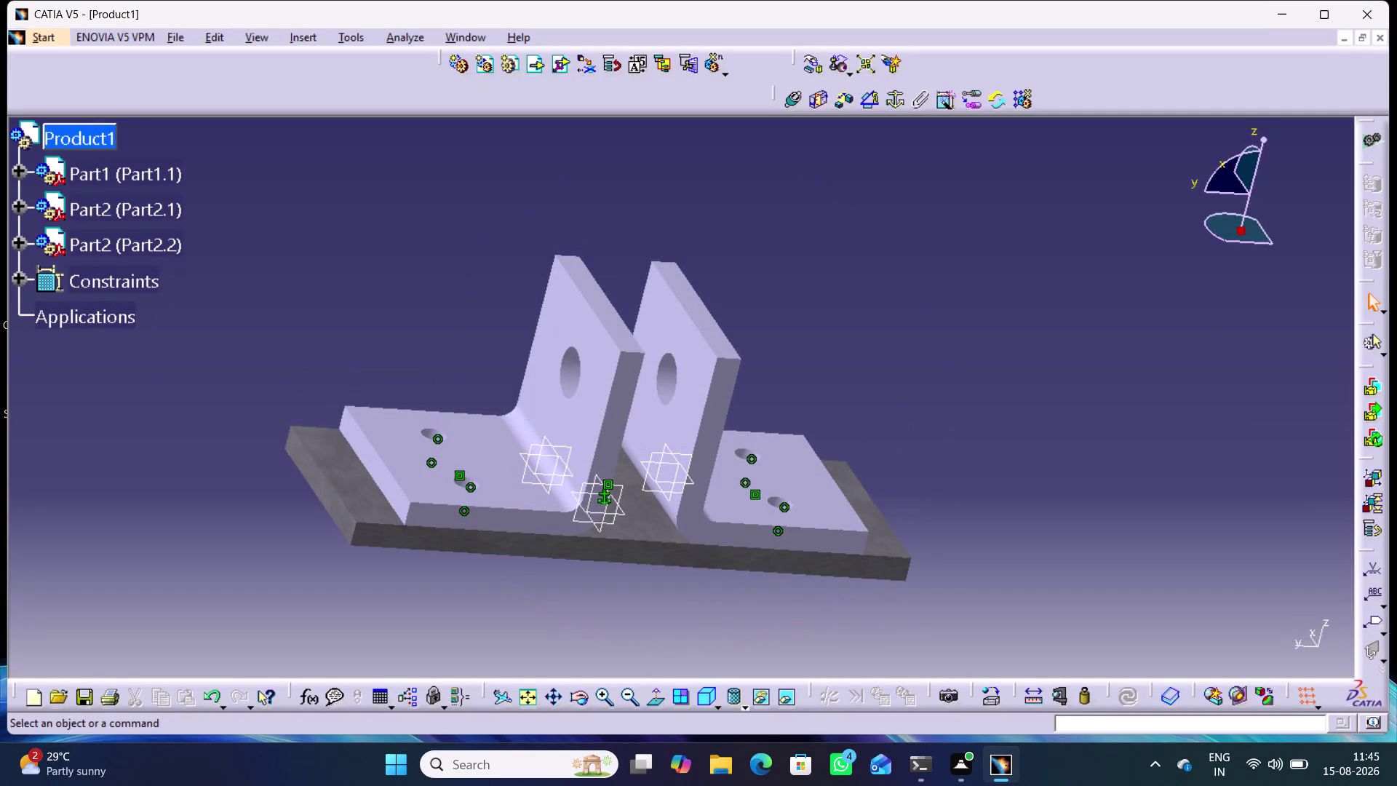
Insert the Wheel part file into Product1 as a new component, Part3.
click(102, 138)
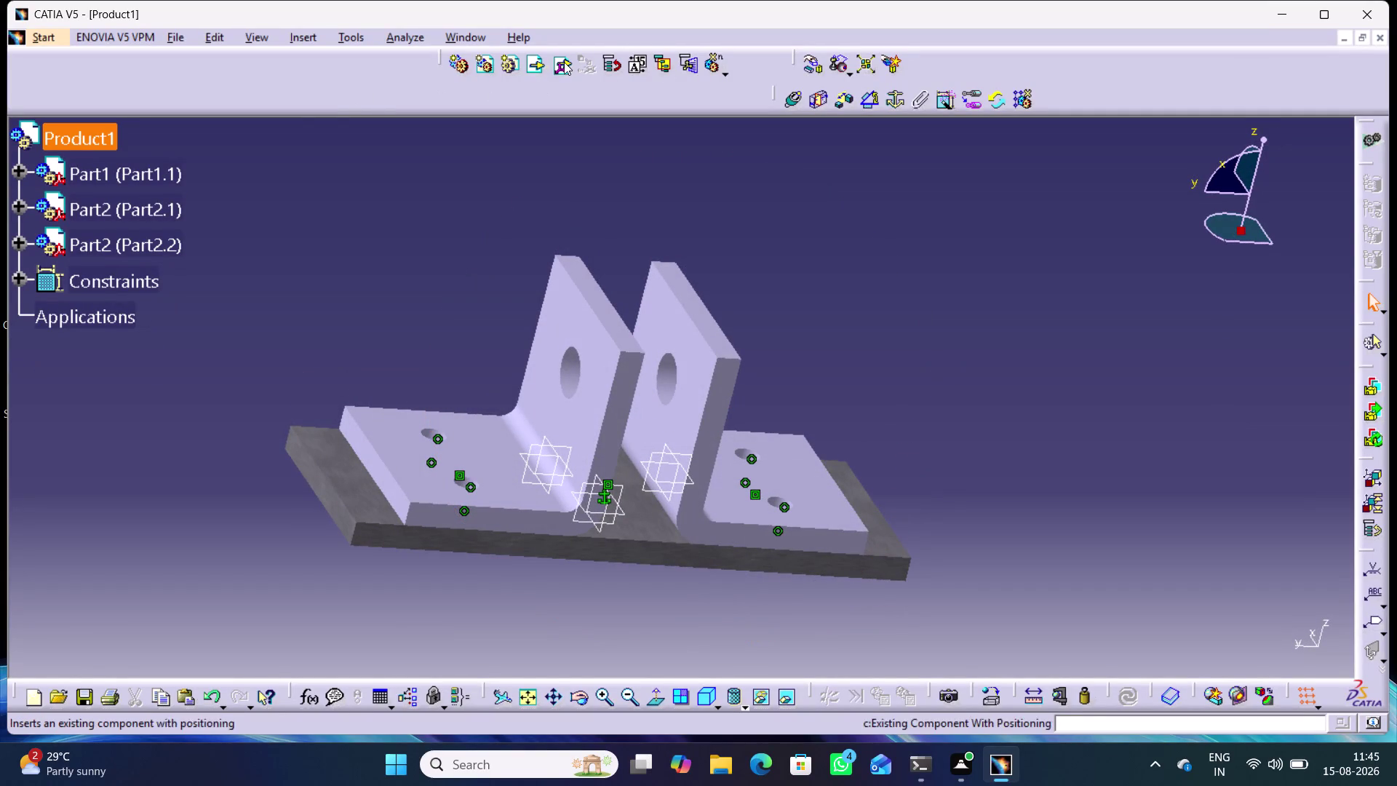
click(539, 65)
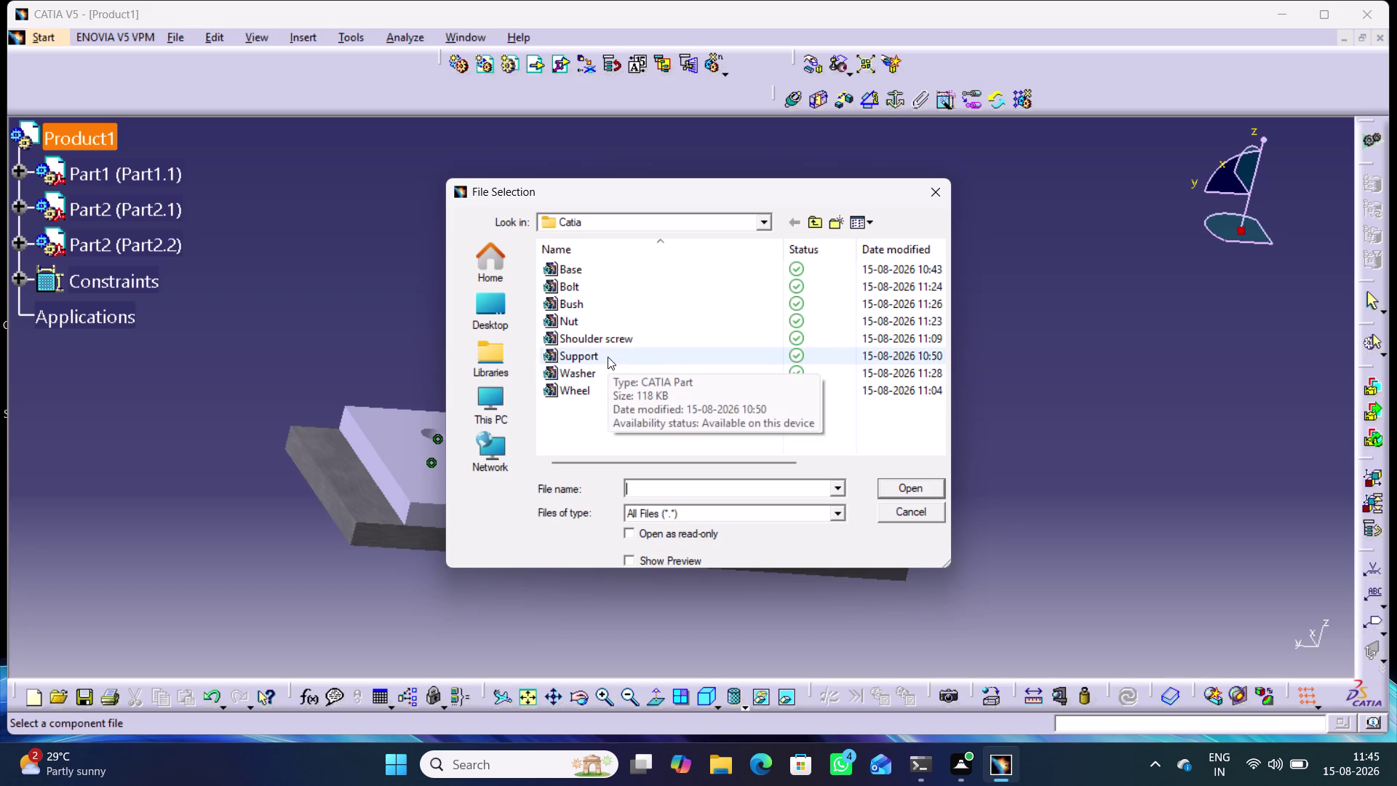
click(586, 394)
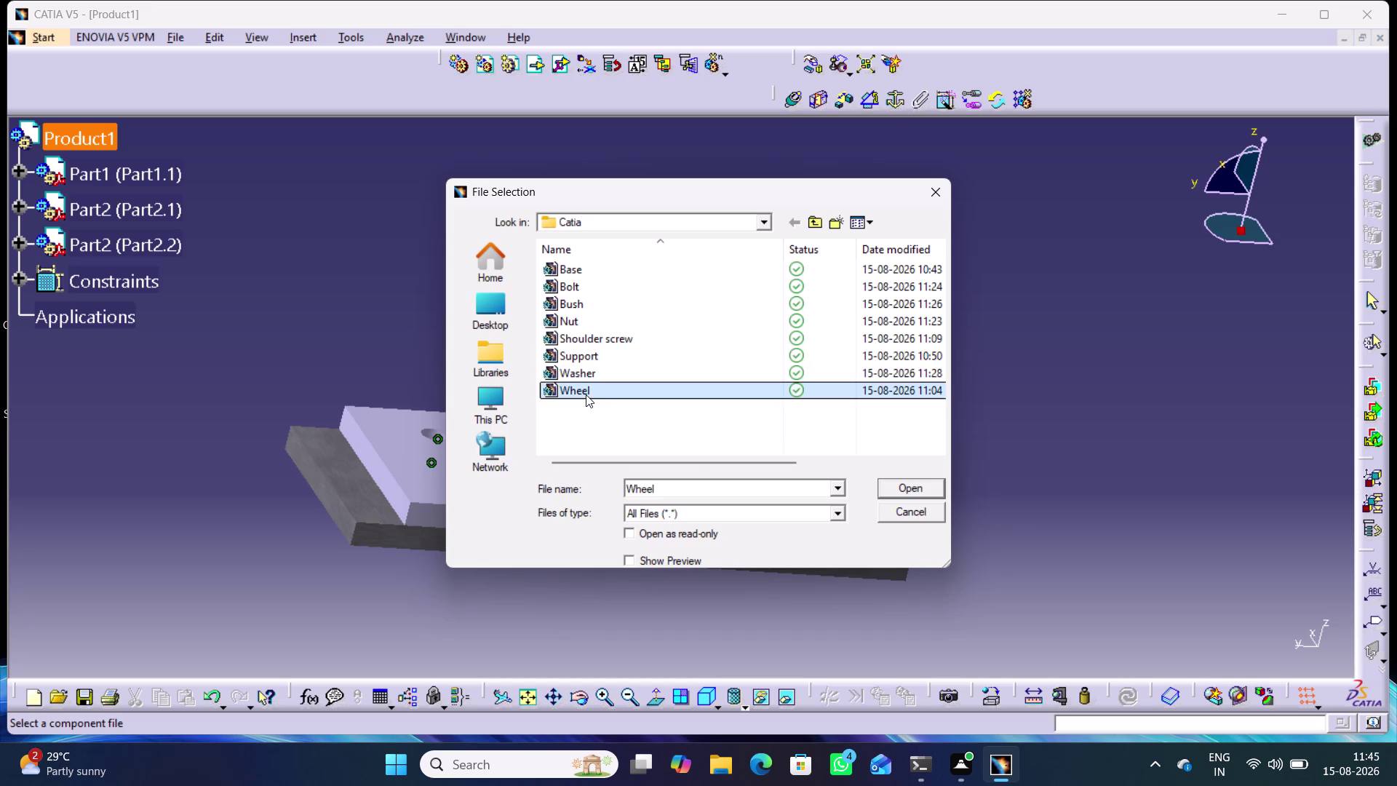
click(911, 484)
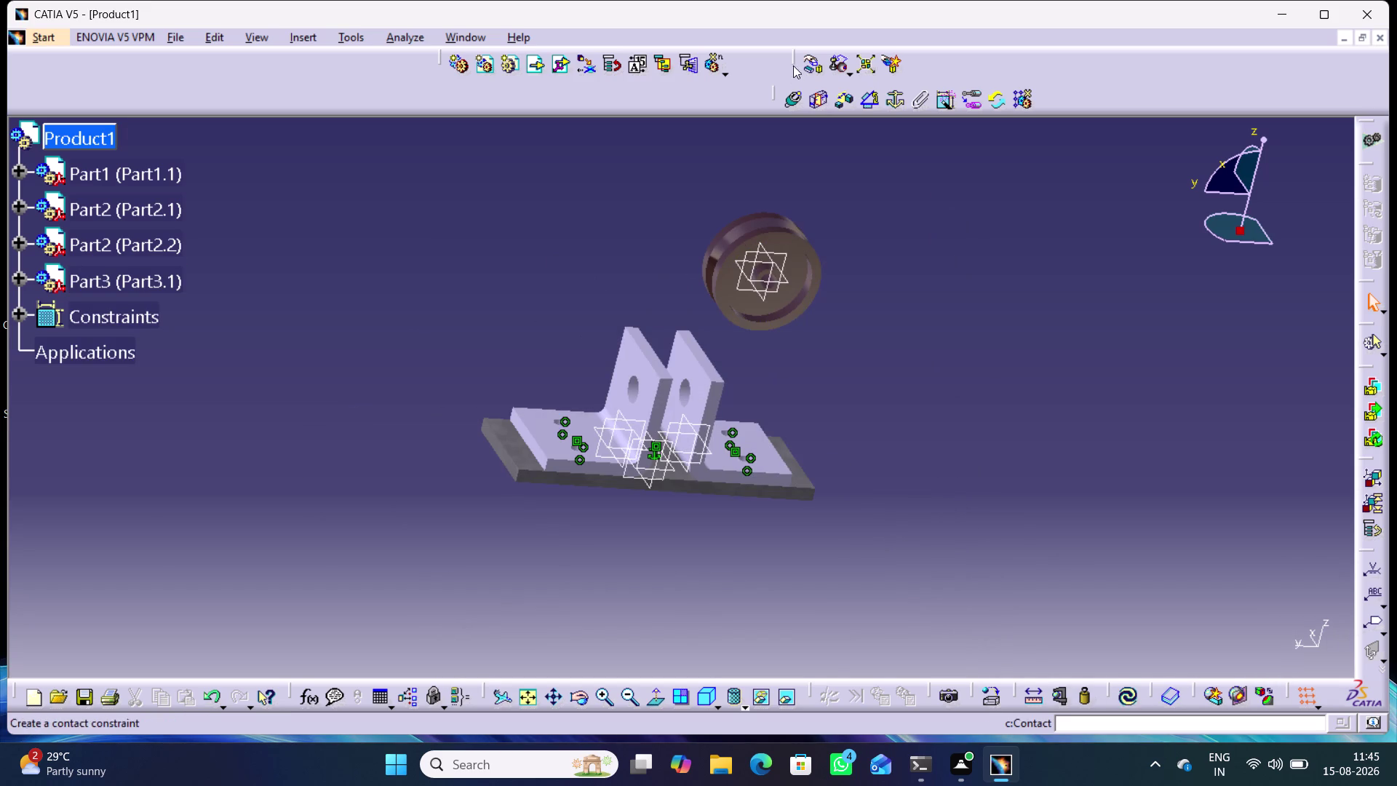
Rotate the wheel about the vertical Z axis to face the support.
click(812, 60)
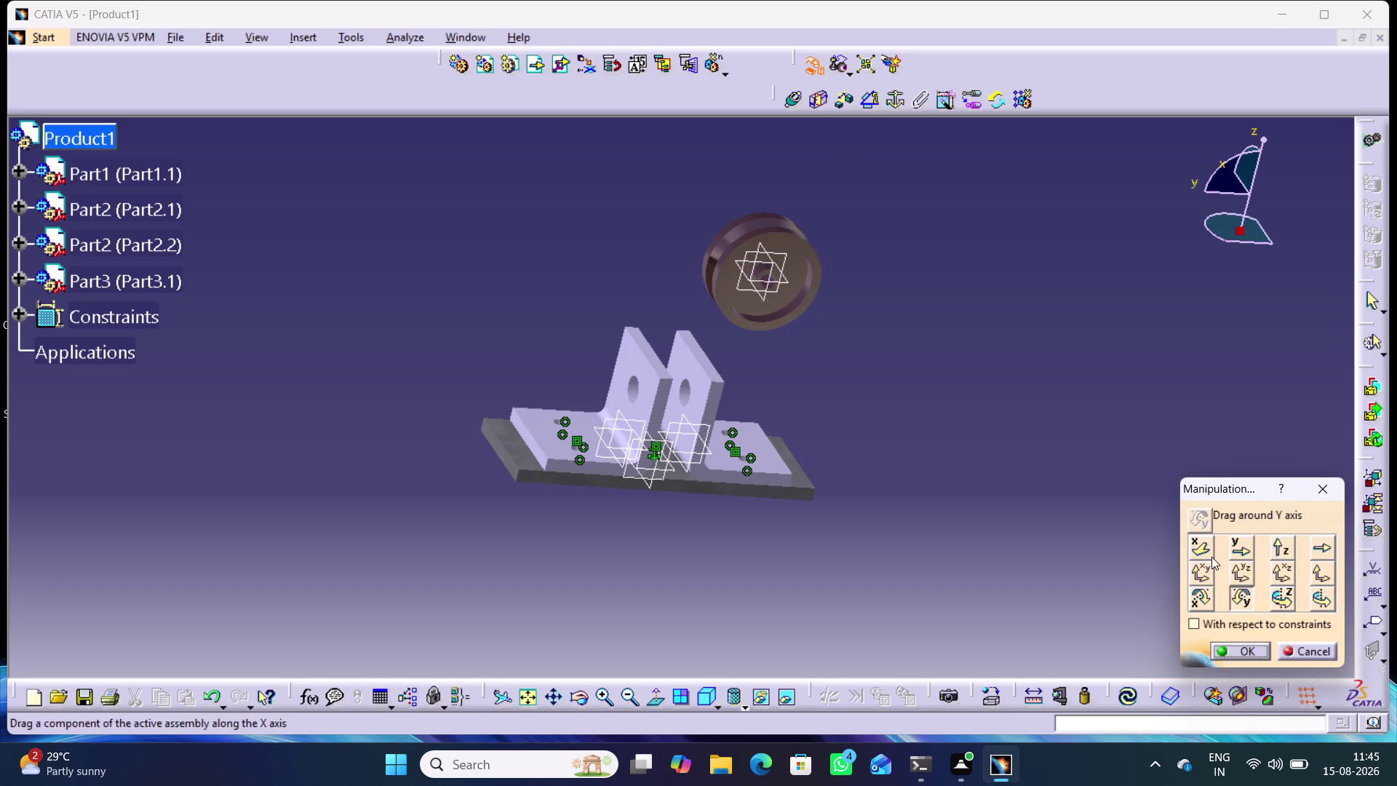
click(1280, 600)
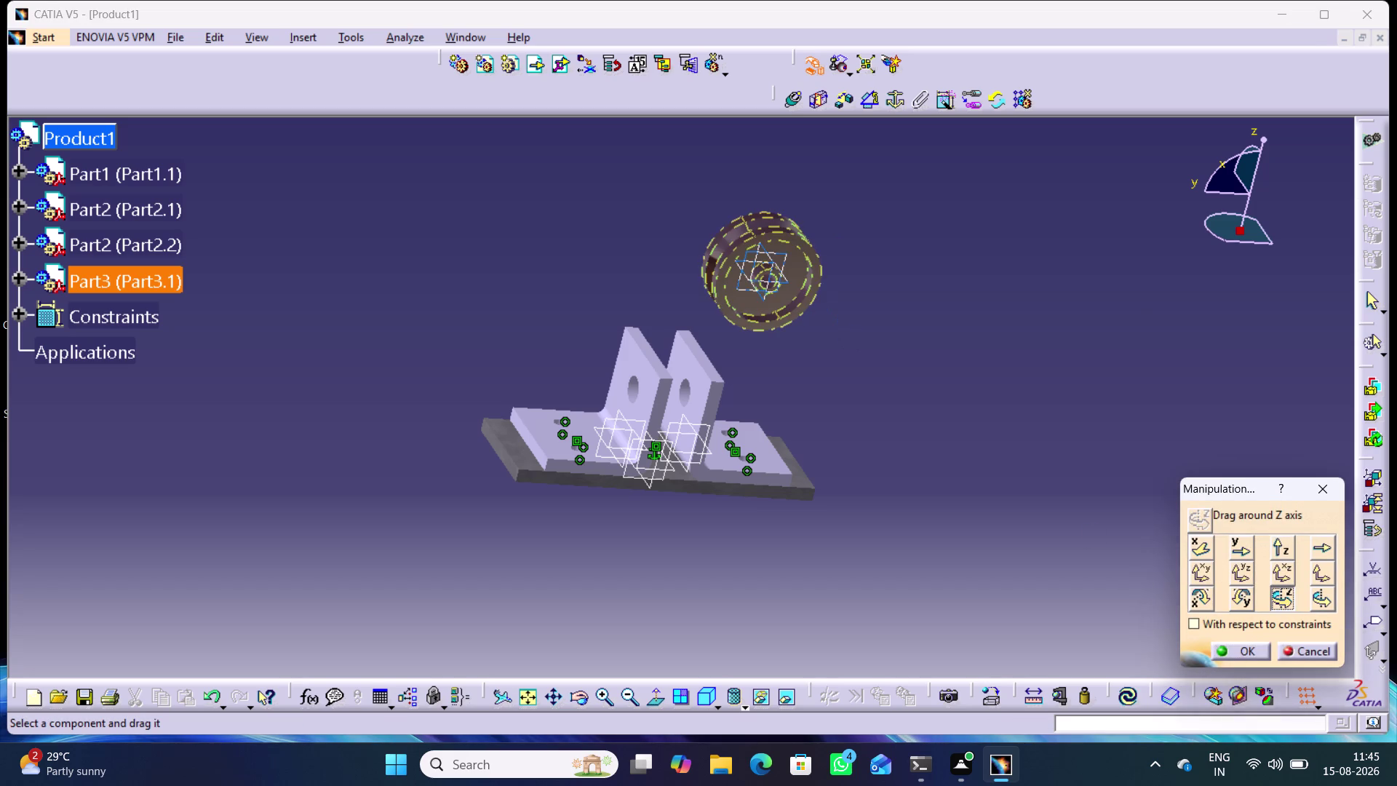
drag(822, 278, 748, 318)
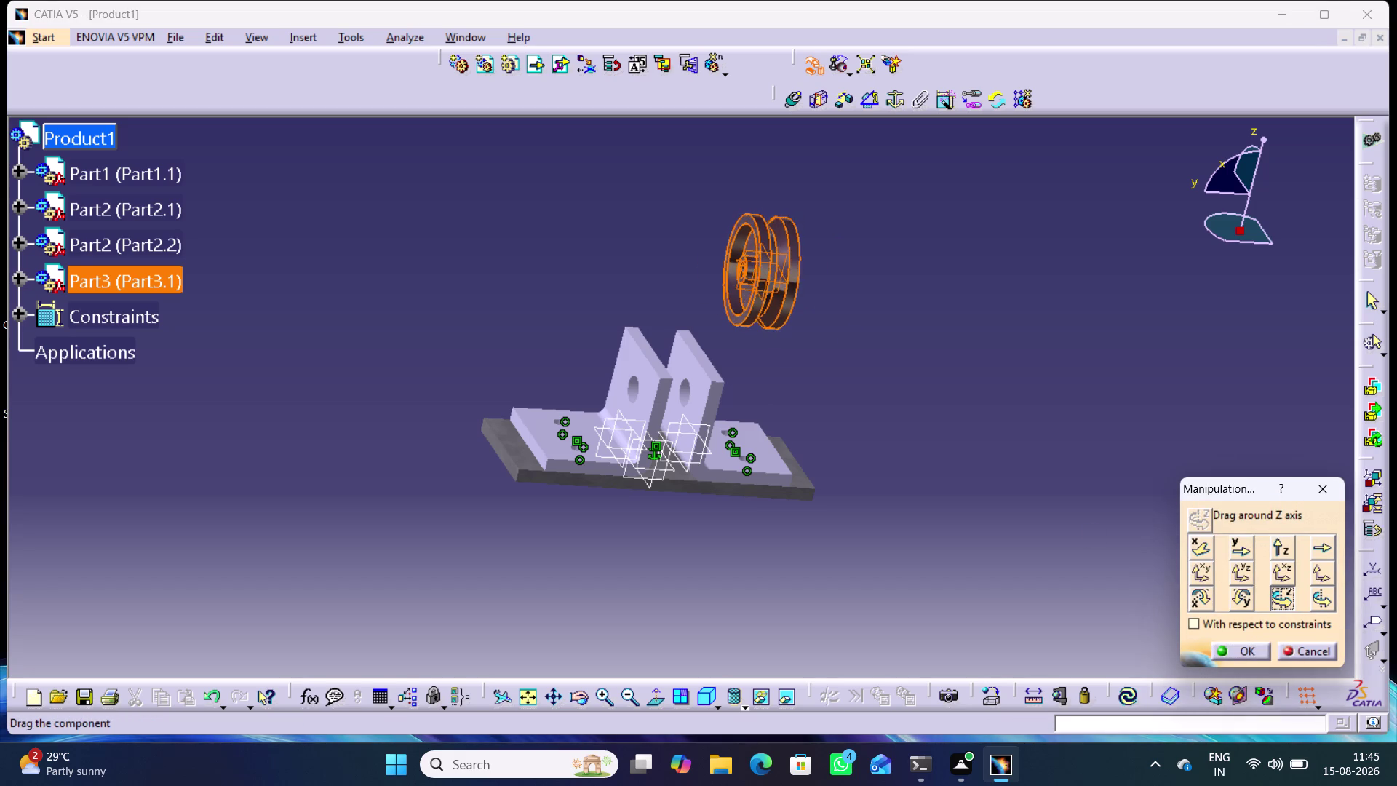
drag(749, 318, 752, 319)
click(987, 401)
middle_drag(975, 555, 899, 475)
right_drag(975, 554, 900, 476)
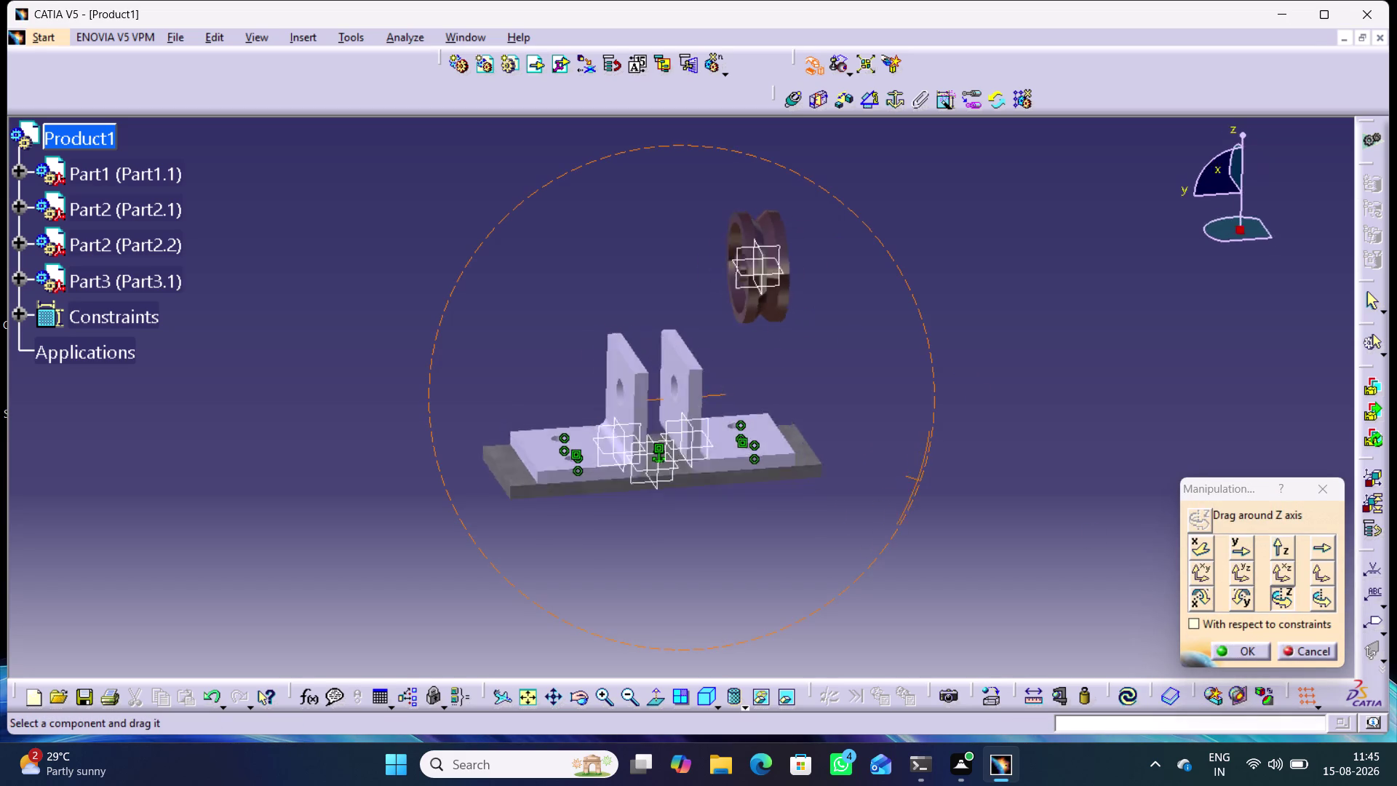
middle_drag(899, 475, 883, 488)
right_drag(899, 475, 887, 489)
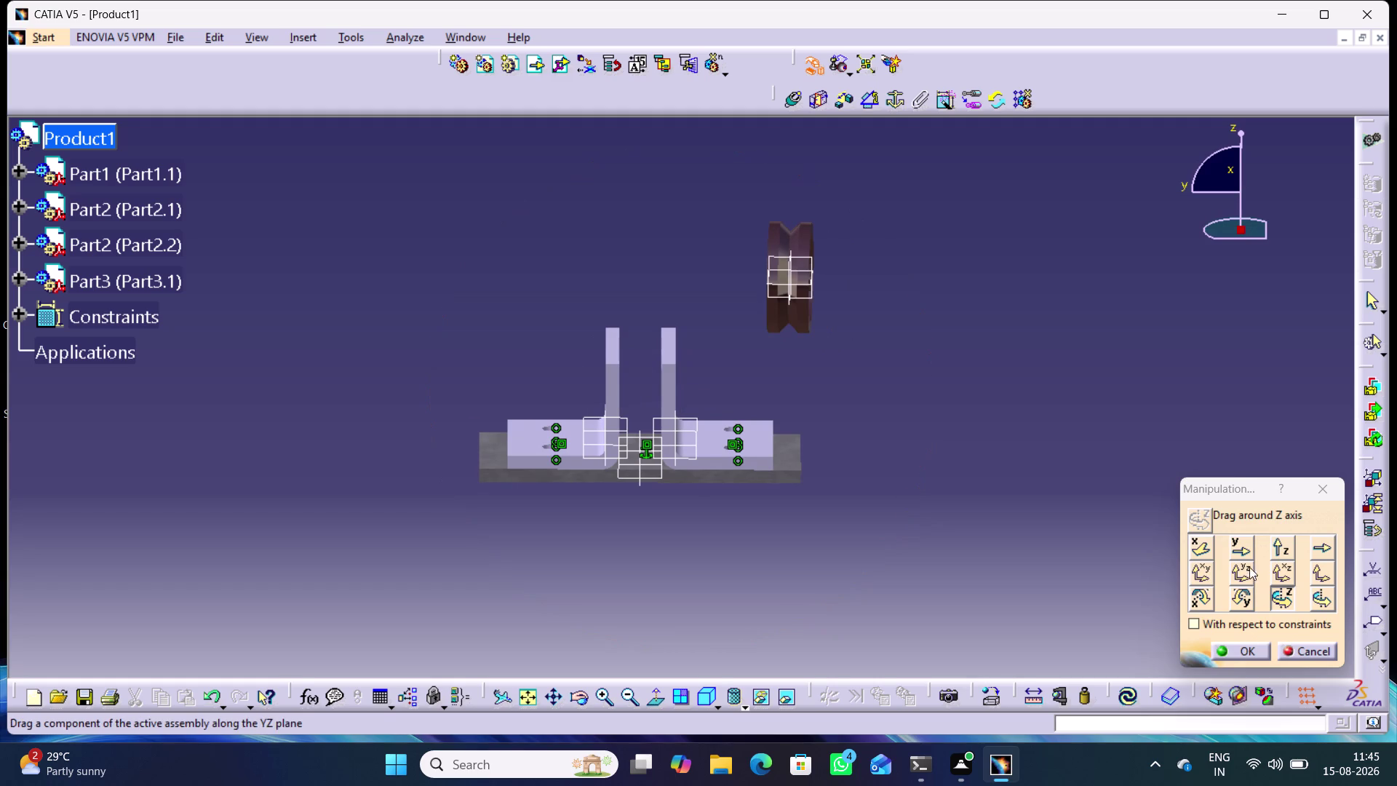
Slide the wheel along X and Z down beside the support, then confirm.
click(1197, 548)
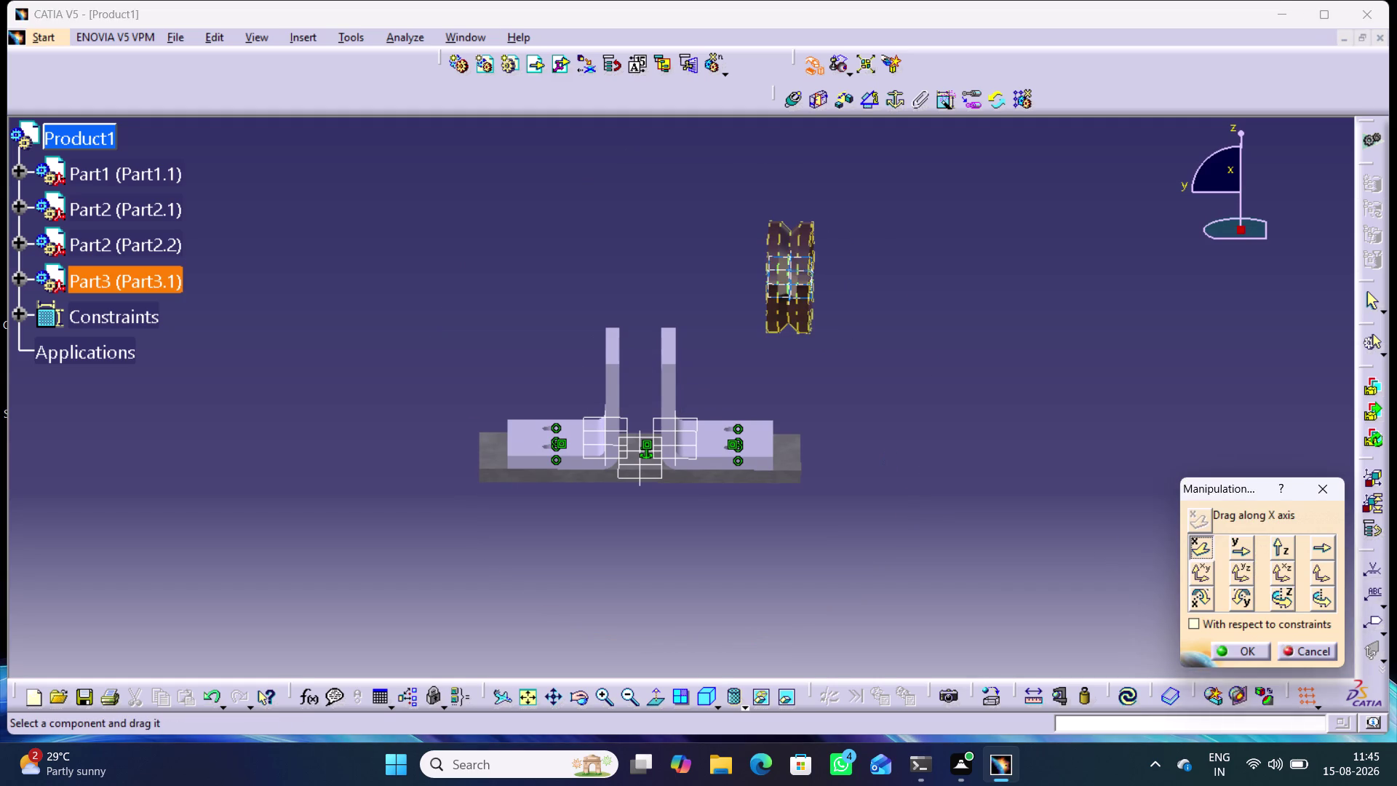
drag(803, 305, 800, 491)
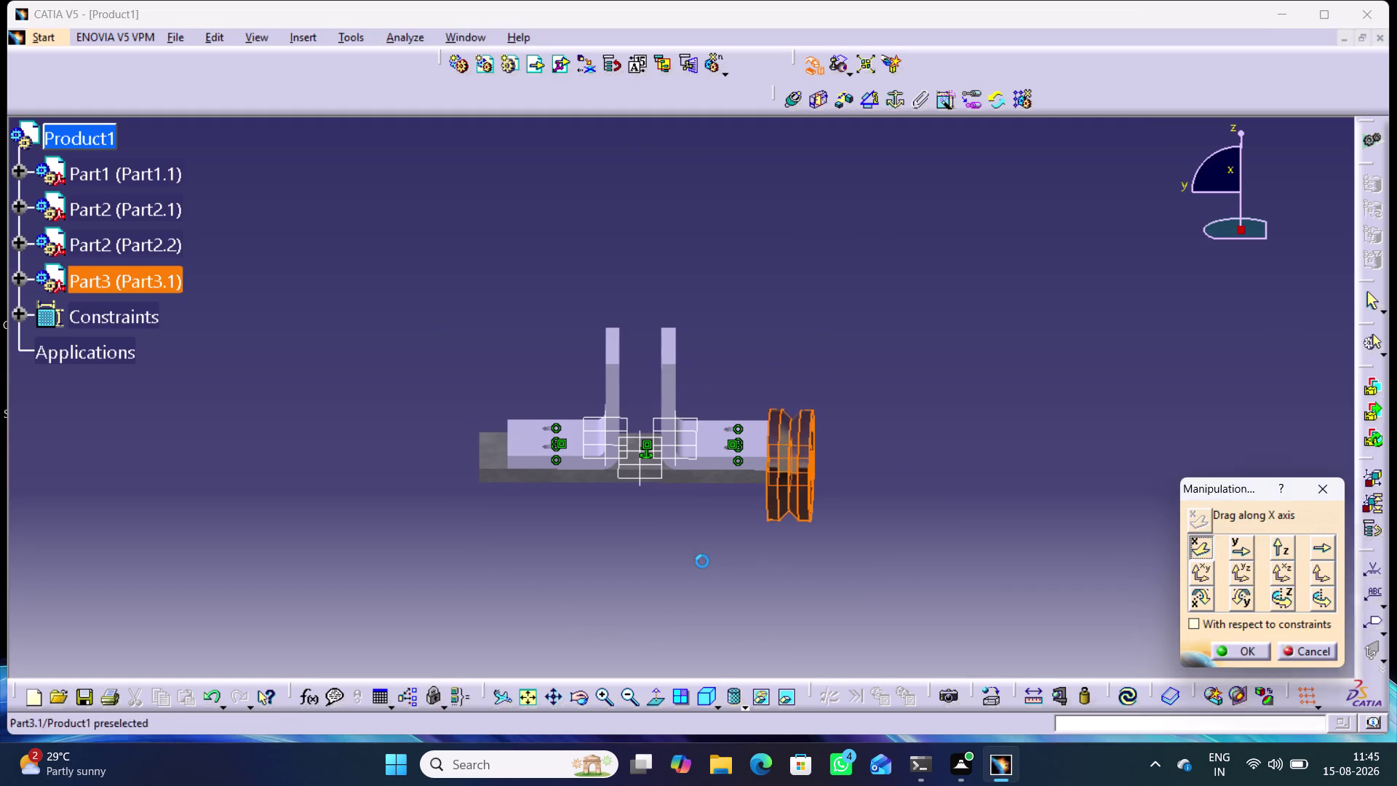
middle_drag(699, 559, 949, 500)
right_drag(700, 559, 950, 500)
drag(1139, 380, 761, 323)
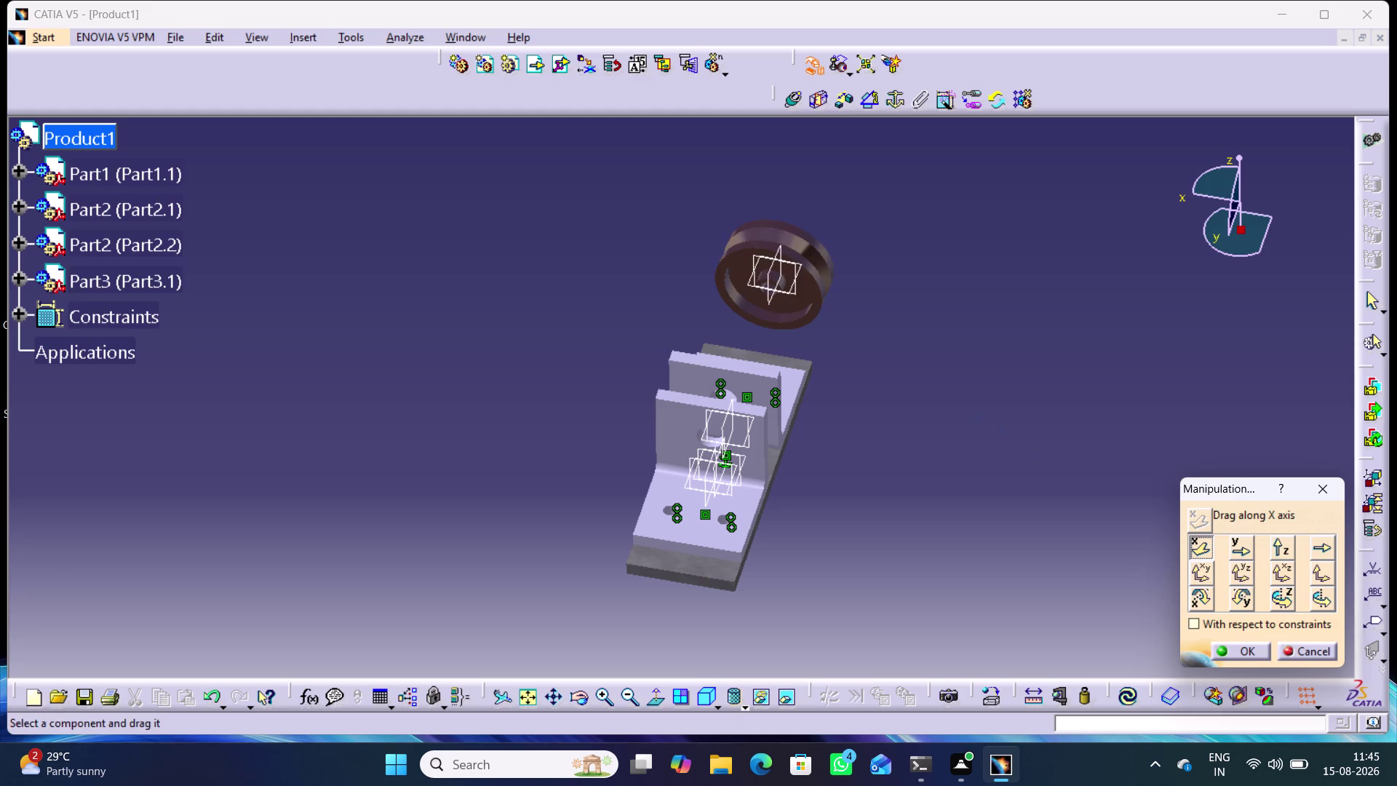
click(1278, 548)
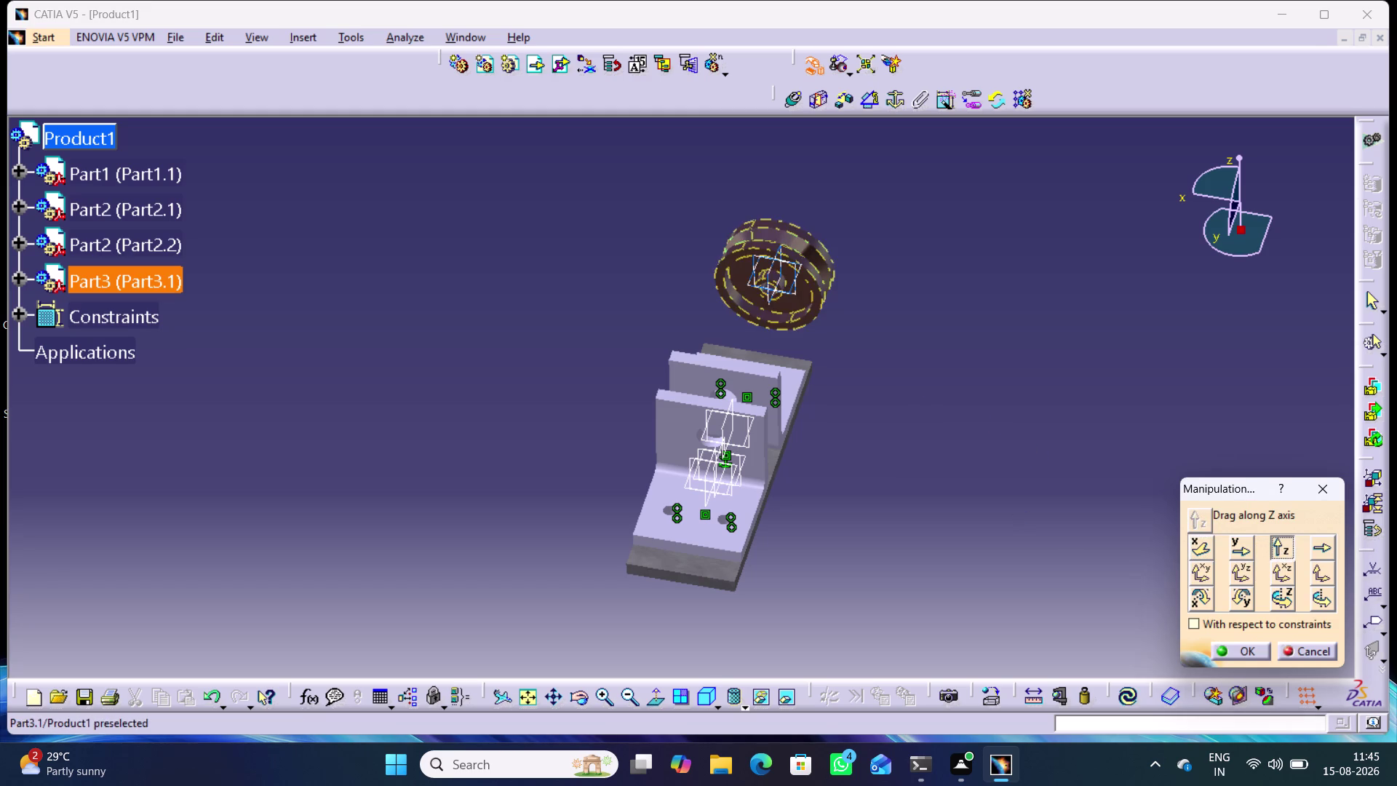
drag(813, 292, 834, 321)
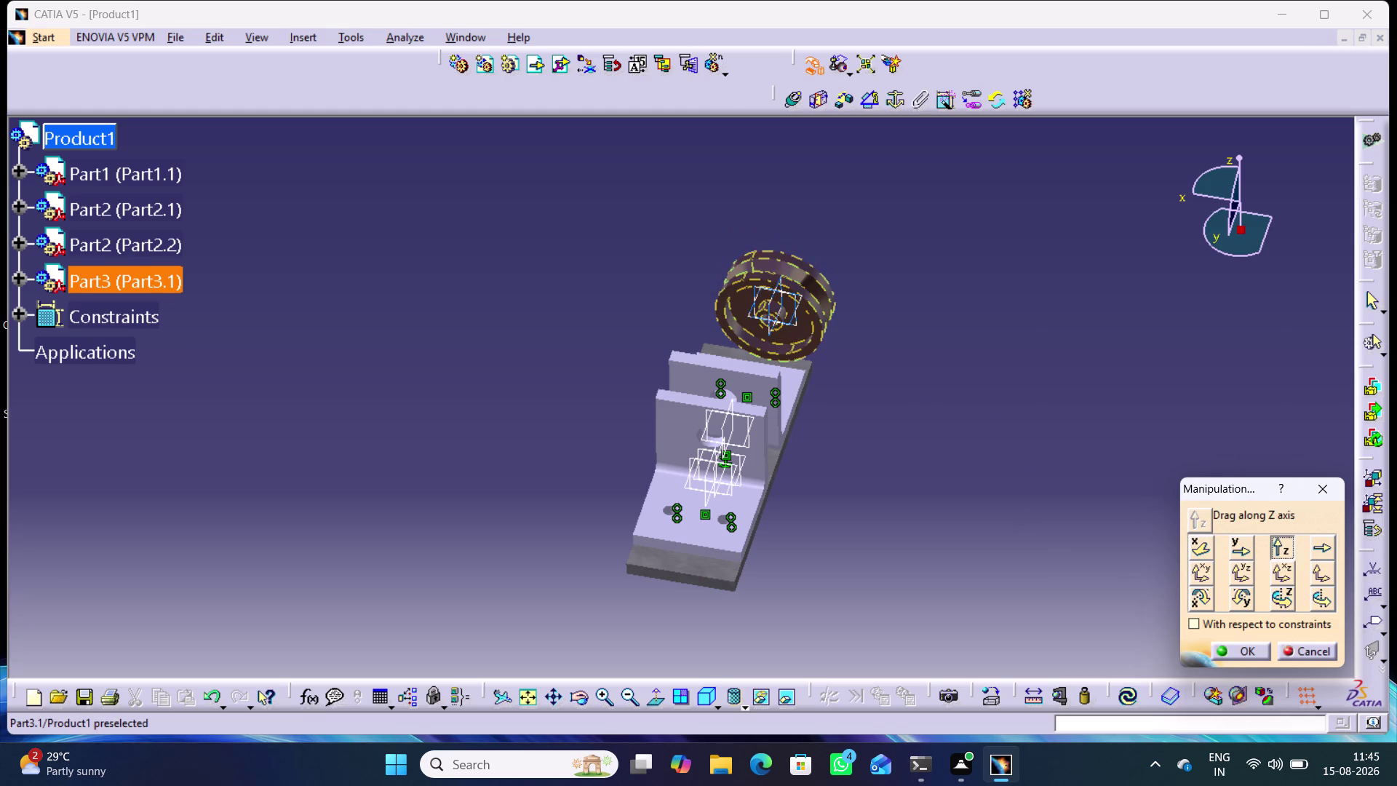
click(1237, 649)
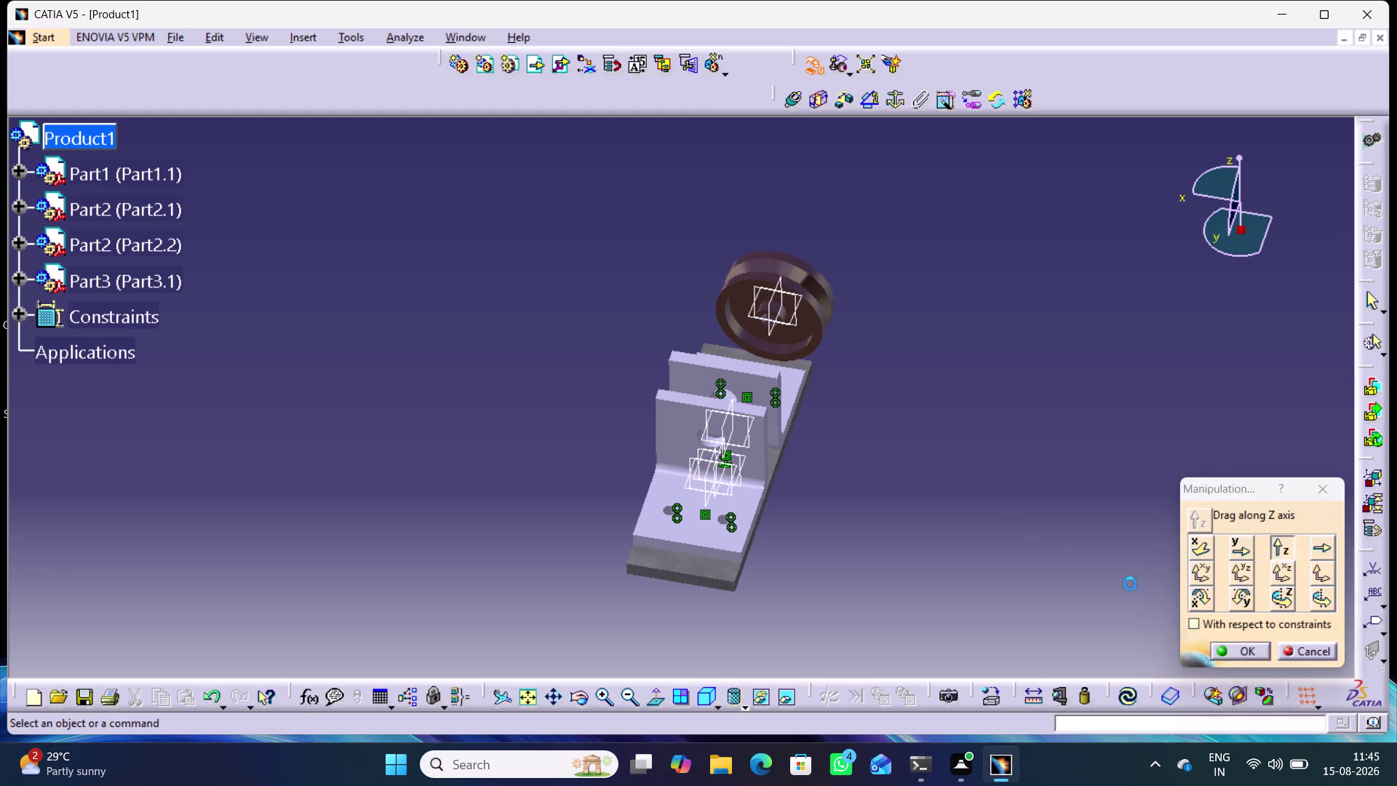
Orbit and zoom the view to look along the holes beside the wheel.
middle_drag(858, 600, 695, 485)
right_drag(857, 600, 696, 485)
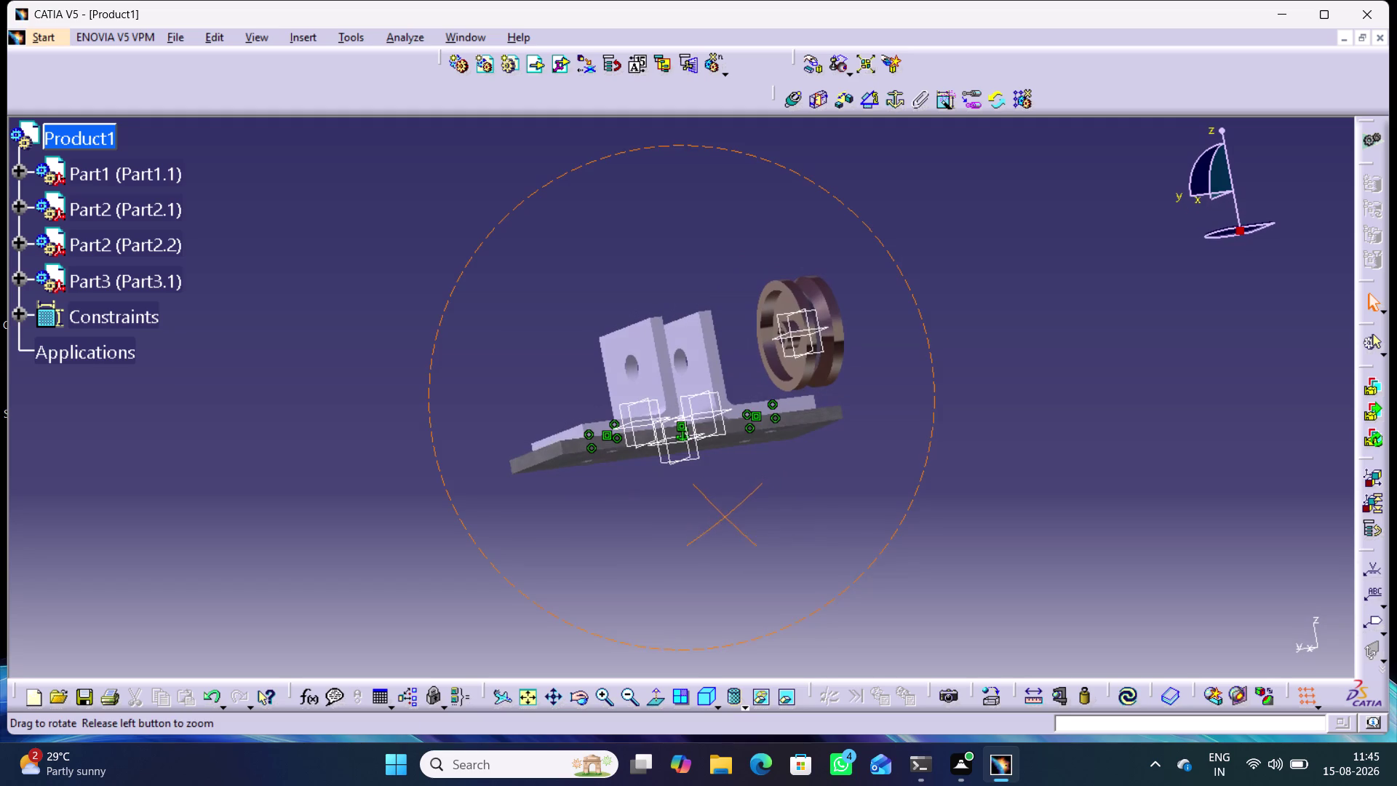
middle_drag(695, 485, 696, 488)
right_drag(695, 485, 696, 488)
middle_drag(875, 465, 756, 572)
right_drag(874, 465, 756, 571)
scroll(down, 3)
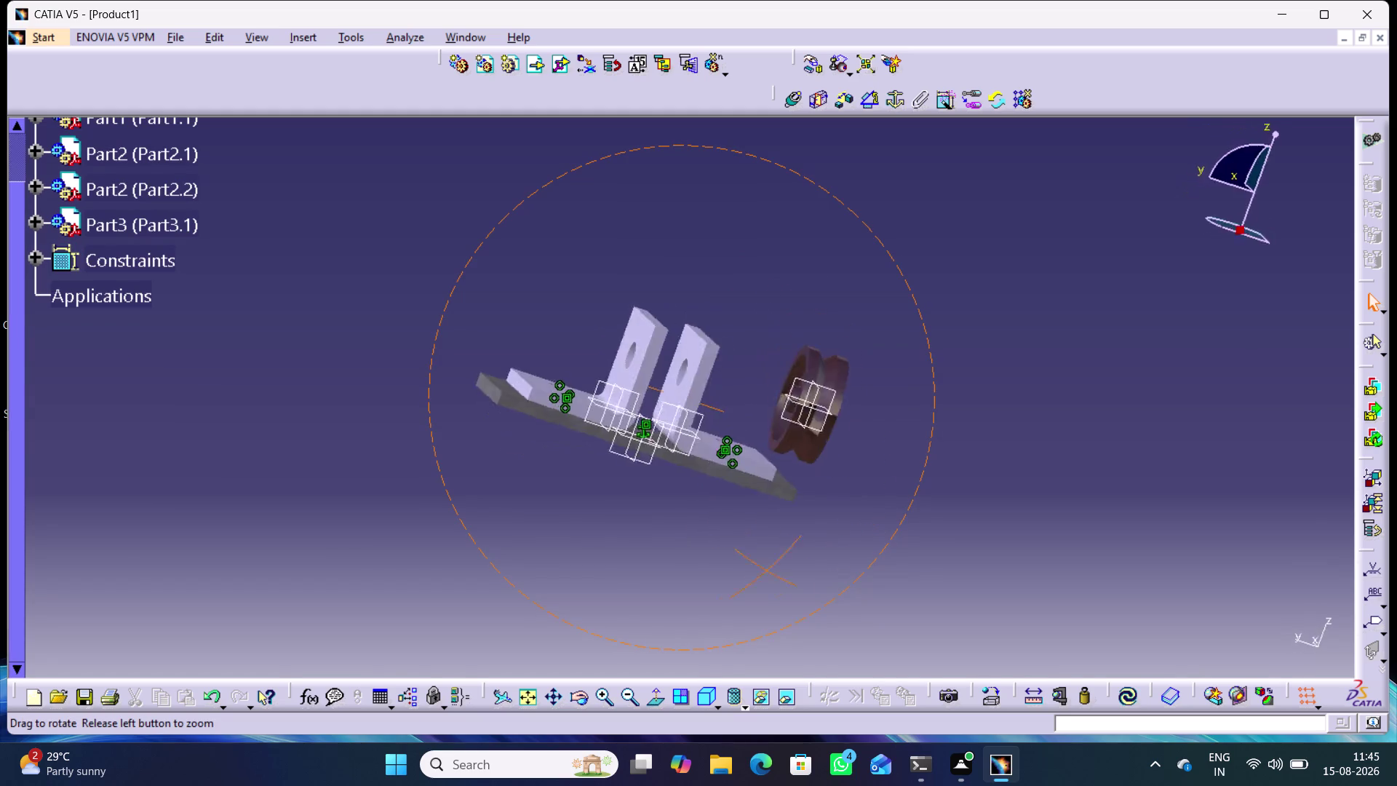
middle_drag(756, 571, 861, 563)
right_drag(756, 571, 858, 561)
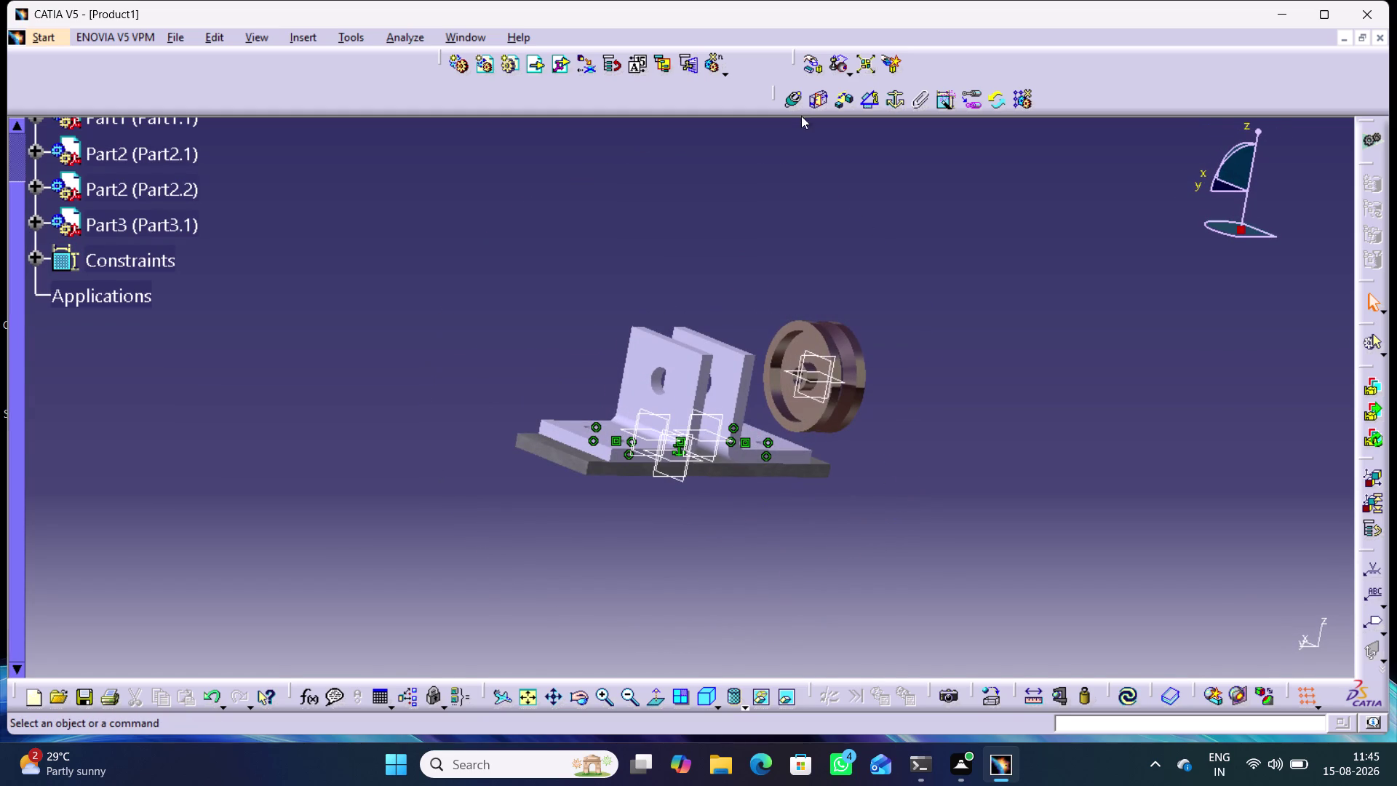
Start a coincidence constraint and pick the axis of the wheel's bore.
click(796, 98)
middle_drag(981, 489, 910, 376)
right_drag(981, 489, 866, 467)
right_drag(868, 467, 874, 460)
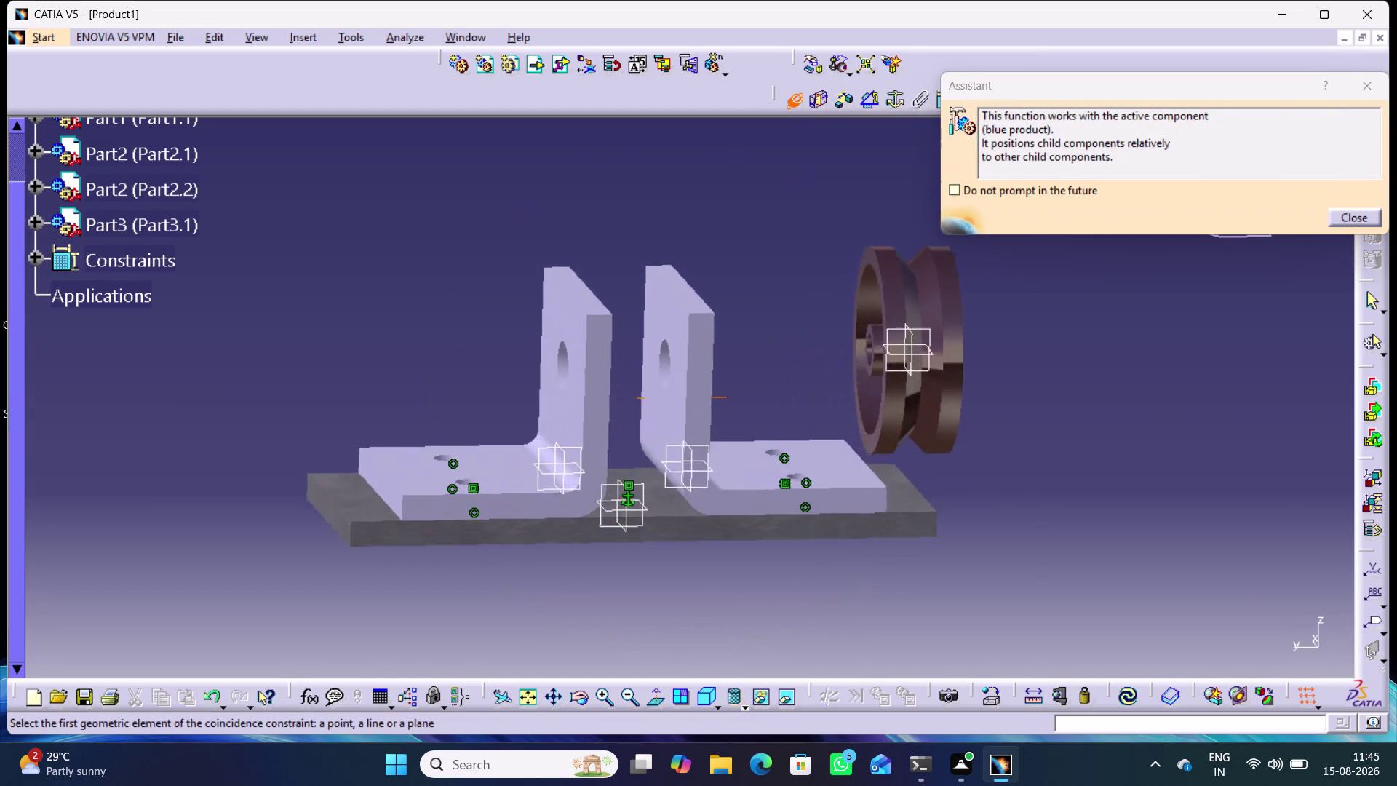
middle_drag(911, 376, 975, 335)
middle_drag(838, 345, 911, 348)
right_drag(839, 345, 912, 348)
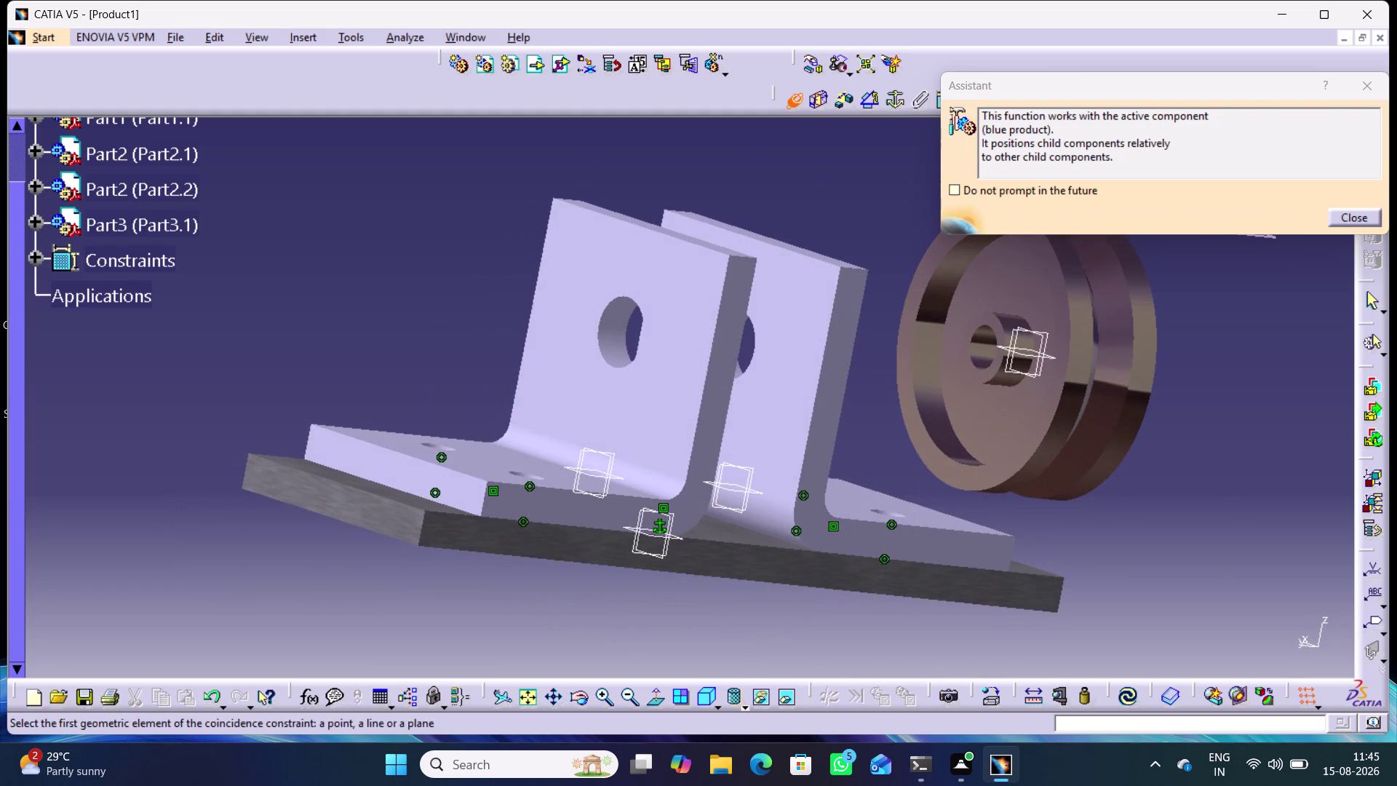
click(977, 350)
Pick the Part2.2 support's hole axis as the second element and dismiss the help message.
middle_drag(882, 403, 791, 395)
right_drag(883, 403, 791, 395)
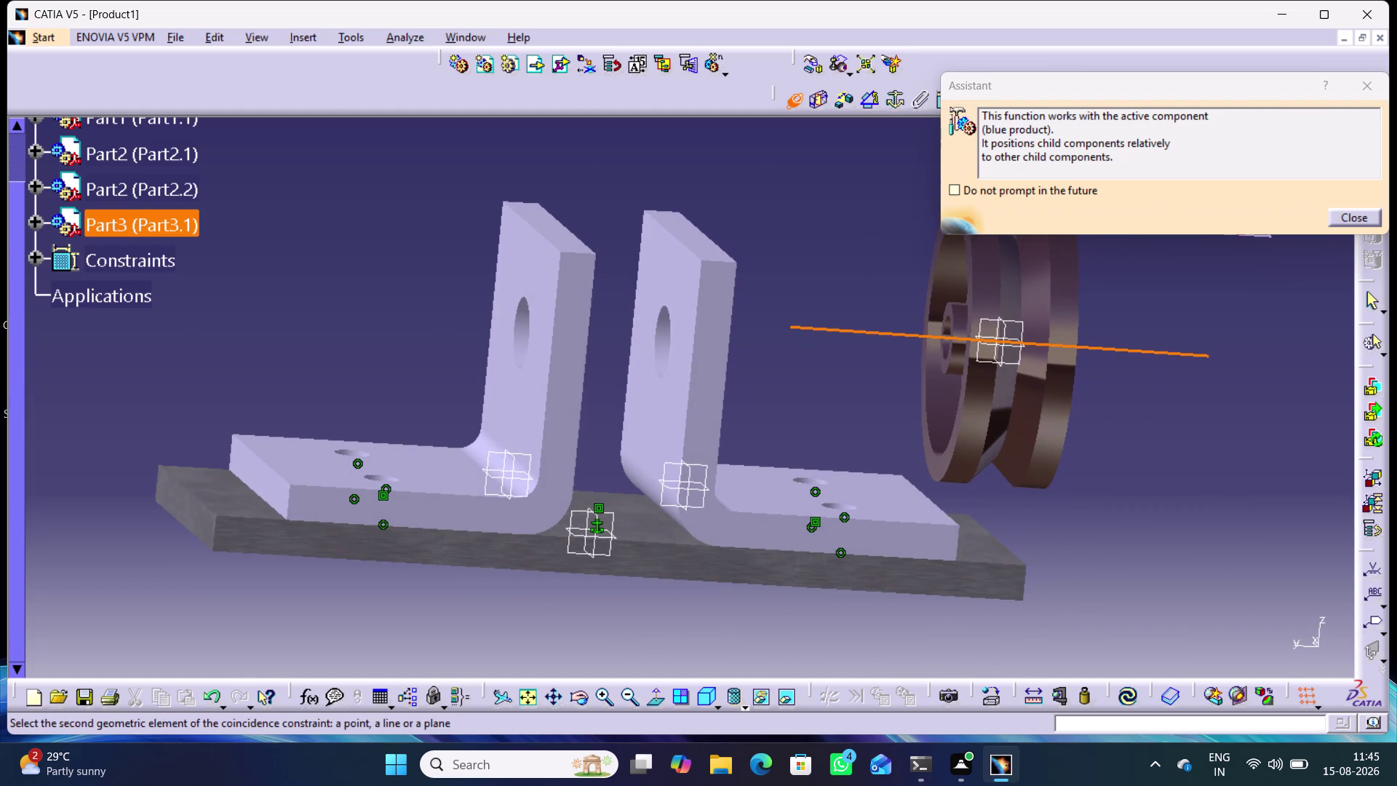
click(666, 337)
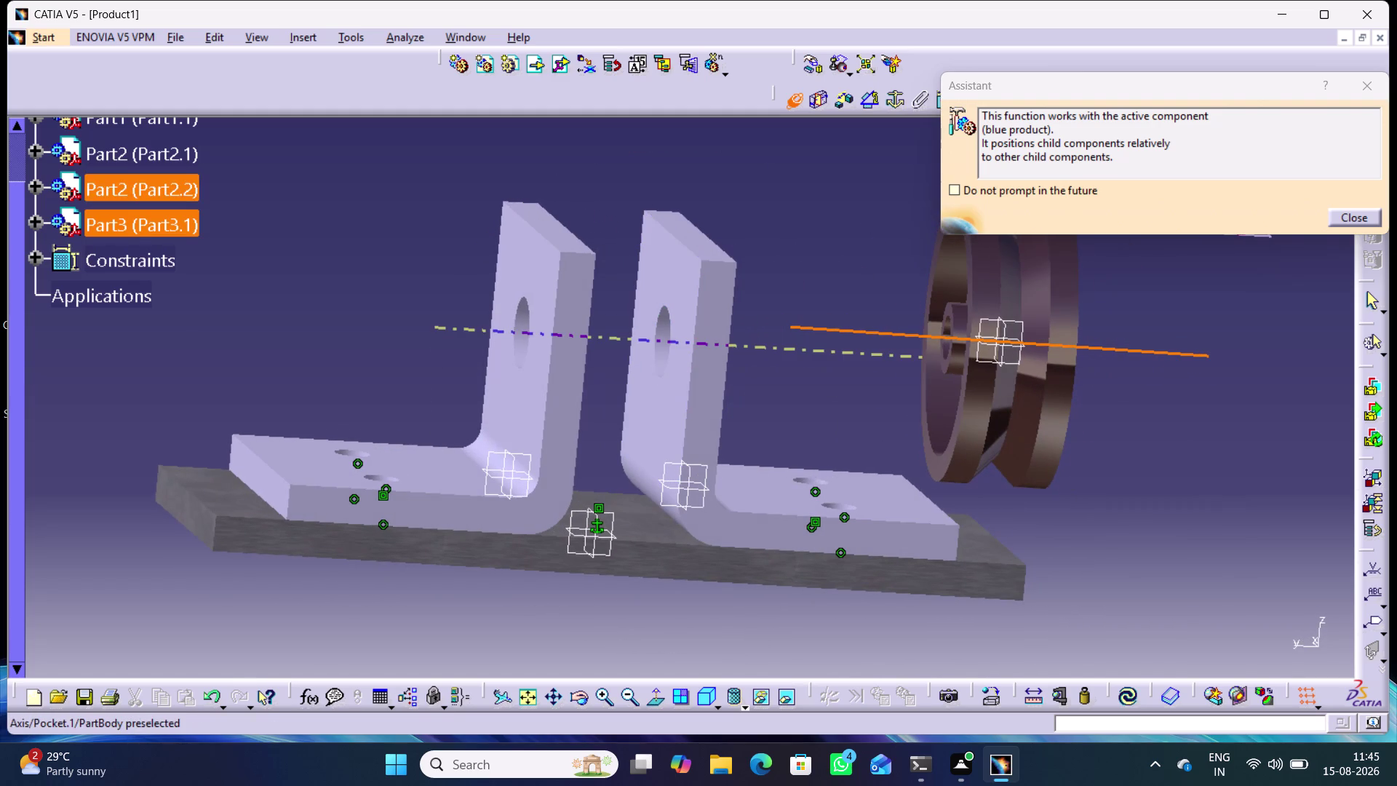
click(1128, 694)
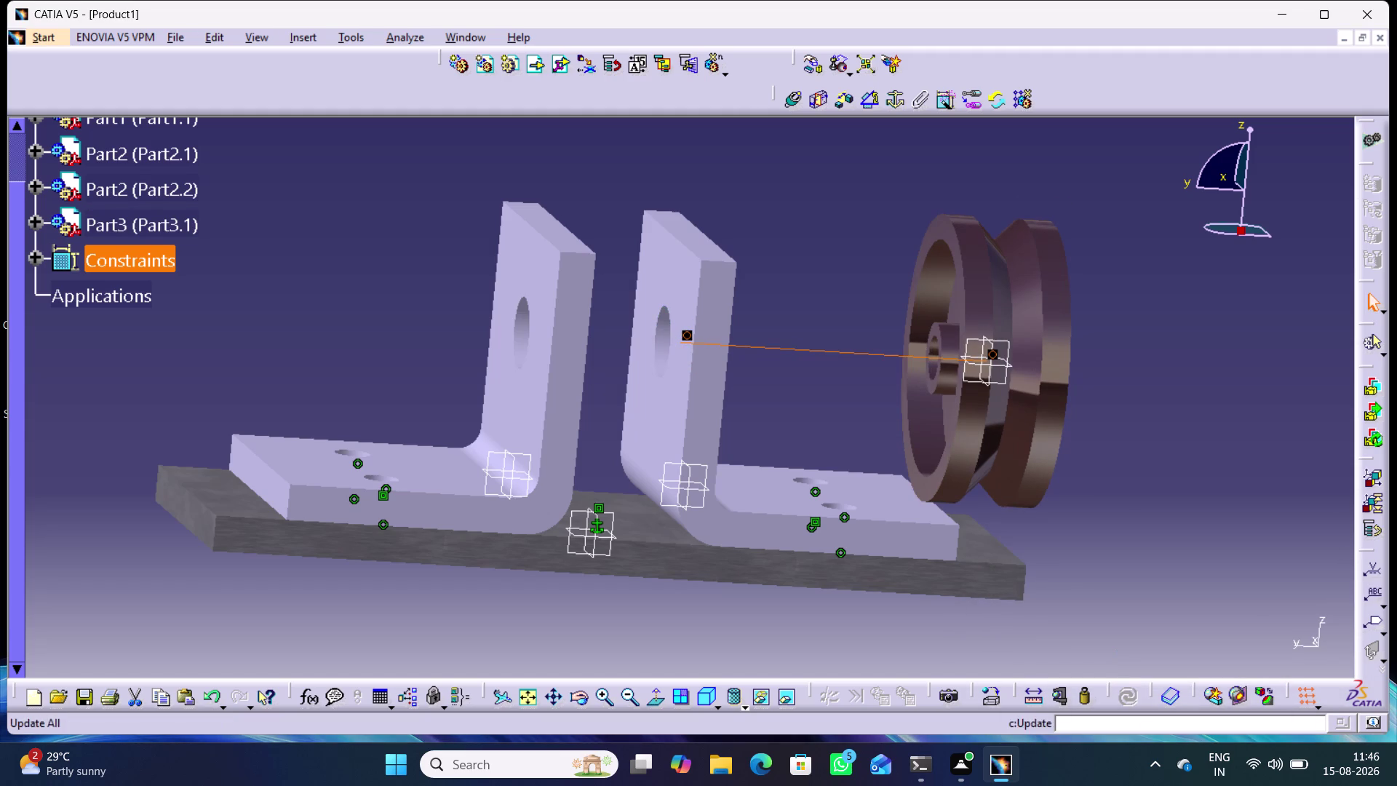
click(1145, 528)
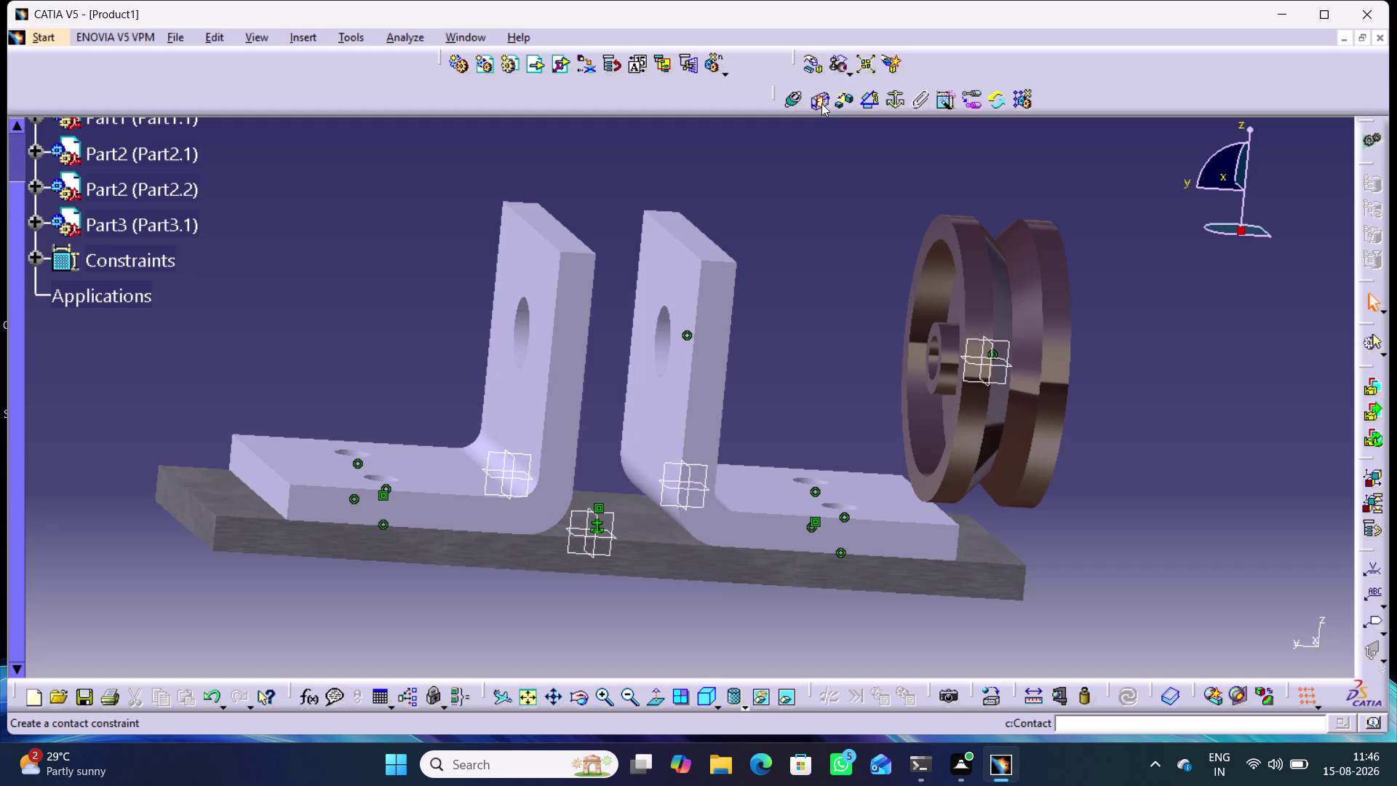
Start a contact constraint and pick a face on the wheel's side.
click(935, 331)
middle_drag(633, 241, 632, 242)
right_drag(633, 242, 467, 312)
middle_drag(632, 242, 468, 312)
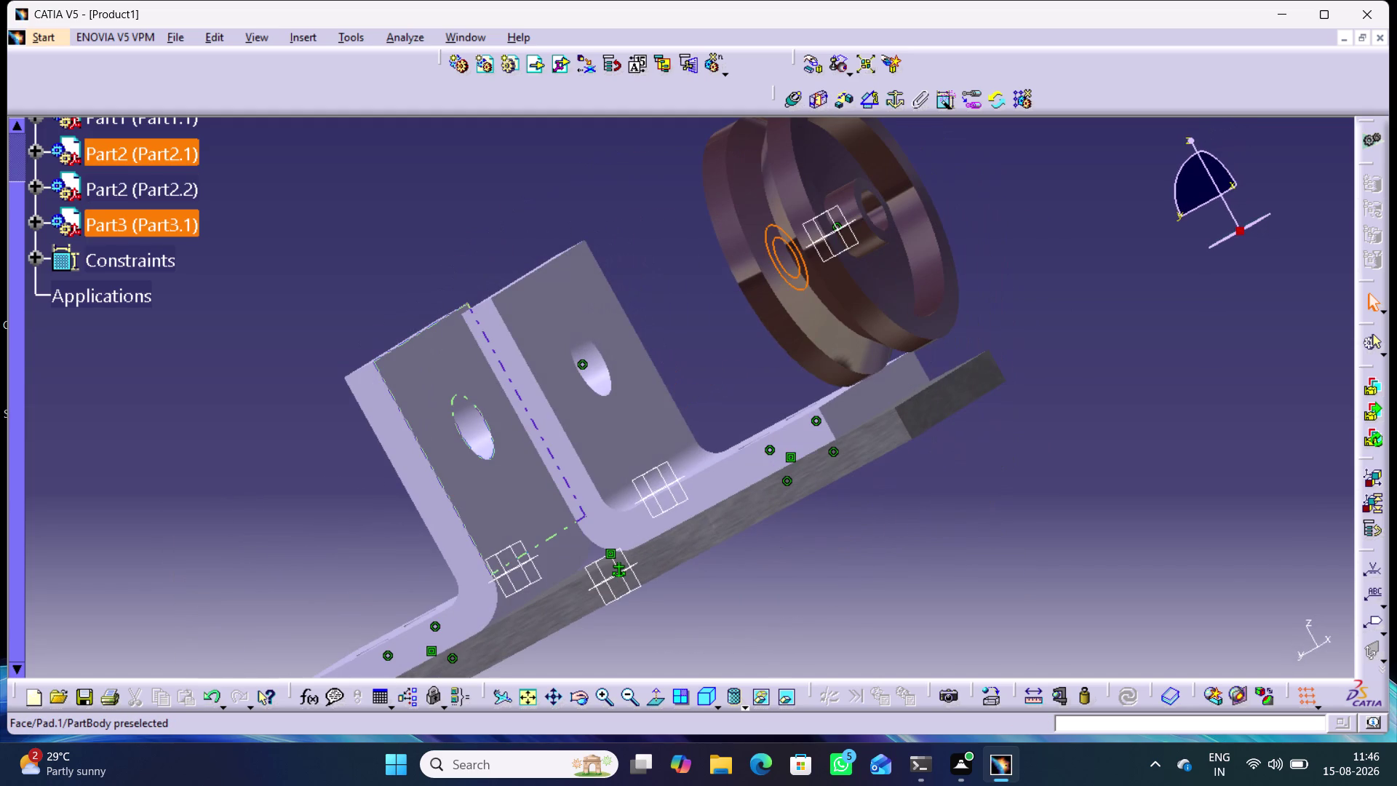
click(820, 100)
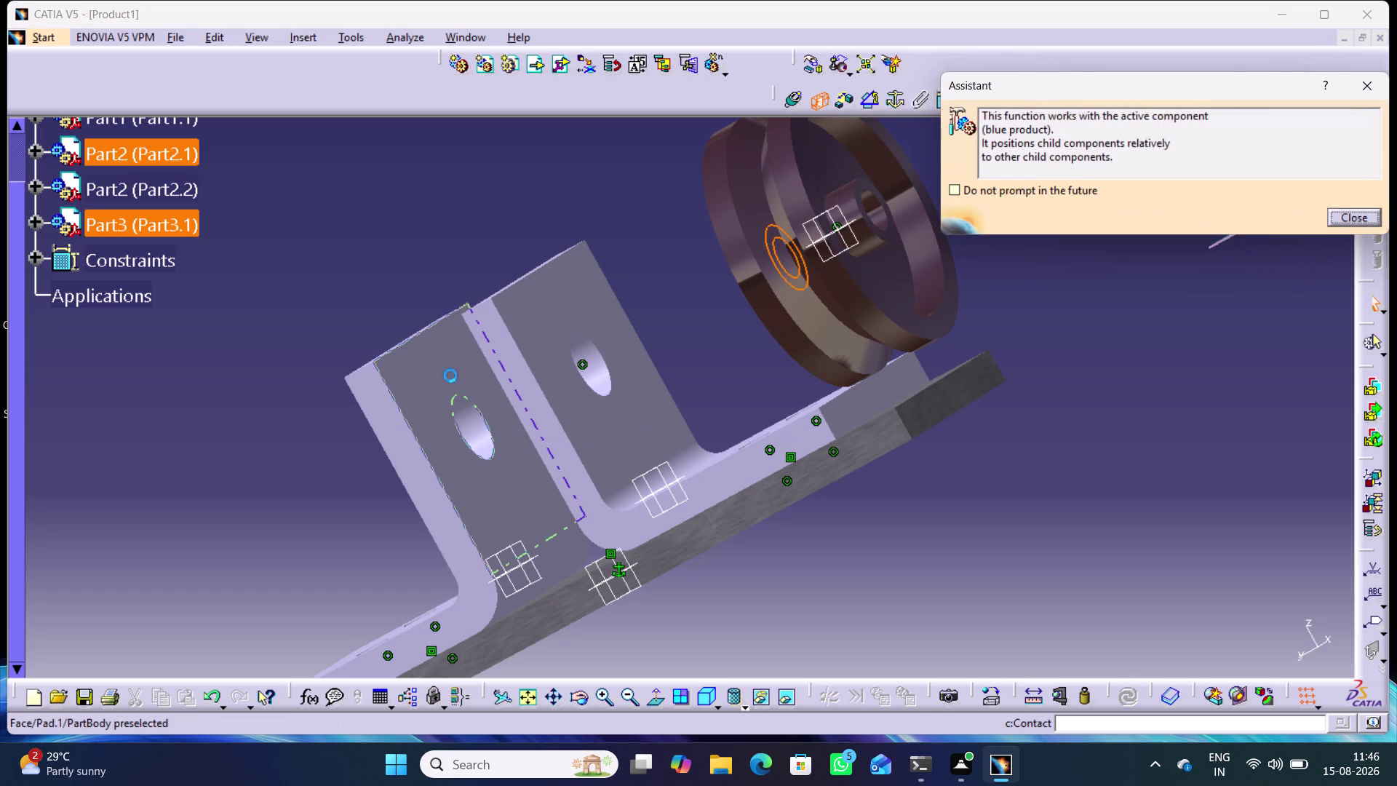
click(441, 369)
Update the assembly so the wheel moves onto the shared hole axis.
middle_drag(507, 239, 558, 247)
right_drag(523, 246, 558, 246)
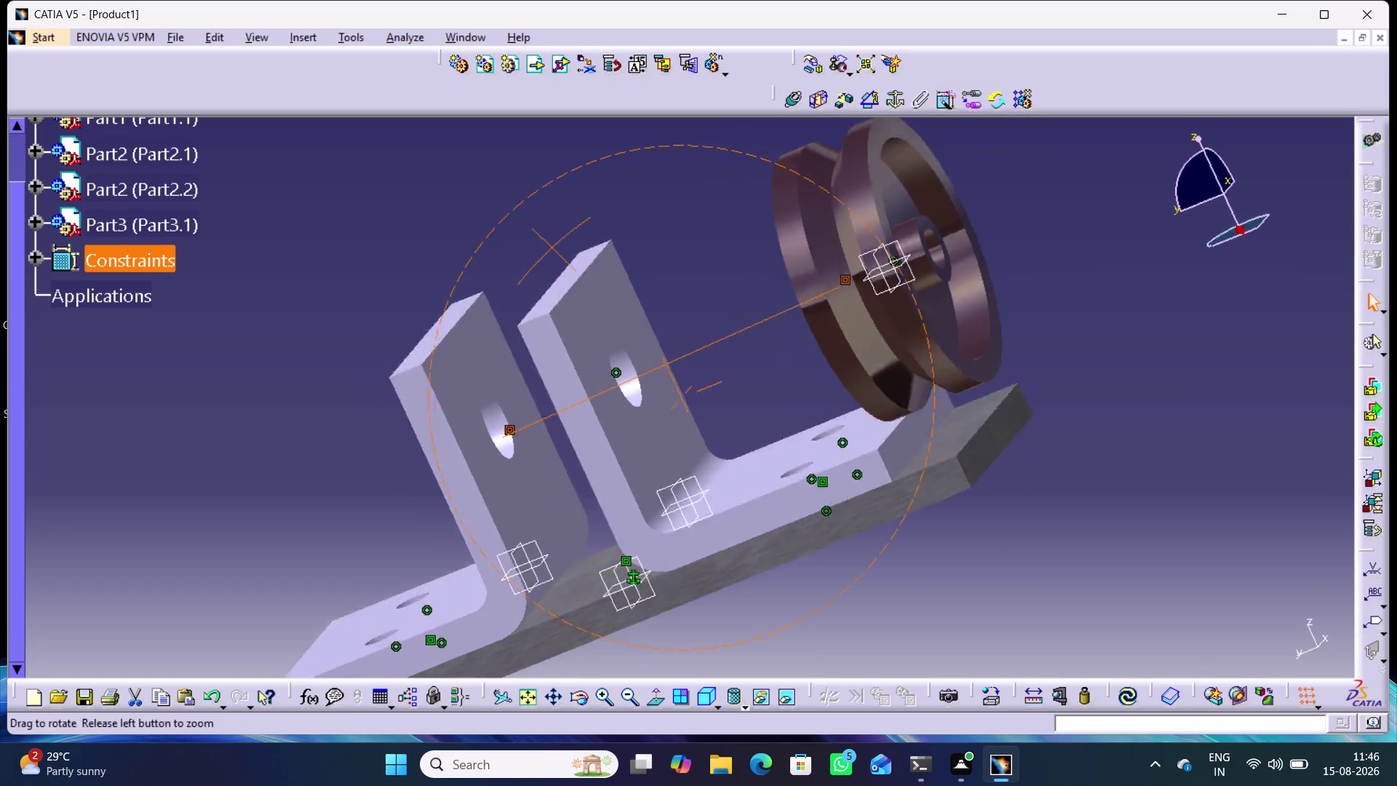
middle_drag(558, 247, 648, 277)
right_drag(558, 246, 649, 282)
click(1128, 697)
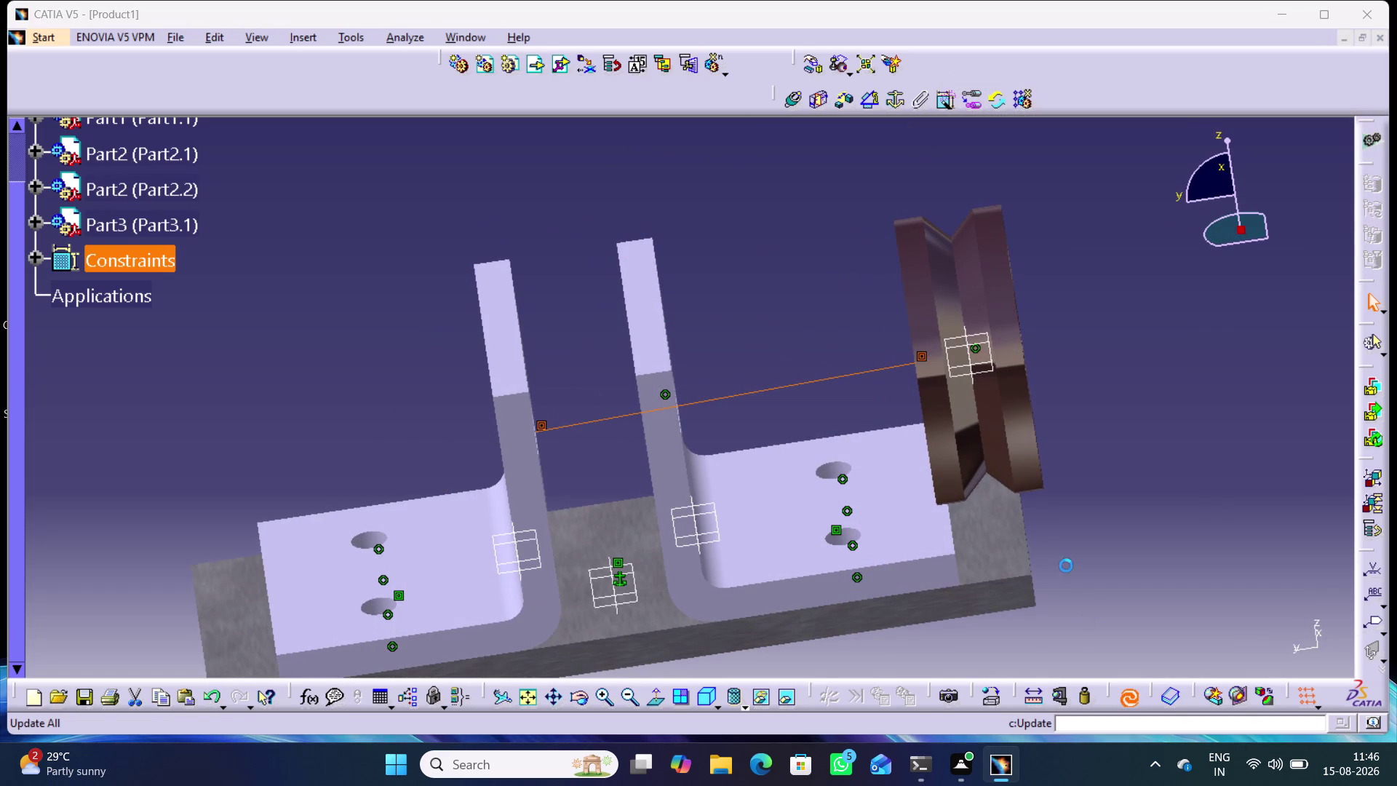
click(814, 343)
Orbit the view to check the wheel sits between the two uprights.
middle_drag(812, 342, 807, 362)
right_drag(812, 341, 807, 361)
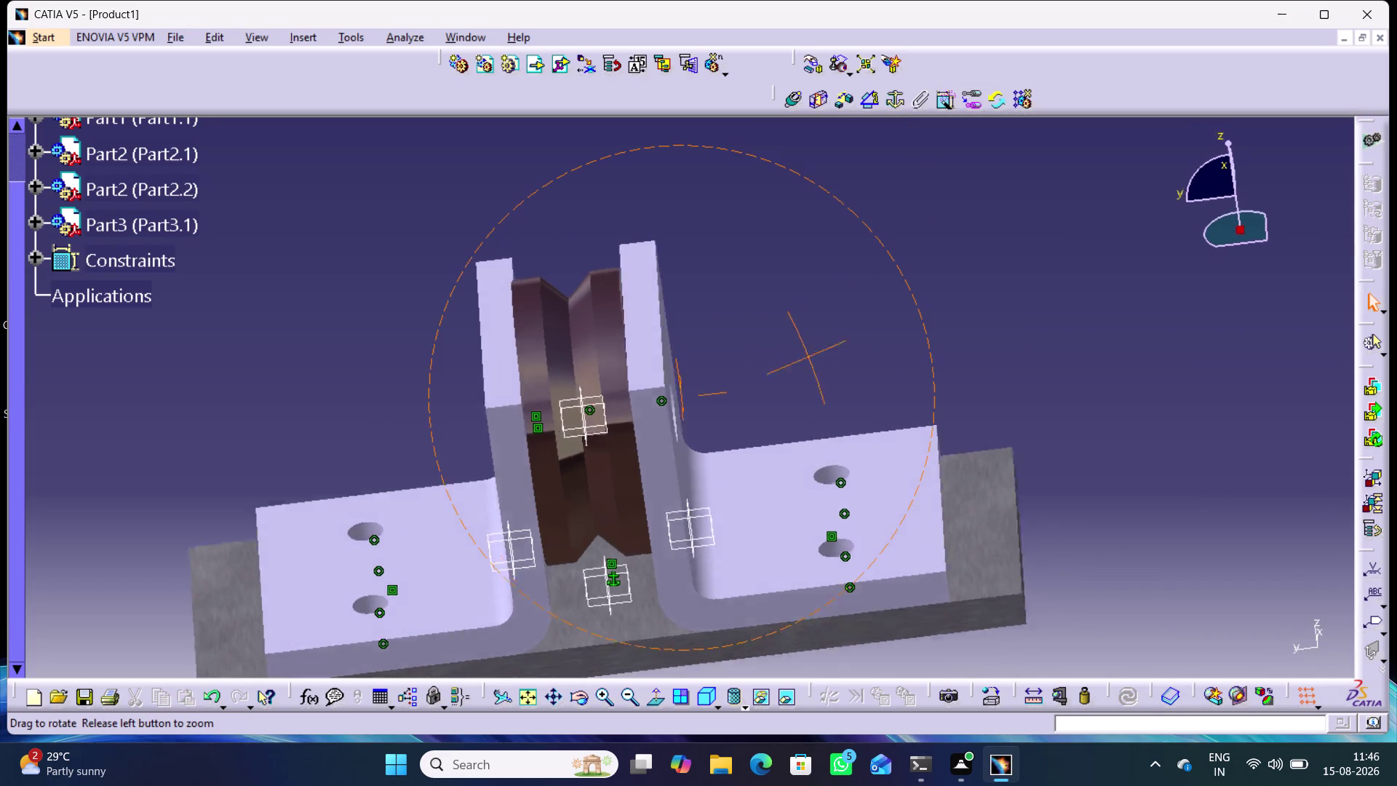
middle_drag(807, 362, 815, 400)
right_drag(807, 362, 837, 337)
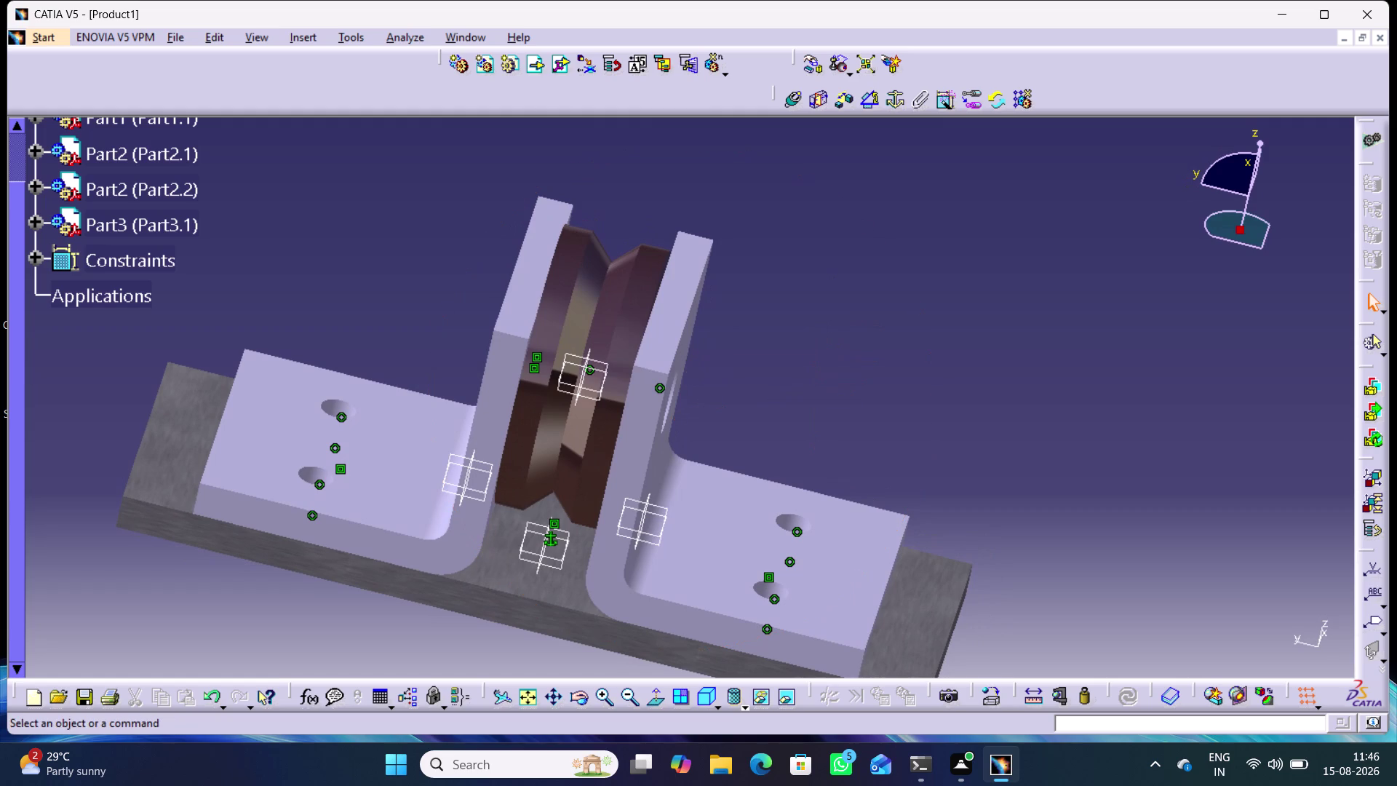
right_drag(837, 337, 841, 328)
middle_drag(804, 406, 821, 313)
right_drag(803, 406, 822, 313)
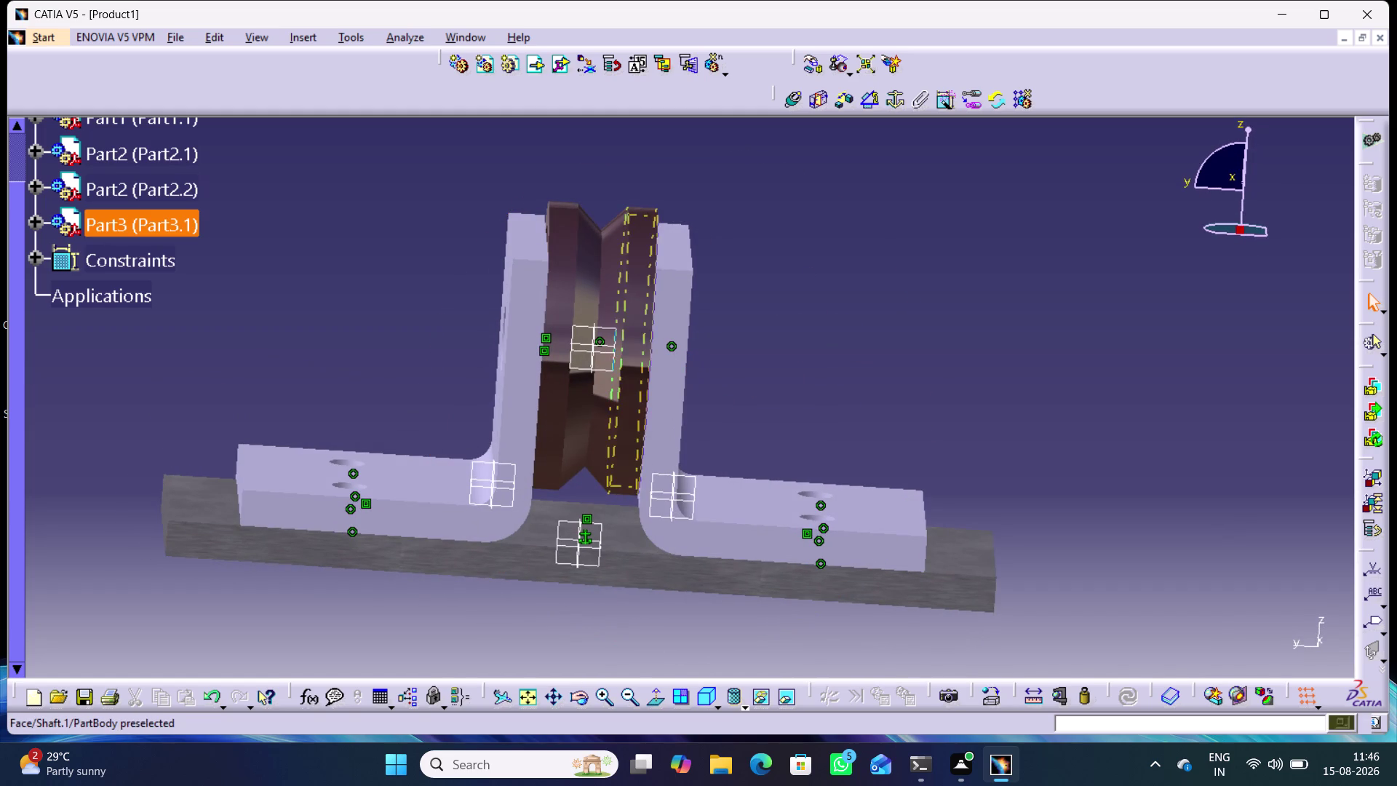
Drag around the wheel, then clear the selection and open the View Mode flyout.
drag(645, 235, 622, 479)
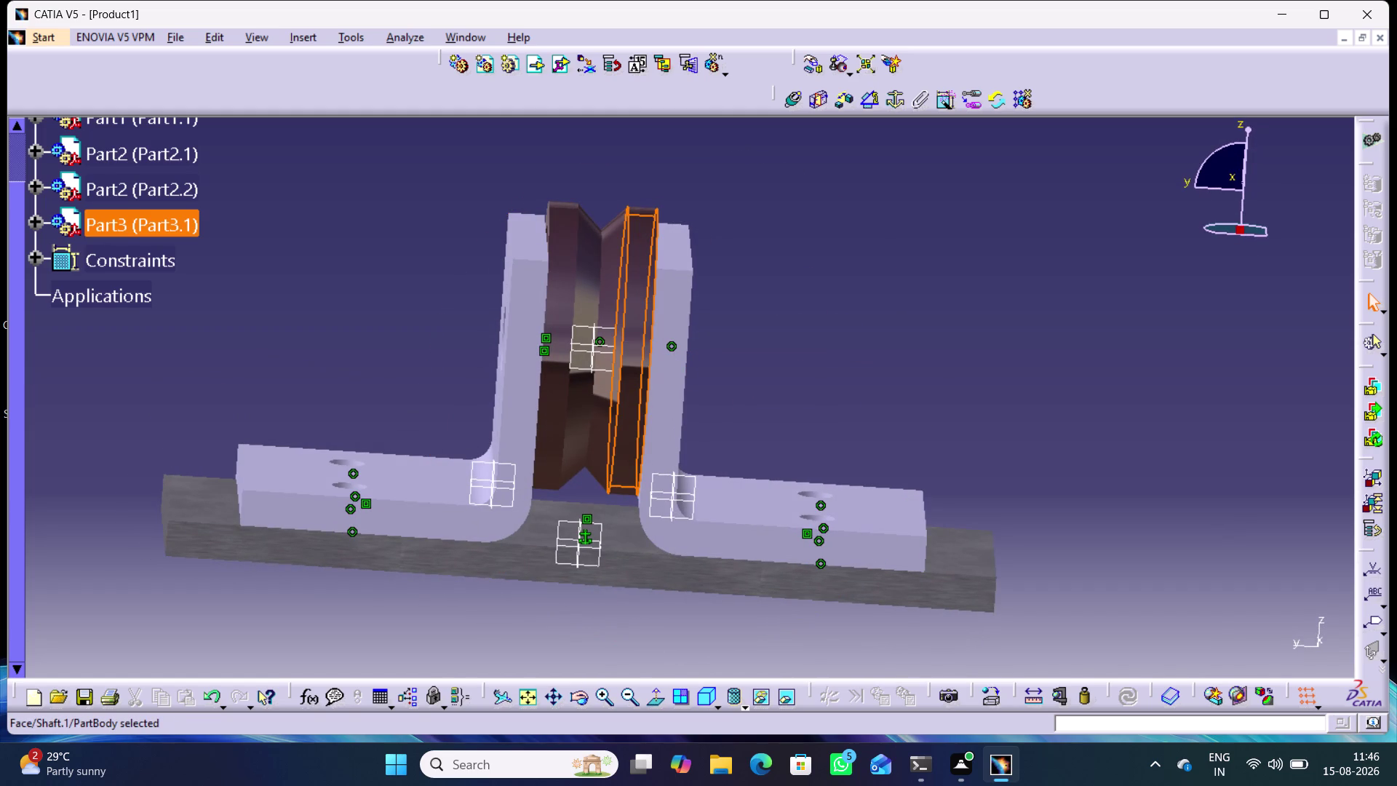
drag(622, 479, 664, 261)
click(795, 350)
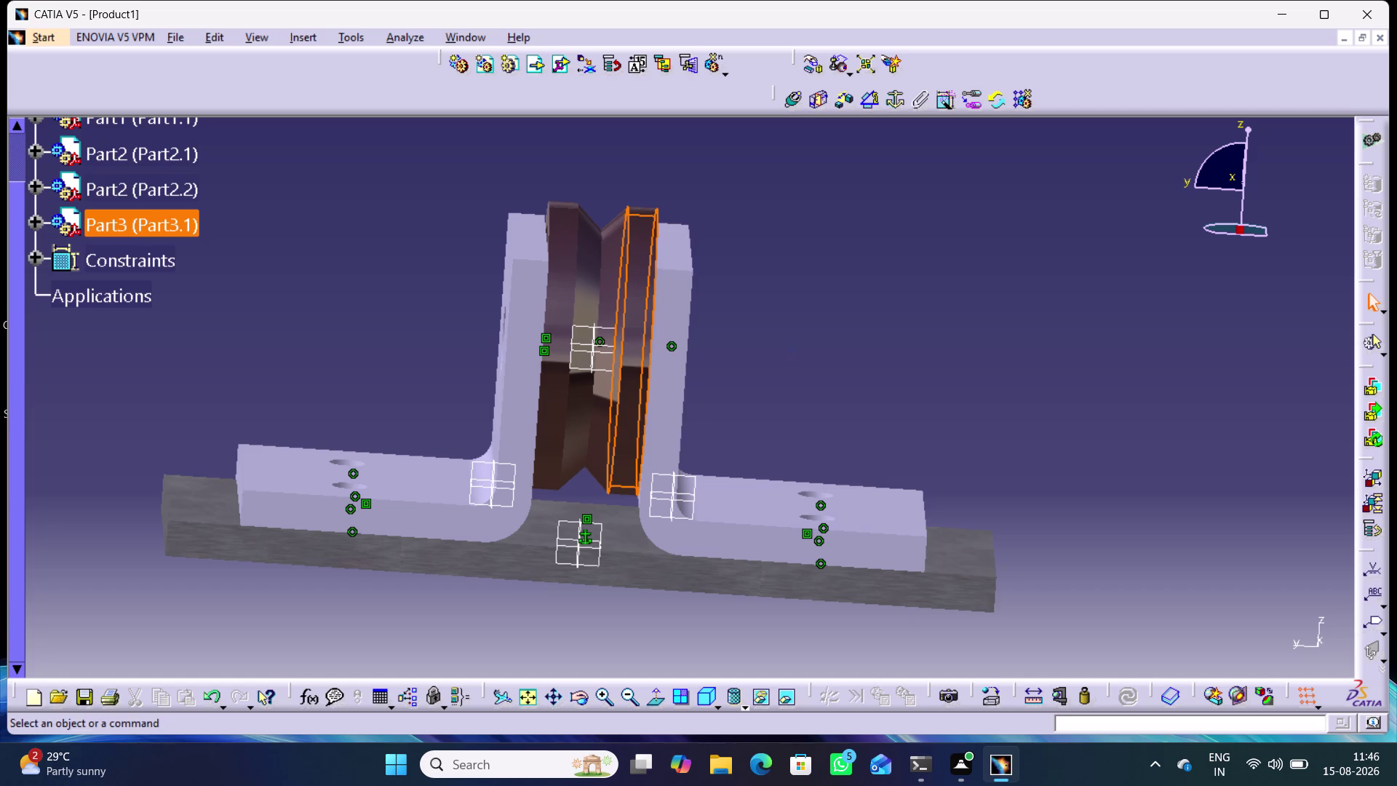
click(741, 701)
click(759, 604)
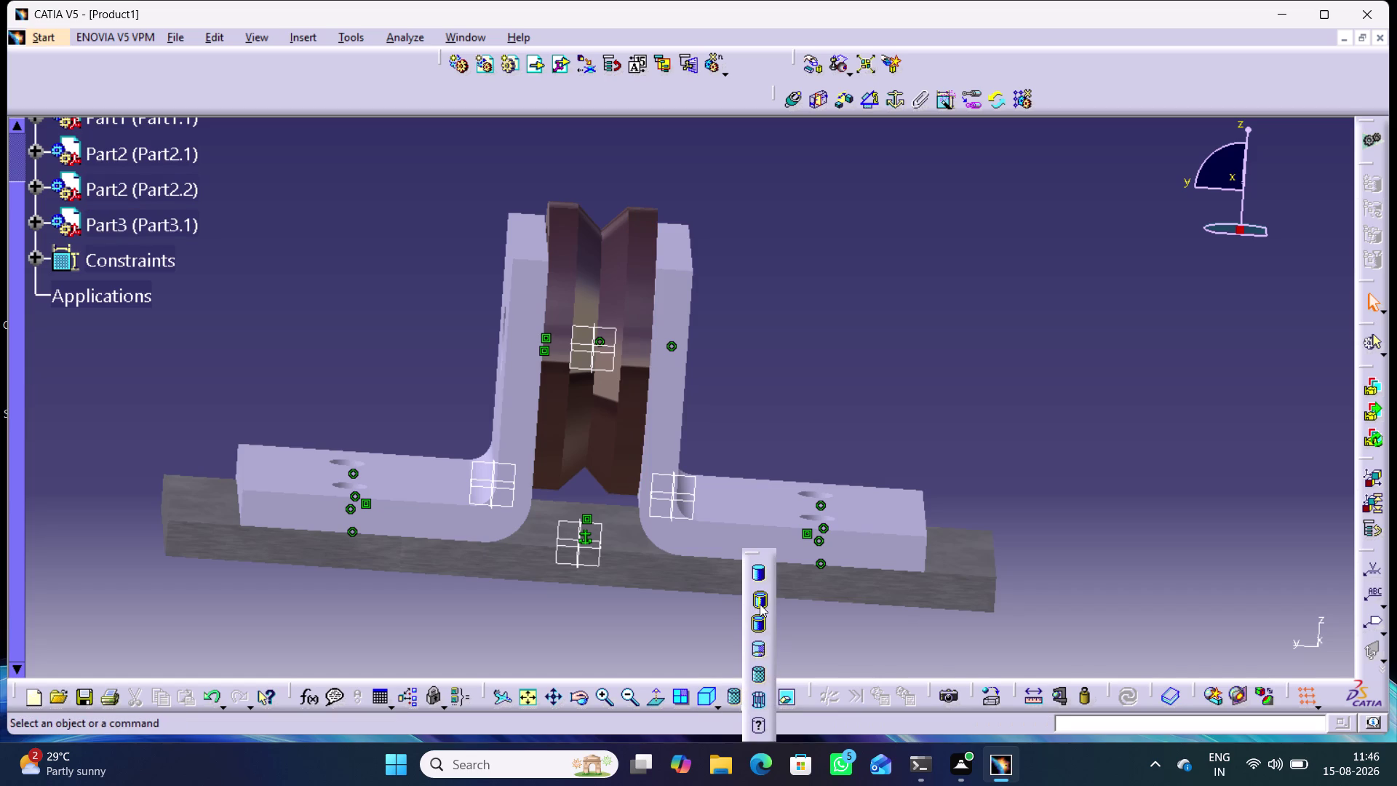
Switch to Shading with Edges and drag the wheel to check it turns.
click(800, 402)
drag(632, 286, 633, 502)
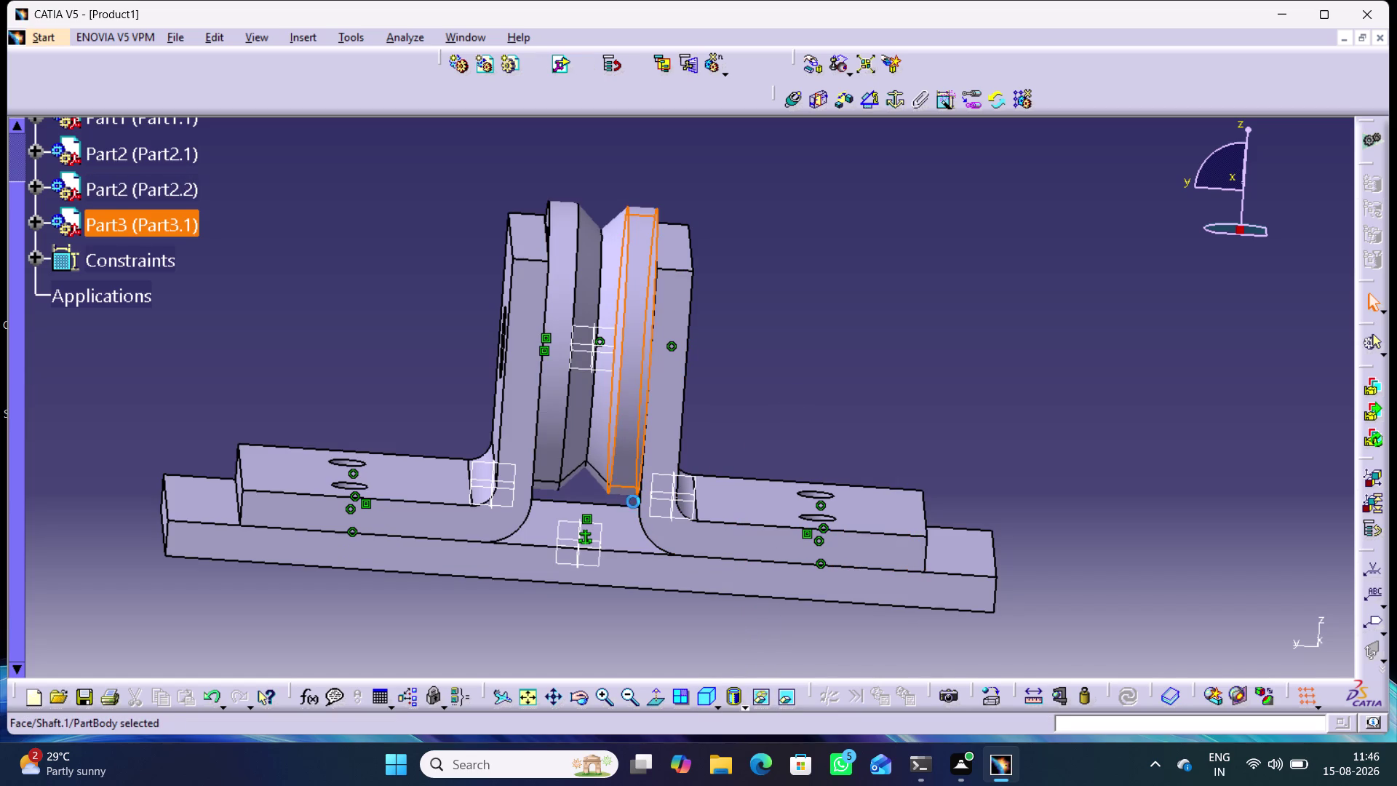
drag(633, 501, 619, 297)
drag(619, 297, 621, 293)
click(769, 326)
drag(570, 260, 570, 456)
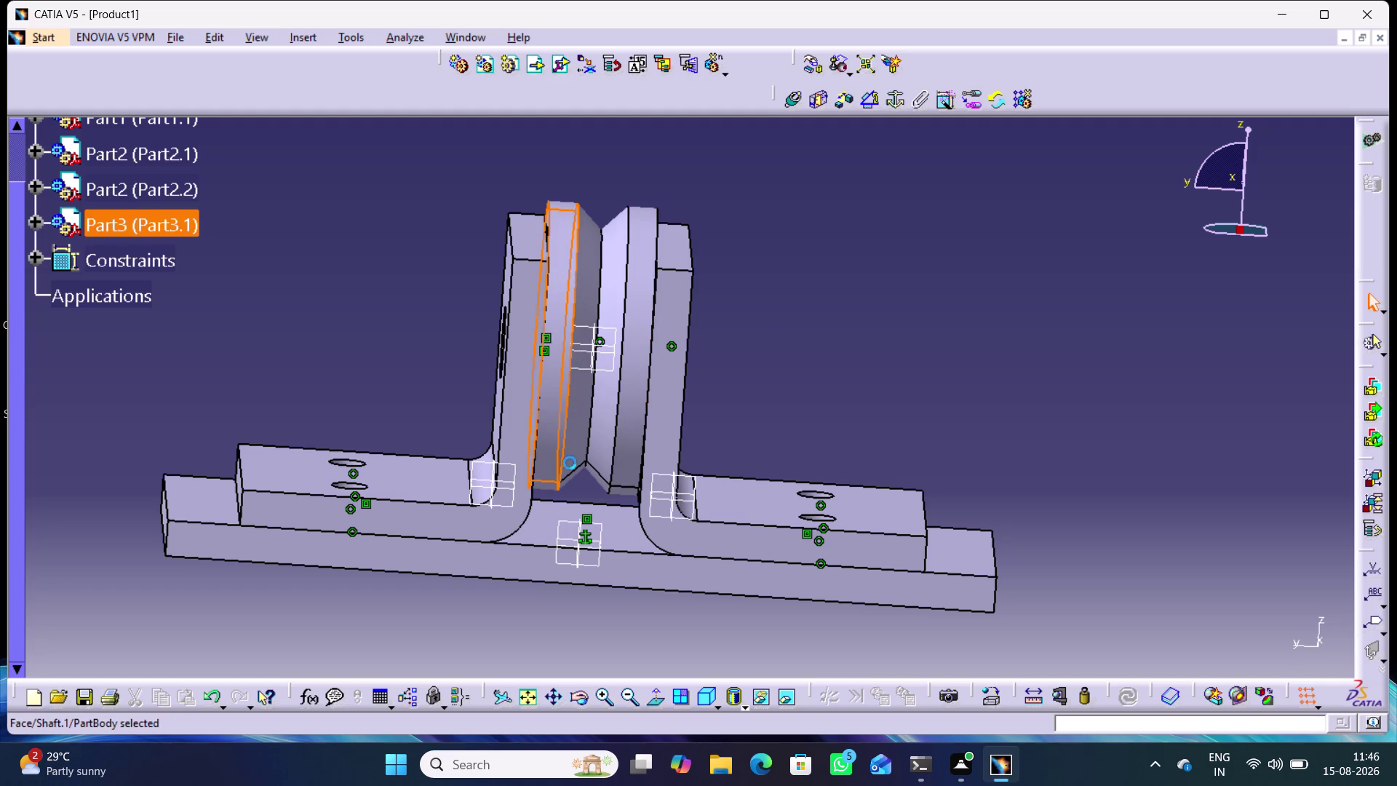
drag(571, 456, 607, 193)
click(809, 330)
Orbit to the support's outer face and other side, return to front, then right-click Part3.
middle_drag(821, 345, 783, 348)
right_drag(821, 345, 783, 348)
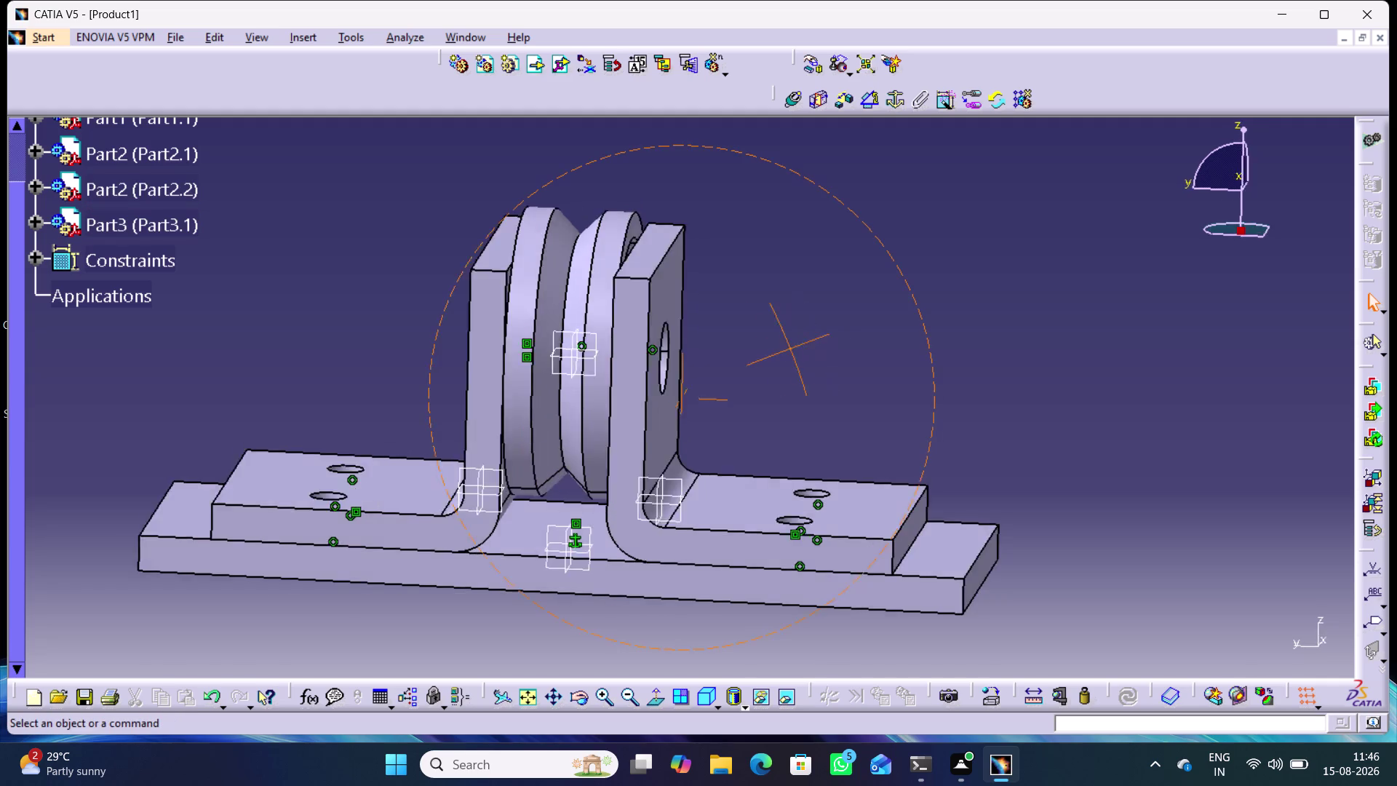
middle_drag(784, 348, 690, 409)
right_drag(783, 348, 690, 410)
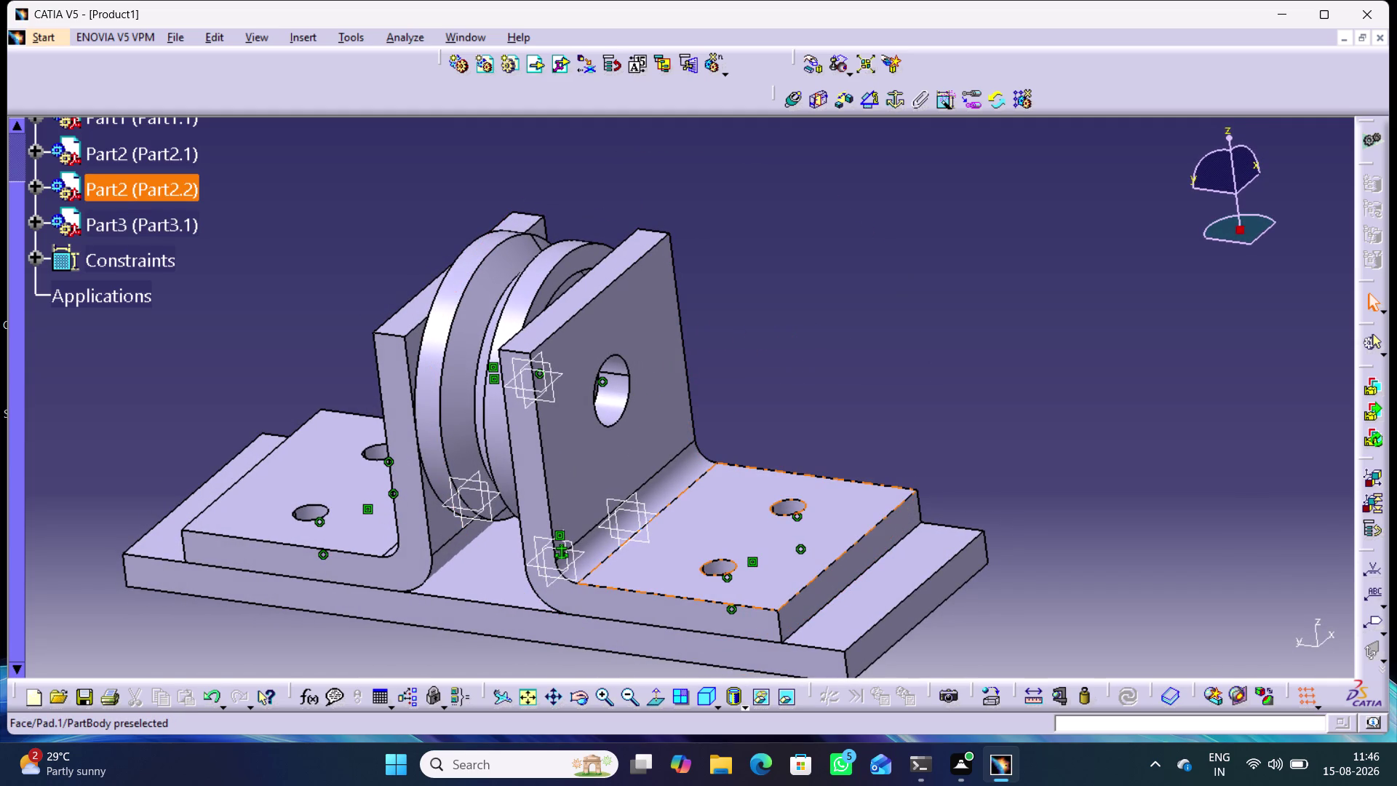
click(899, 361)
middle_drag(814, 378, 927, 360)
right_drag(814, 378, 926, 360)
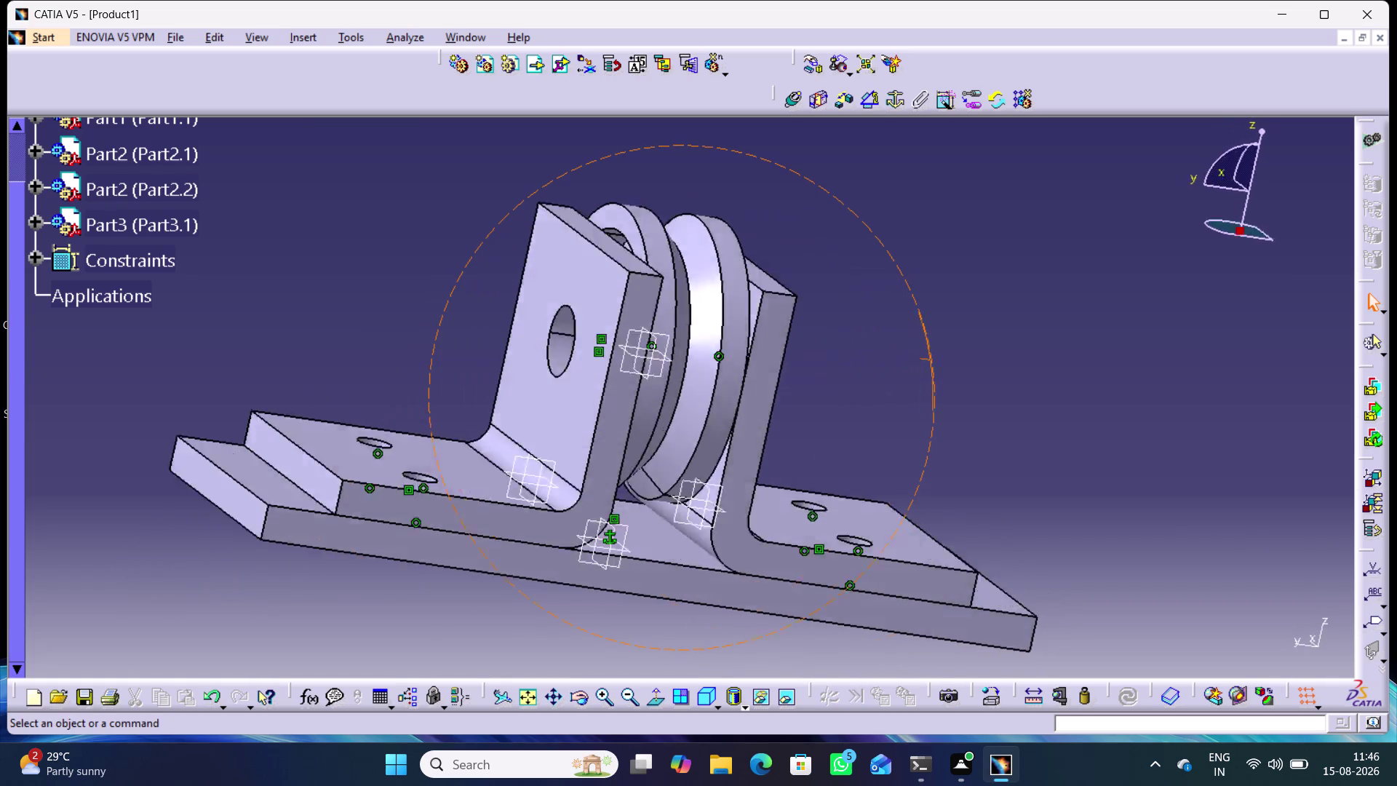
middle_drag(927, 360, 899, 340)
right_drag(926, 361, 899, 340)
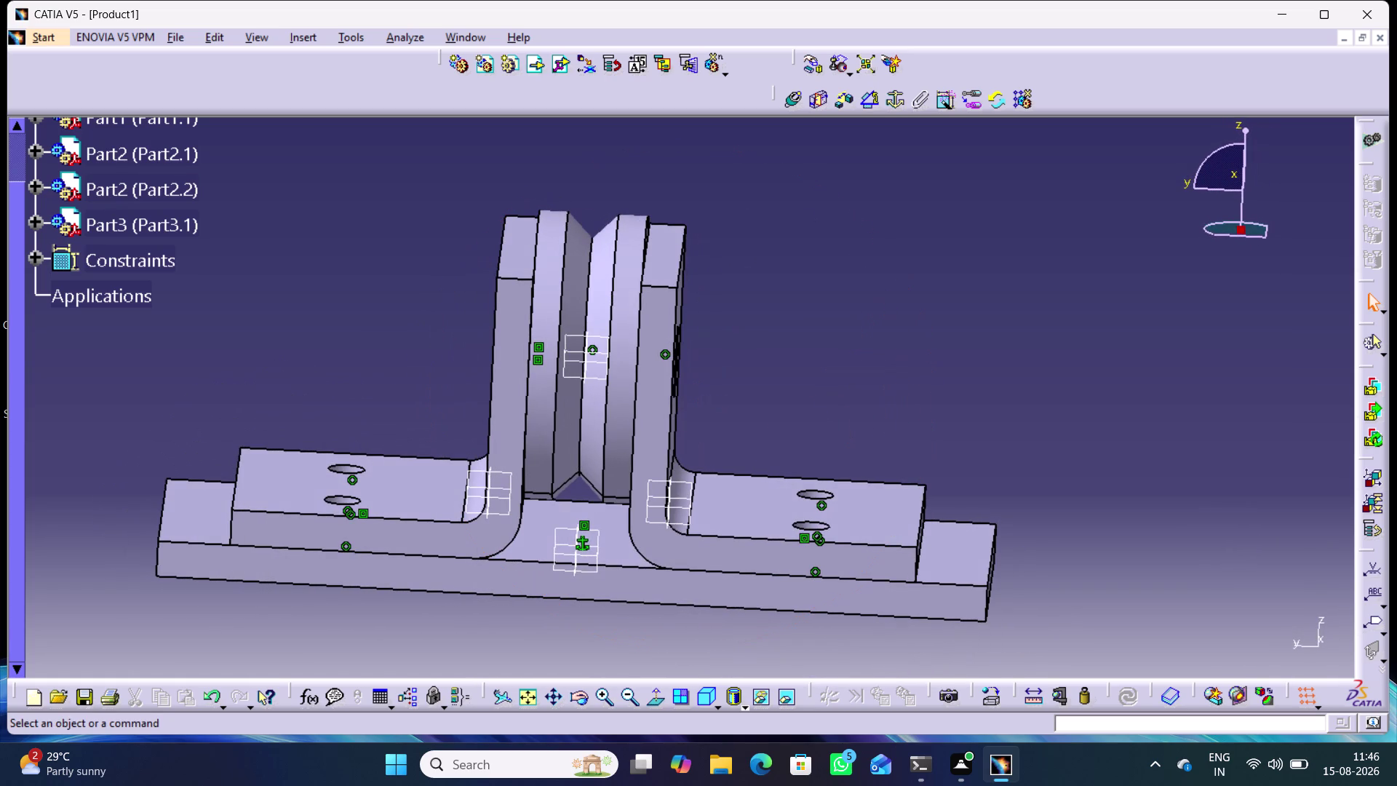
right_click(164, 236)
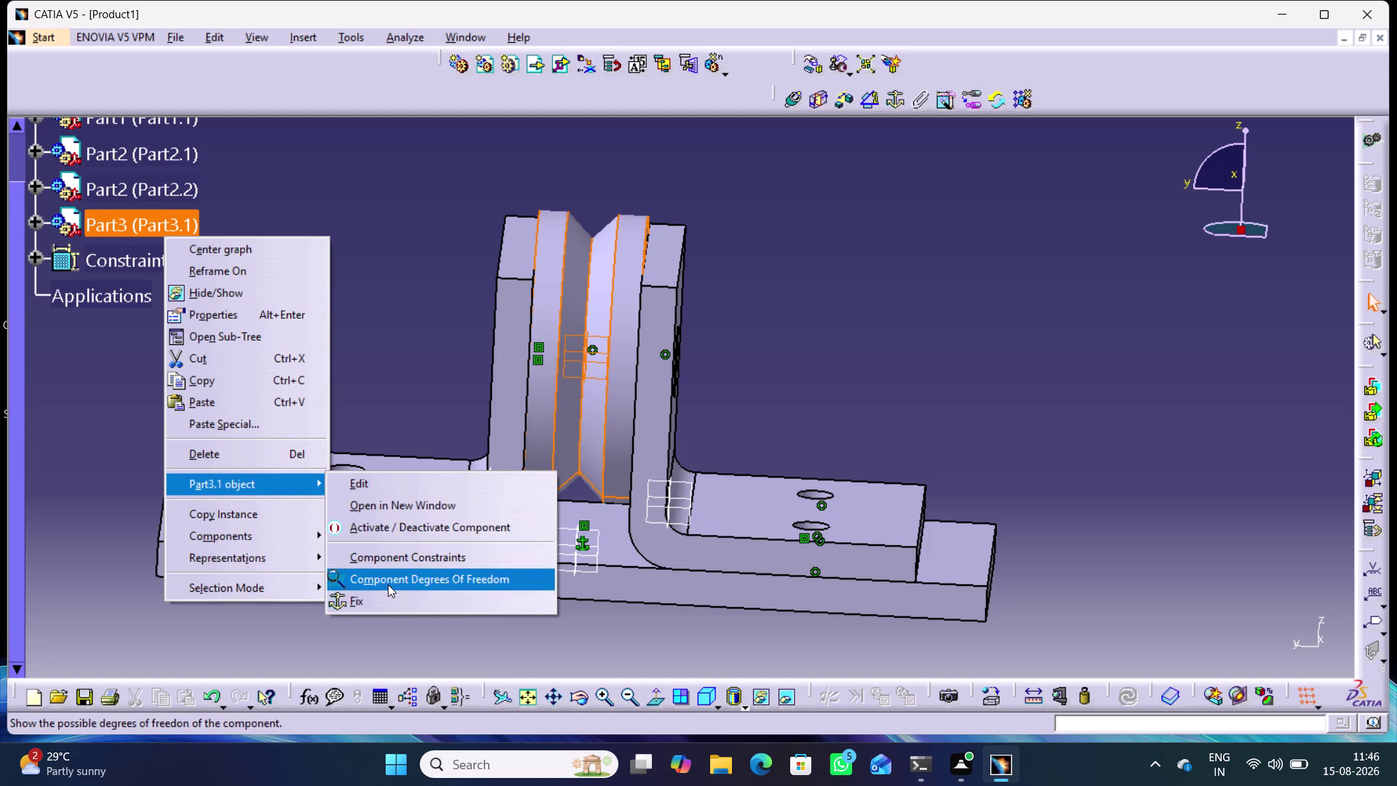
Check Part3's component degrees of freedom, showing one rotation, and close the report.
click(388, 584)
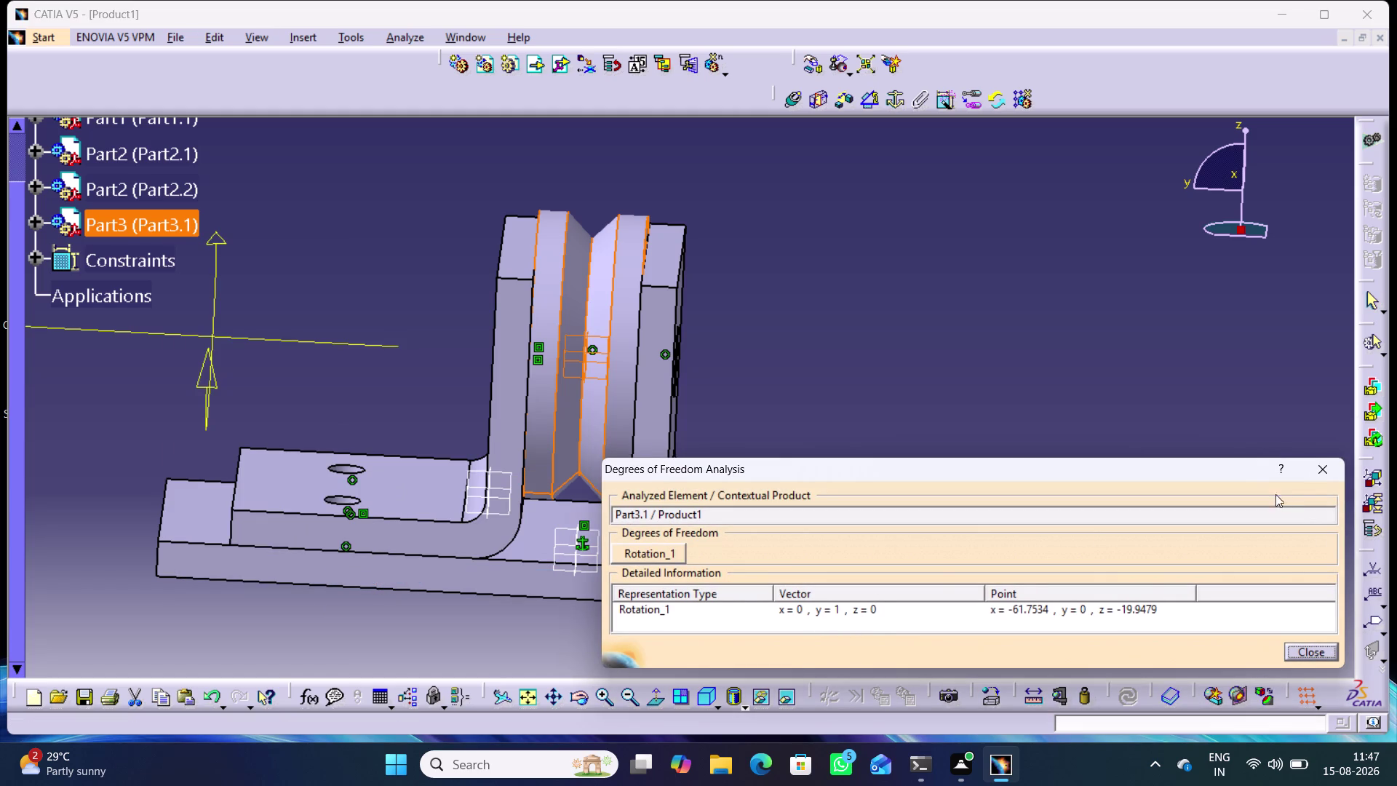
click(1330, 471)
click(983, 357)
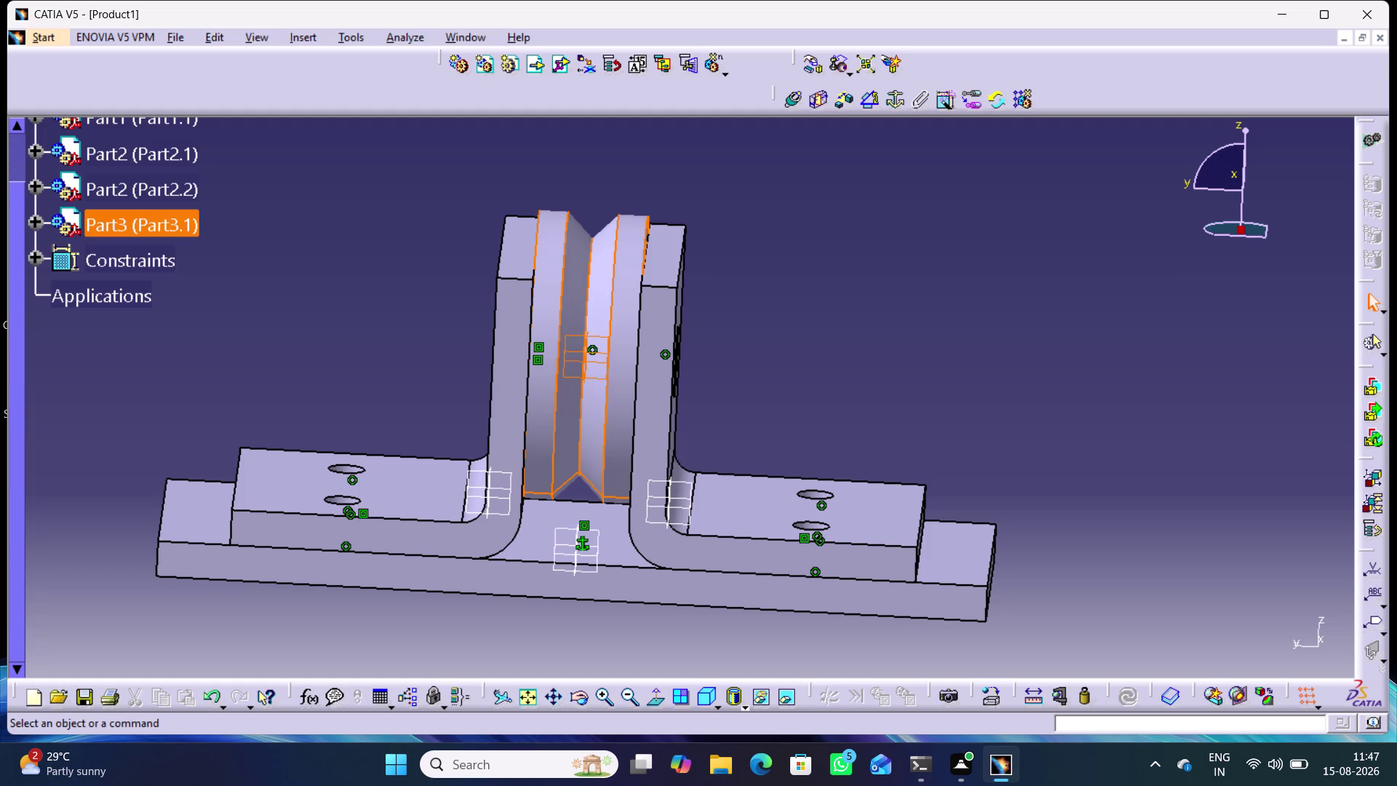
Switch to Shading with Material and orbit and zoom around the whole assembly.
click(746, 705)
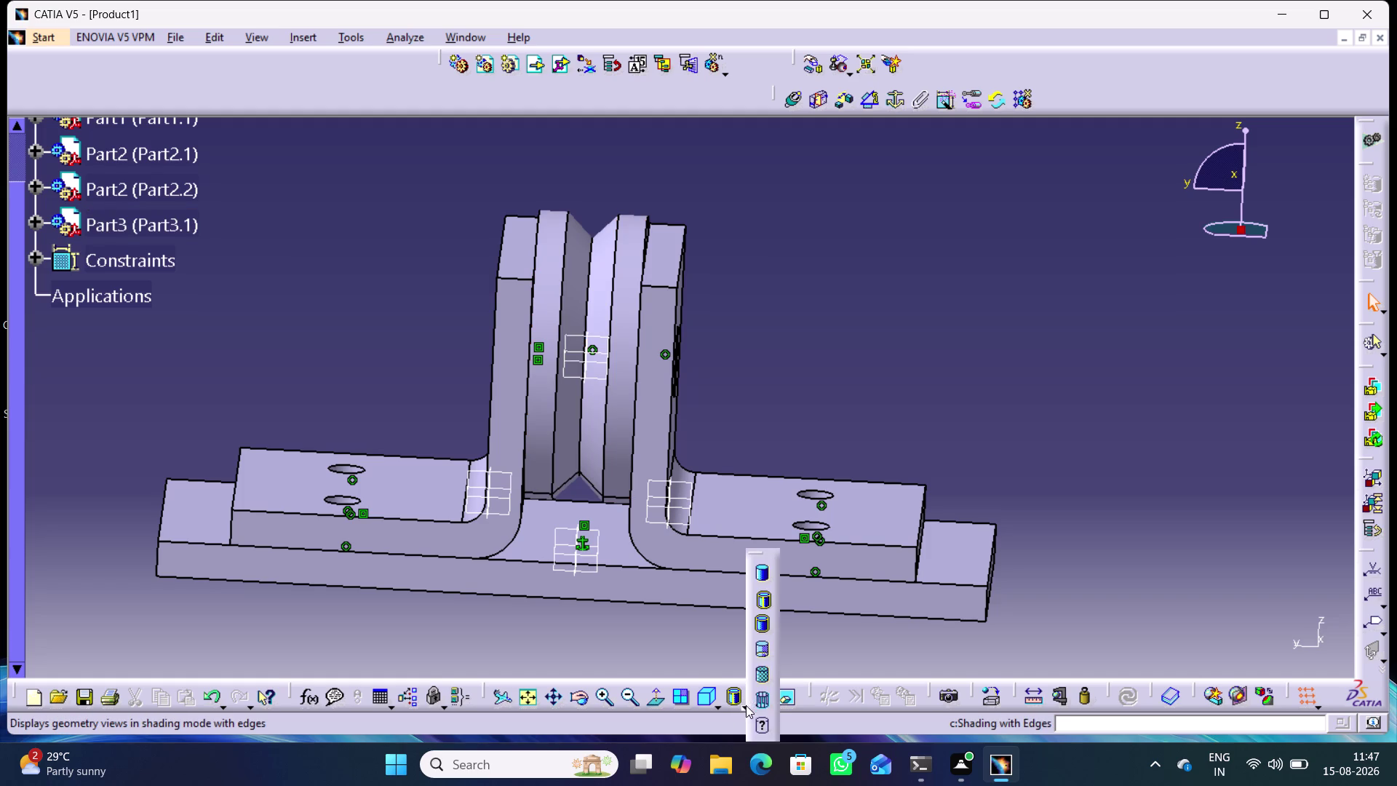
click(765, 670)
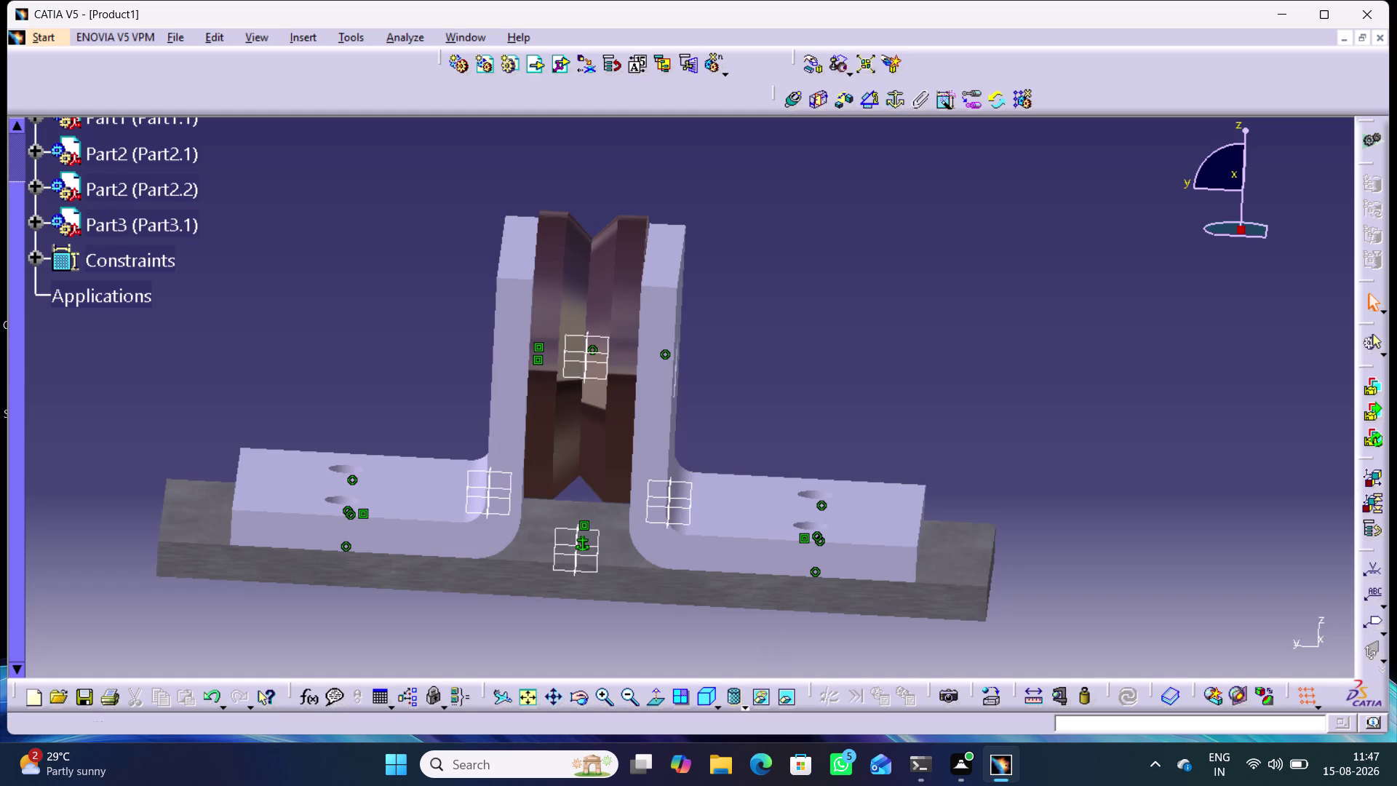
click(909, 401)
middle_drag(889, 361, 798, 435)
right_drag(888, 360, 799, 436)
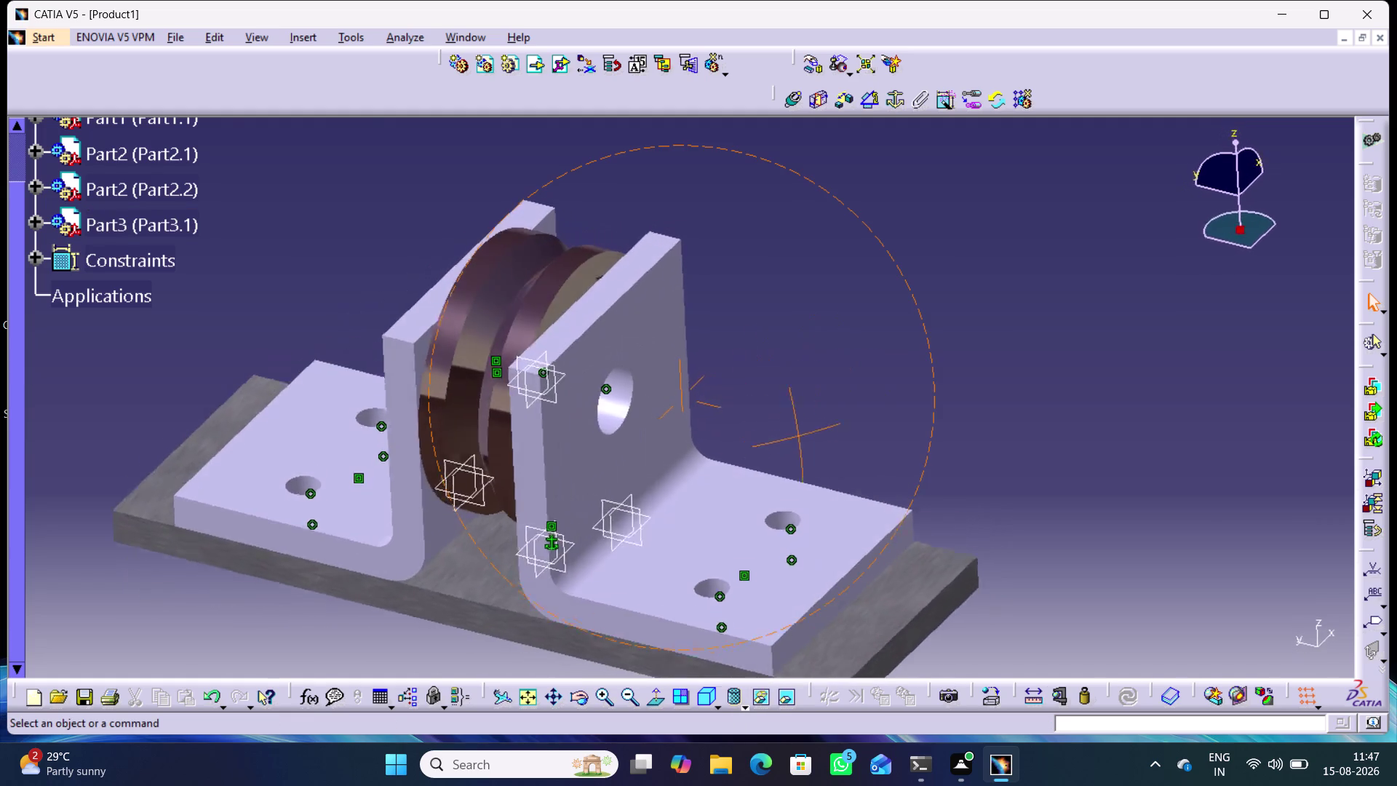
right_drag(798, 436, 804, 438)
middle_drag(798, 436, 841, 521)
middle_drag(588, 563, 580, 546)
right_drag(589, 562, 580, 546)
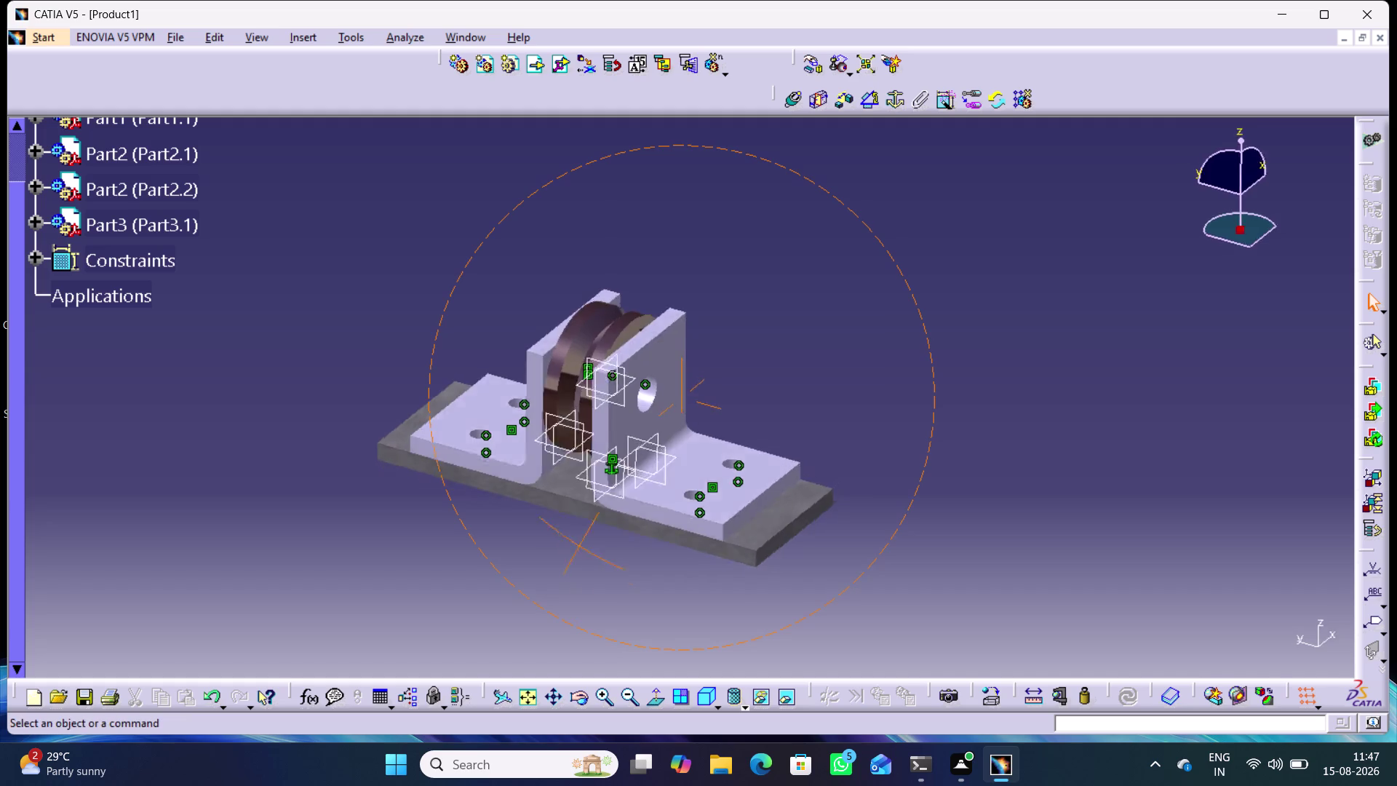
right_drag(580, 545, 598, 483)
middle_drag(580, 546, 596, 408)
middle_drag(766, 382, 822, 420)
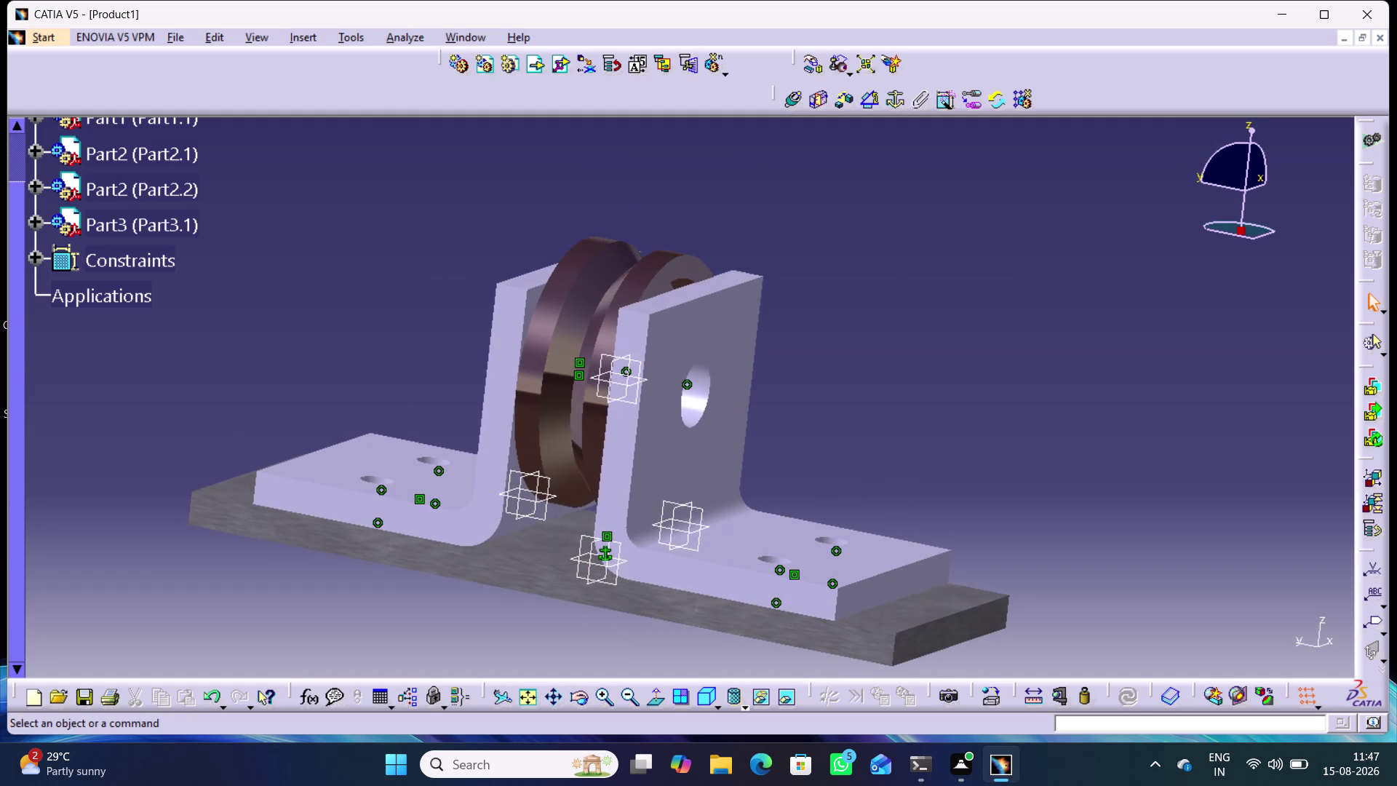
scroll(up, 3)
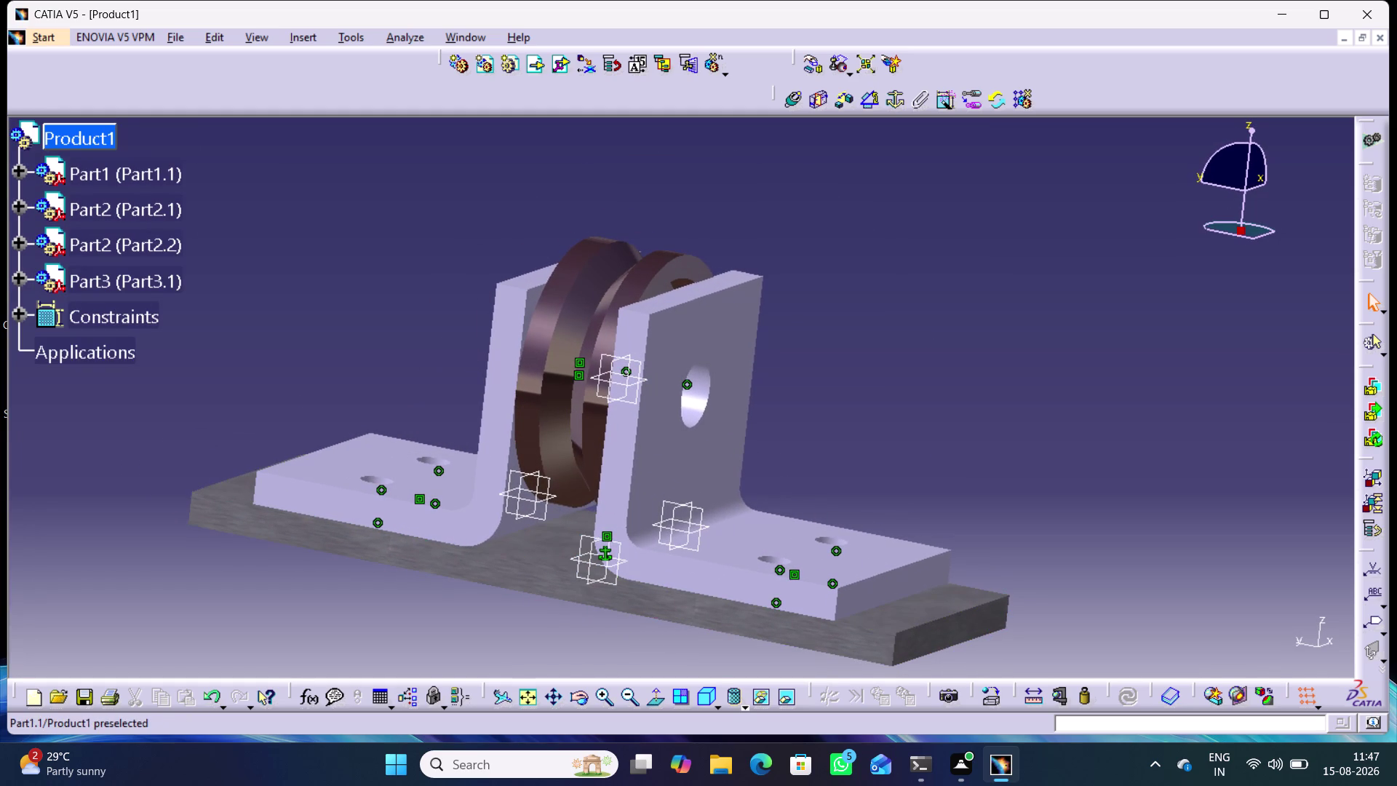
Insert the Bush part file into Product1 as Part7 and start the Manipulation tool.
click(110, 143)
click(541, 67)
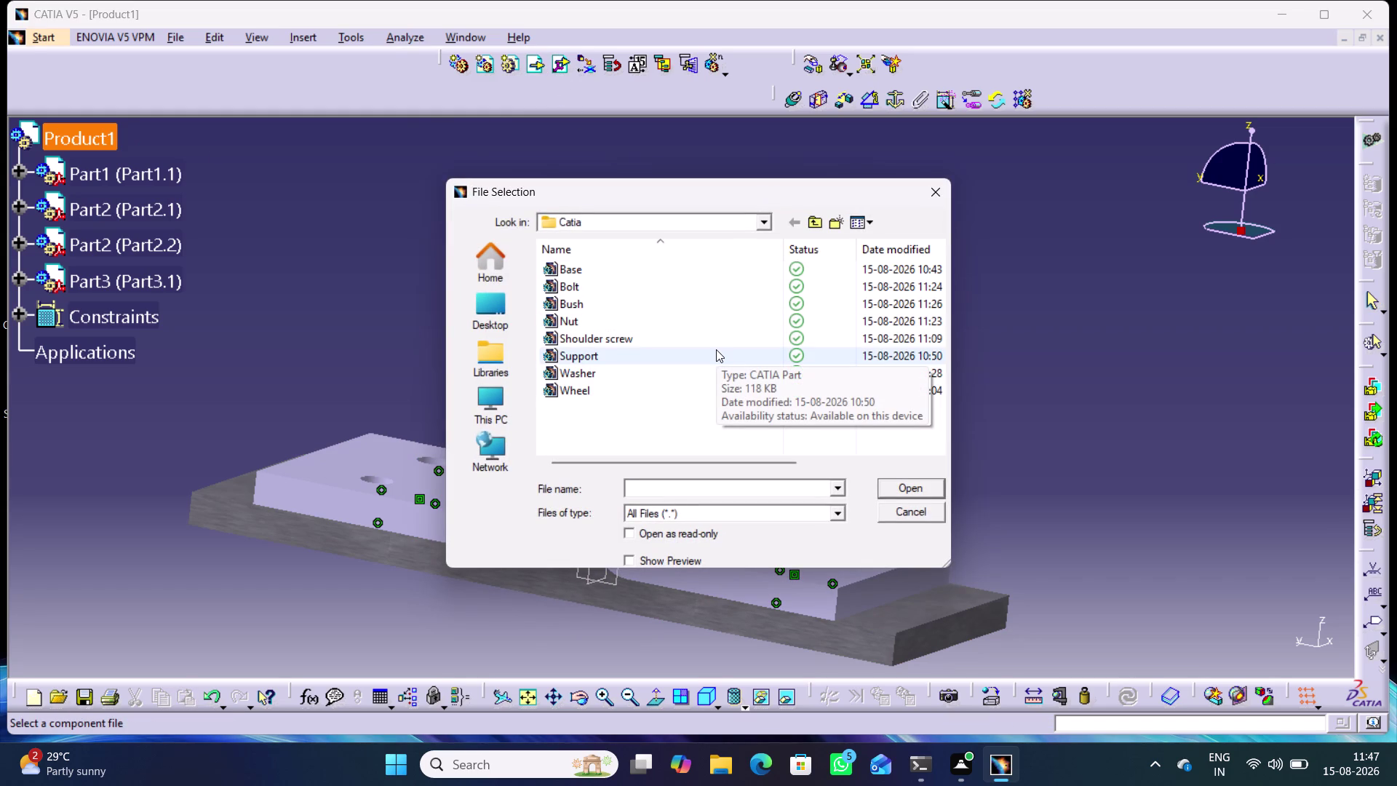
click(600, 302)
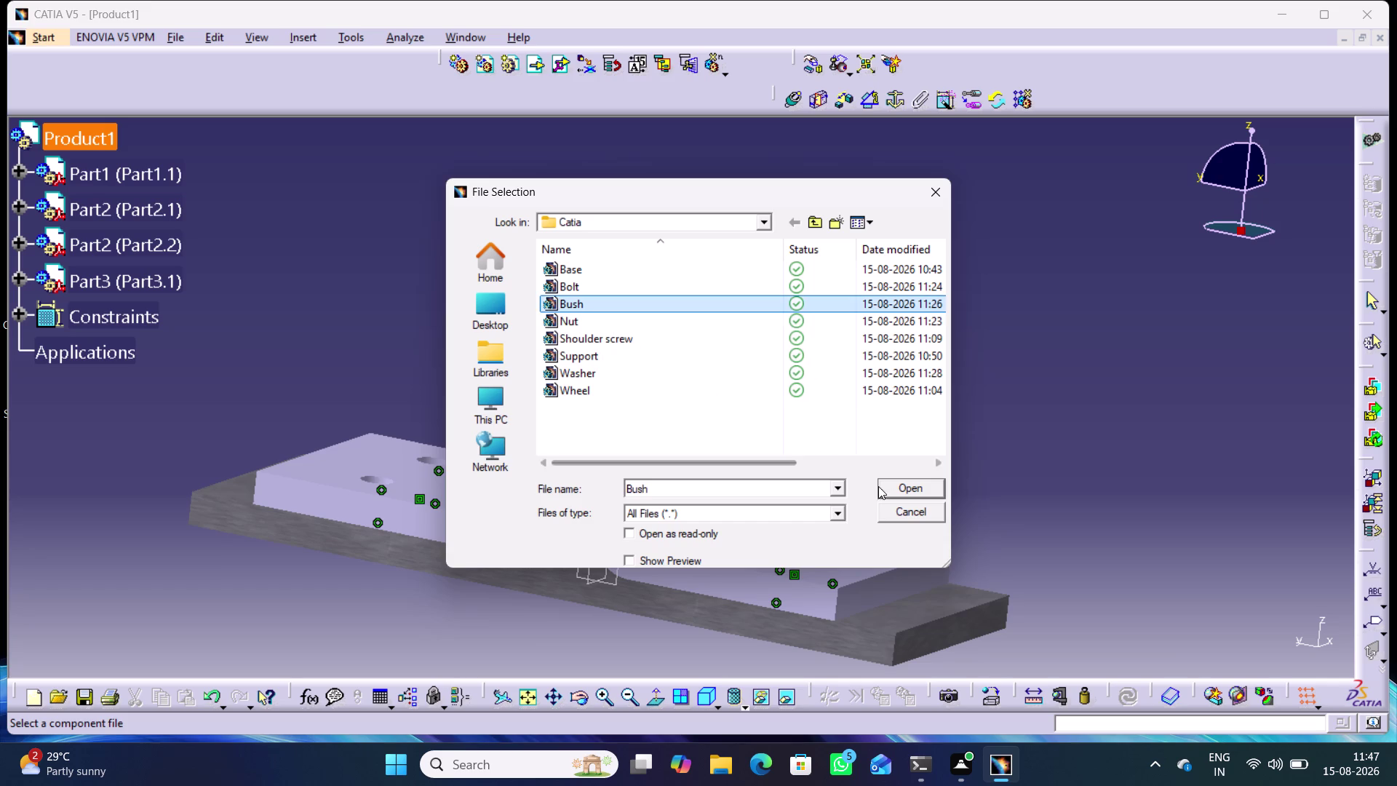
click(904, 489)
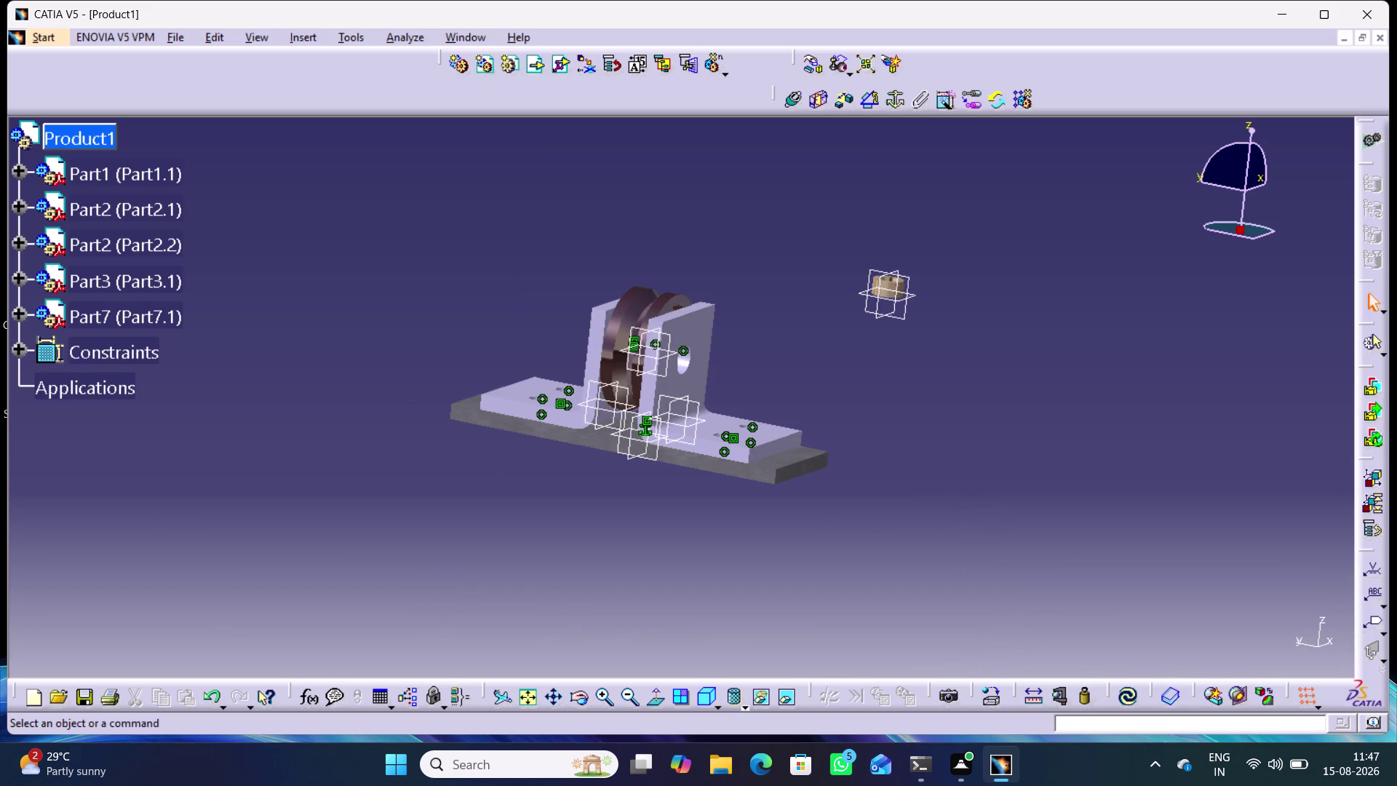
middle_drag(860, 377, 864, 385)
click(808, 70)
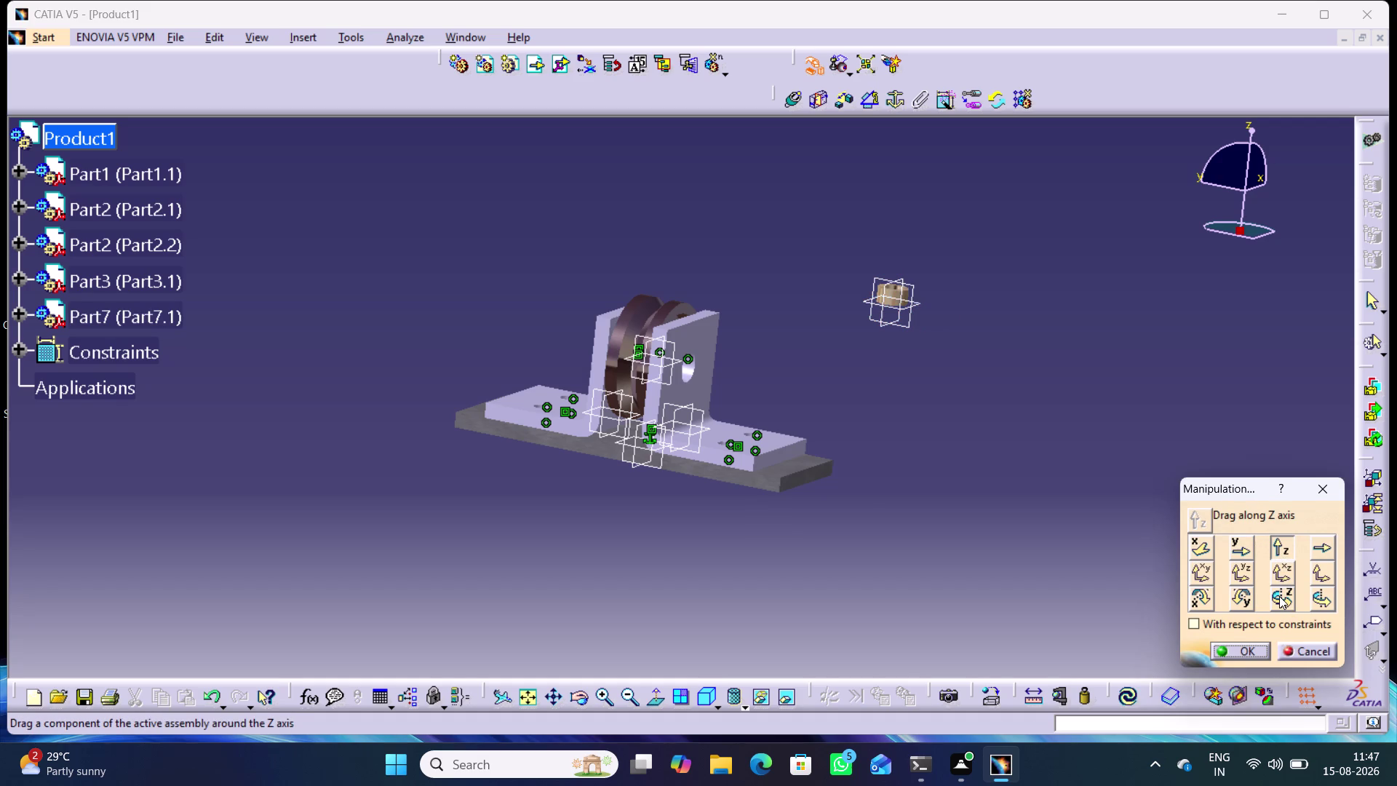
Rotate the bush about its Y axis, then its Z axis, and accept the orientation.
click(1248, 598)
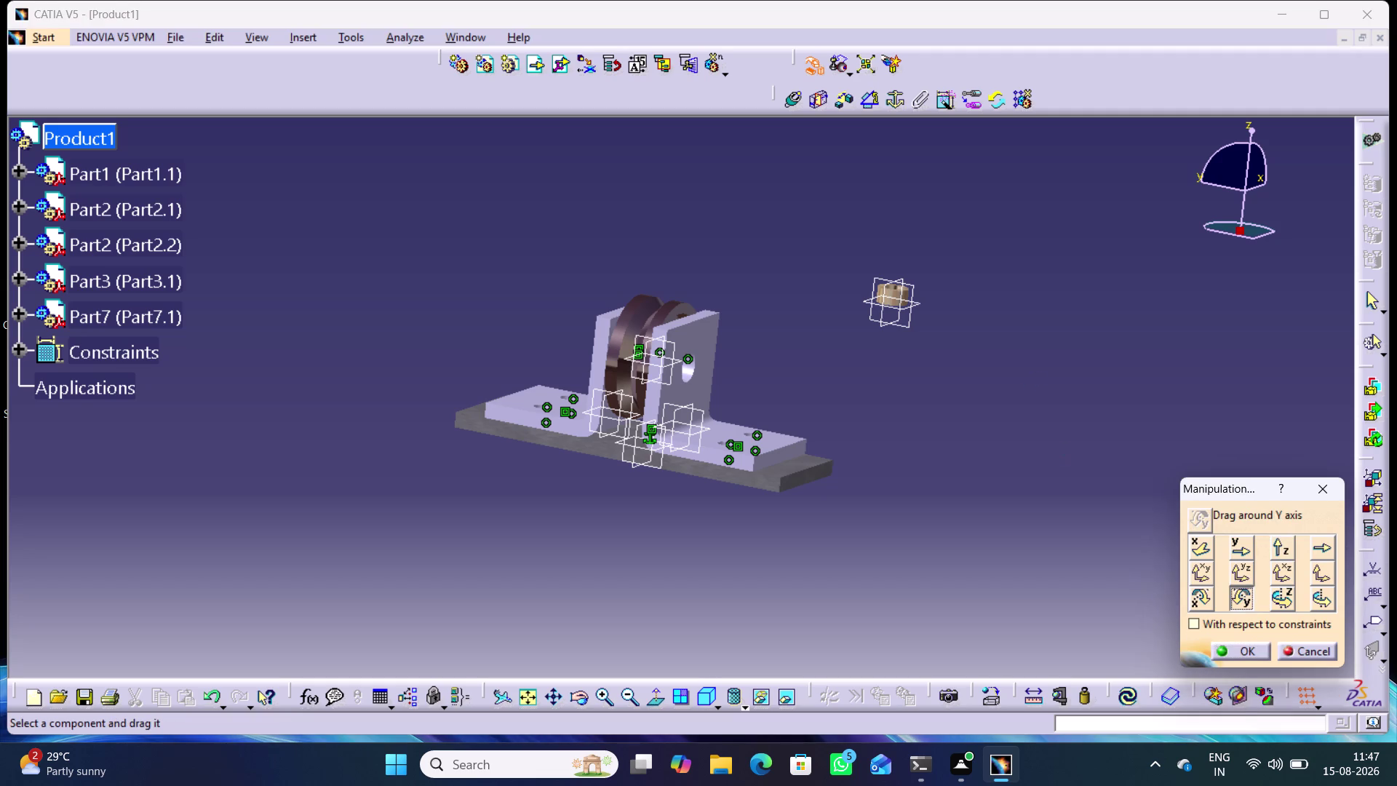
drag(906, 284, 899, 380)
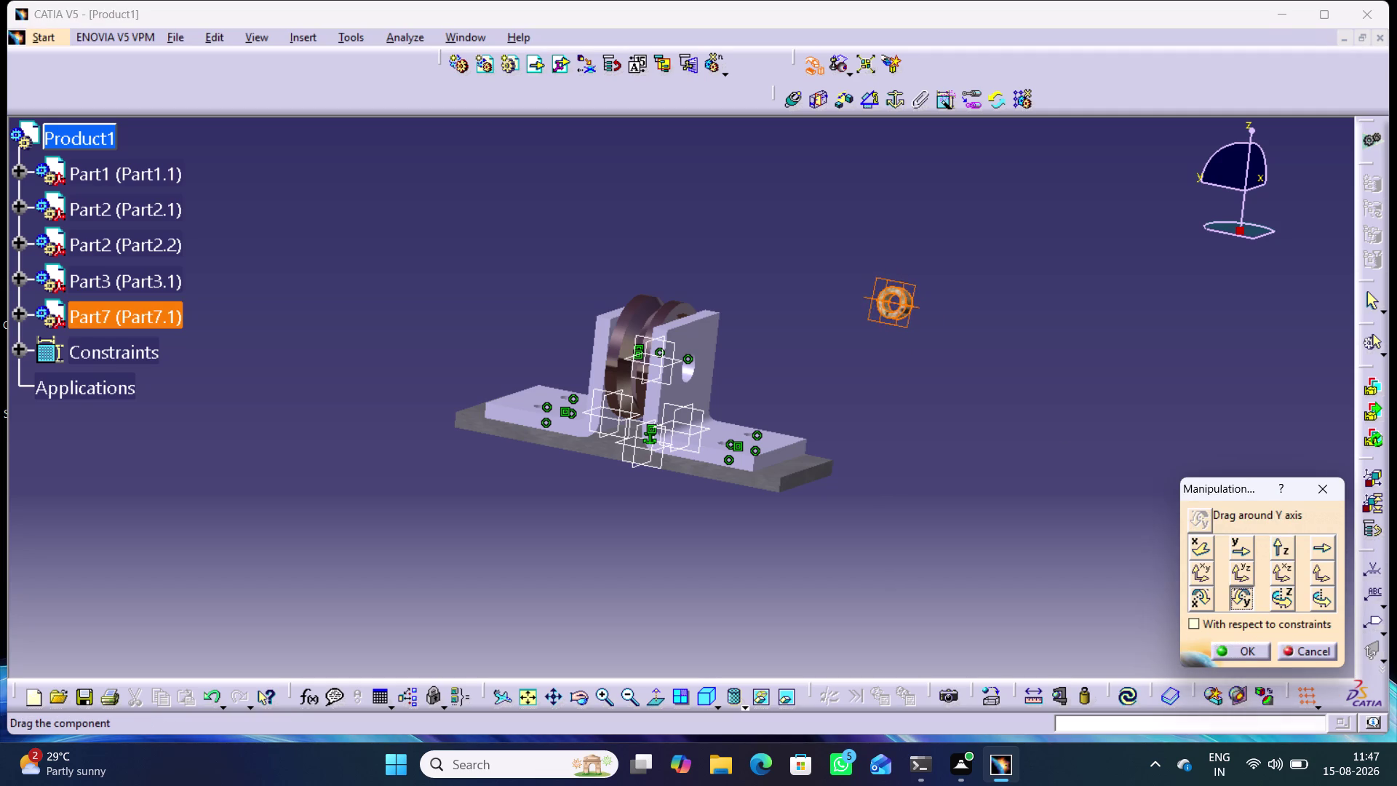
drag(899, 380, 914, 388)
click(1281, 598)
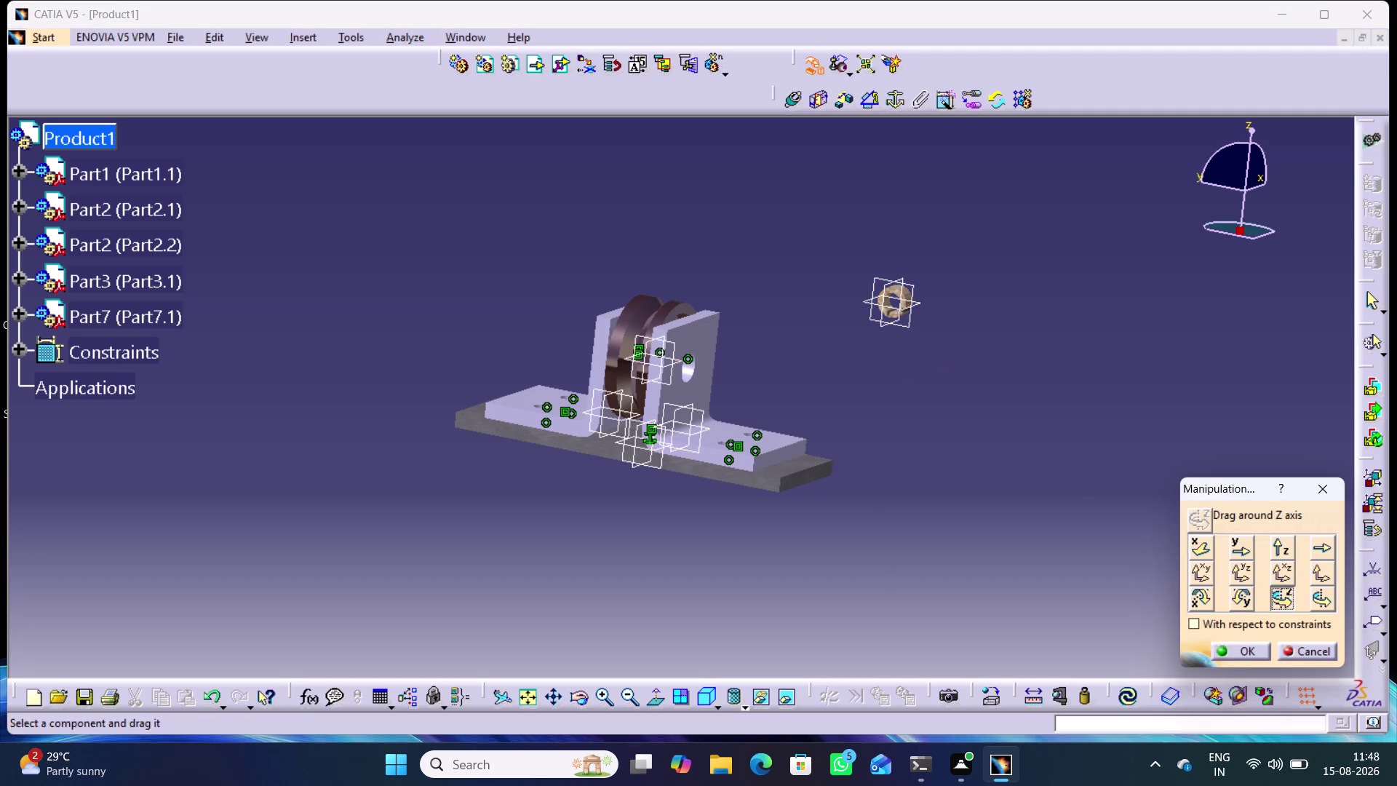
drag(902, 315, 898, 334)
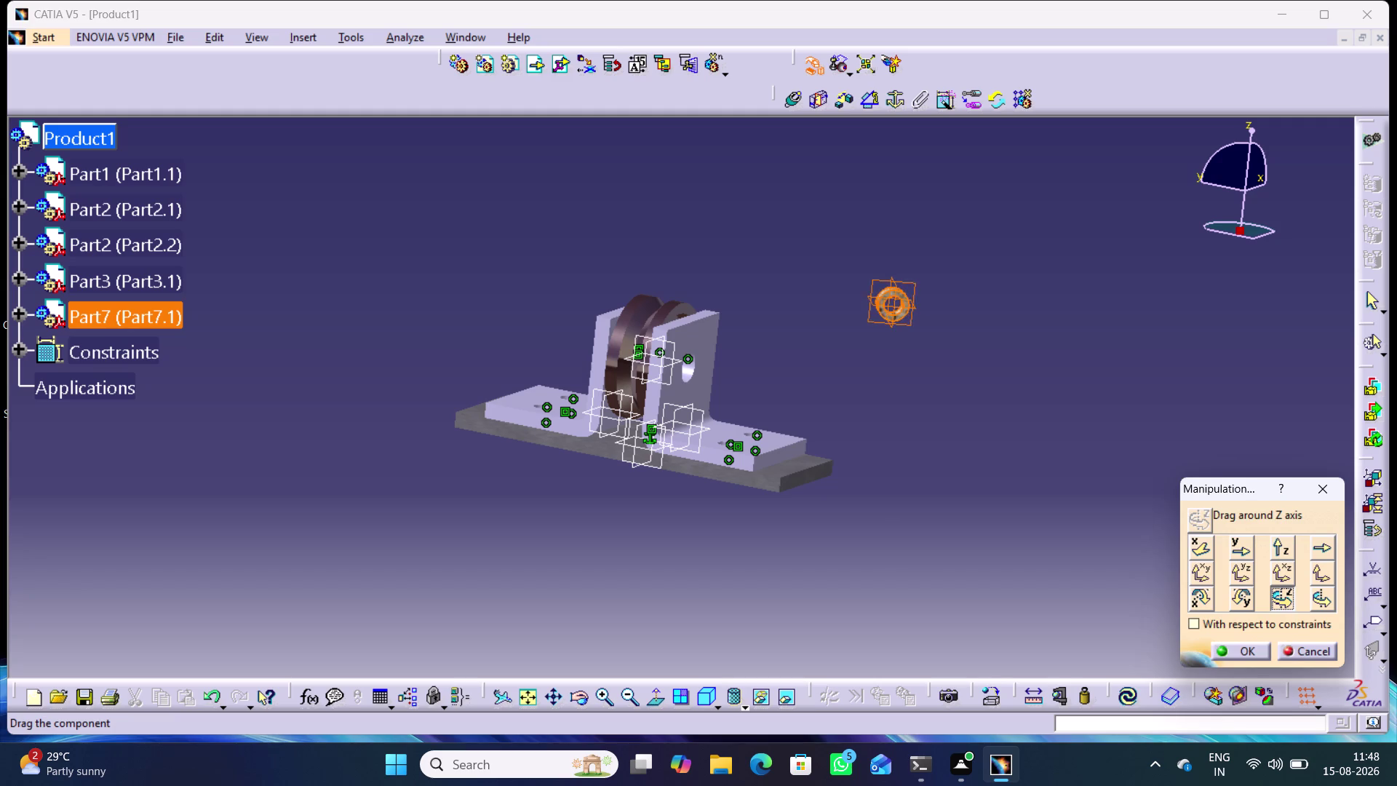
drag(899, 335, 924, 327)
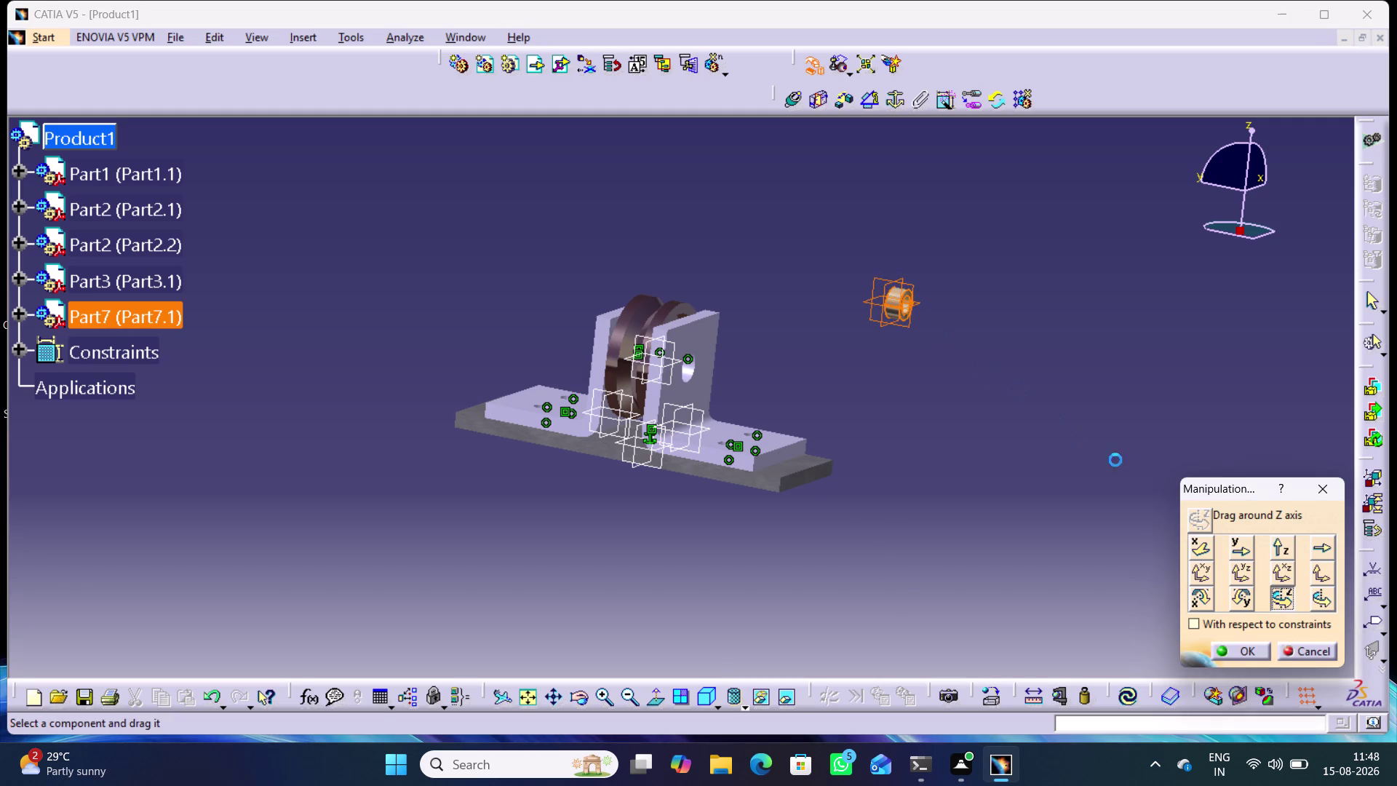
click(1230, 647)
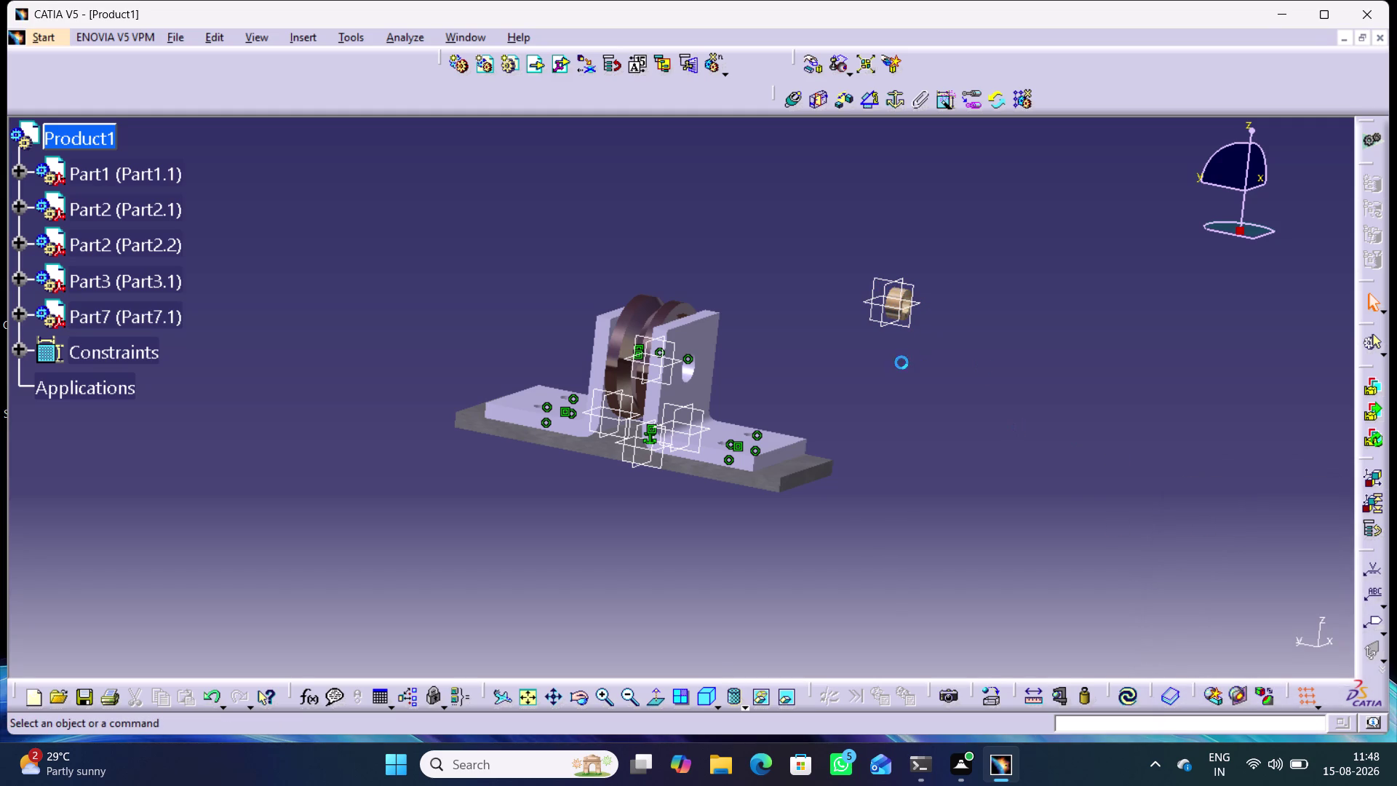
Orbit the view to an angled front view of the bush.
click(904, 368)
middle_drag(813, 337, 871, 295)
right_drag(814, 337, 871, 295)
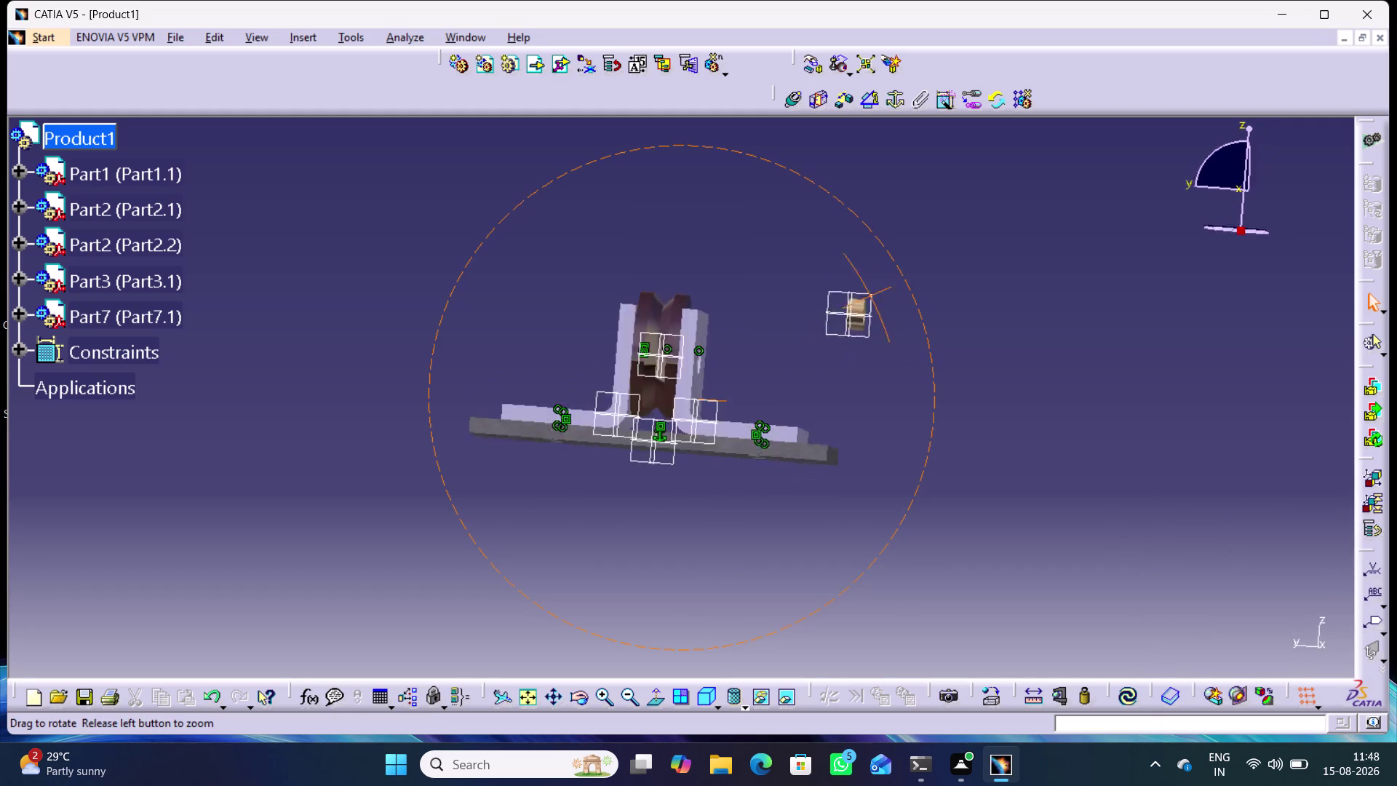
middle_drag(871, 295, 861, 341)
right_drag(871, 296, 861, 341)
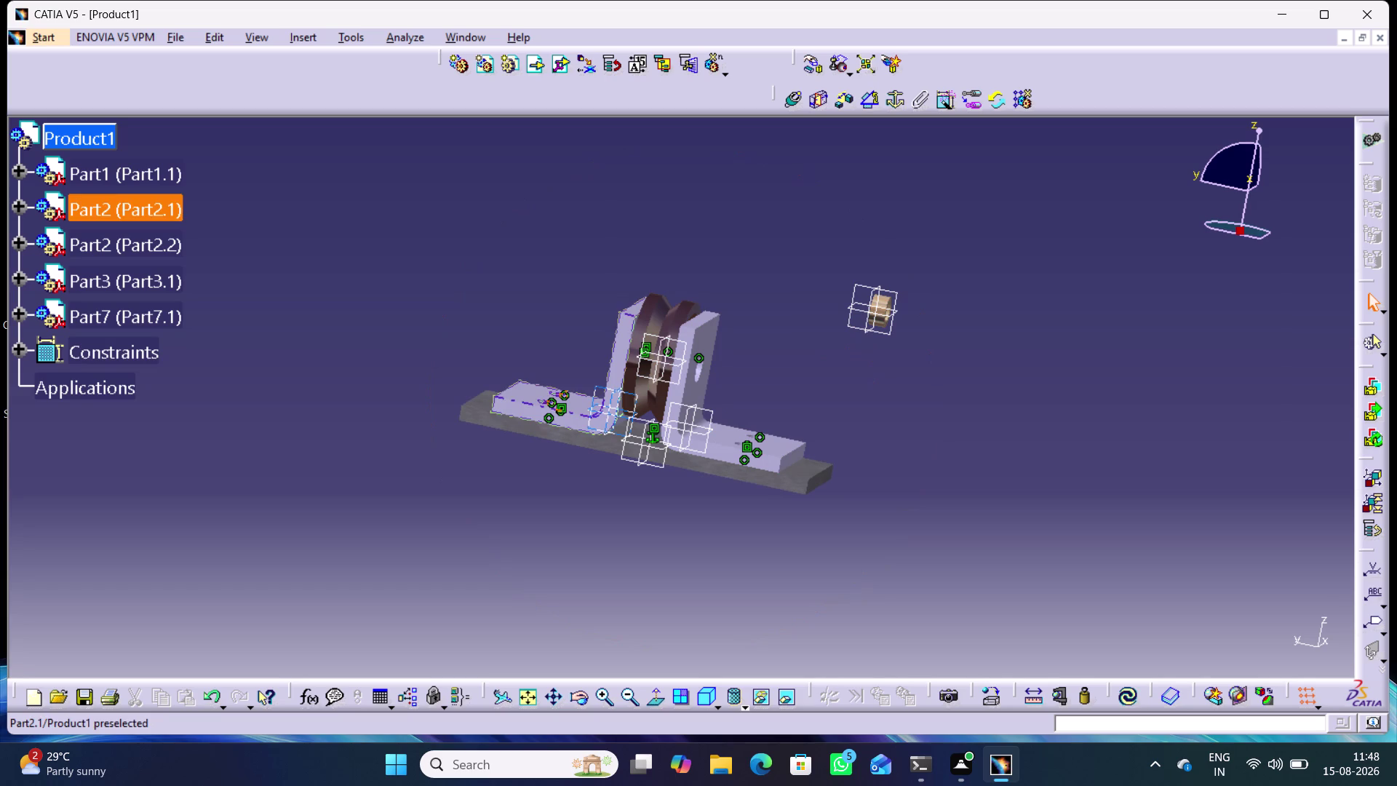
Expand Part1 in the tree, select its xy plane, then collapse the branch.
click(22, 172)
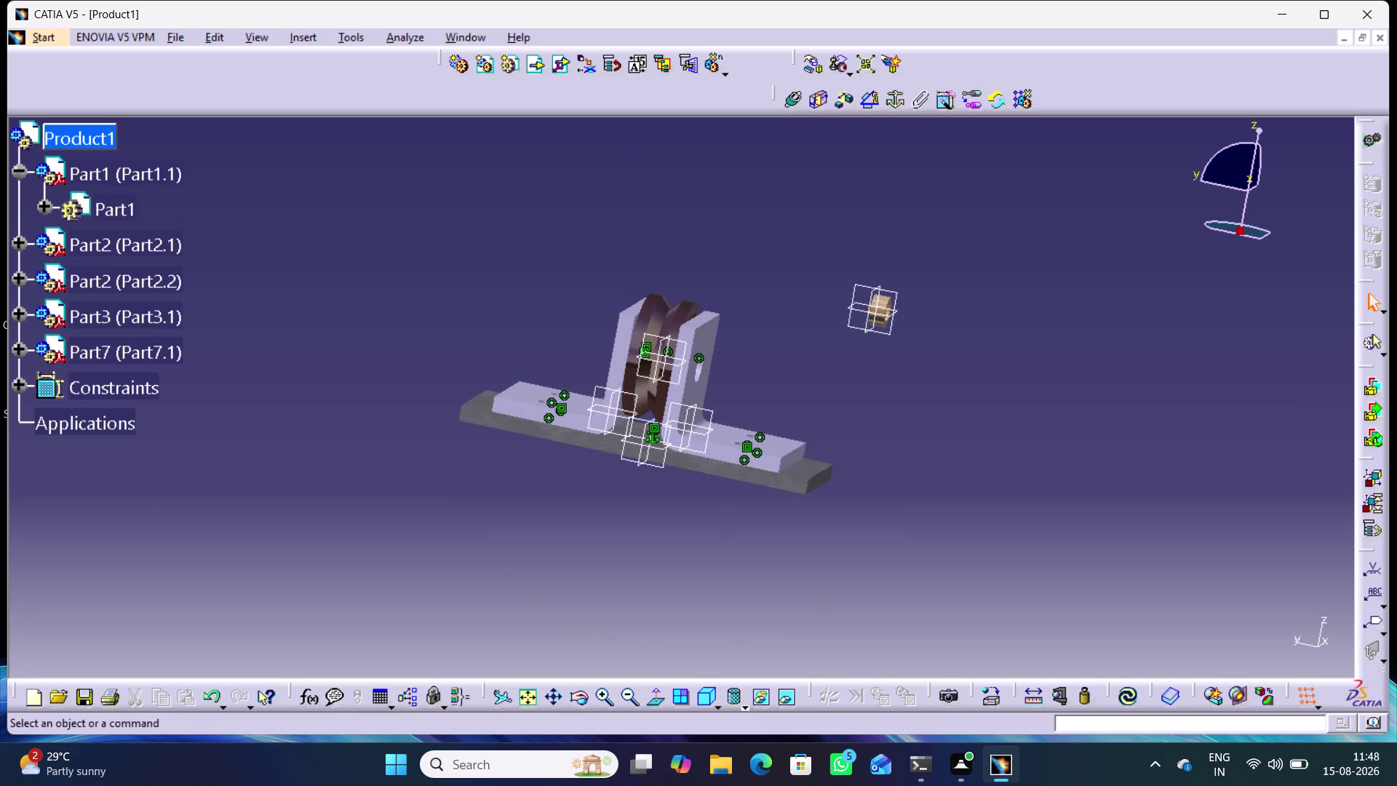
click(43, 209)
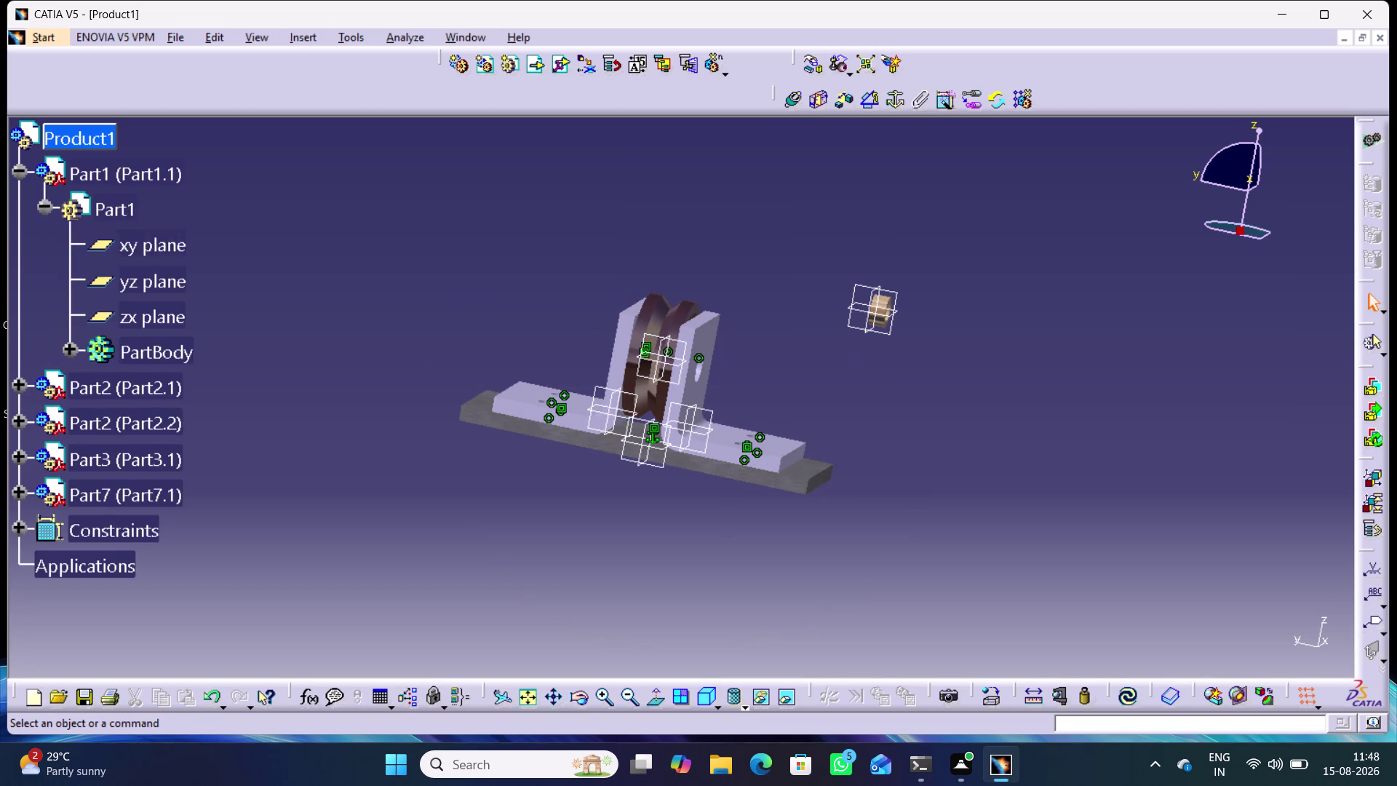
click(161, 243)
click(168, 284)
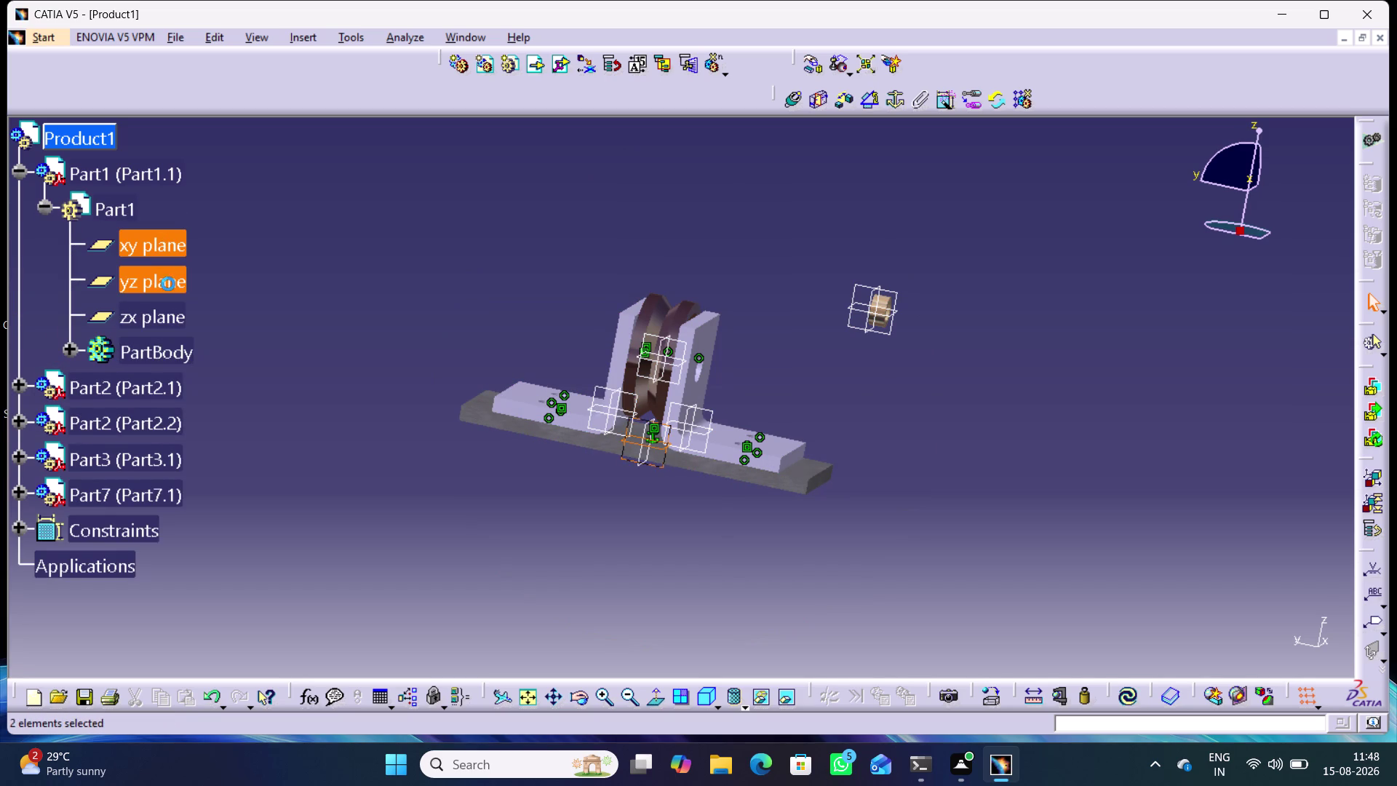
click(161, 323)
click(335, 246)
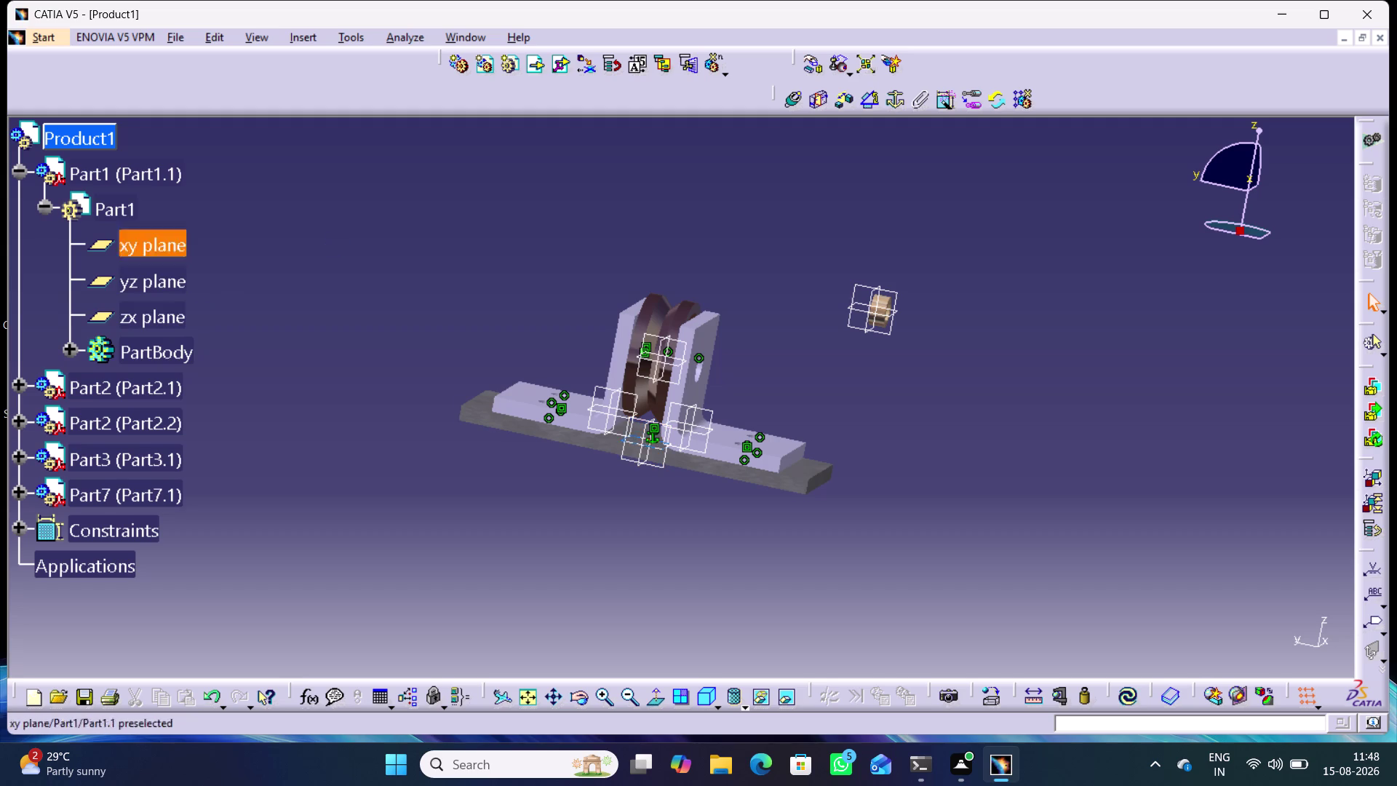
click(22, 173)
click(248, 249)
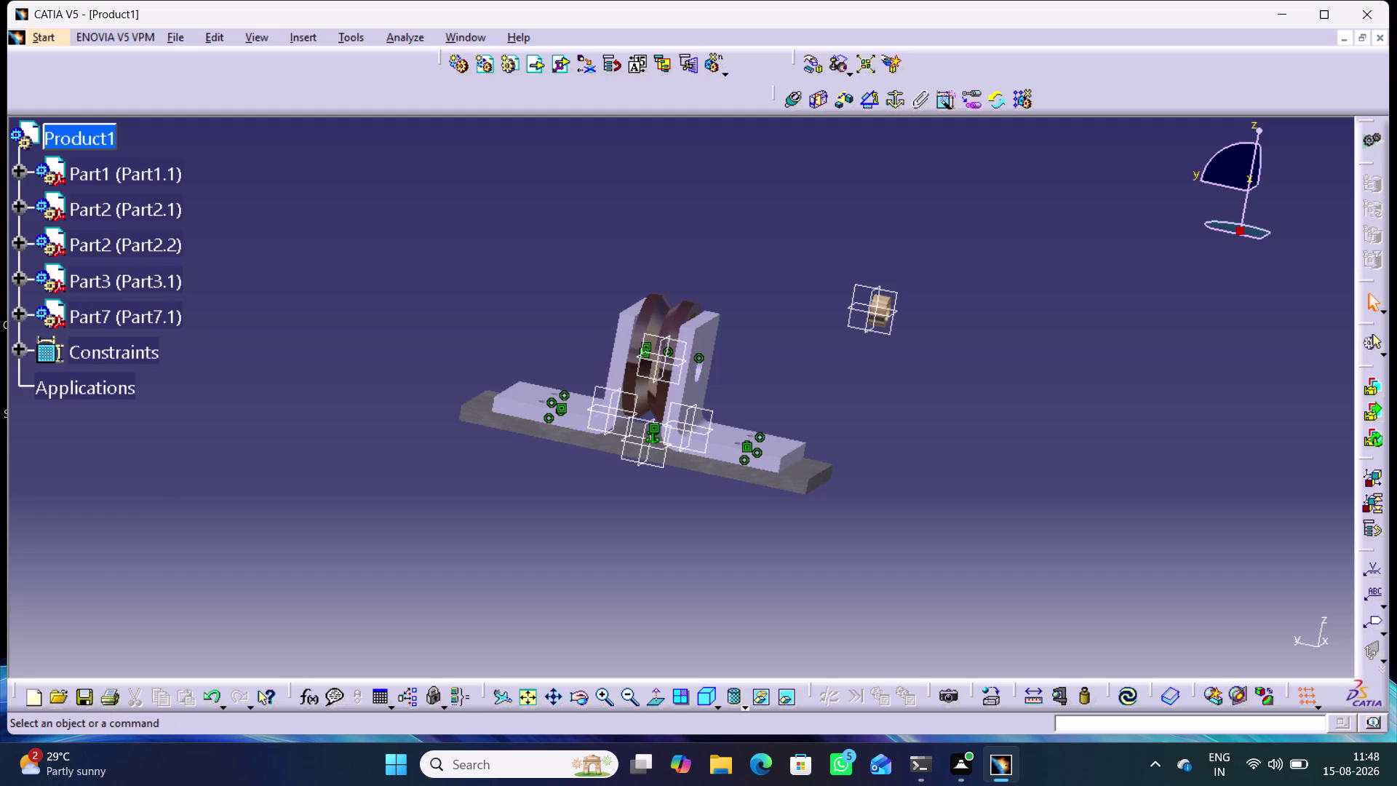
Tilt the assembly view slightly and start a new coincidence constraint.
middle_drag(875, 353, 868, 358)
right_drag(876, 352, 868, 358)
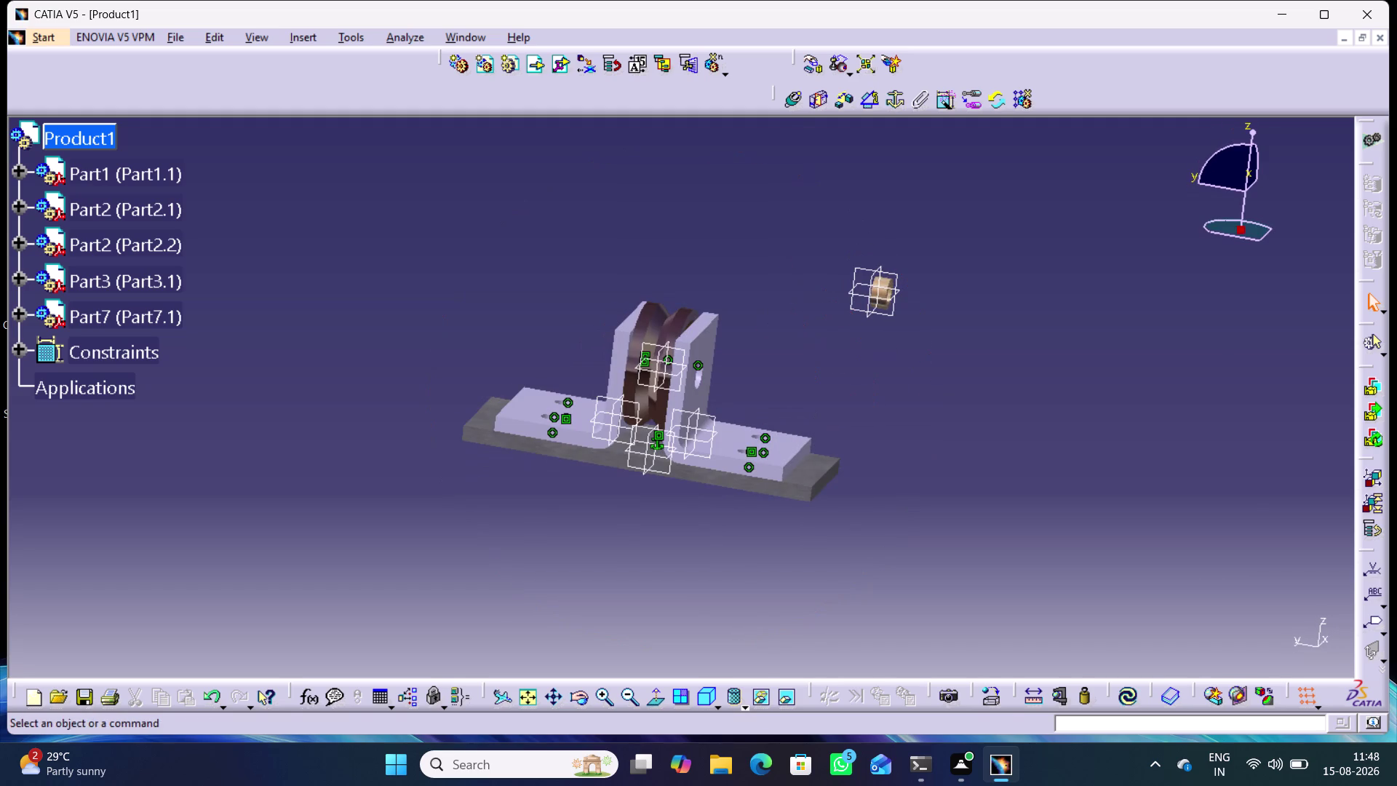
click(792, 108)
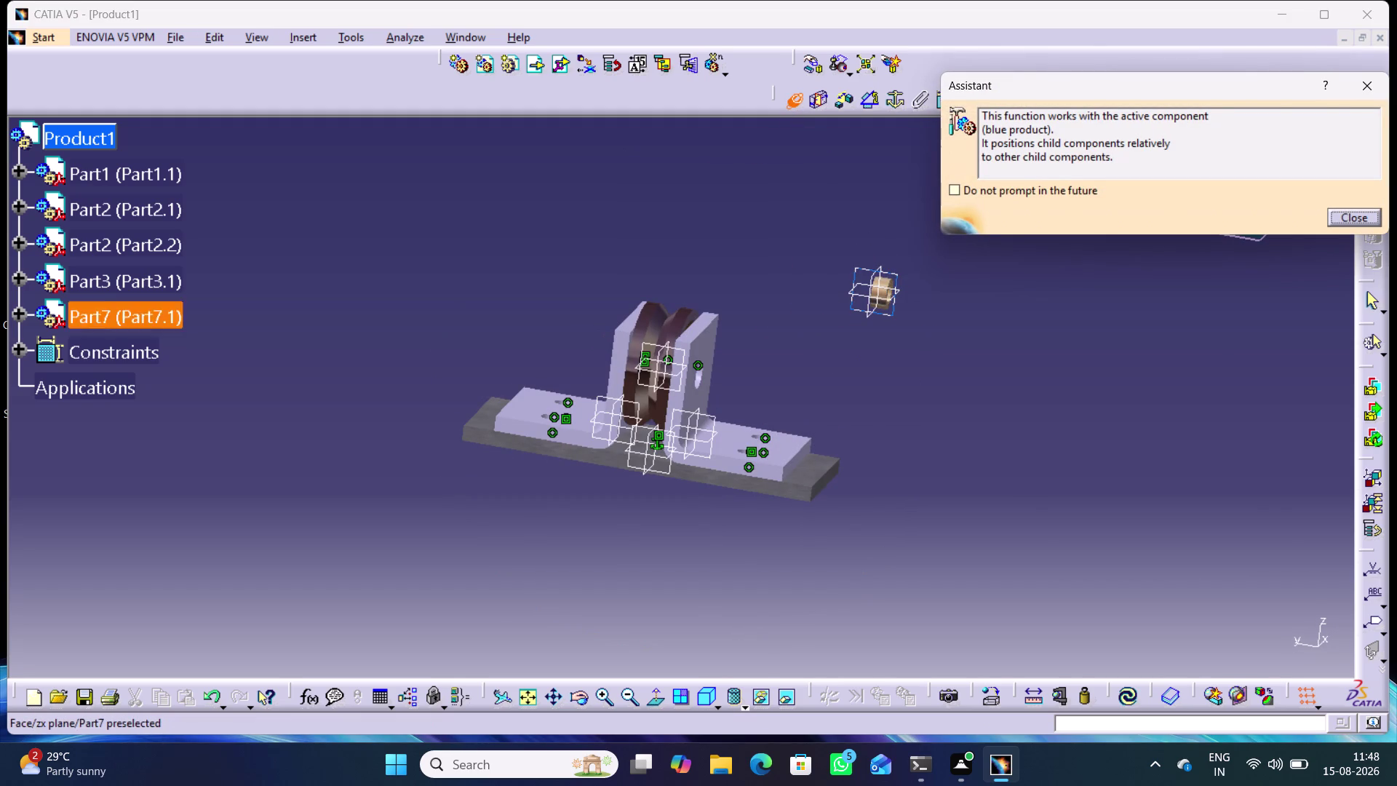
Zoom in and make the washer's axis coincide with the bush hole's axis (Coincidence.11).
middle_click(909, 344)
right_click(909, 345)
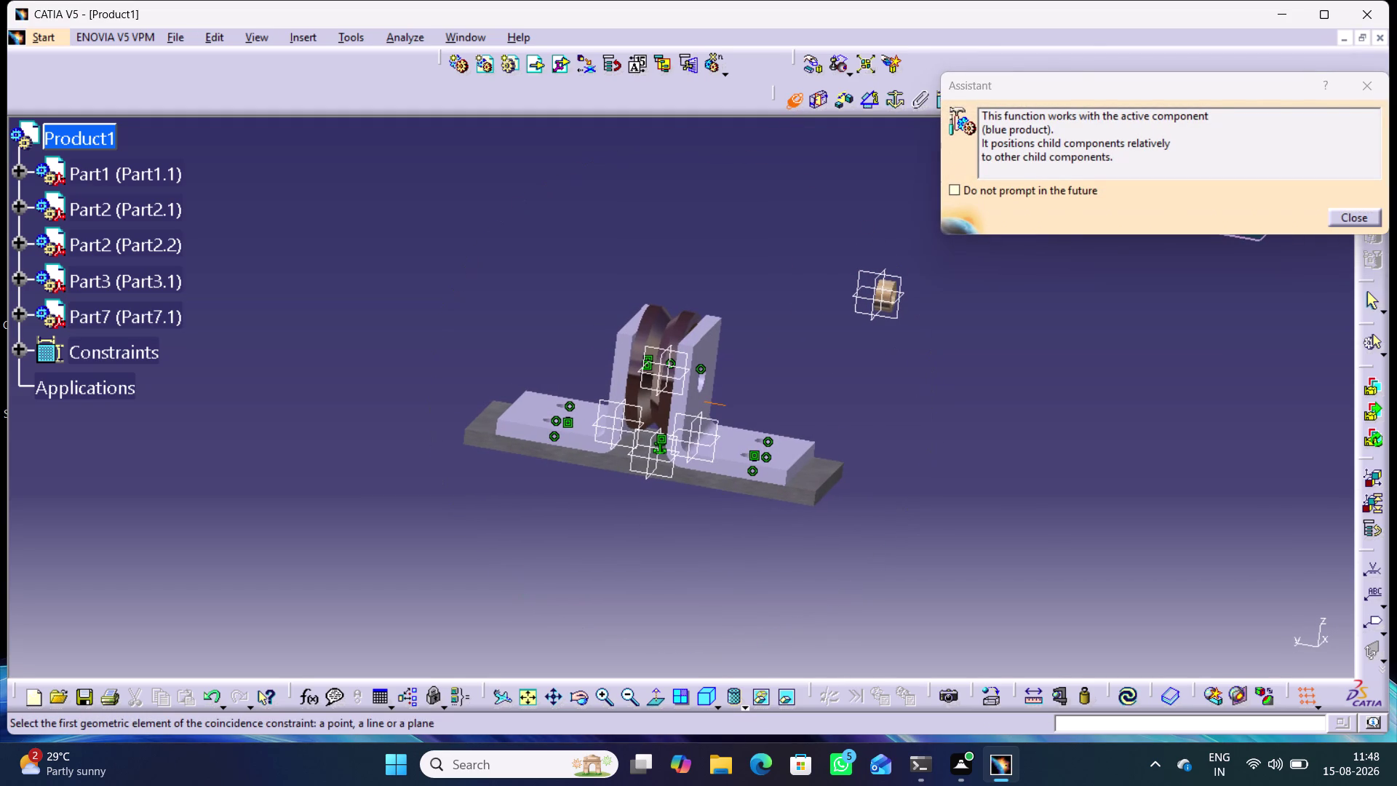
middle_drag(907, 394, 897, 331)
right_click(909, 396)
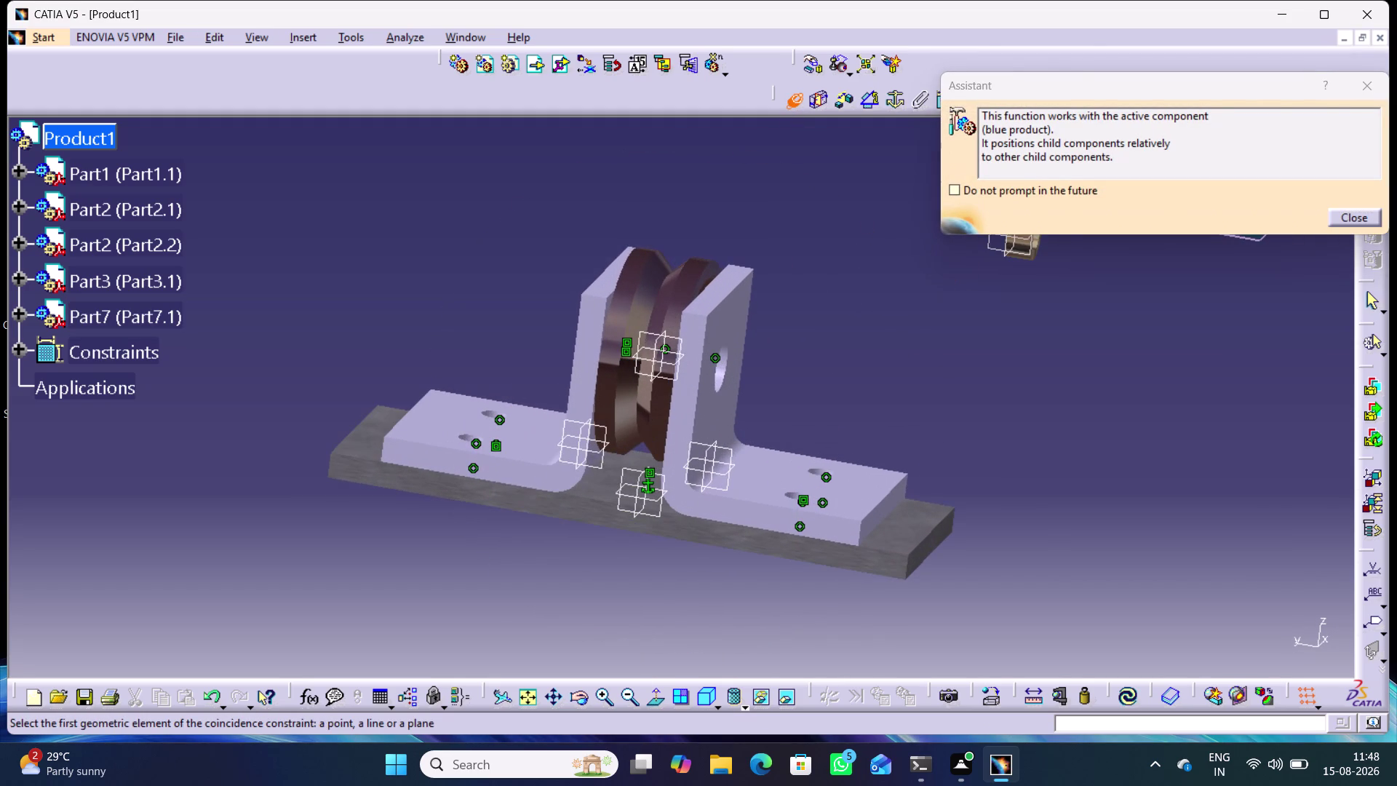
middle_drag(986, 337, 835, 364)
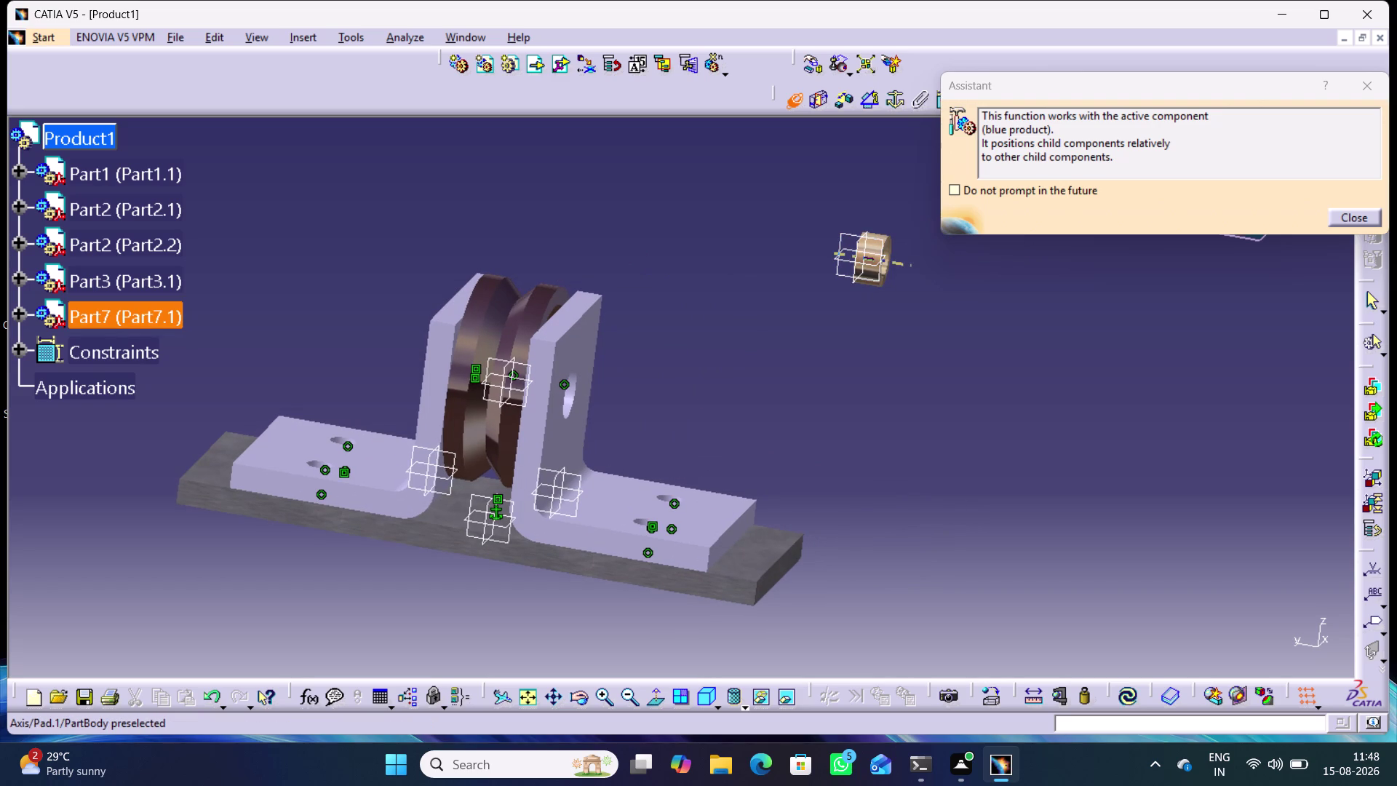
click(886, 265)
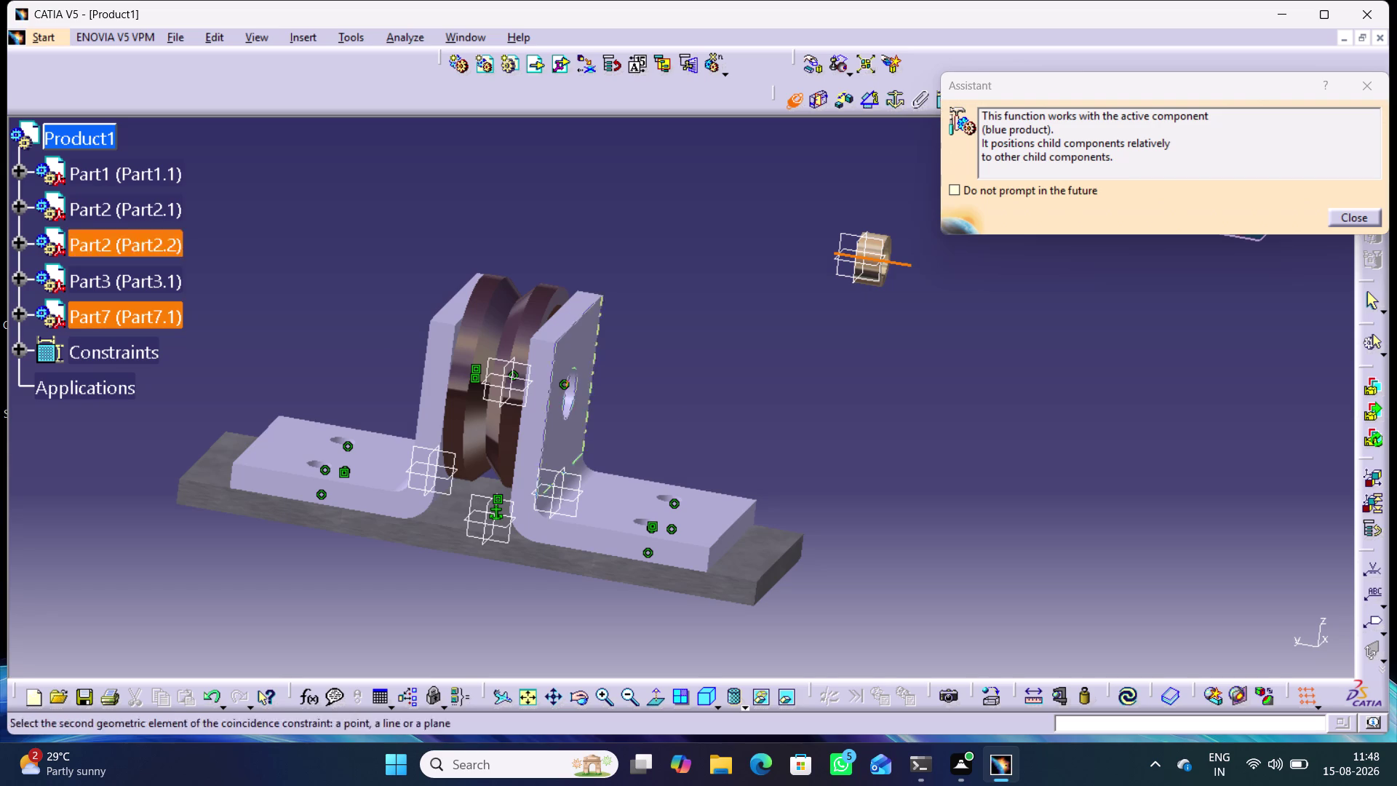
click(563, 397)
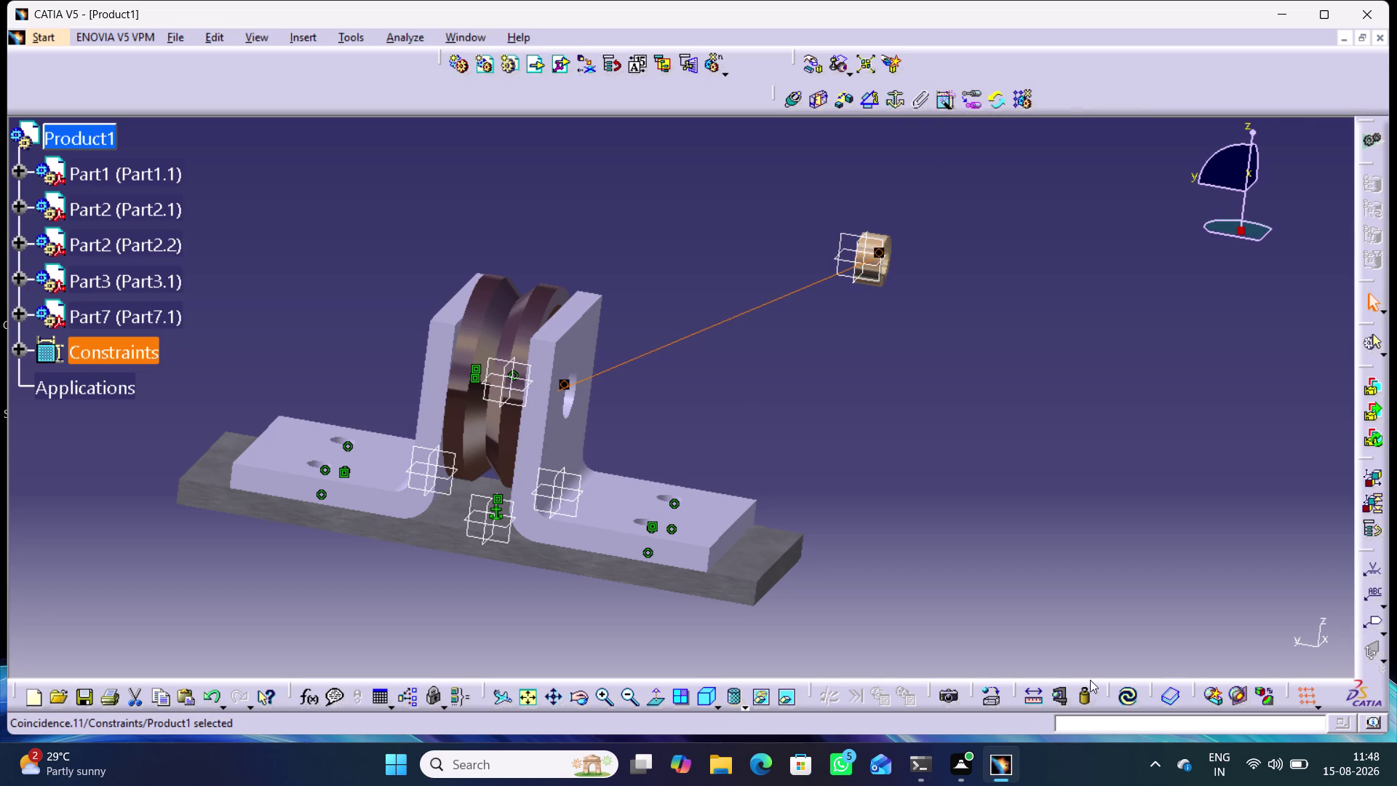
Update the assembly so the washer moves onto the hole axis, then orbit to view the hole.
click(1125, 695)
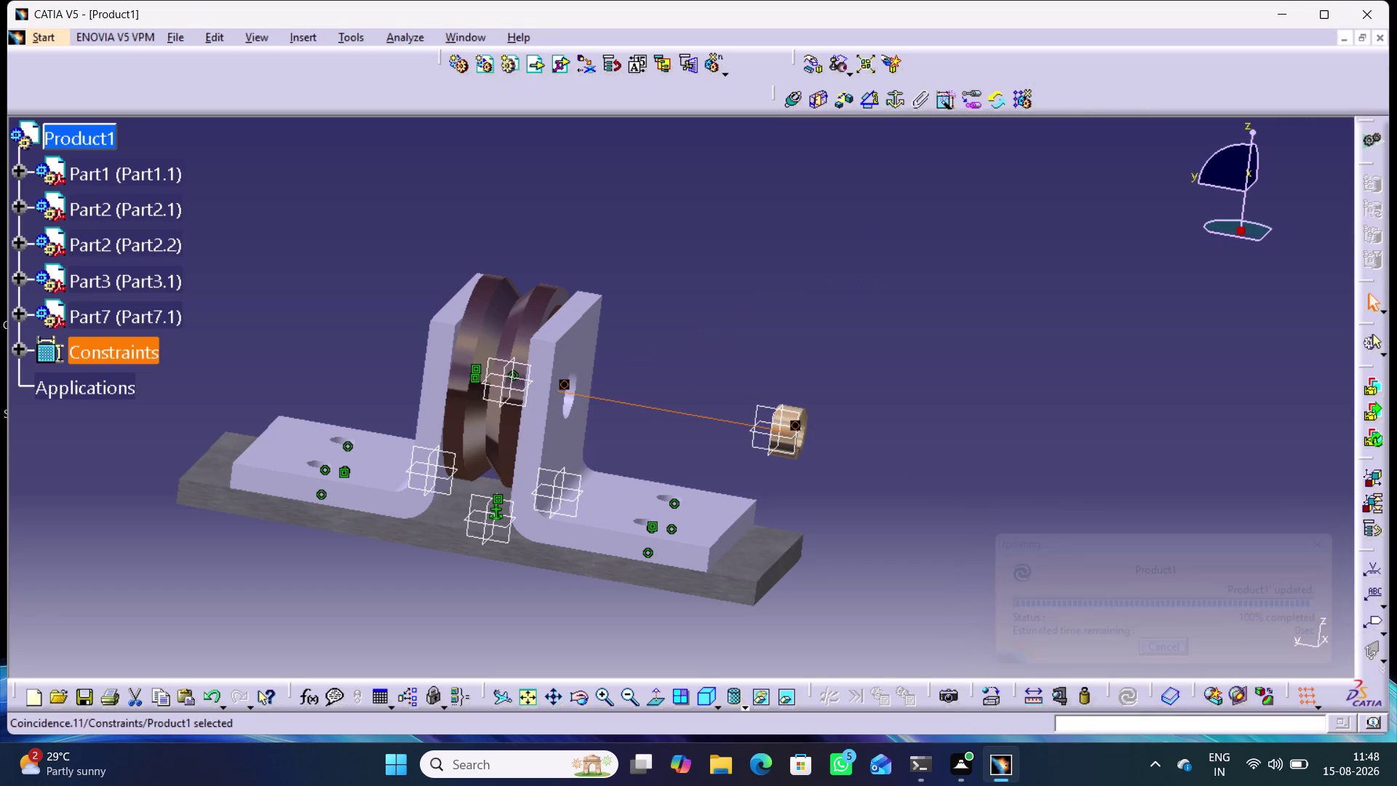
click(875, 450)
middle_drag(882, 446, 819, 389)
right_drag(883, 446, 819, 390)
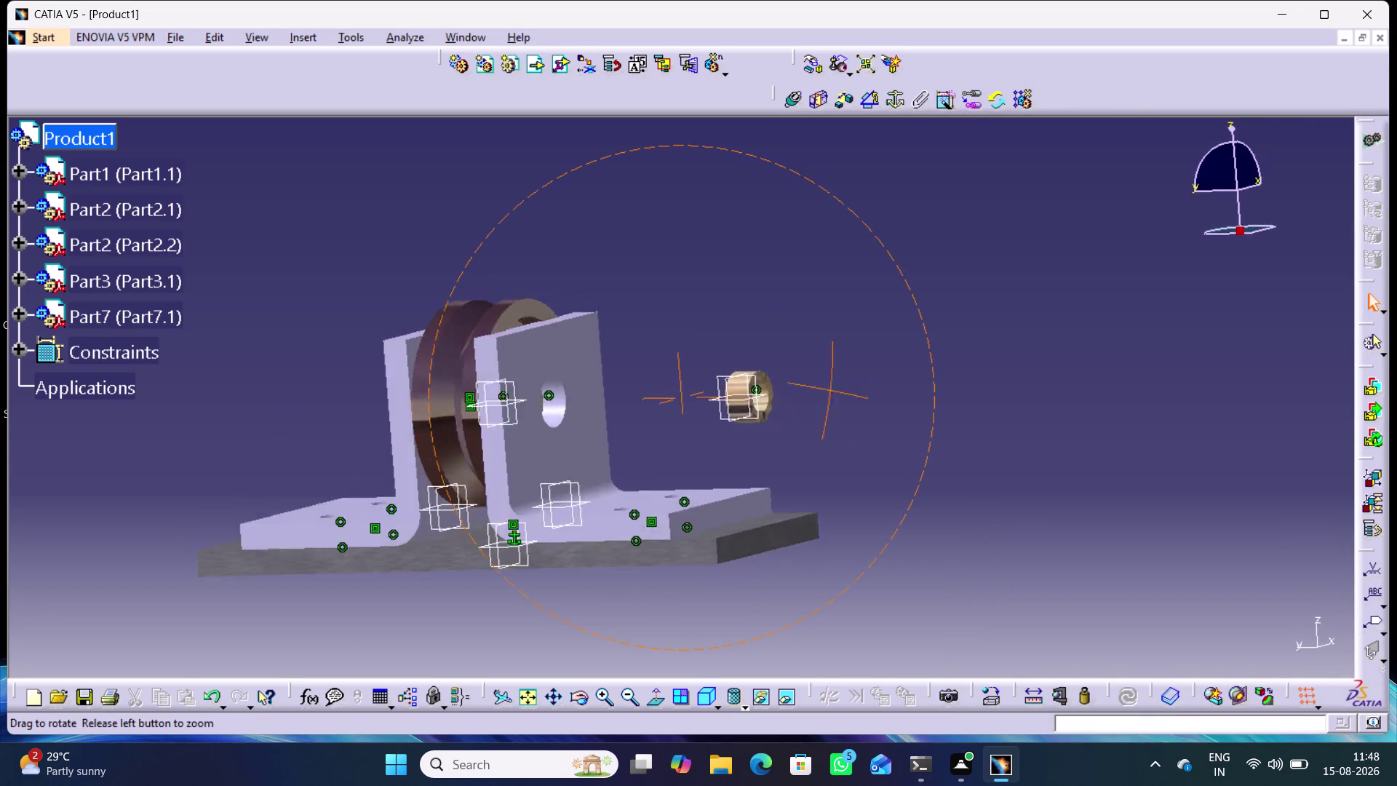
middle_drag(819, 390, 716, 399)
right_drag(820, 389, 716, 399)
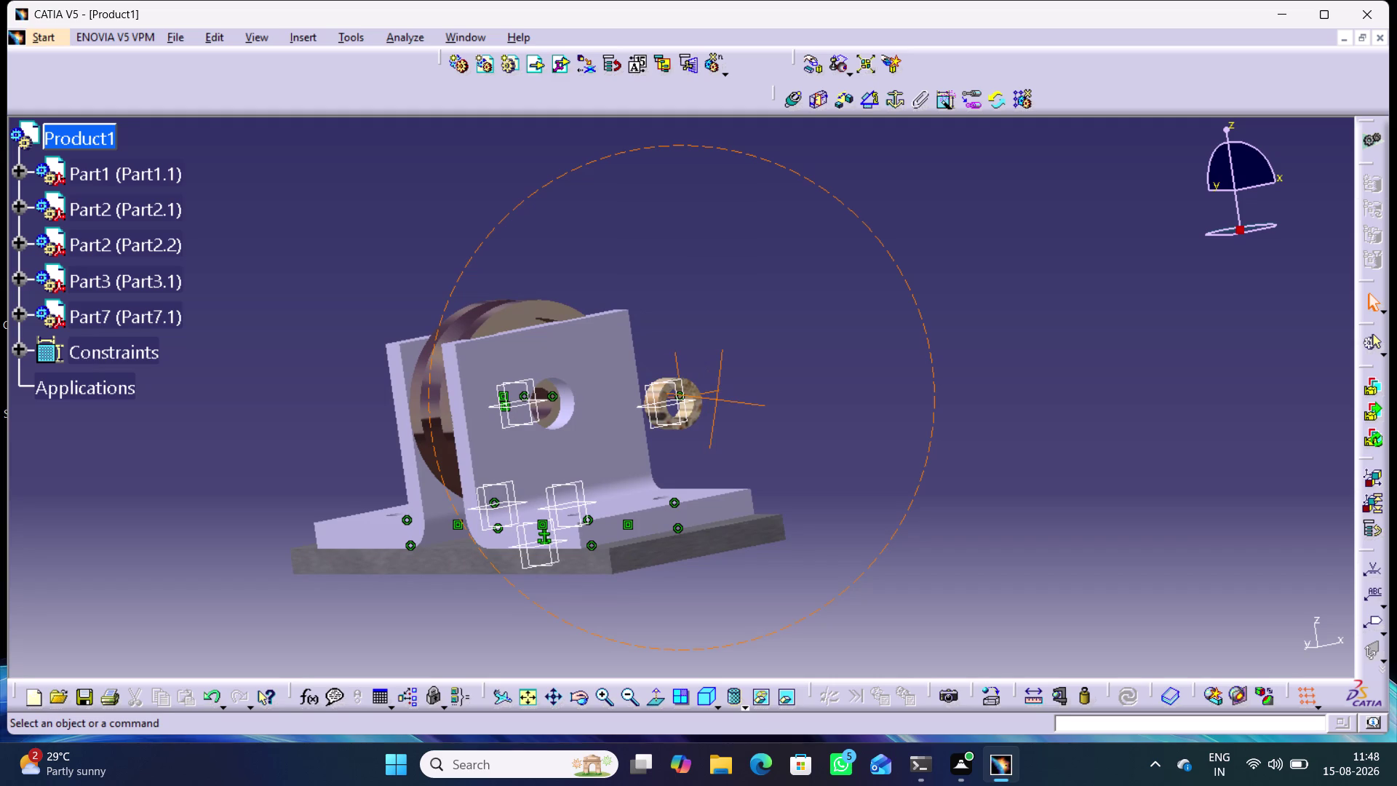
Begin a contact constraint on the washer's end face, restarting the command once.
click(822, 105)
middle_drag(684, 243, 733, 253)
right_drag(684, 243, 733, 253)
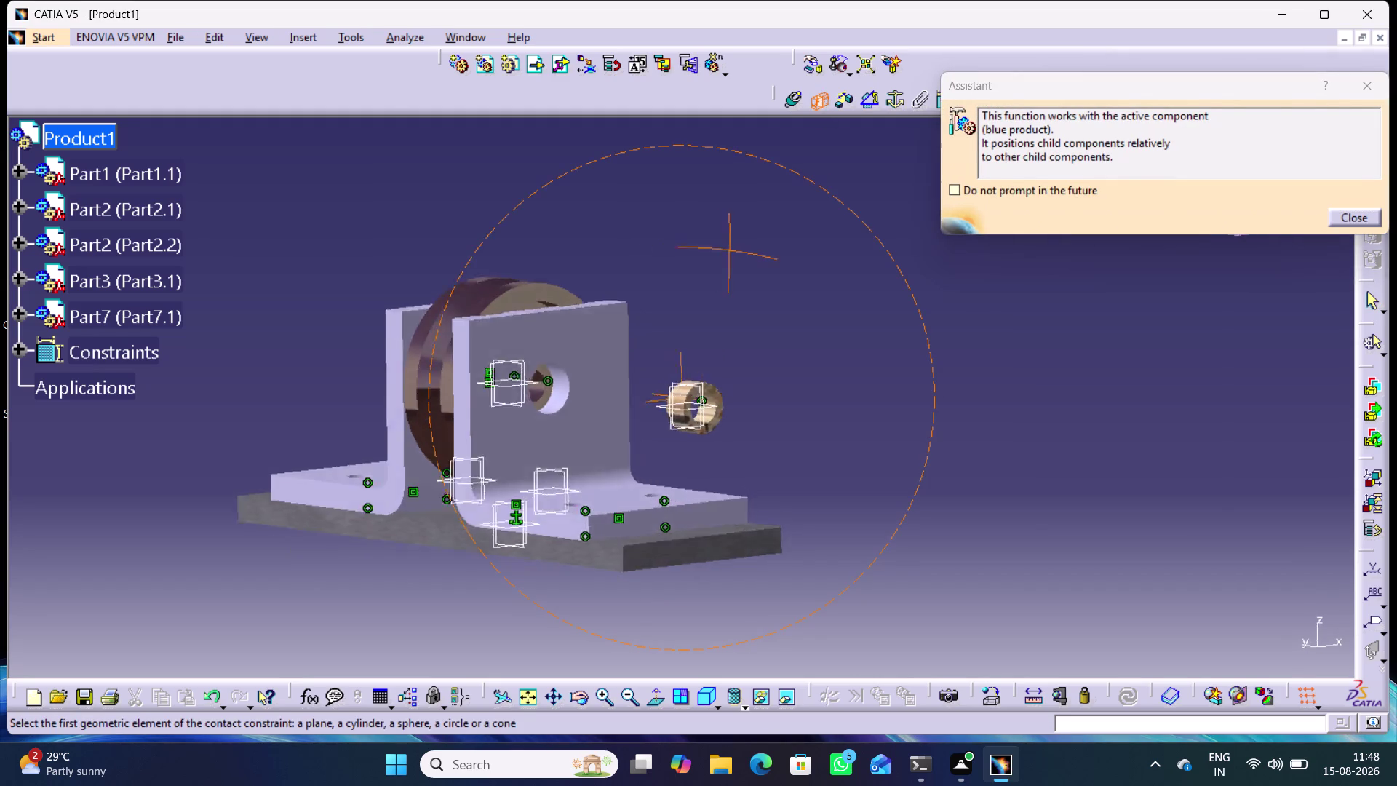
middle_drag(733, 252, 876, 509)
right_drag(733, 252, 865, 517)
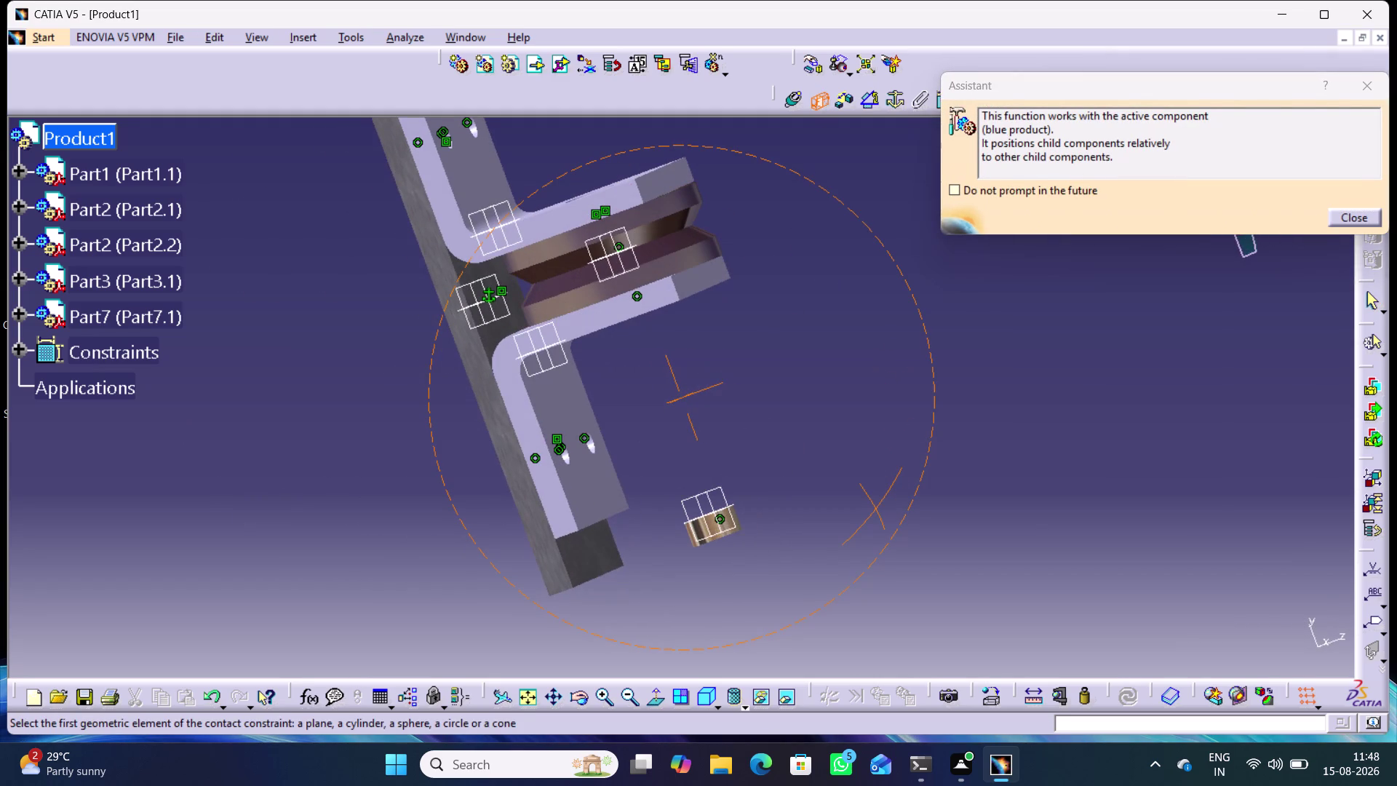
middle_drag(640, 449, 784, 585)
right_drag(640, 448, 784, 585)
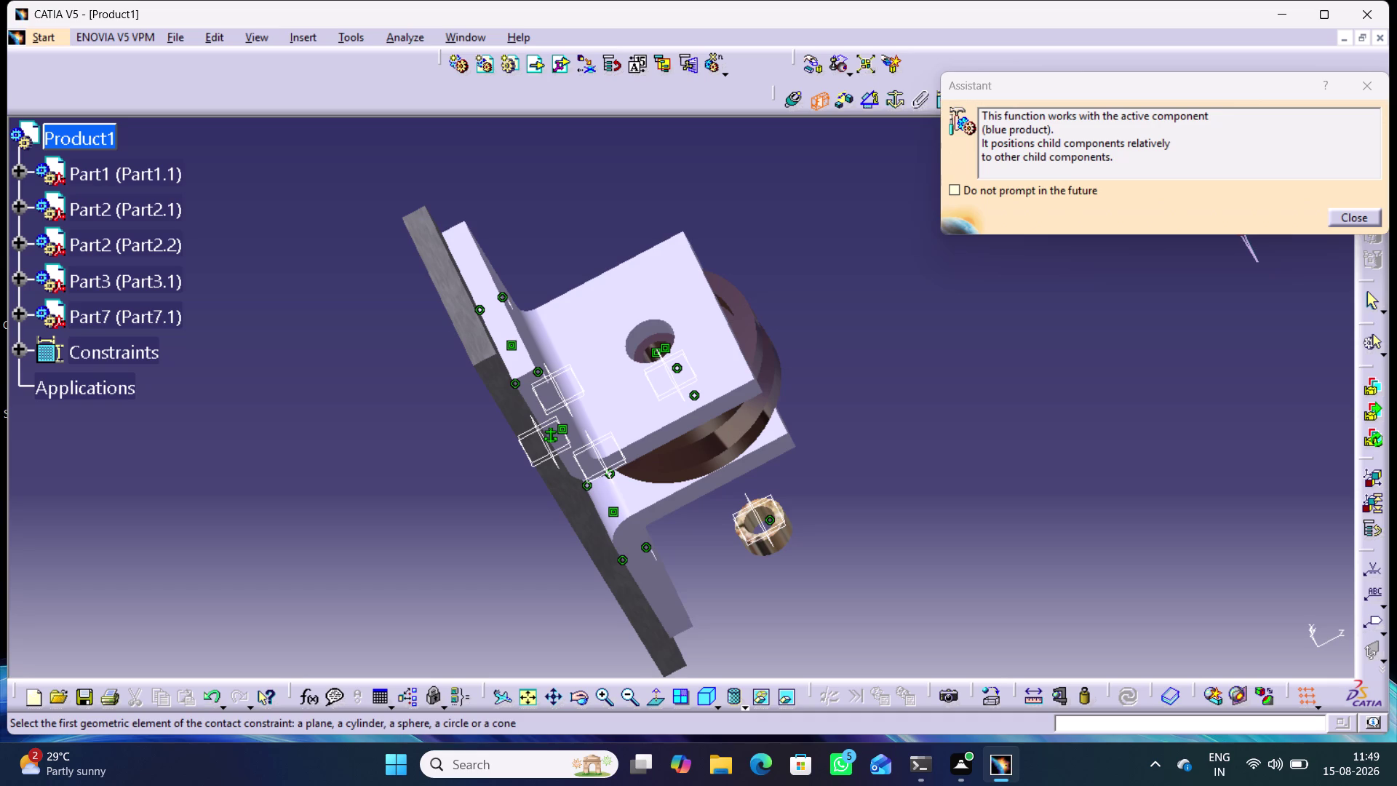
click(776, 522)
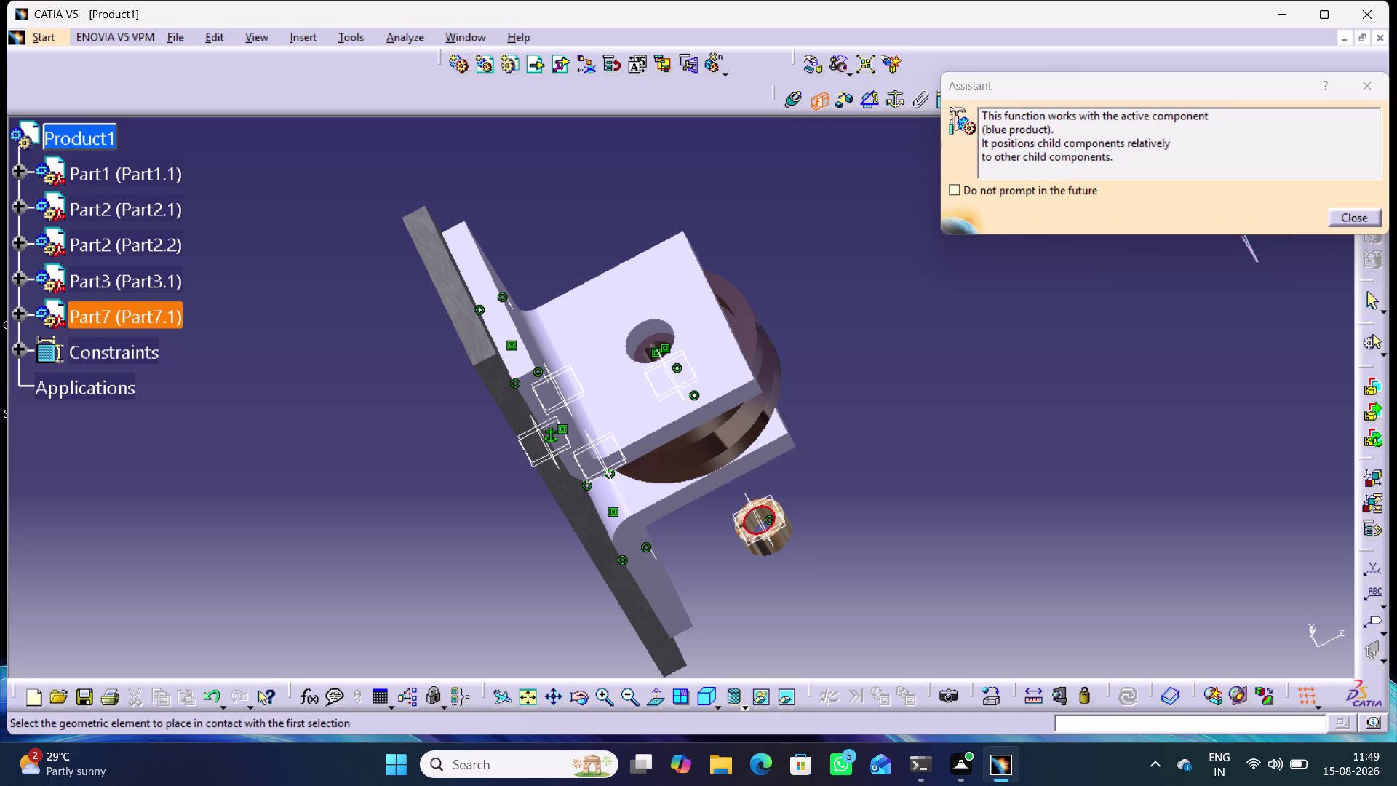
click(820, 106)
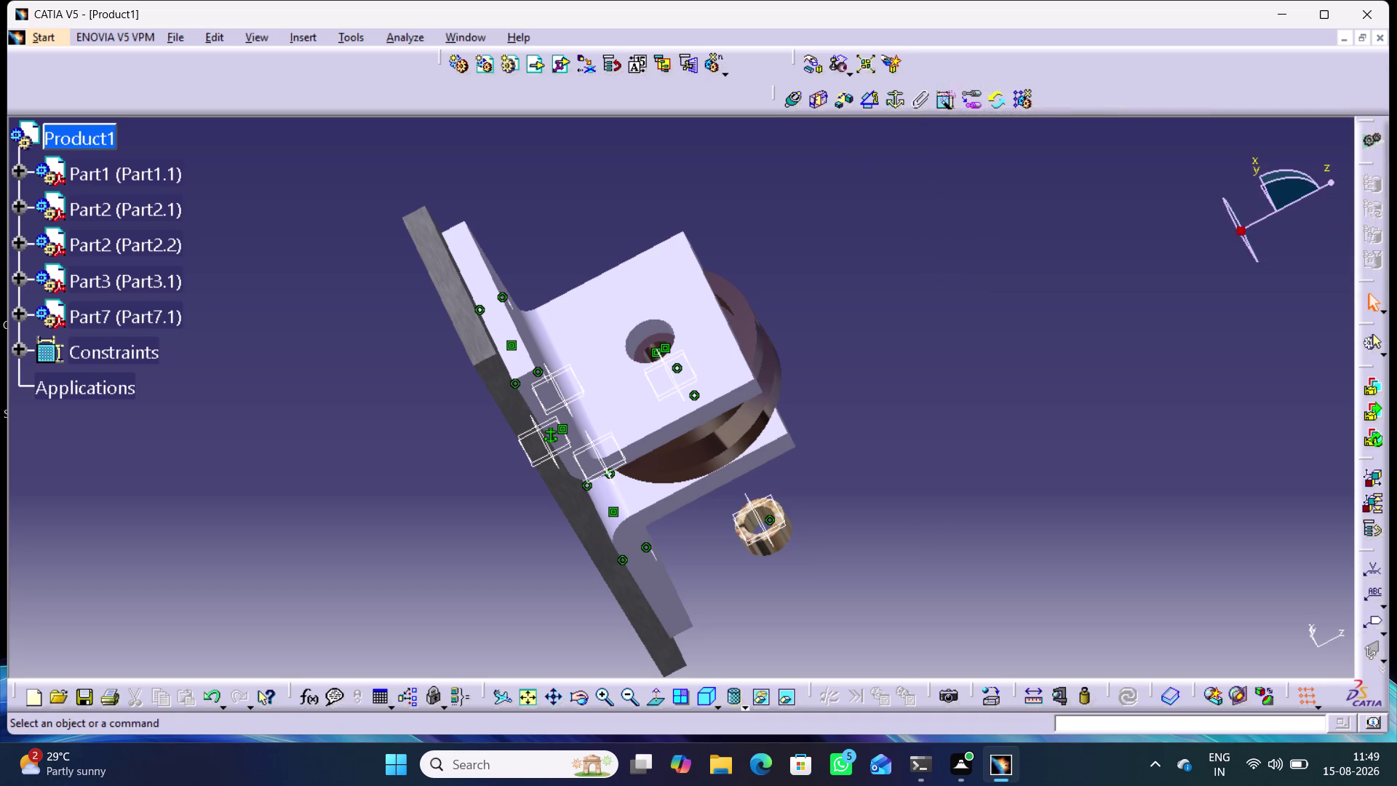
click(868, 226)
Create Surface contact.12 between the washer's face and the support's outer face.
click(820, 102)
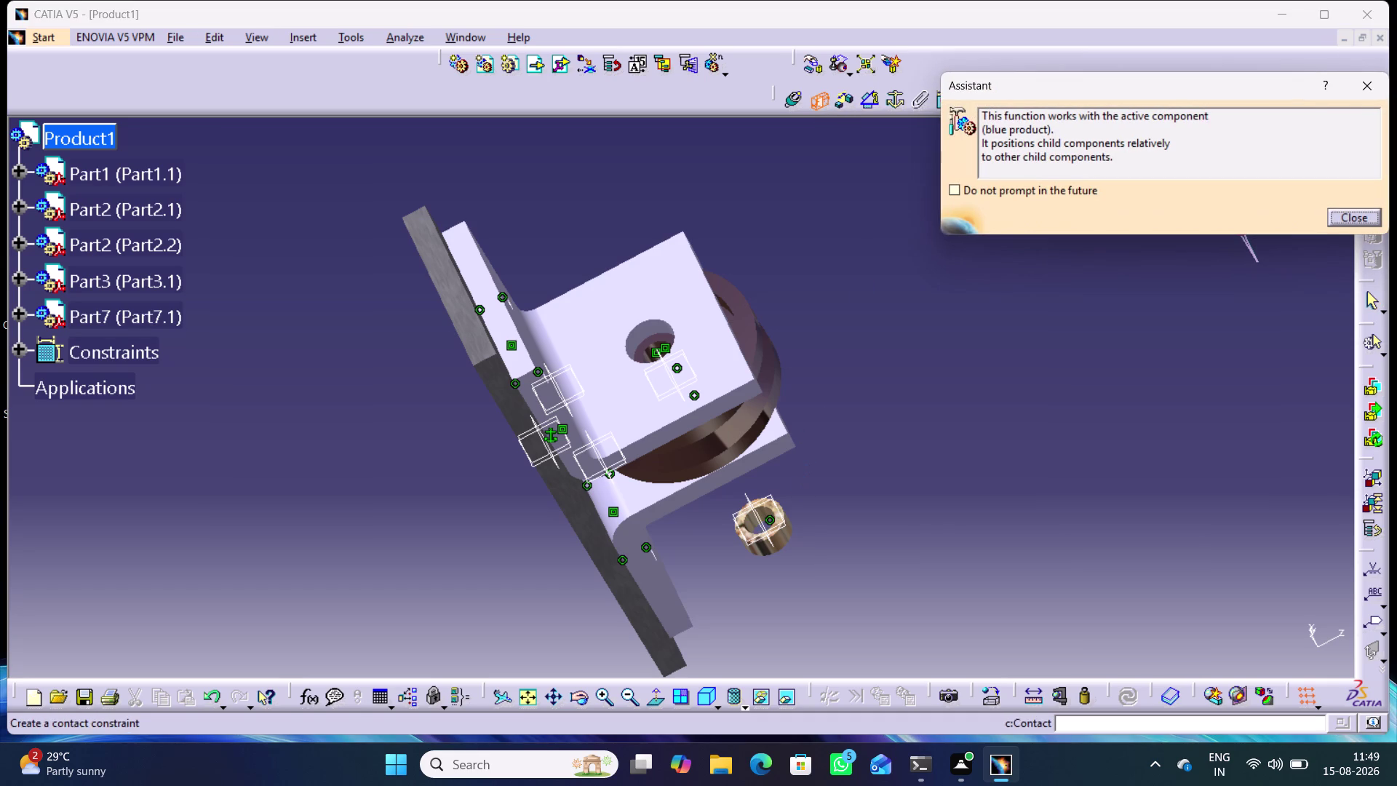
middle_drag(802, 510, 812, 439)
right_click(802, 510)
click(851, 598)
middle_drag(909, 549, 546, 262)
right_drag(909, 549, 546, 262)
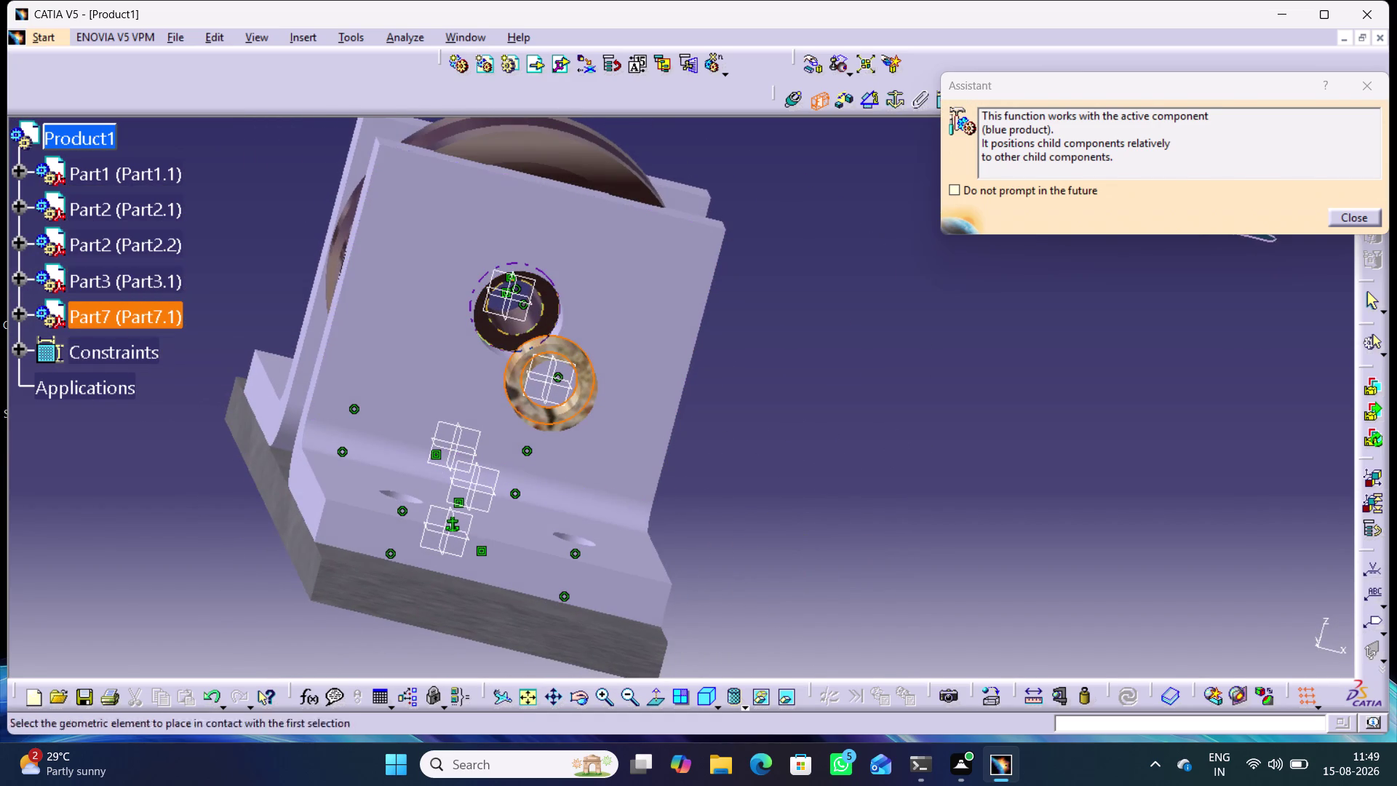
click(553, 302)
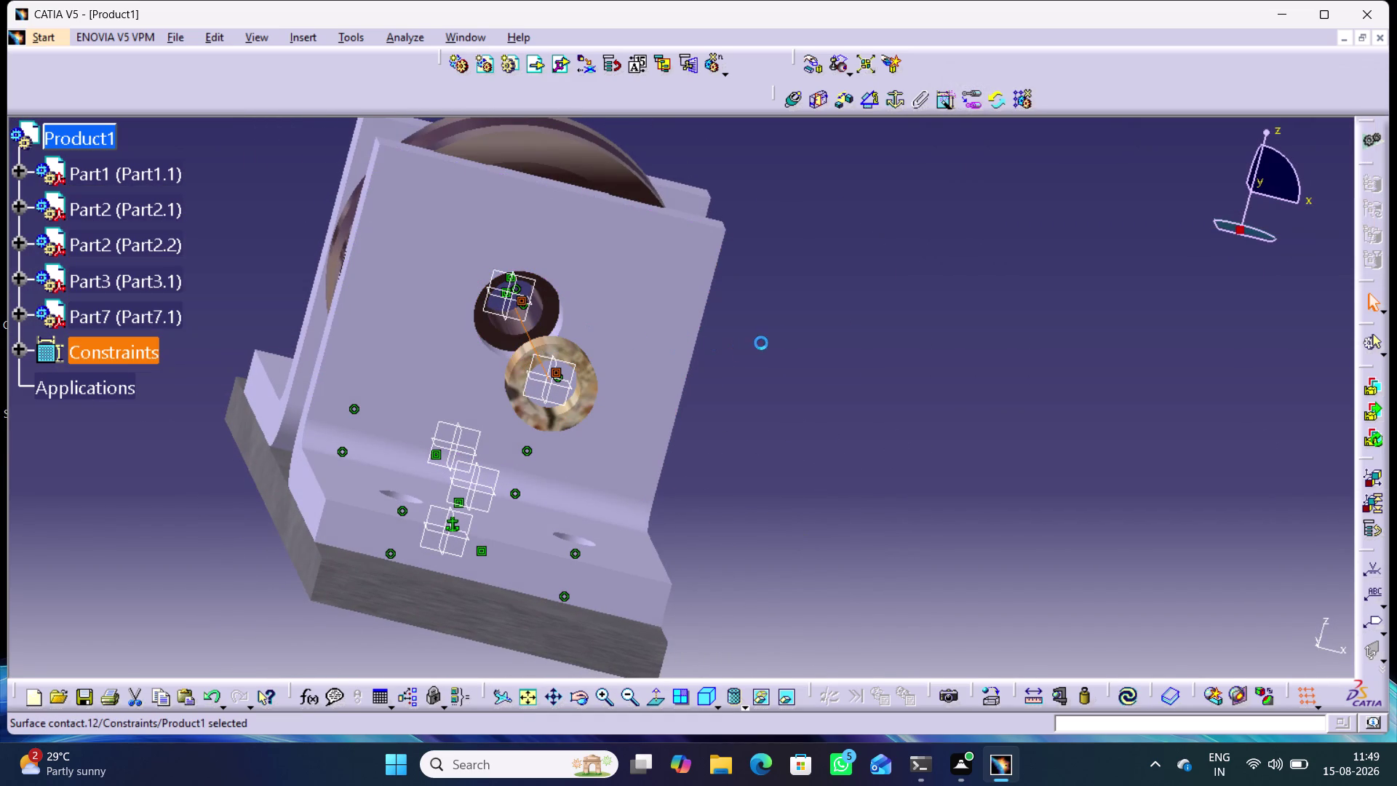
Update the assembly so the washer seats against the support, and inspect the result.
middle_drag(762, 343, 858, 371)
right_drag(762, 343, 859, 370)
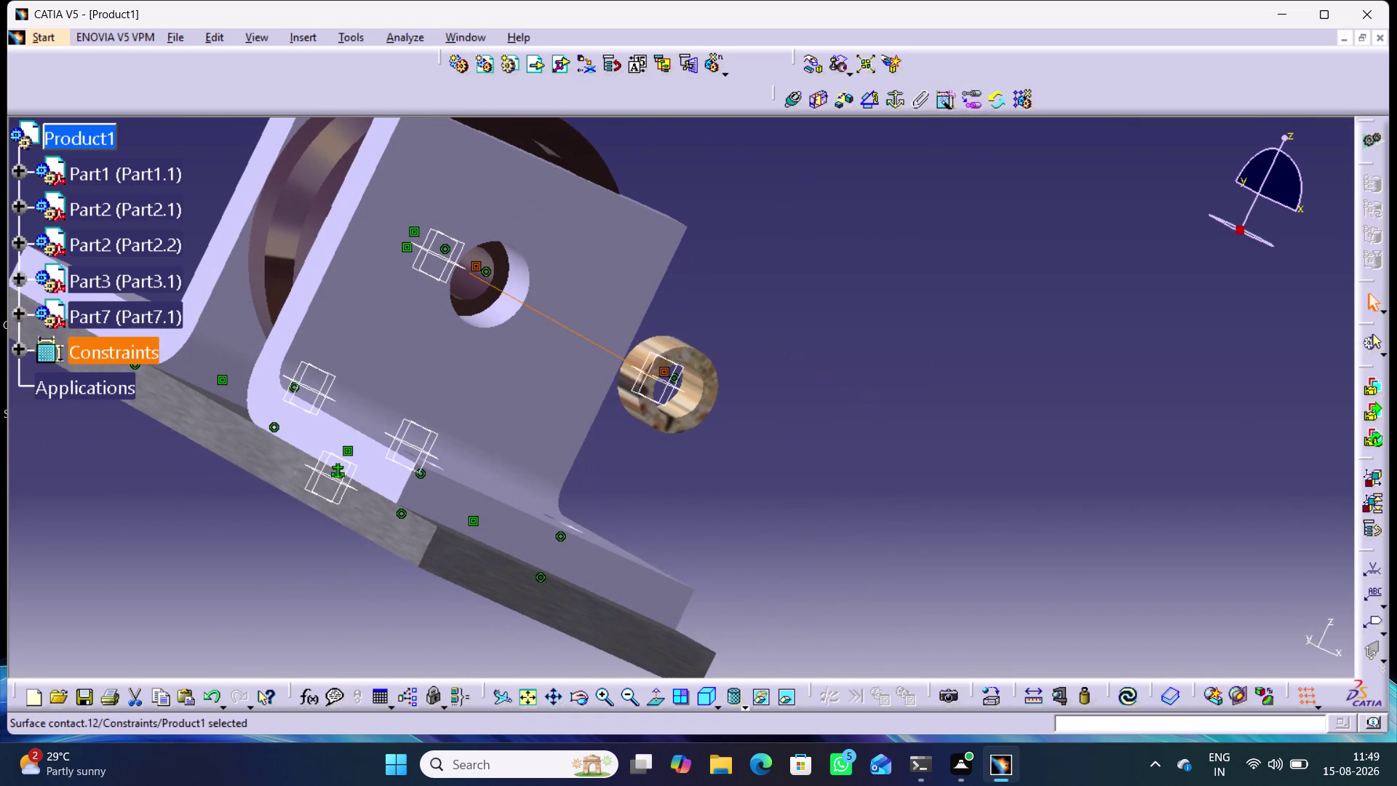
click(1126, 692)
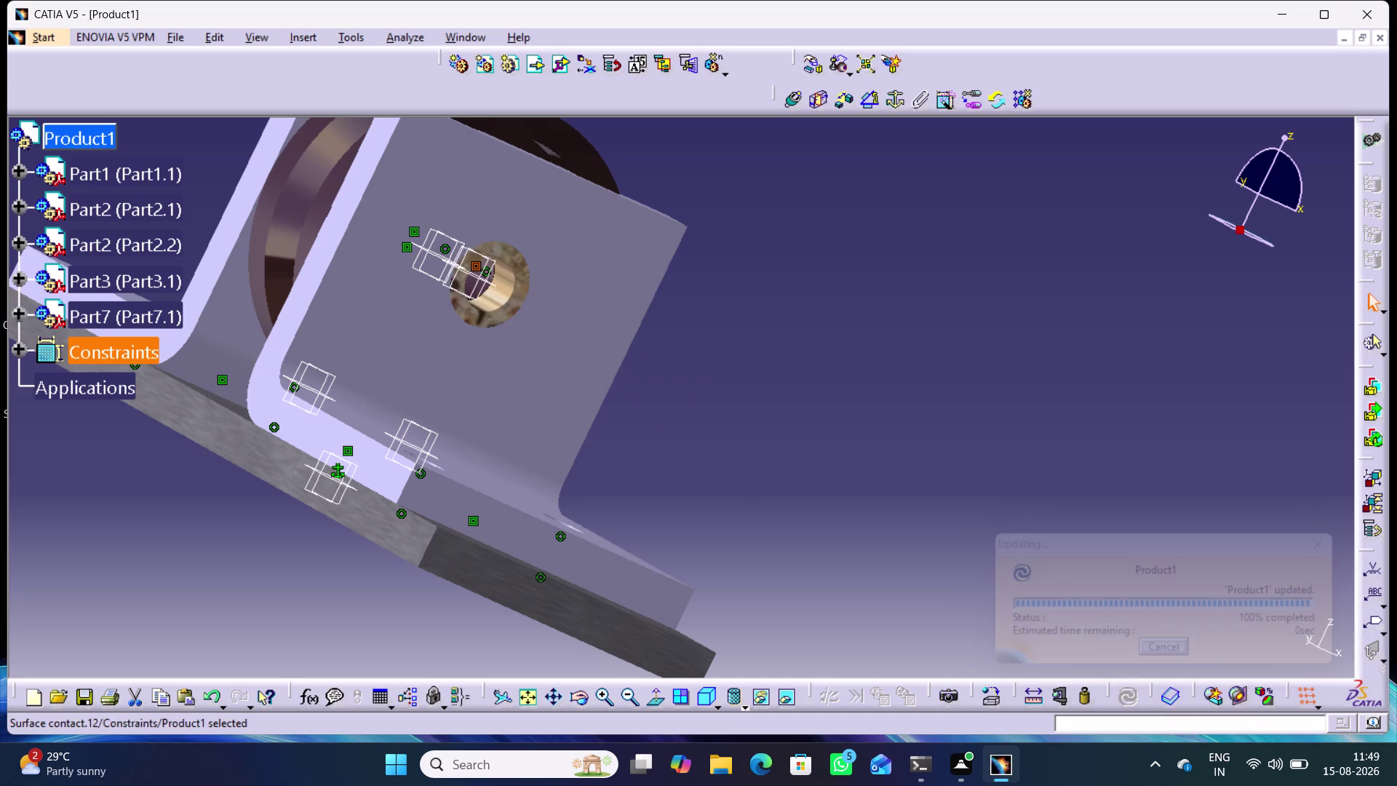
middle_drag(745, 394, 822, 356)
right_drag(750, 392, 821, 356)
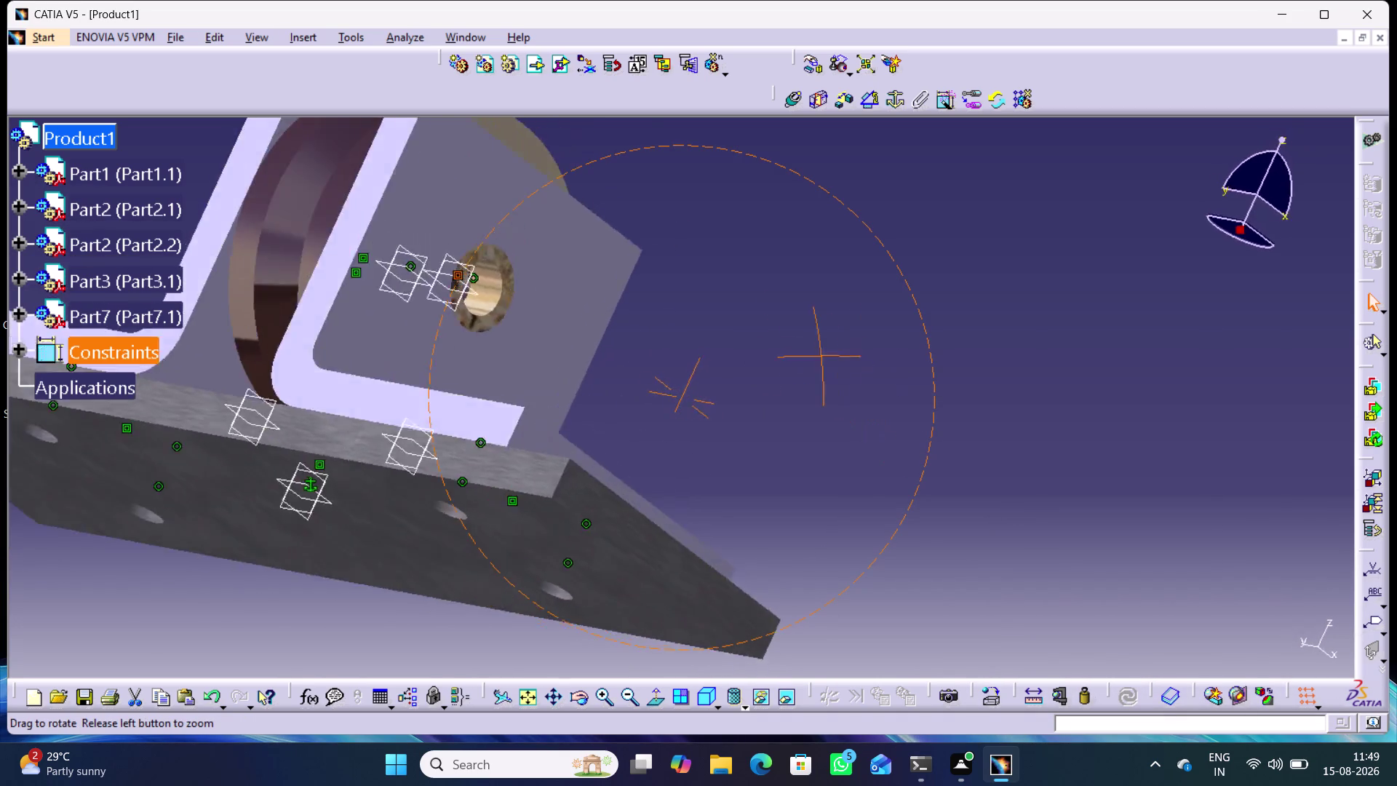
Run the Degrees of Freedom analysis on the washer part and close it.
right_drag(821, 355, 806, 383)
middle_drag(821, 356, 827, 385)
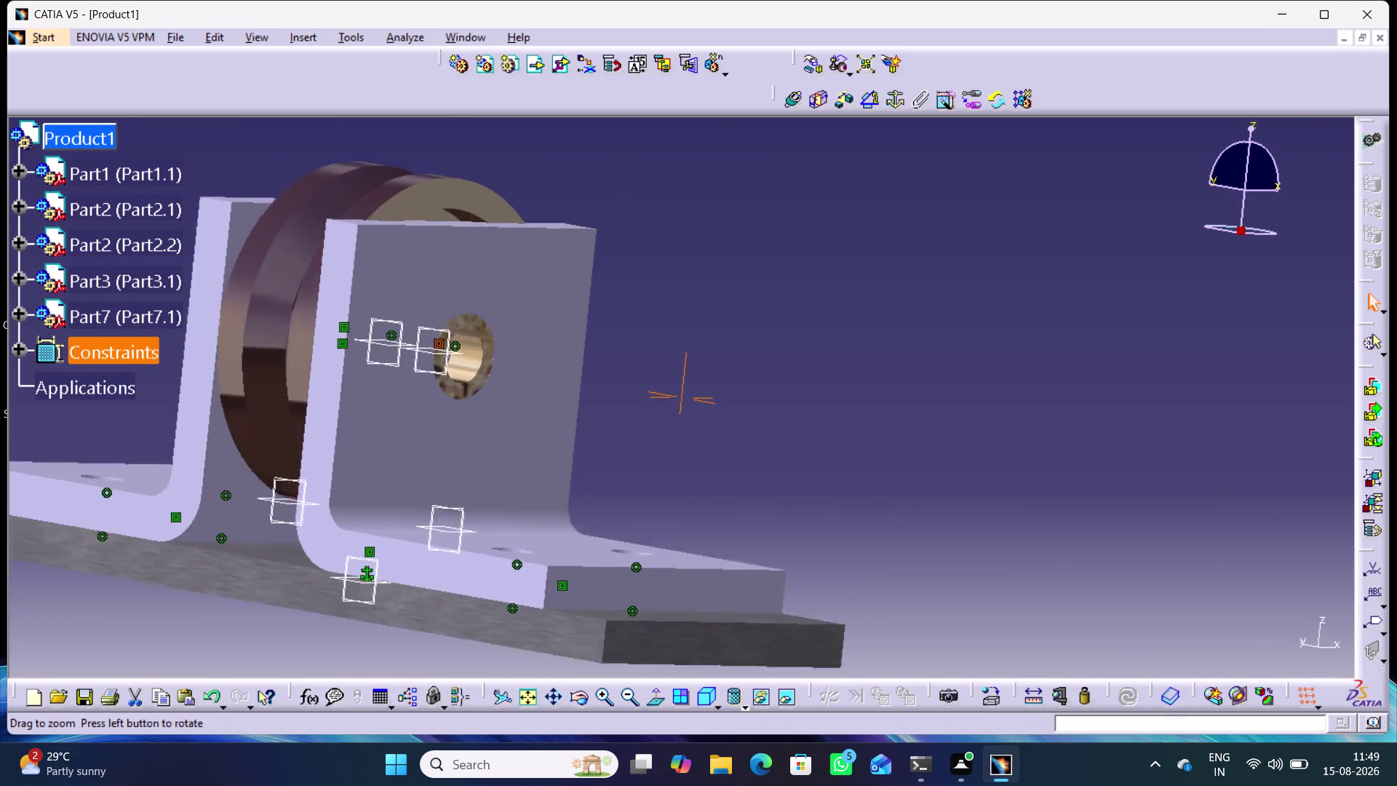
middle_drag(827, 386, 873, 455)
middle_drag(320, 336, 536, 377)
right_drag(320, 336, 537, 377)
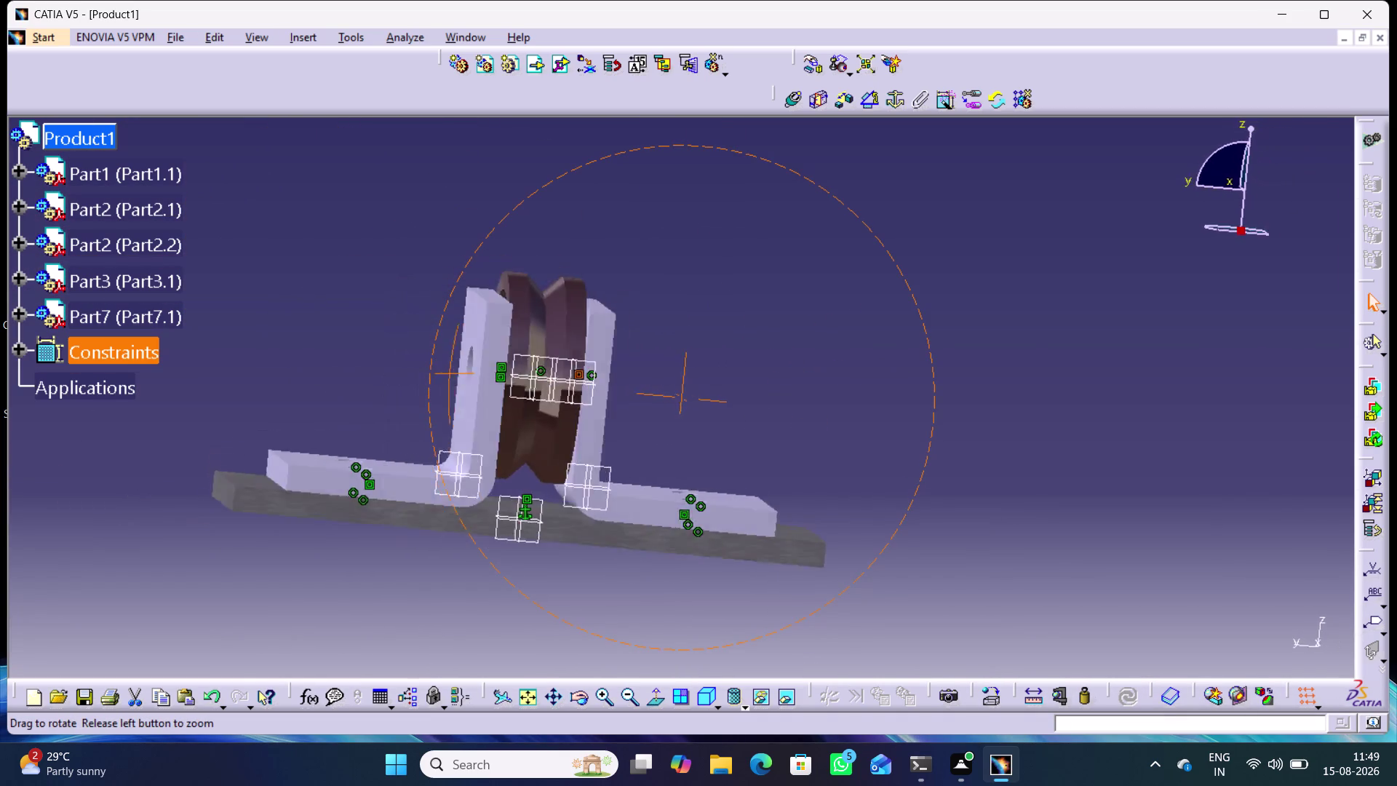
middle_drag(537, 377, 678, 396)
right_drag(537, 377, 677, 395)
click(283, 369)
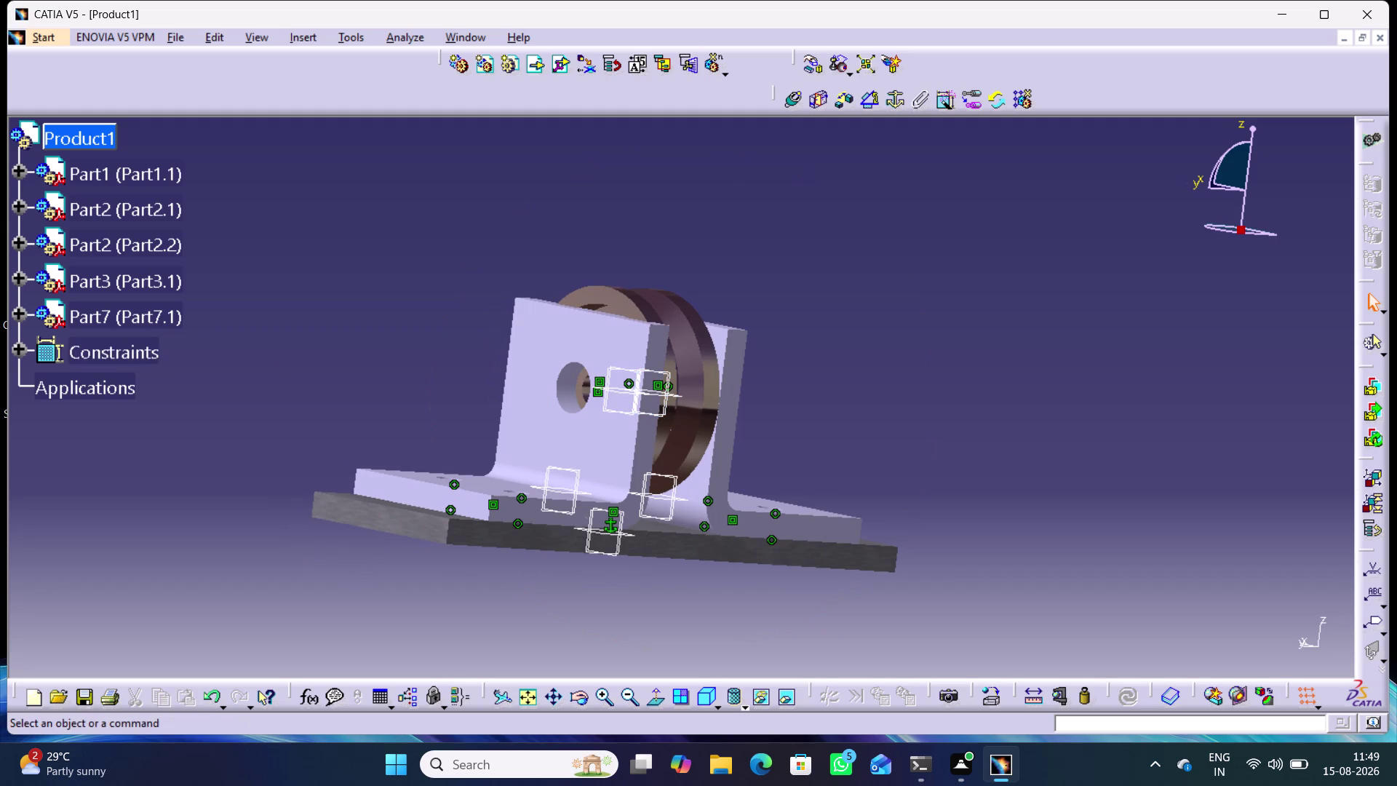
right_click(125, 324)
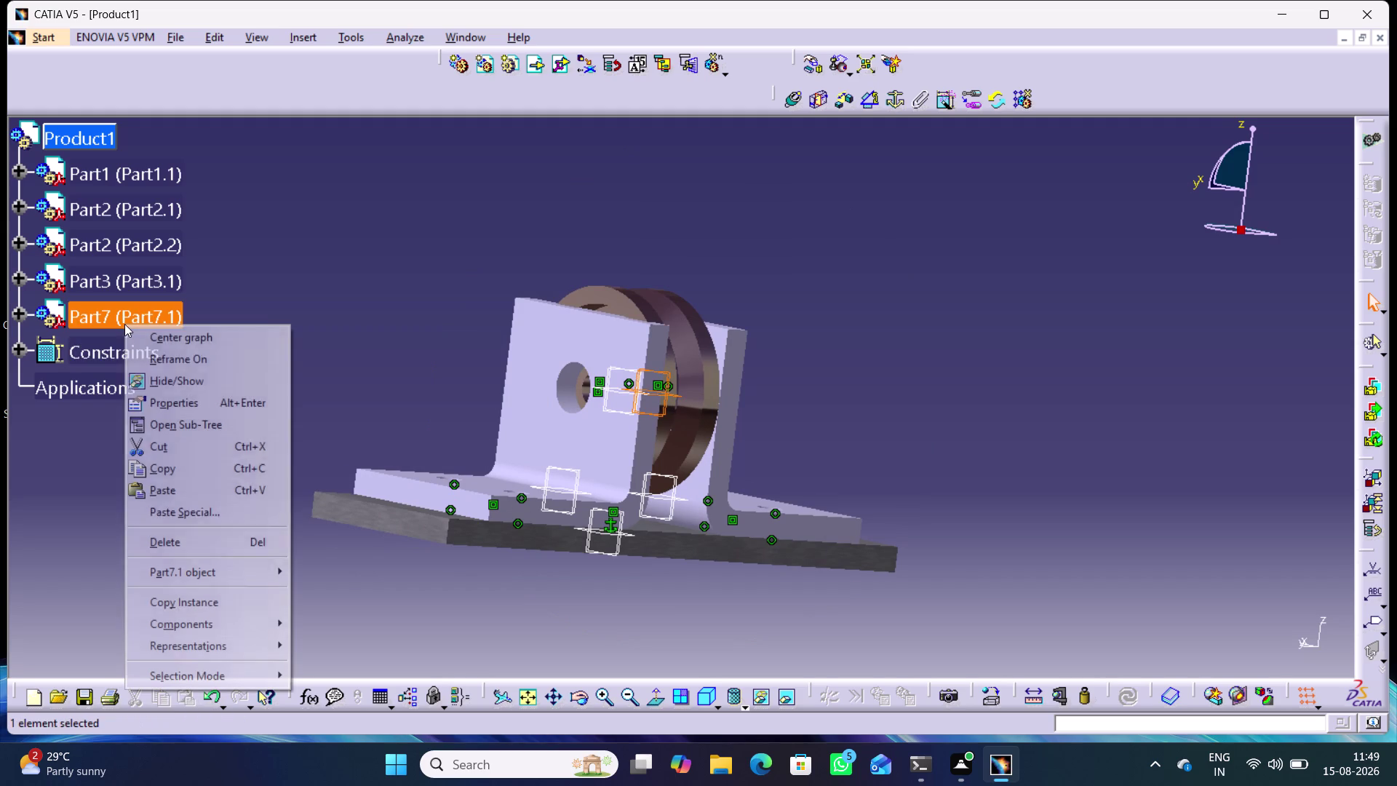
click(188, 568)
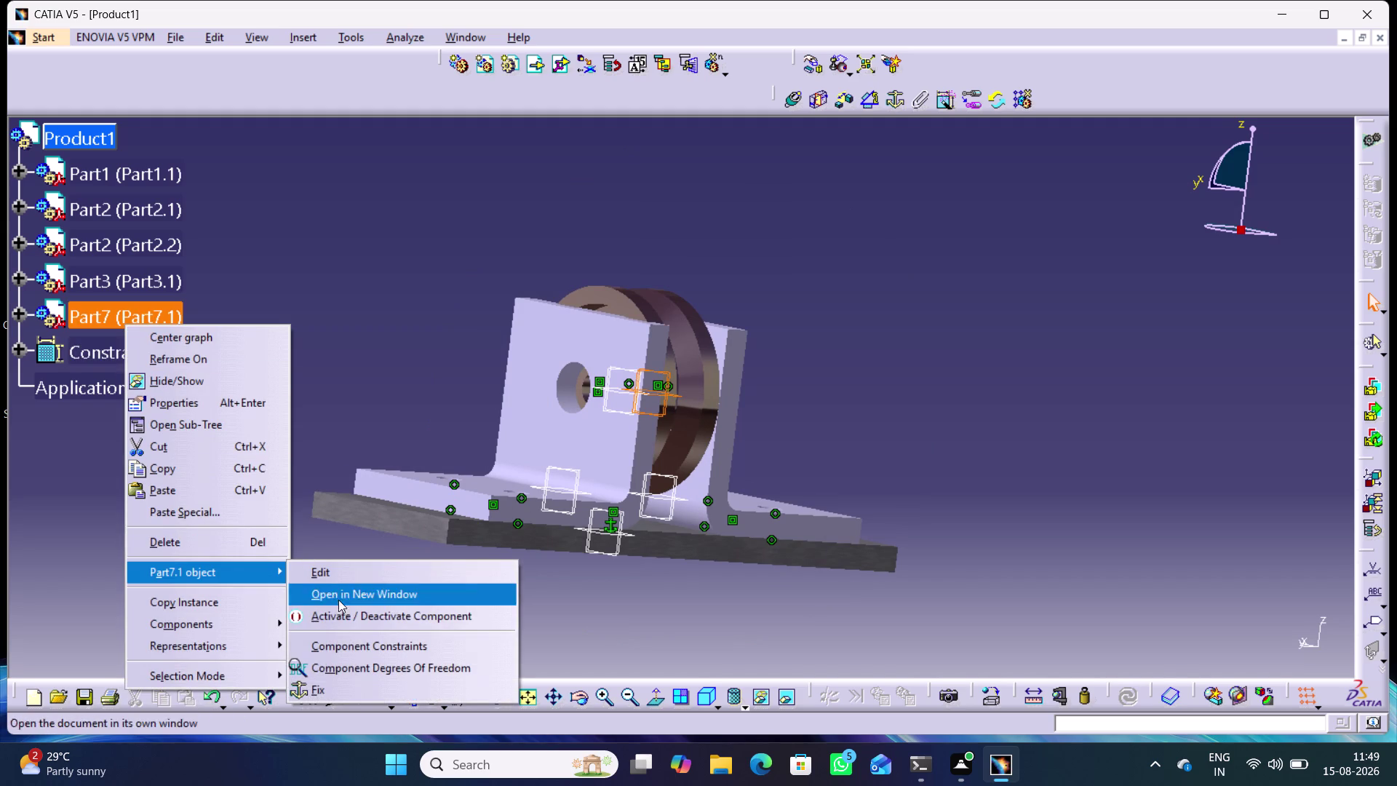
click(356, 660)
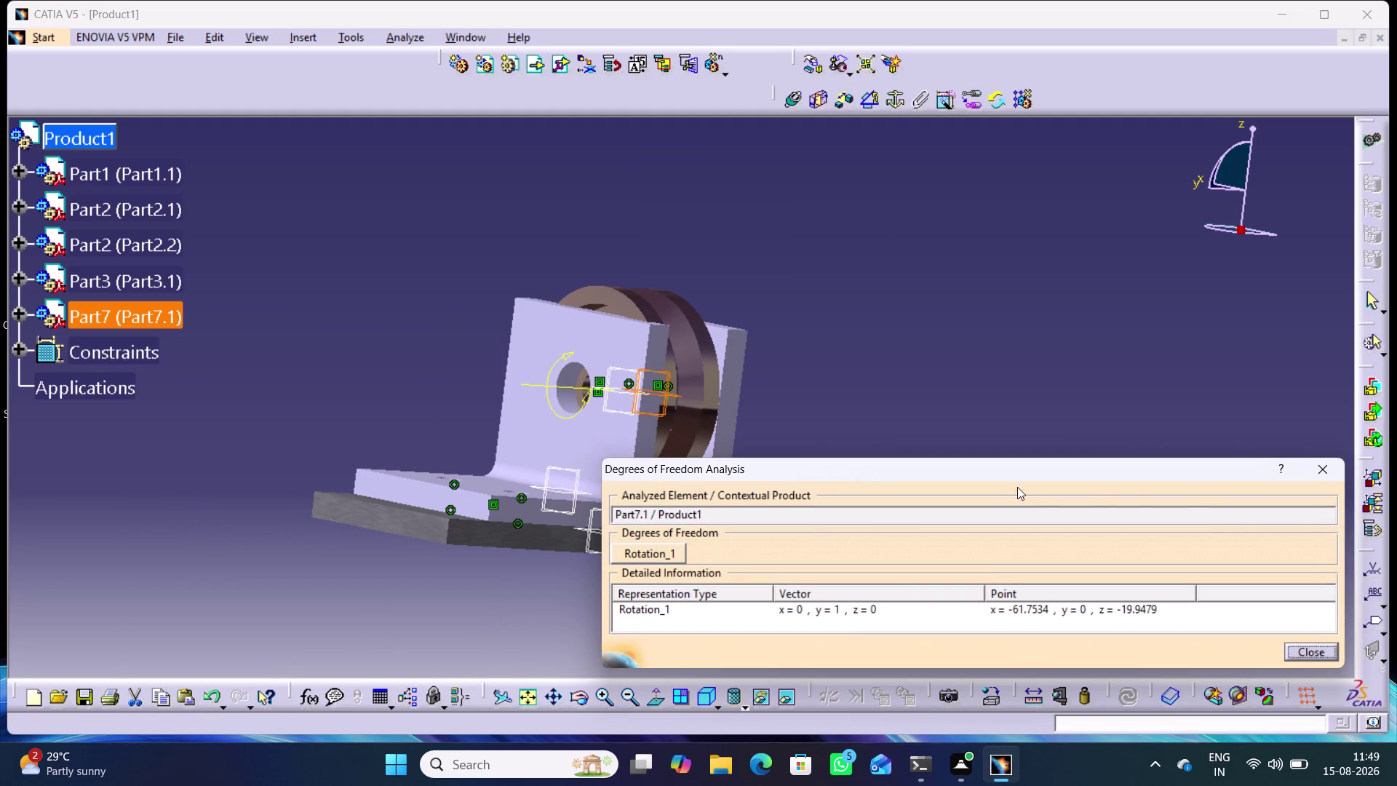
click(1326, 472)
Collapse the Constraints node and expand Part7.1 to reveal its planes and PartBody.
click(900, 266)
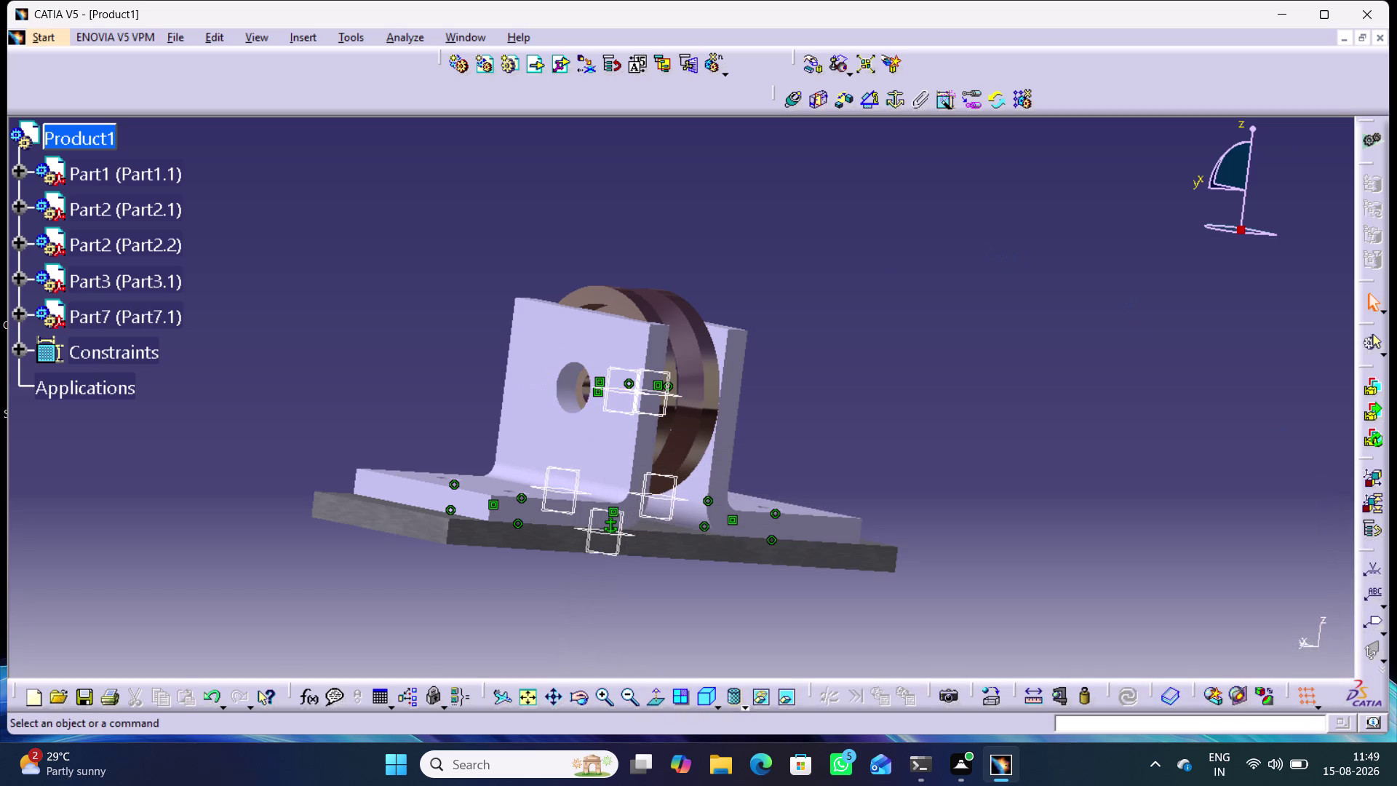
middle_drag(901, 324, 756, 382)
right_drag(899, 323, 755, 382)
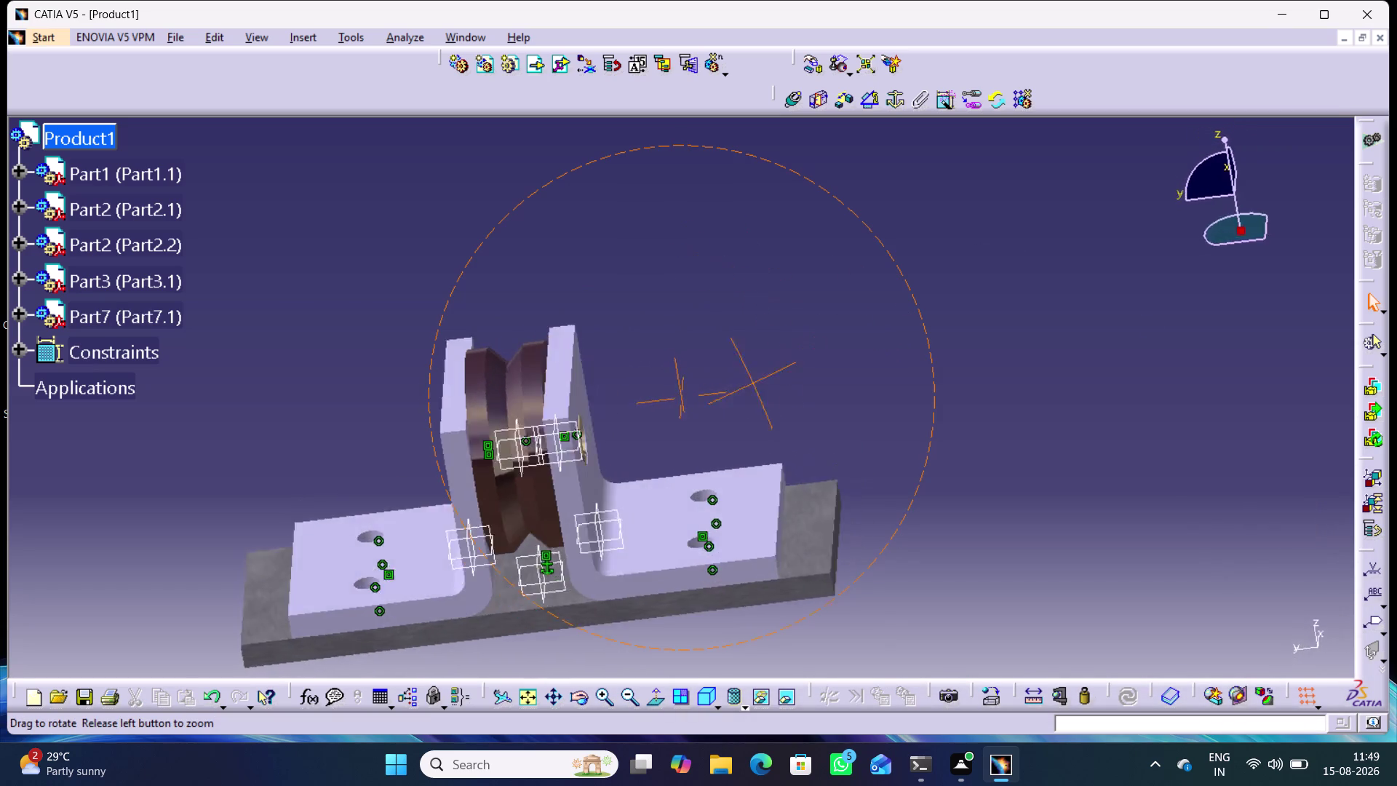
middle_drag(755, 382, 719, 333)
right_drag(755, 382, 719, 333)
click(20, 347)
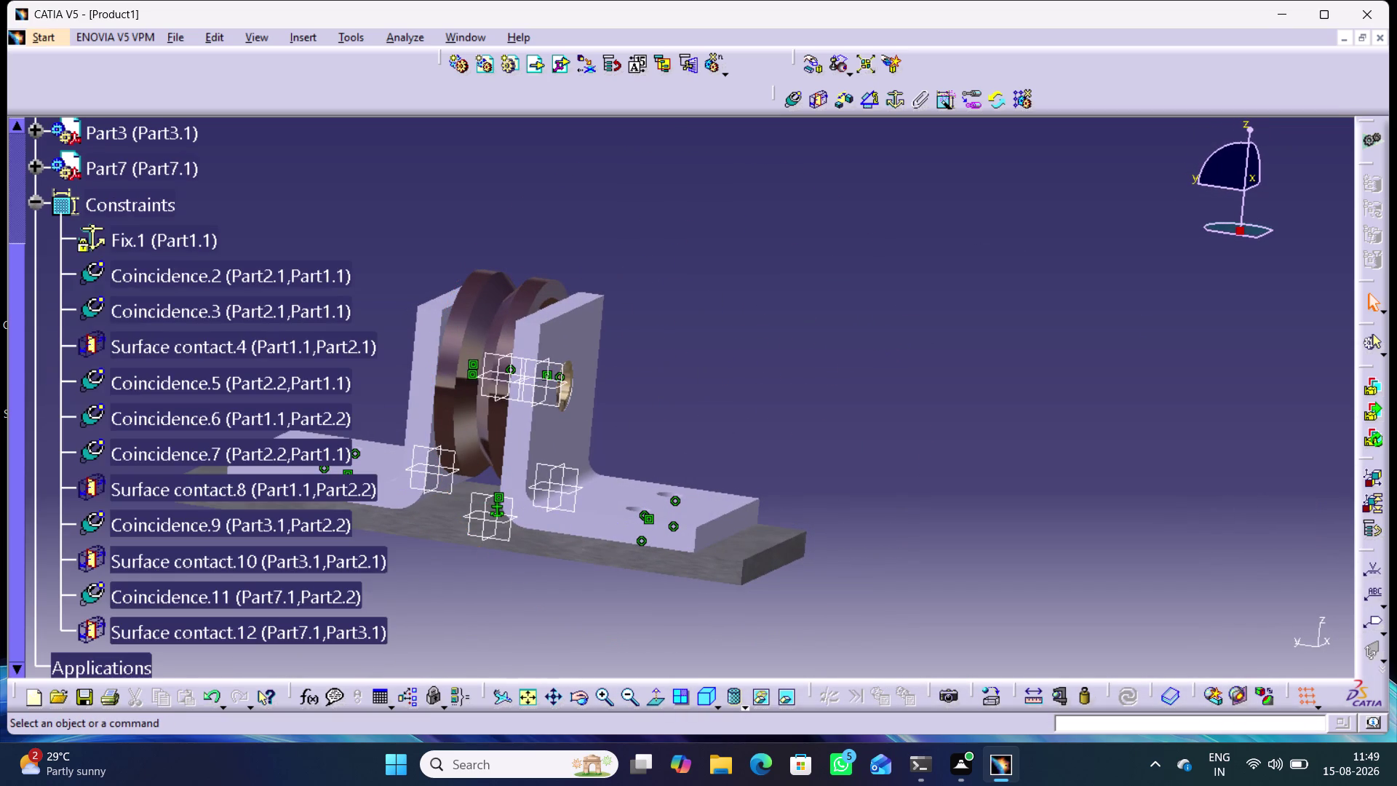
click(38, 204)
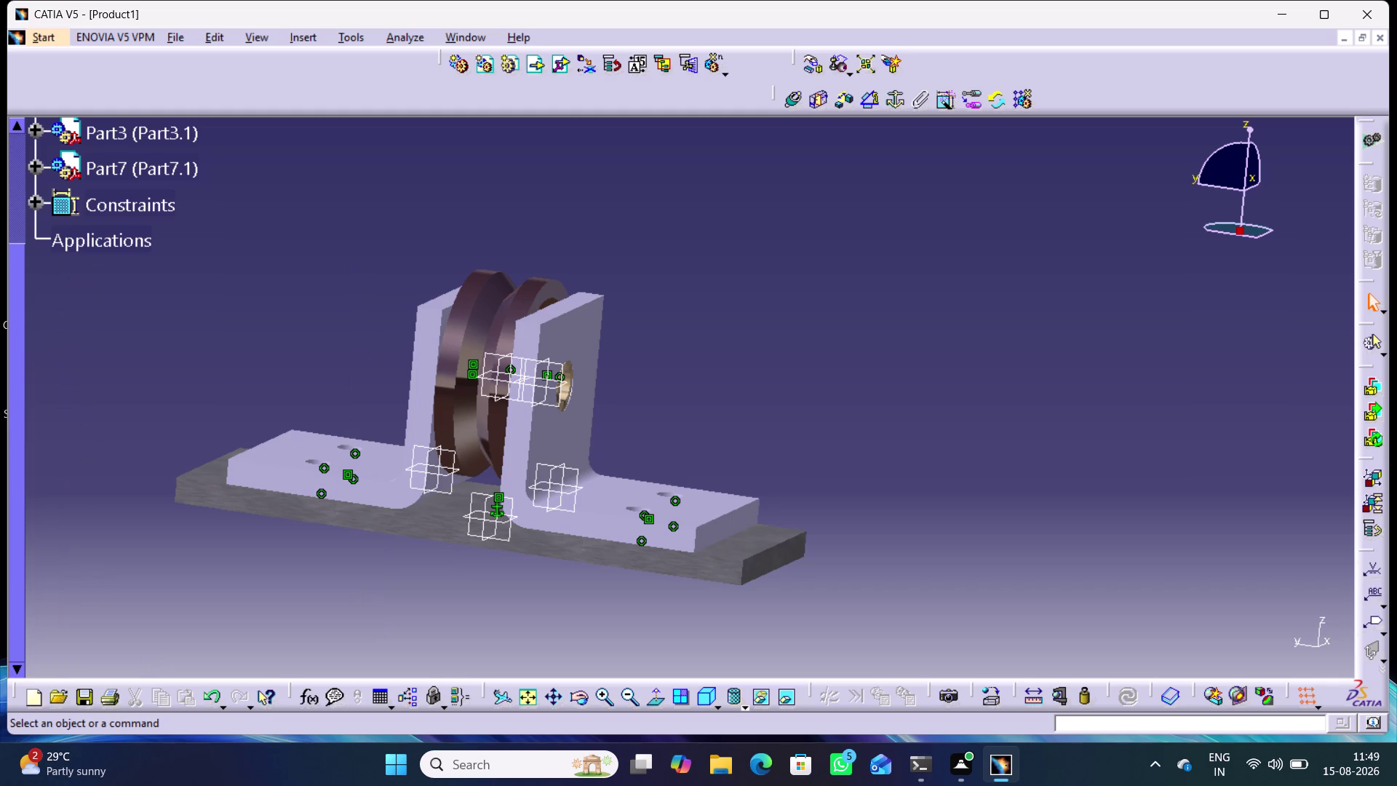
click(37, 169)
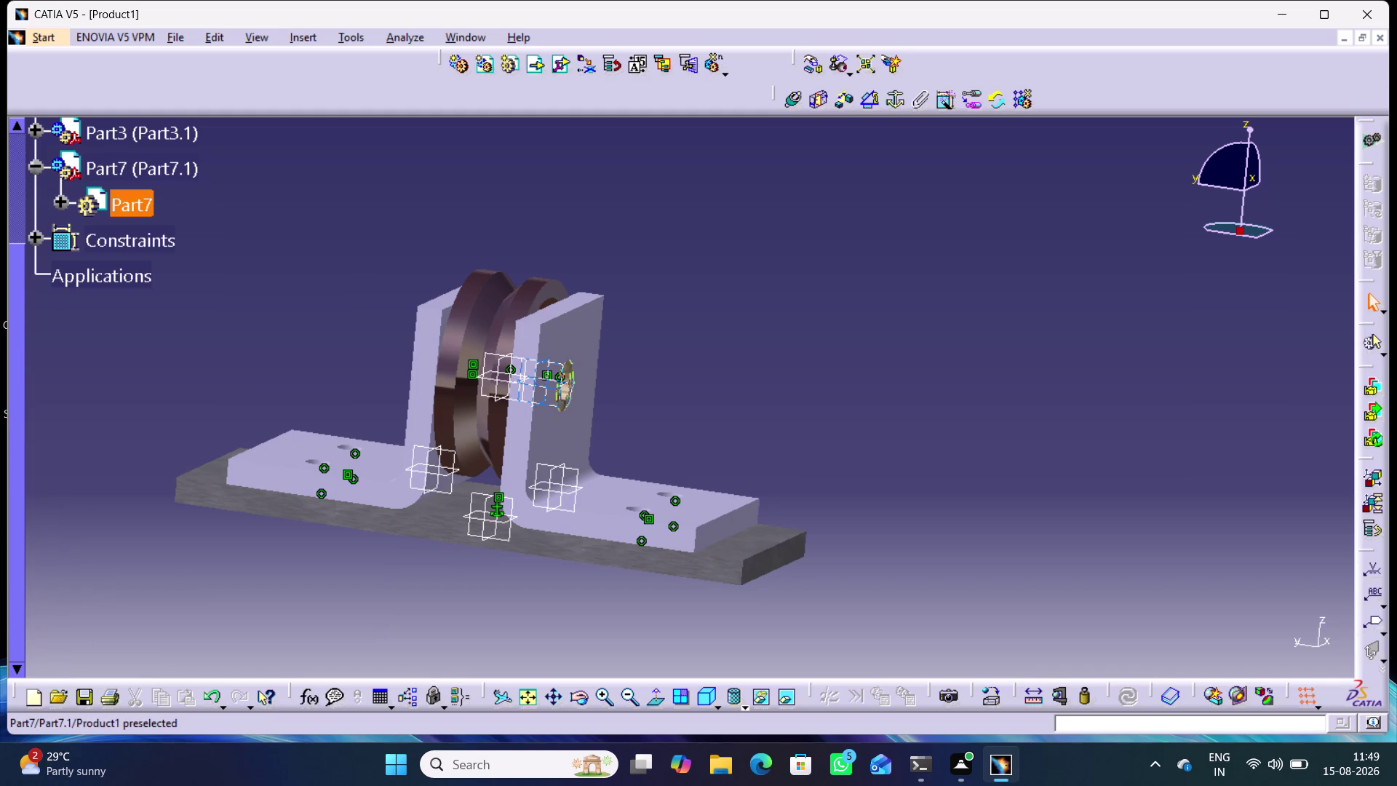
click(62, 200)
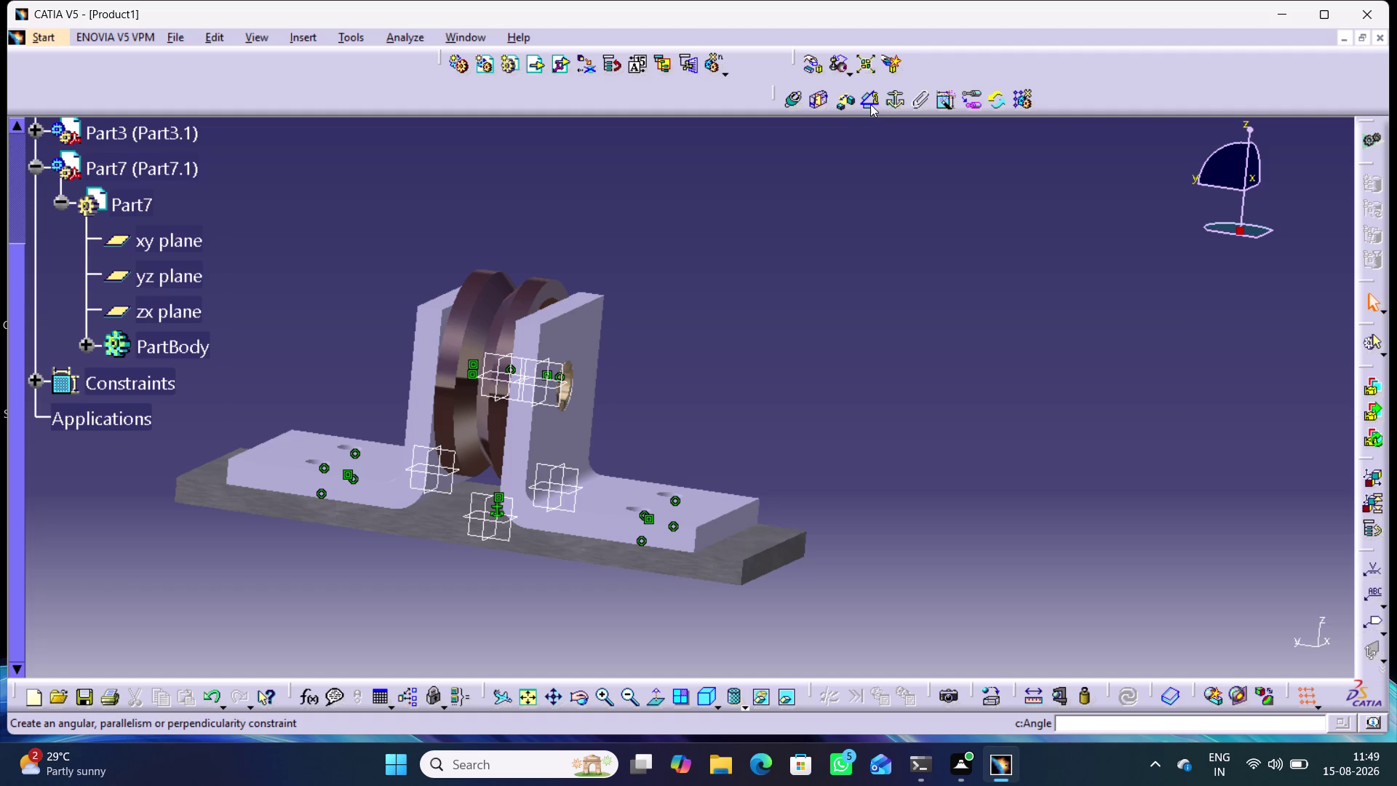
Add a 90° angle constraint between Part7's yz plane and a Part1 plane.
click(871, 104)
click(172, 278)
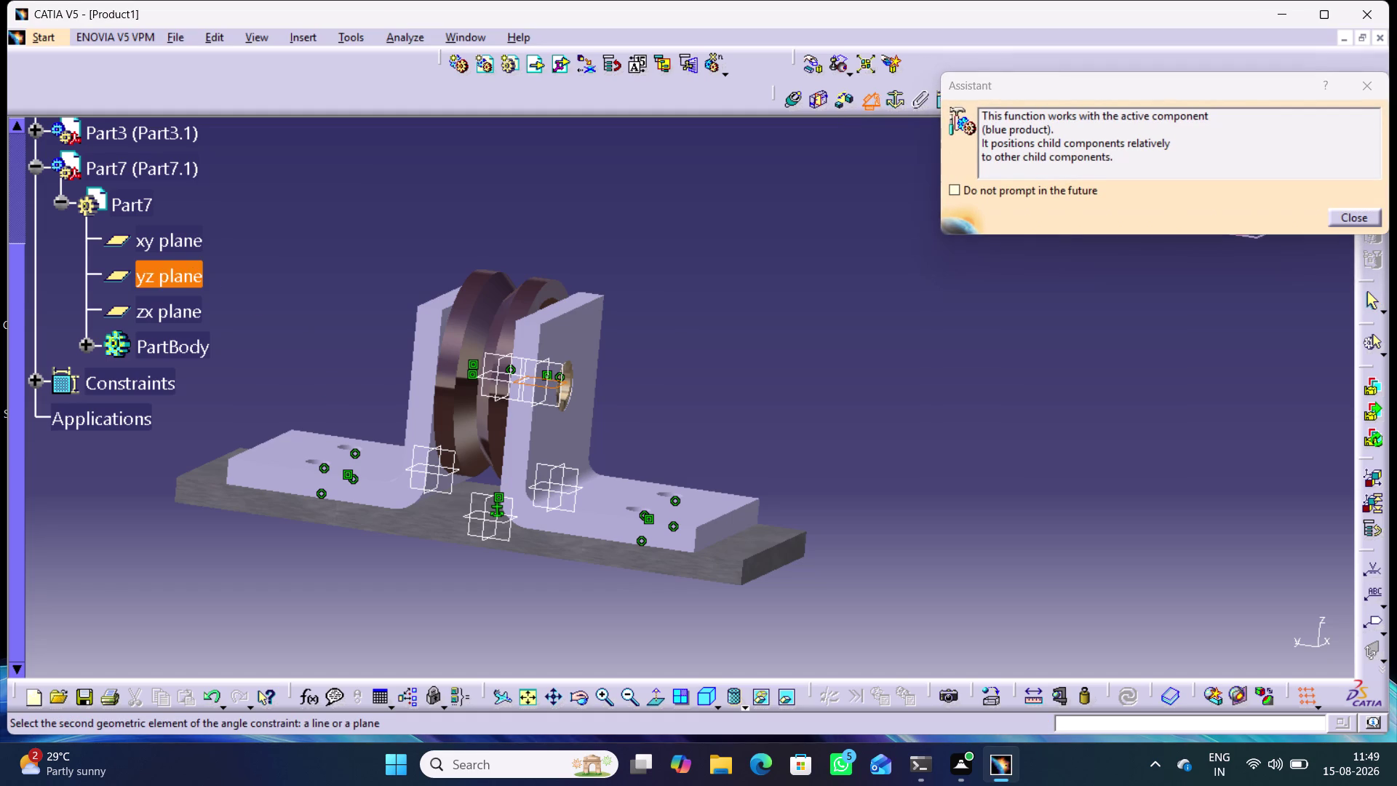
click(475, 494)
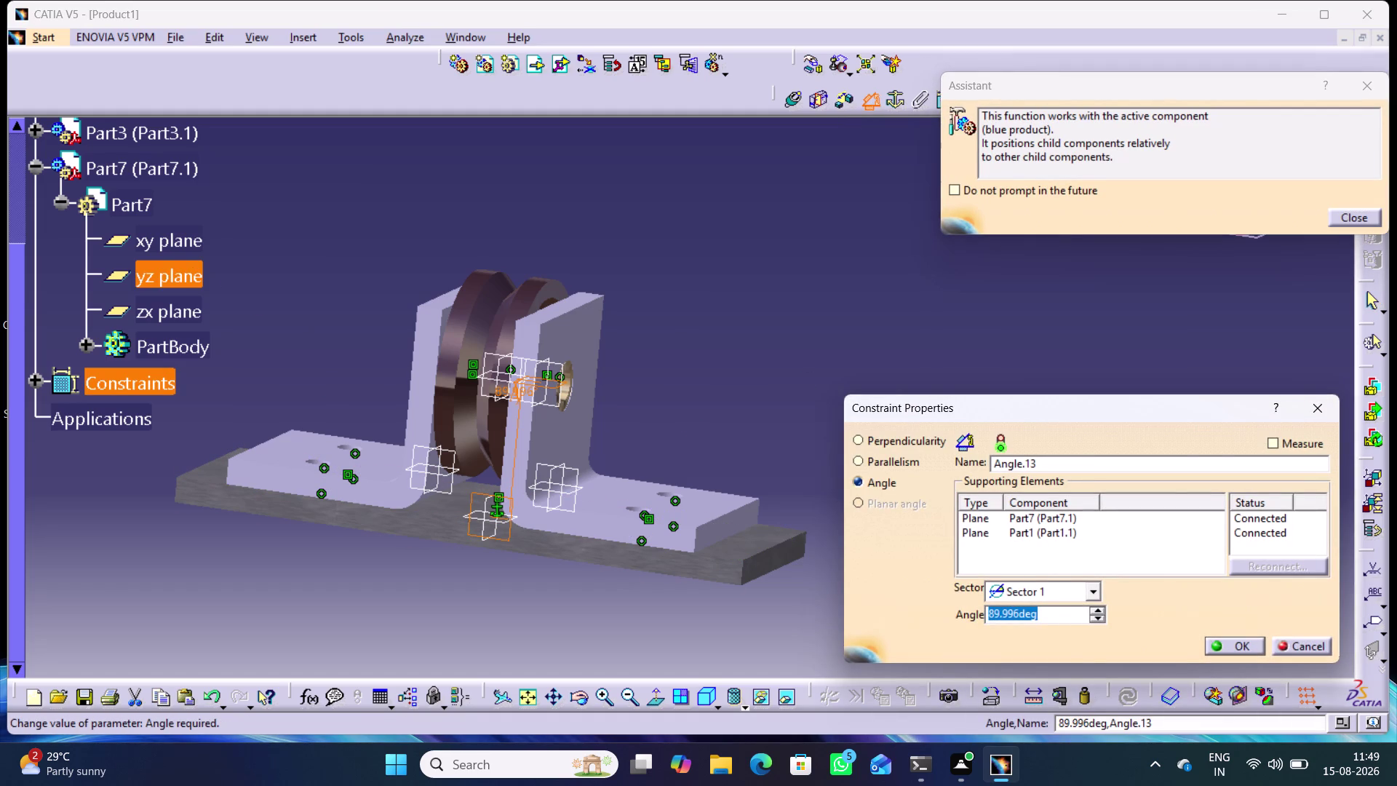
text(90)
key(Return)
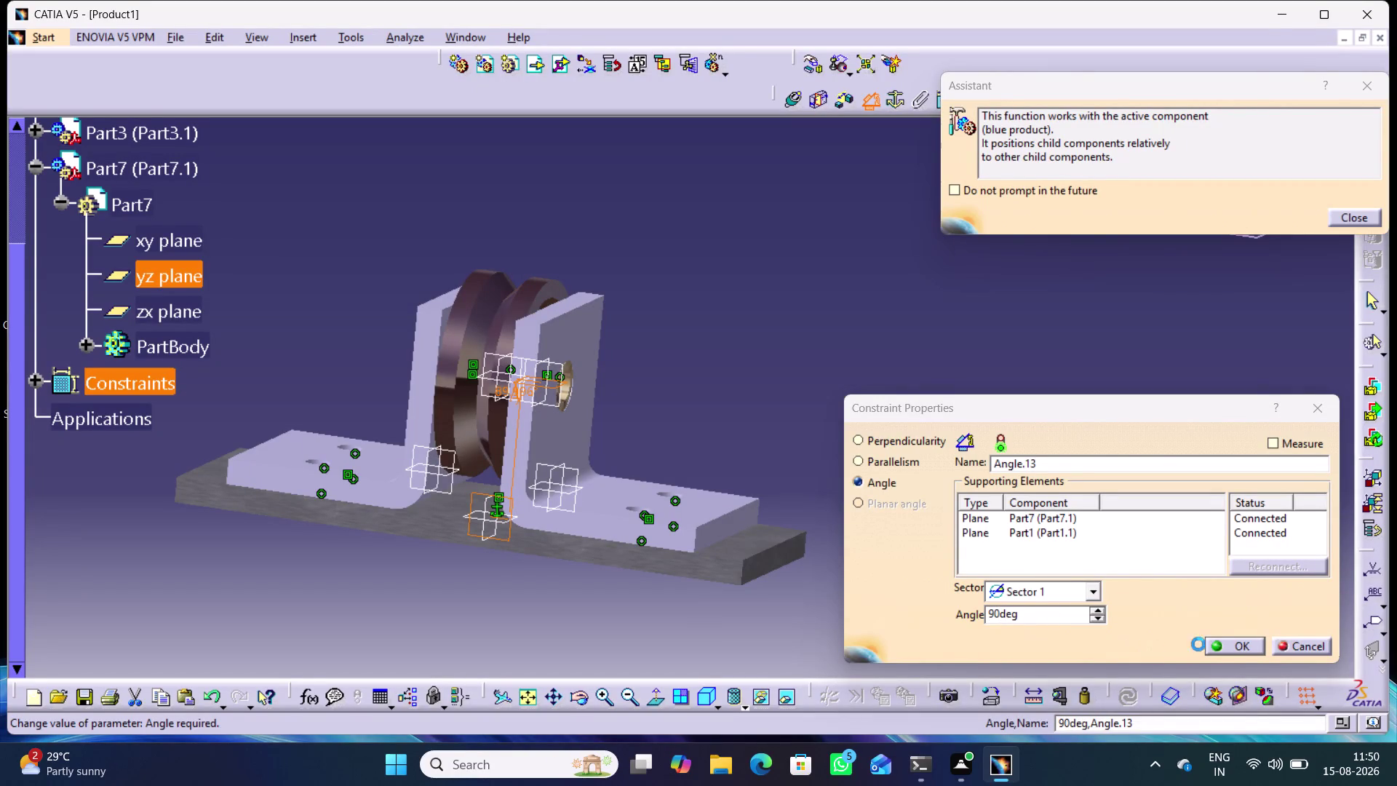
click(921, 360)
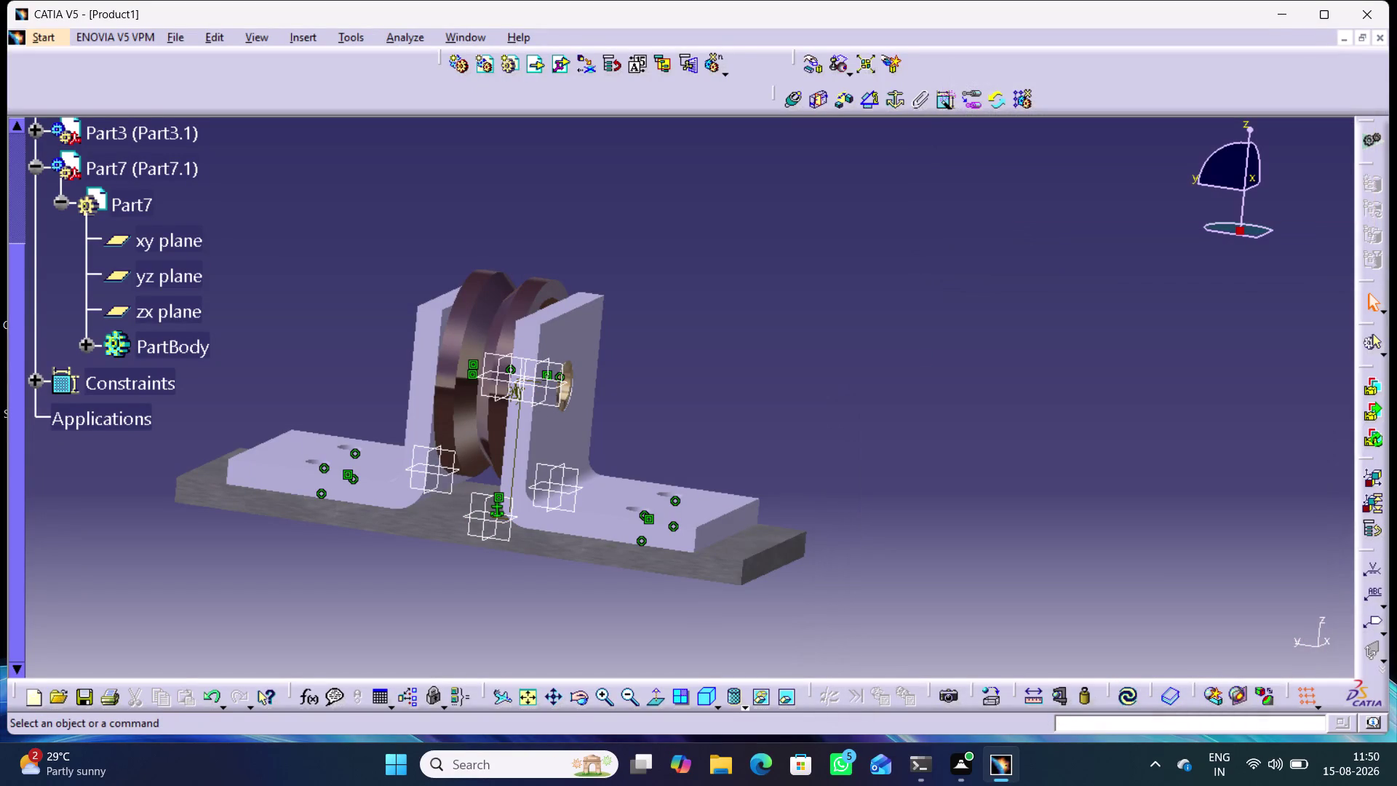
Delete the Angle.13 constraint from the assembly.
middle_drag(805, 391, 821, 353)
right_drag(805, 390, 821, 354)
scroll(down, 3)
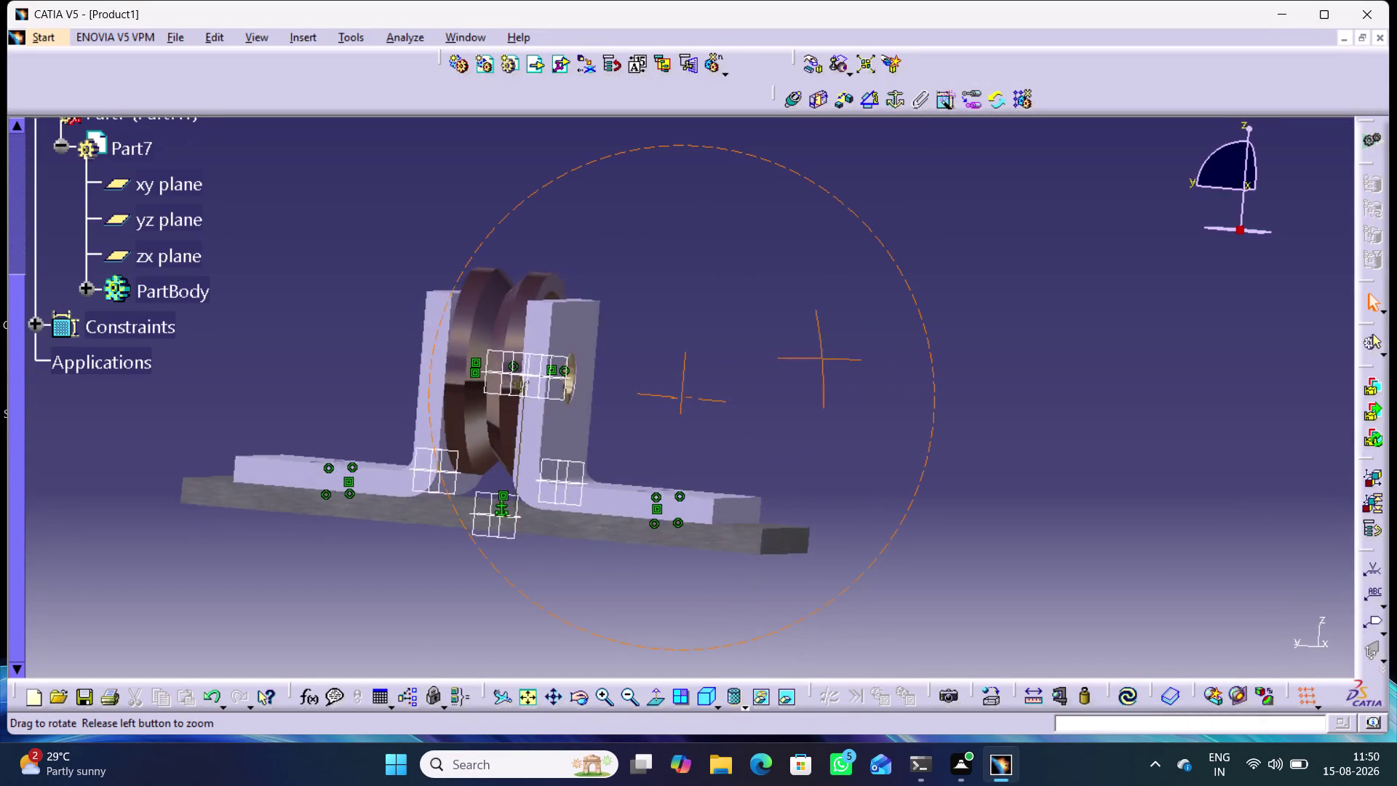
middle_drag(821, 354, 649, 369)
right_drag(822, 353, 649, 370)
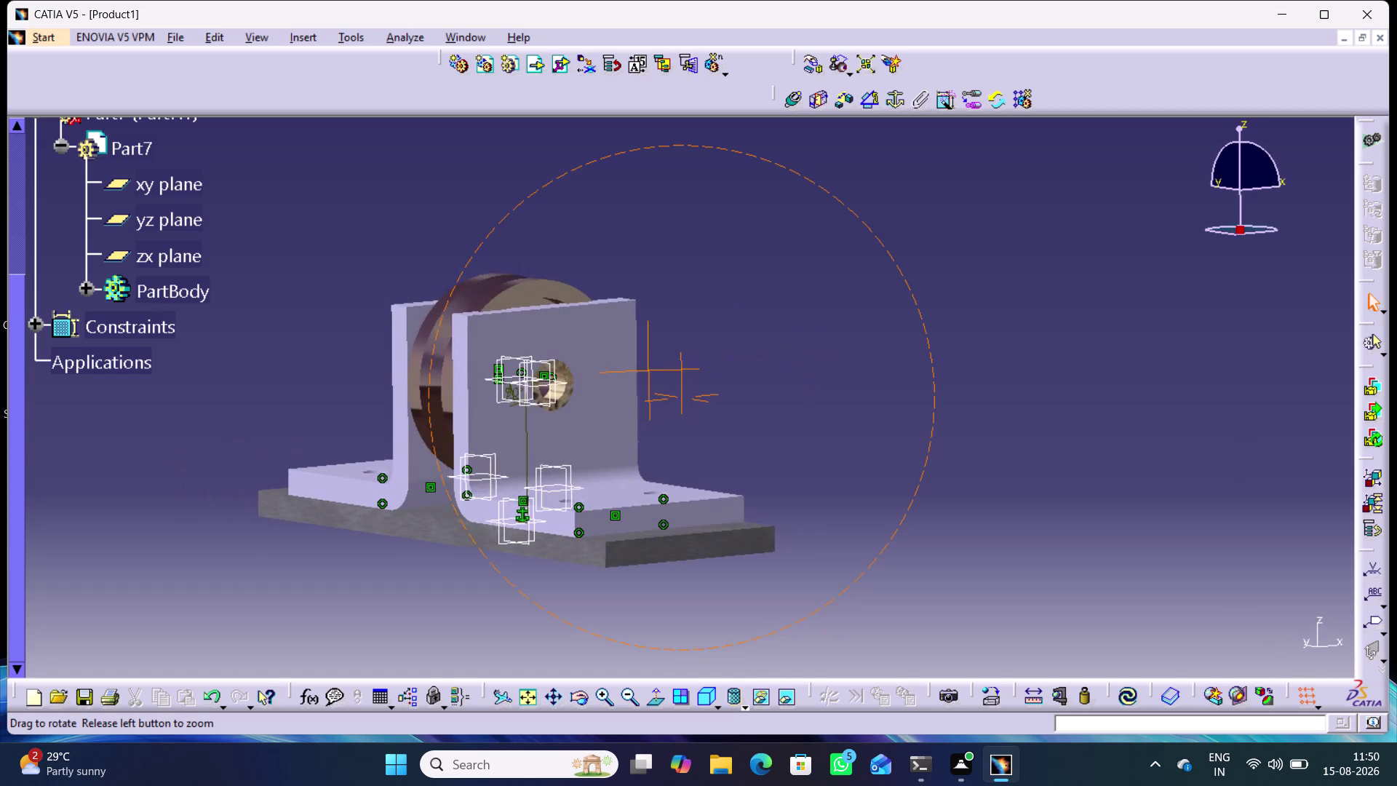
middle_drag(649, 370, 707, 365)
right_drag(649, 370, 706, 365)
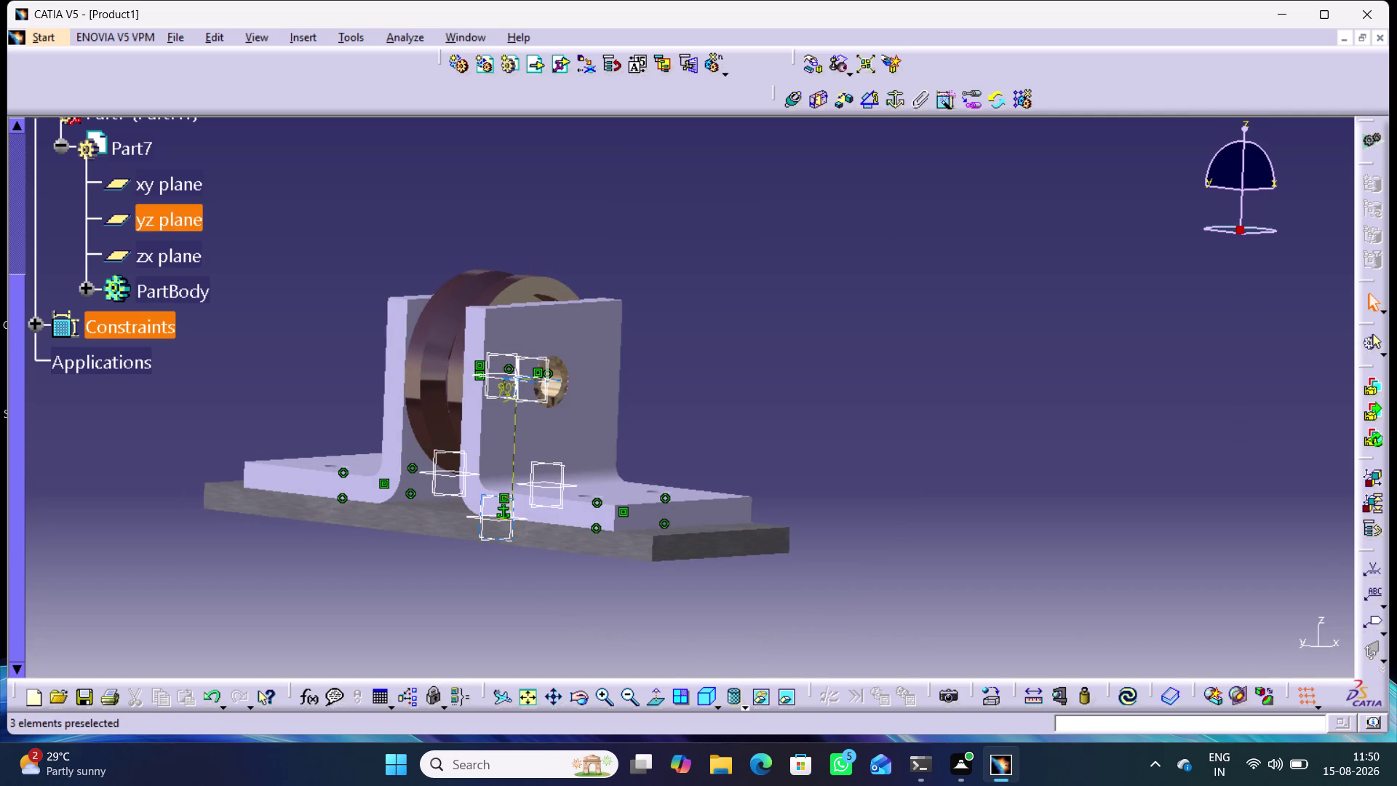
right_click(512, 424)
click(586, 645)
Orbit the assembly, select then deselect the washer's circular edge, and start another angle constraint.
click(768, 391)
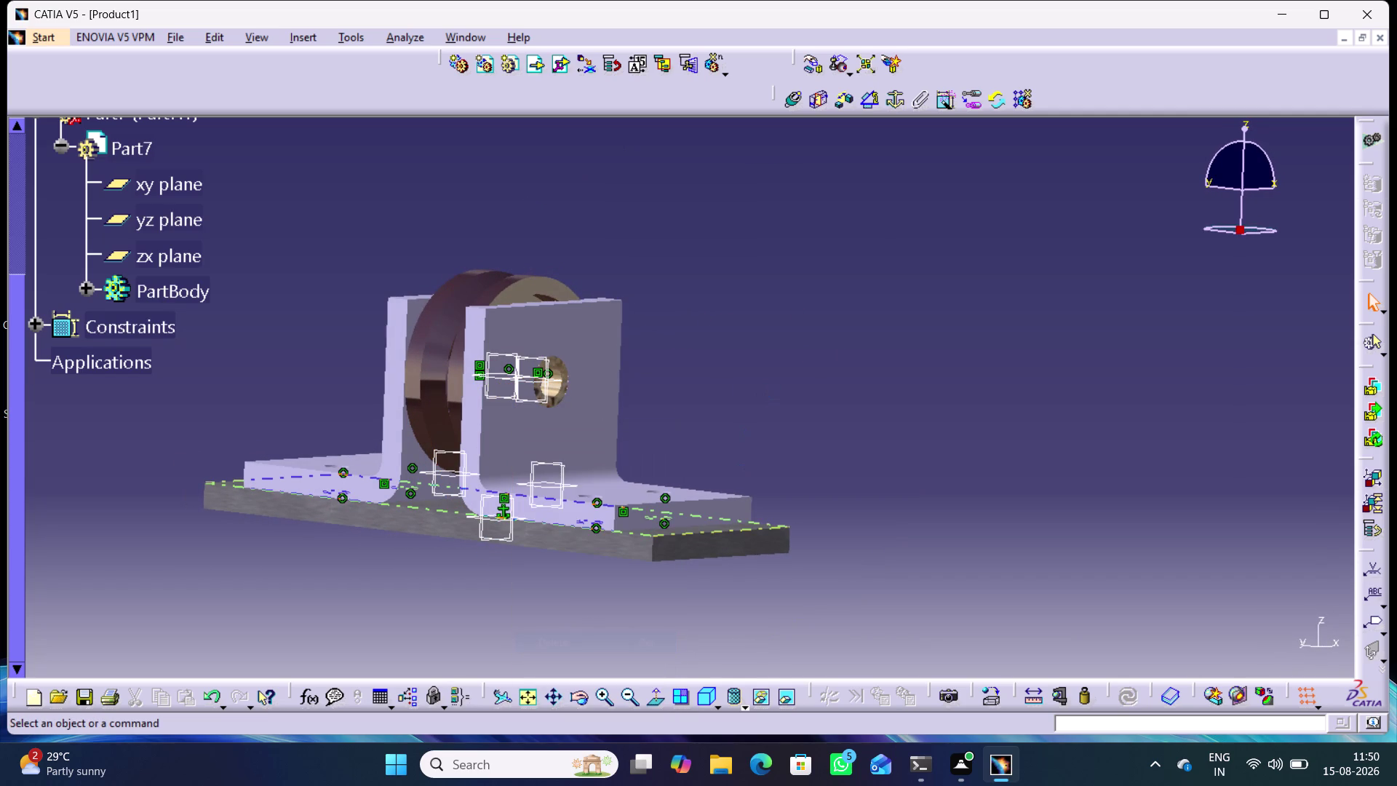
middle_drag(719, 358, 788, 377)
right_drag(719, 358, 788, 377)
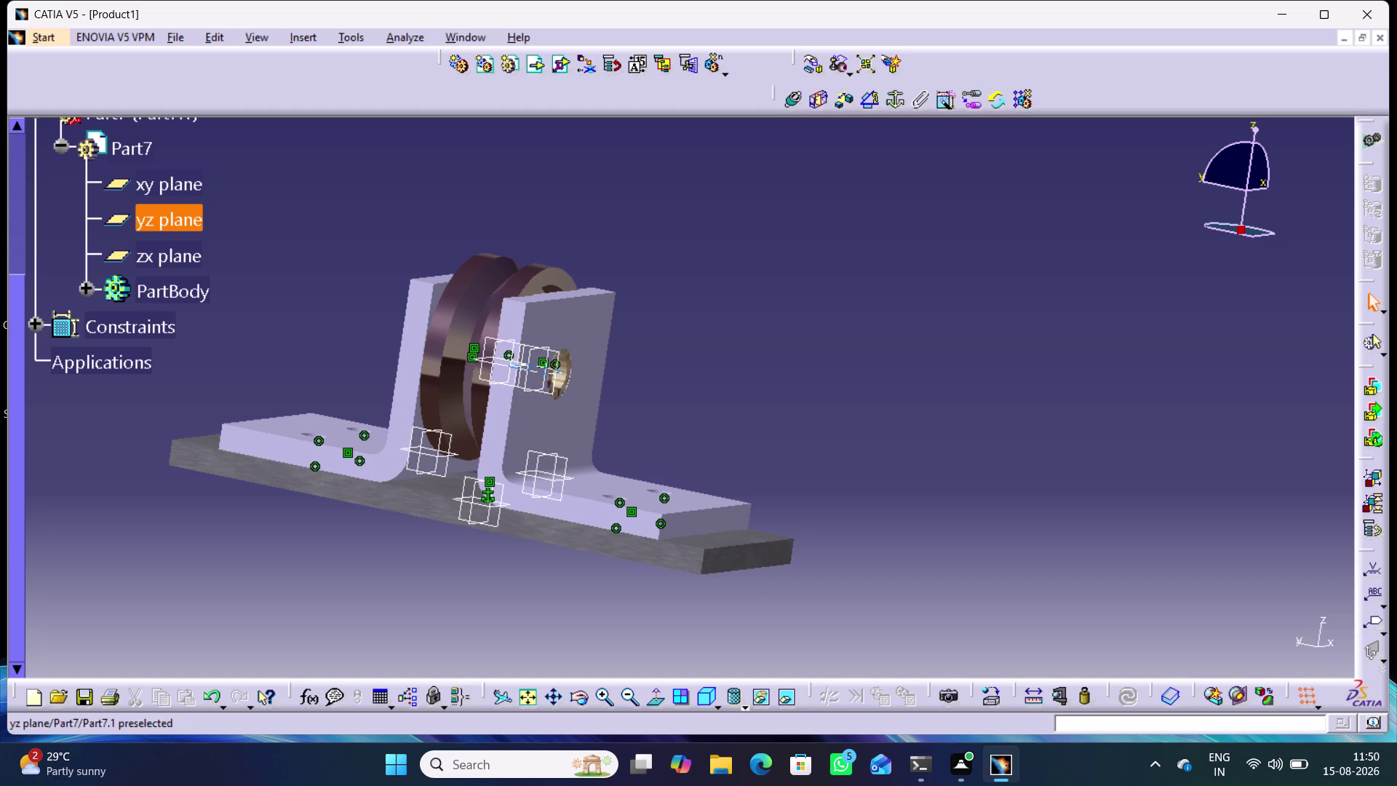
middle_drag(337, 230, 362, 234)
right_drag(337, 230, 363, 234)
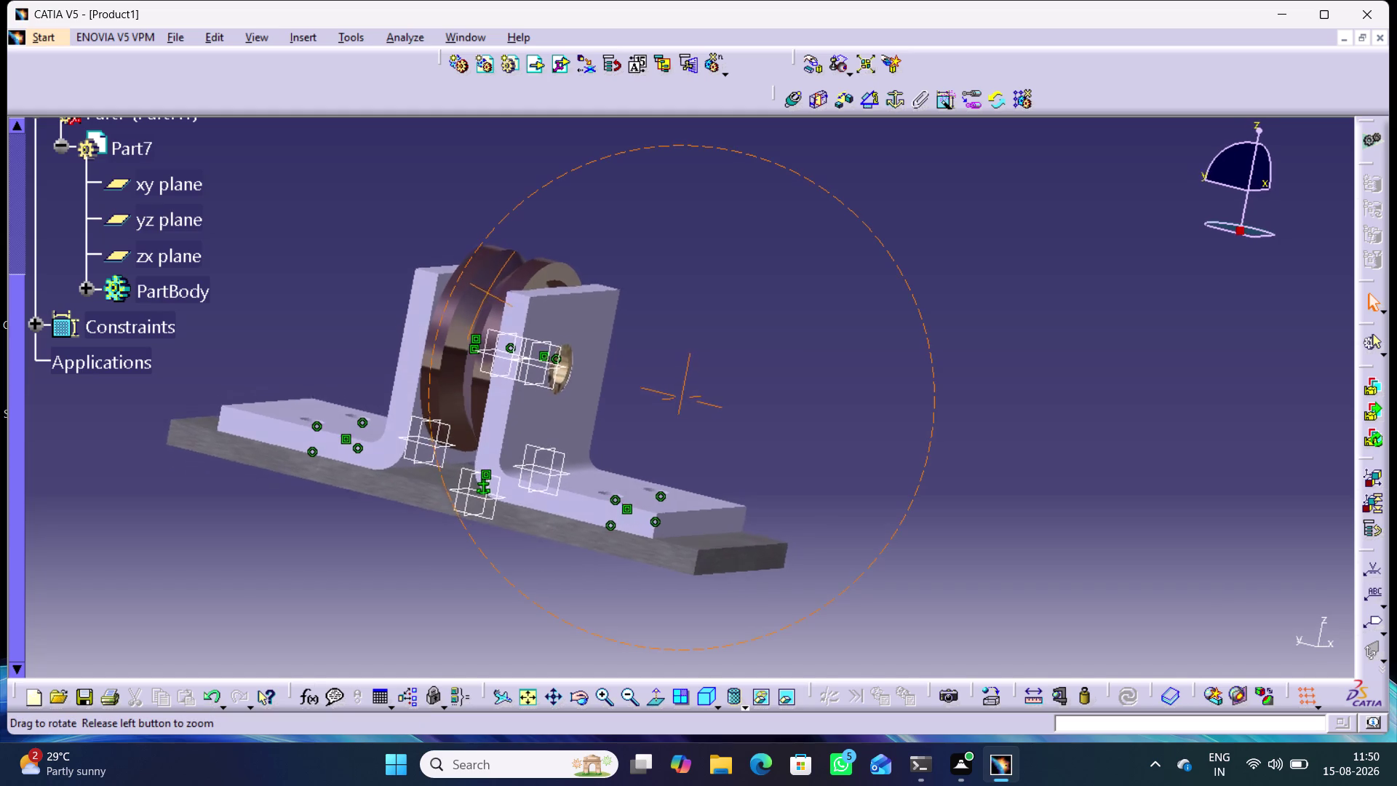
middle_drag(362, 234, 331, 295)
right_drag(362, 233, 330, 296)
drag(565, 406, 581, 384)
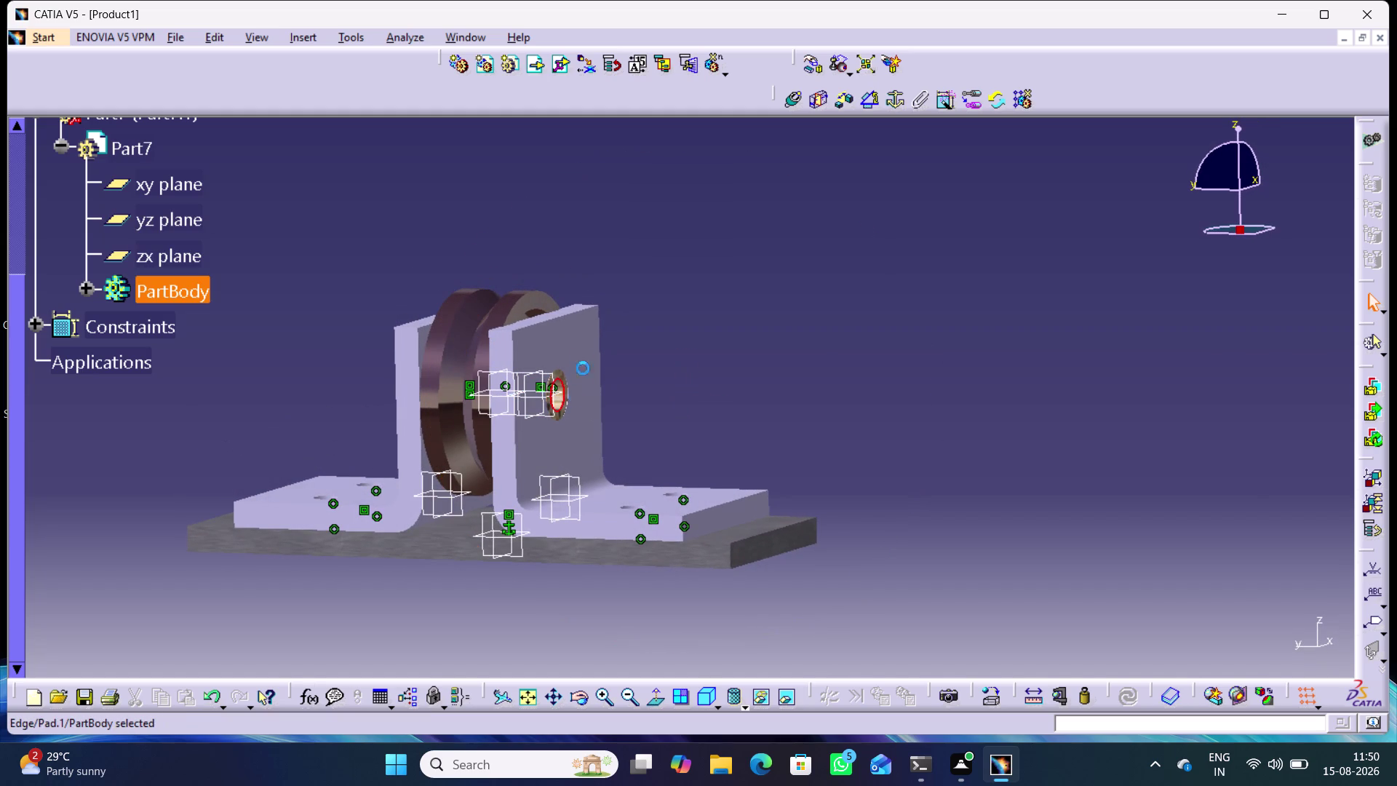
drag(581, 384, 617, 400)
click(685, 362)
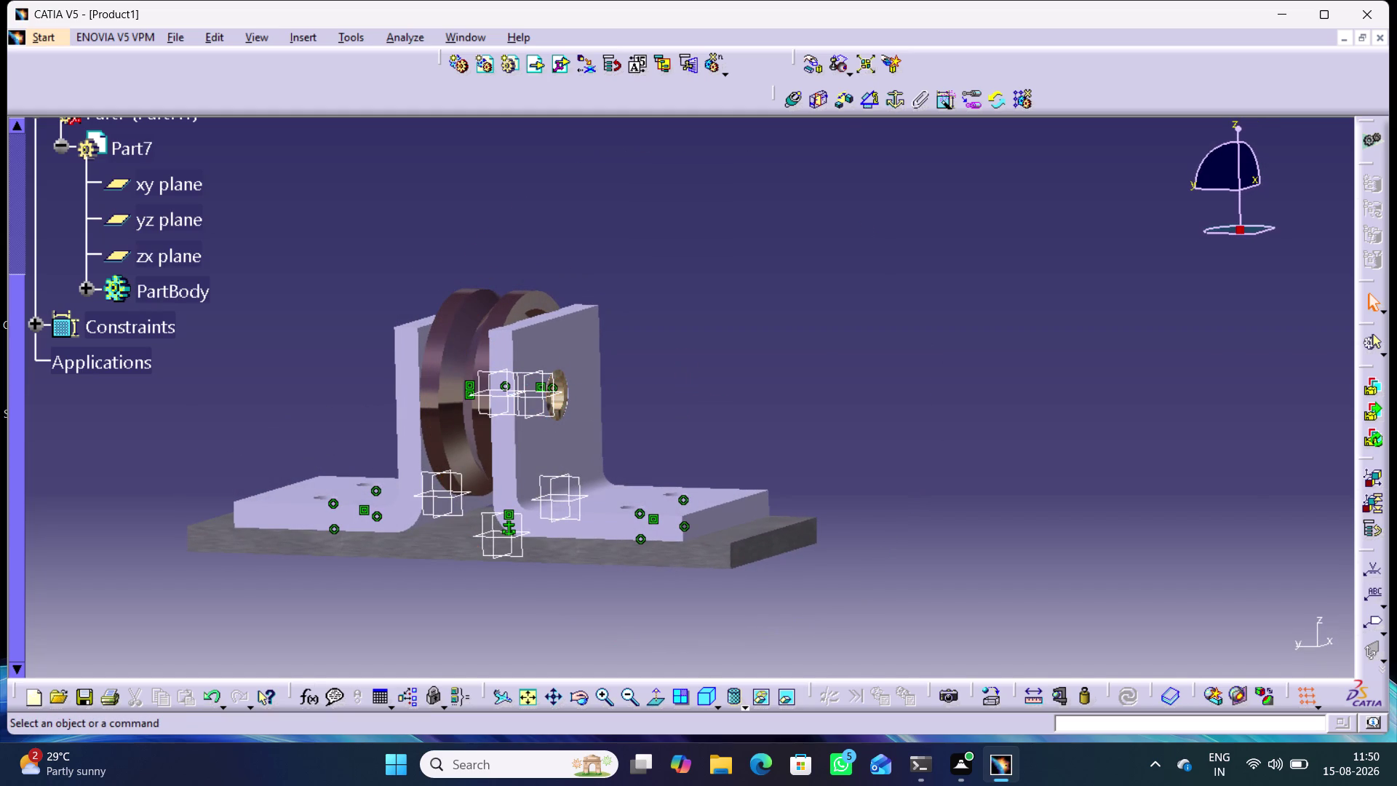
click(878, 99)
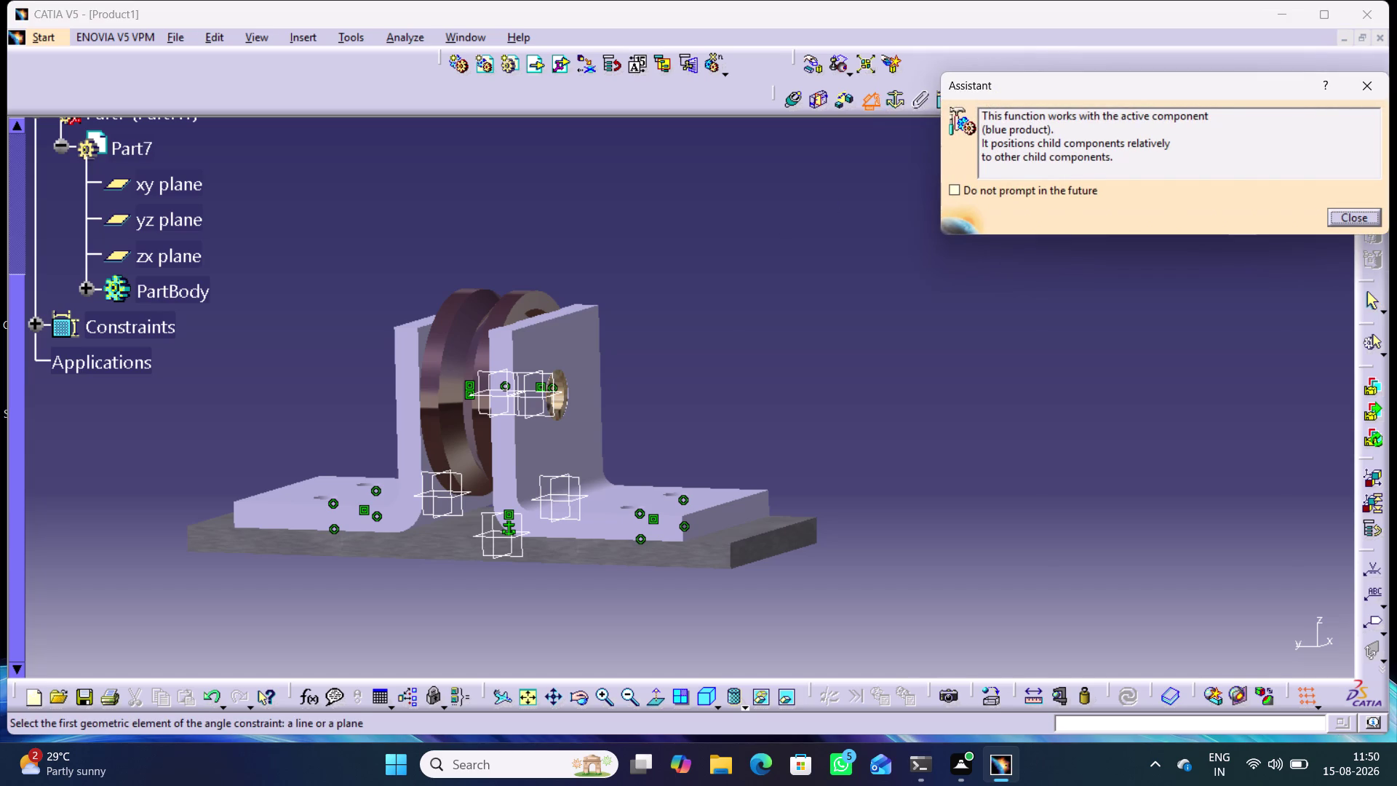
click(168, 224)
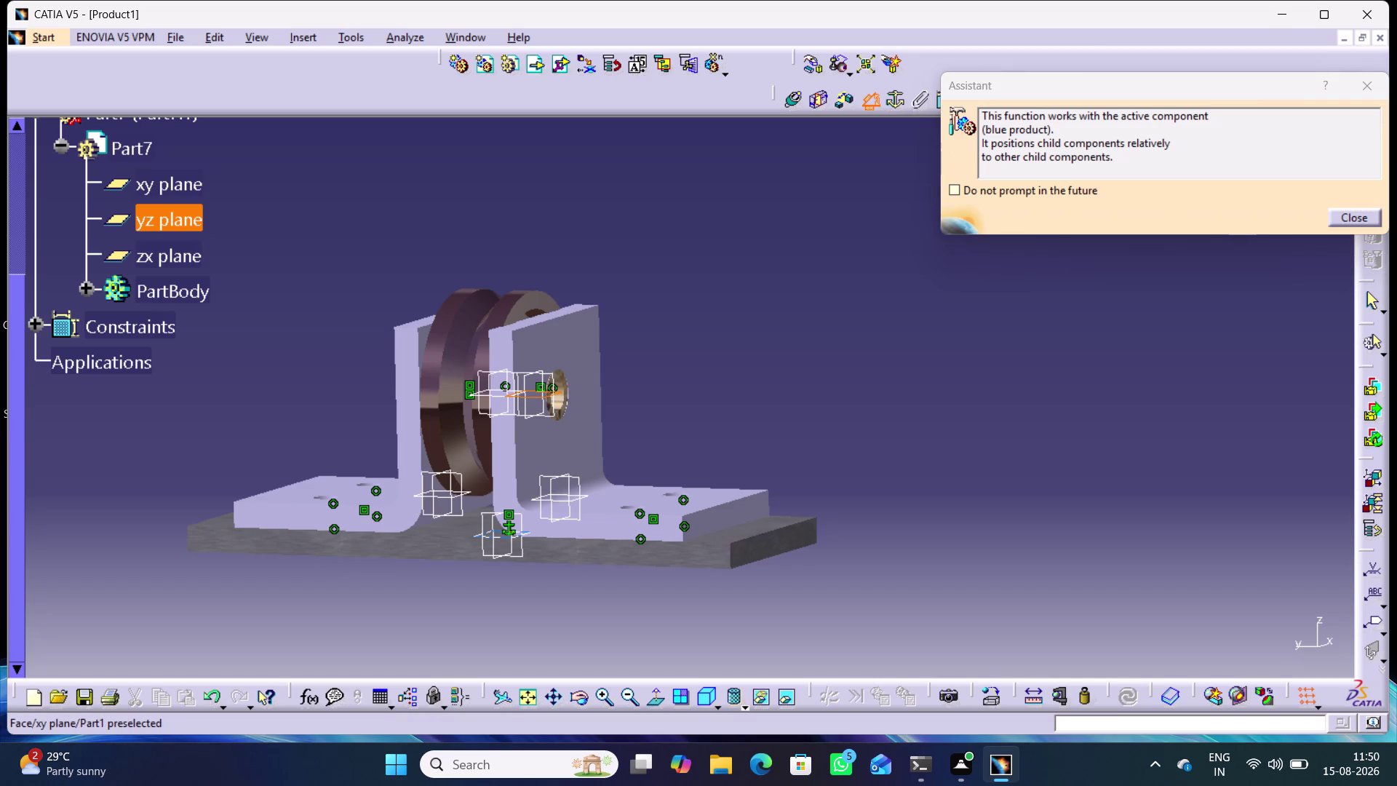
click(477, 535)
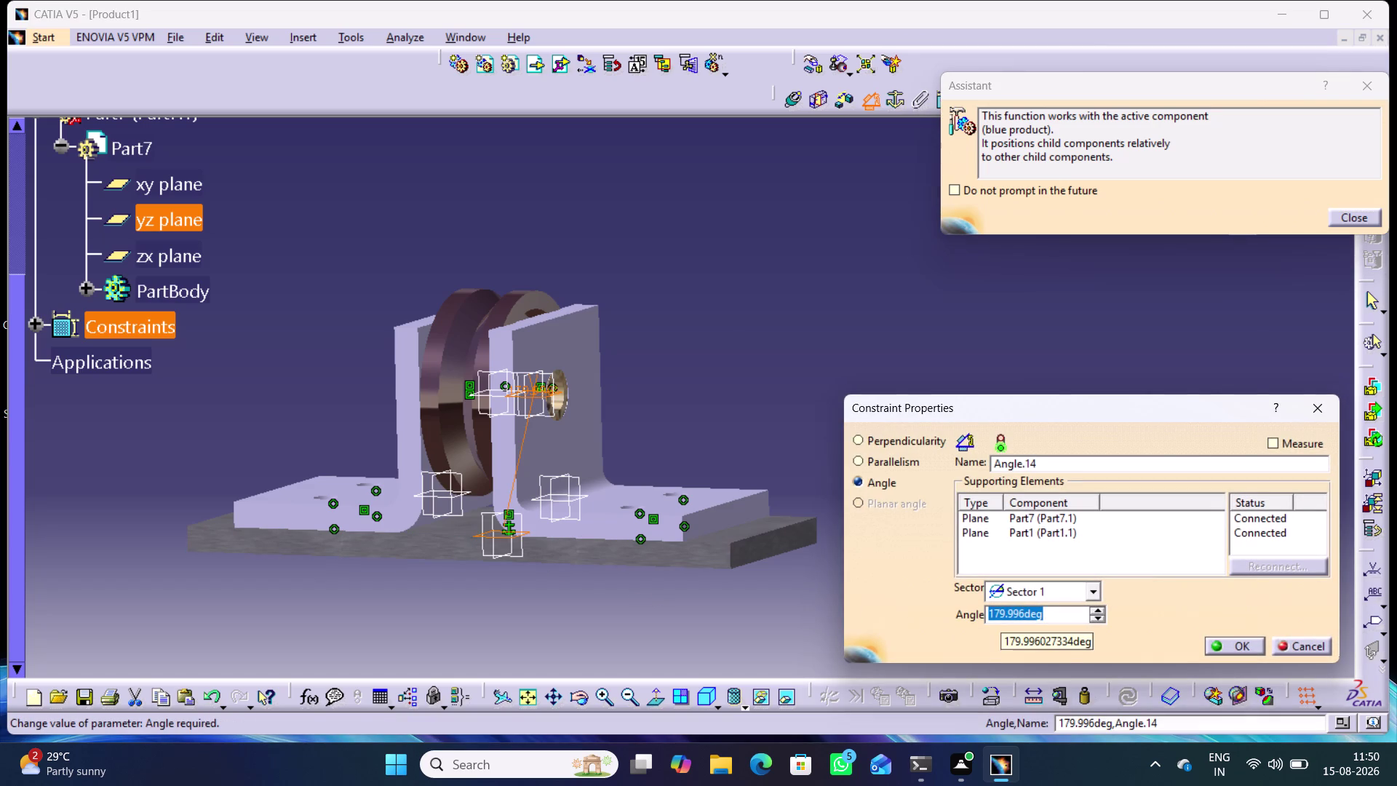
key(0)
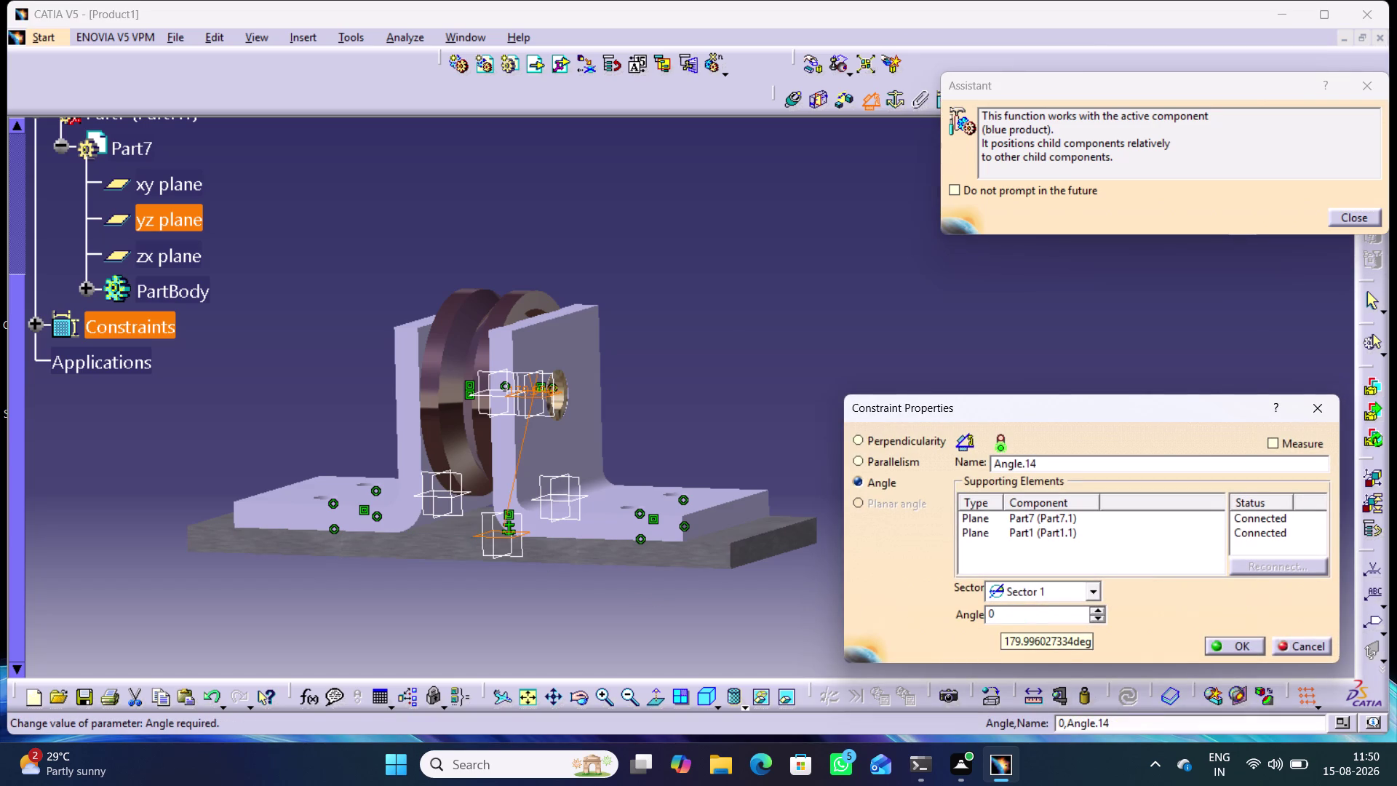
key(Return)
click(838, 366)
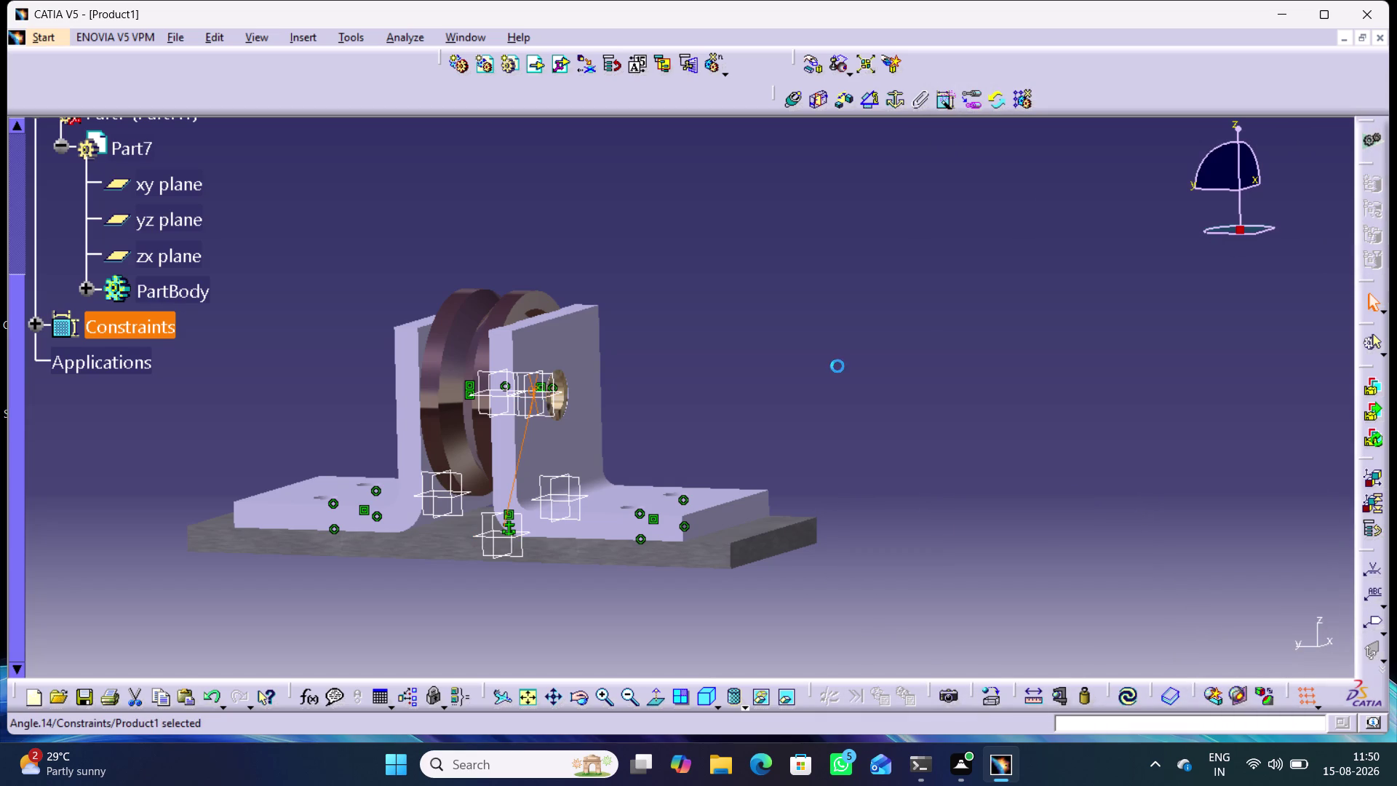
right_click(525, 430)
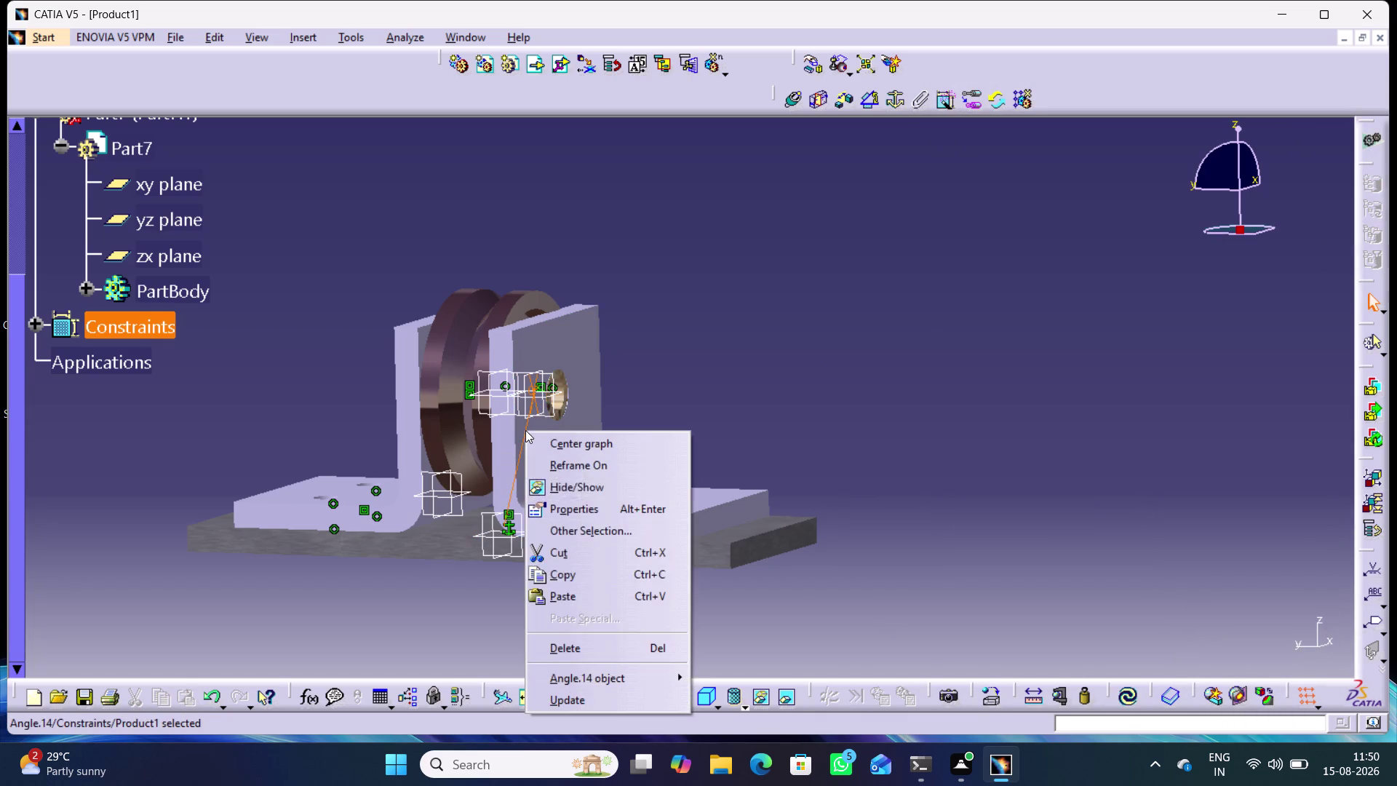
click(579, 652)
click(754, 403)
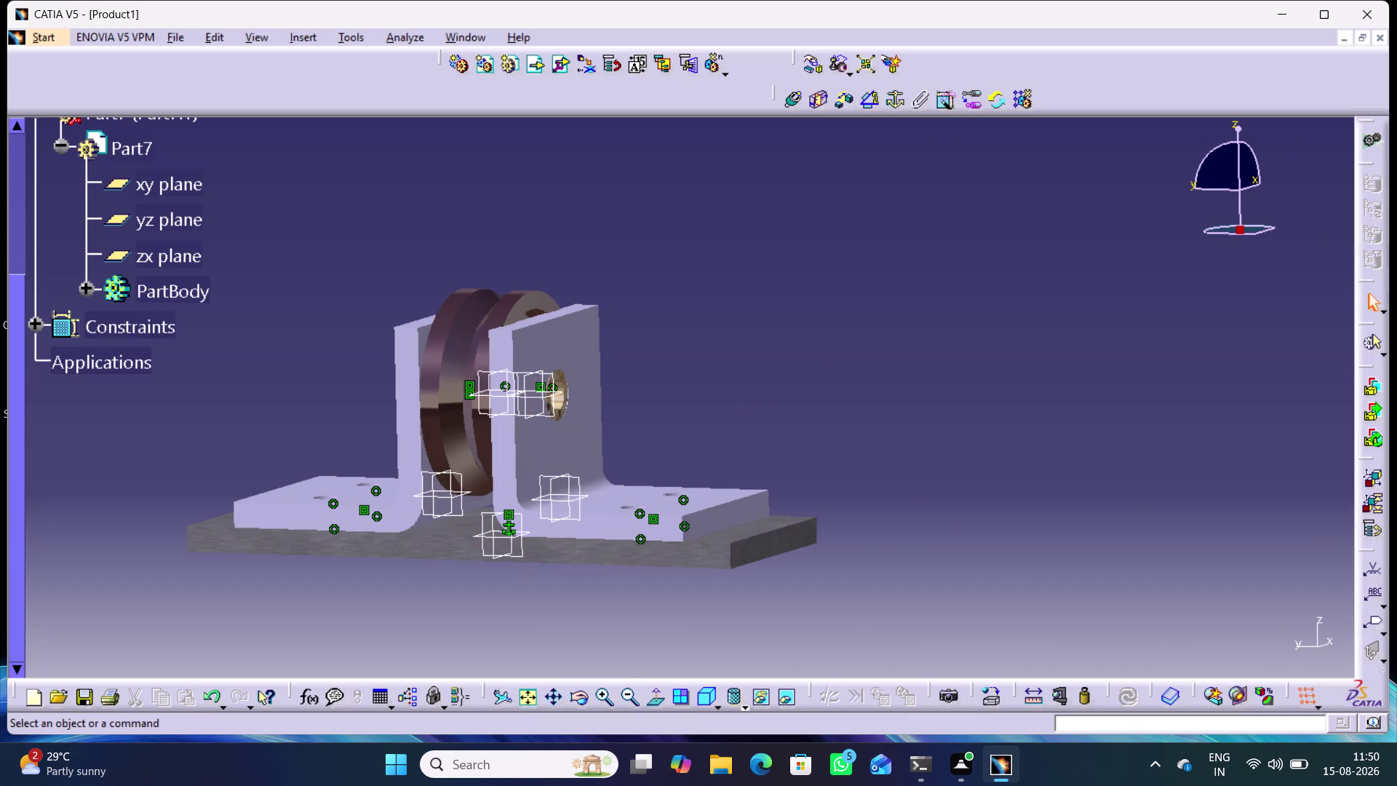
click(868, 99)
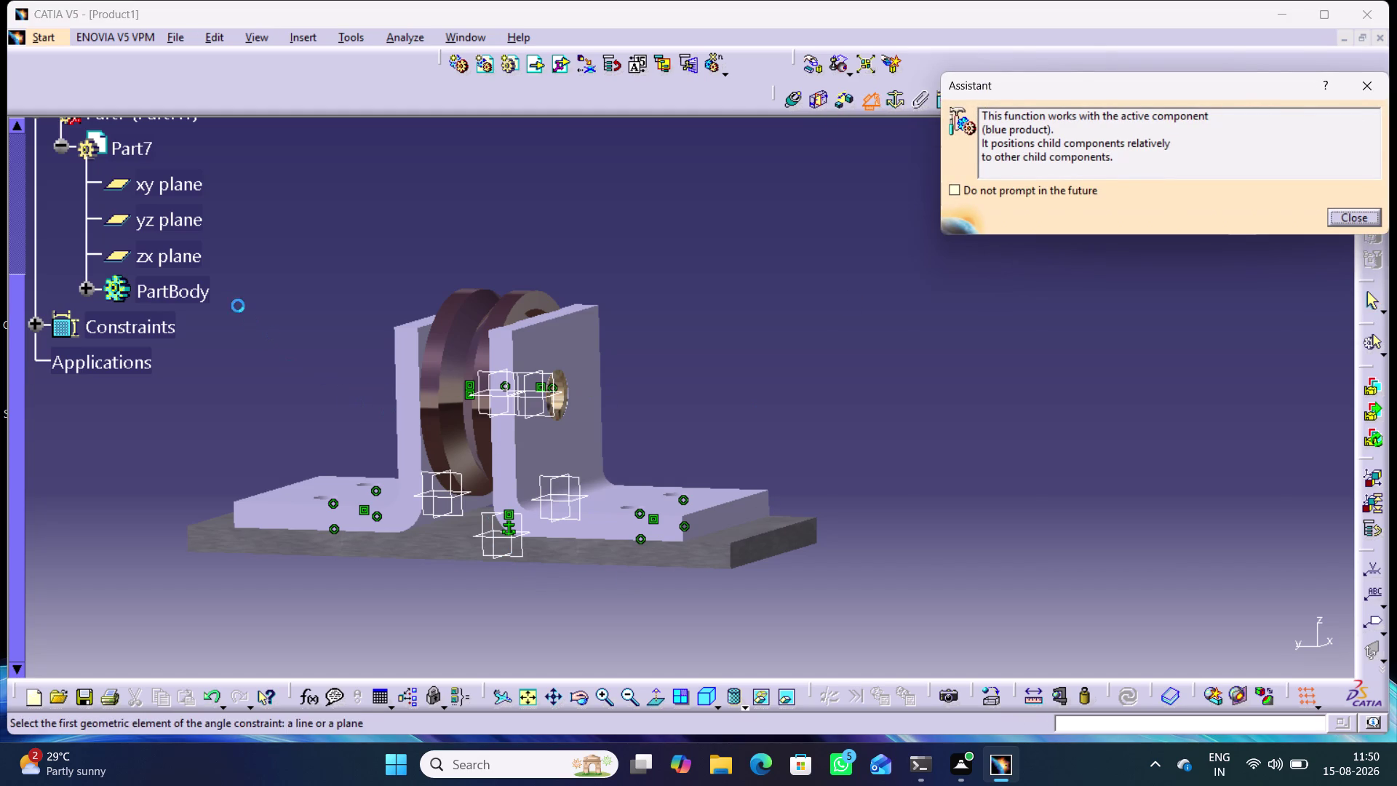
Create Angle.15, a 90° angle between a Part1 plane and Part7's yz plane.
click(188, 232)
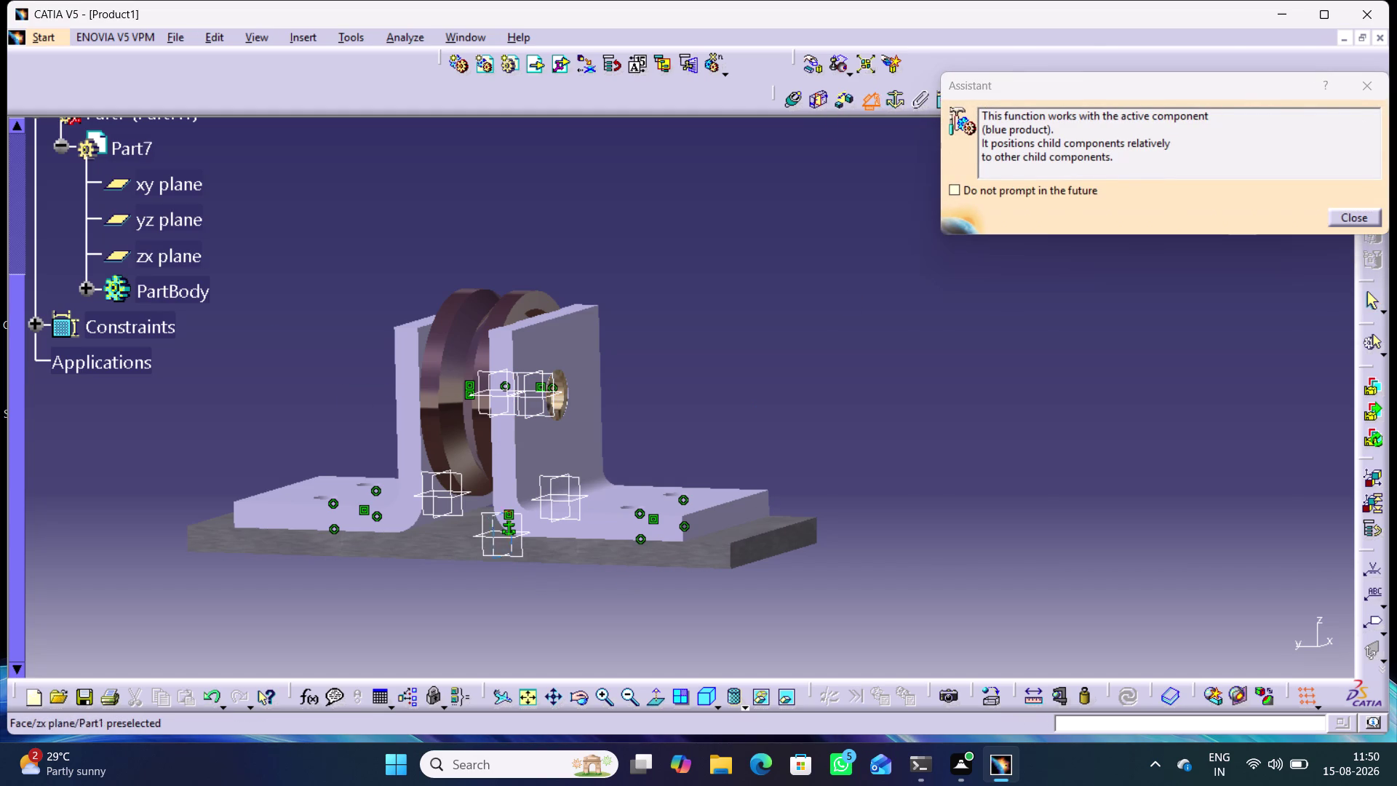
click(503, 536)
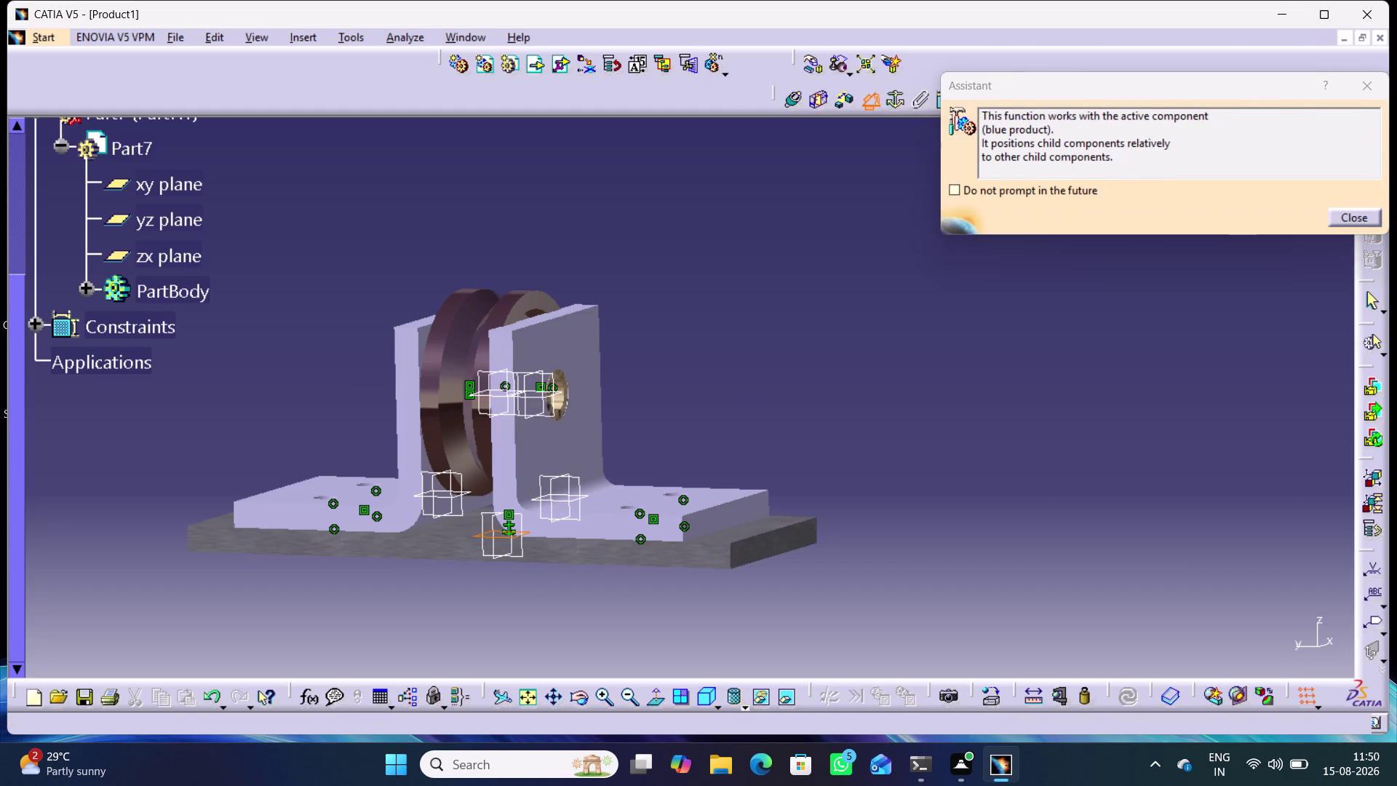
click(166, 223)
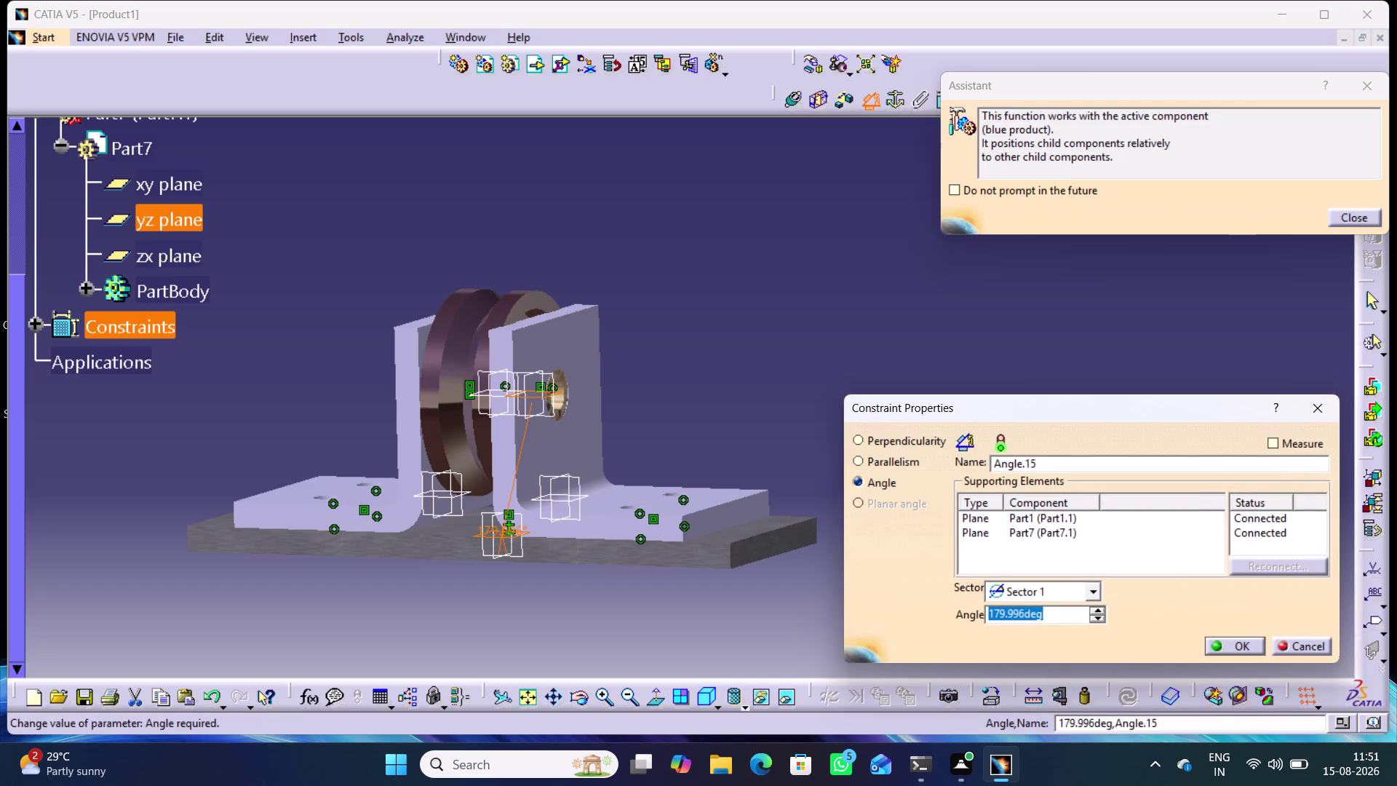
text(90)
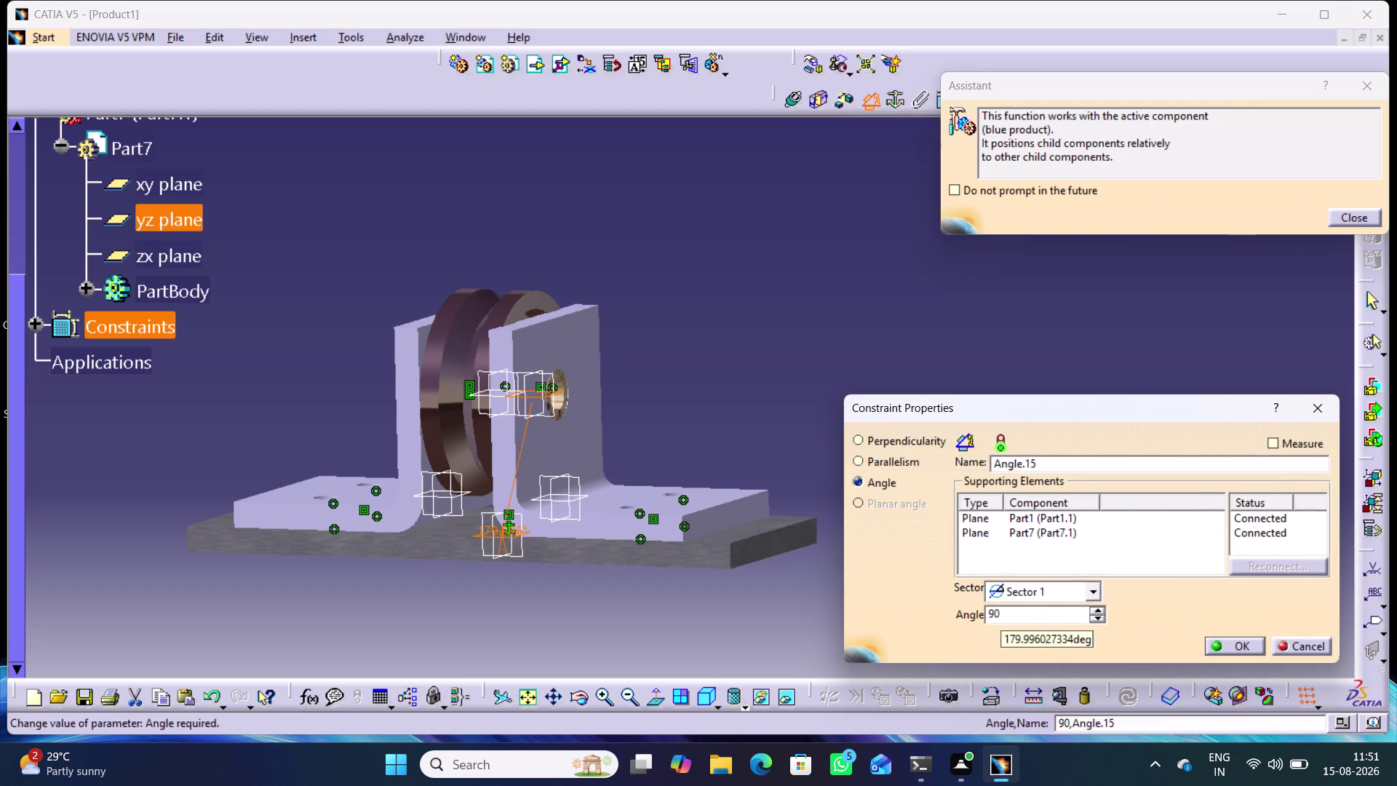
key(Return)
click(772, 352)
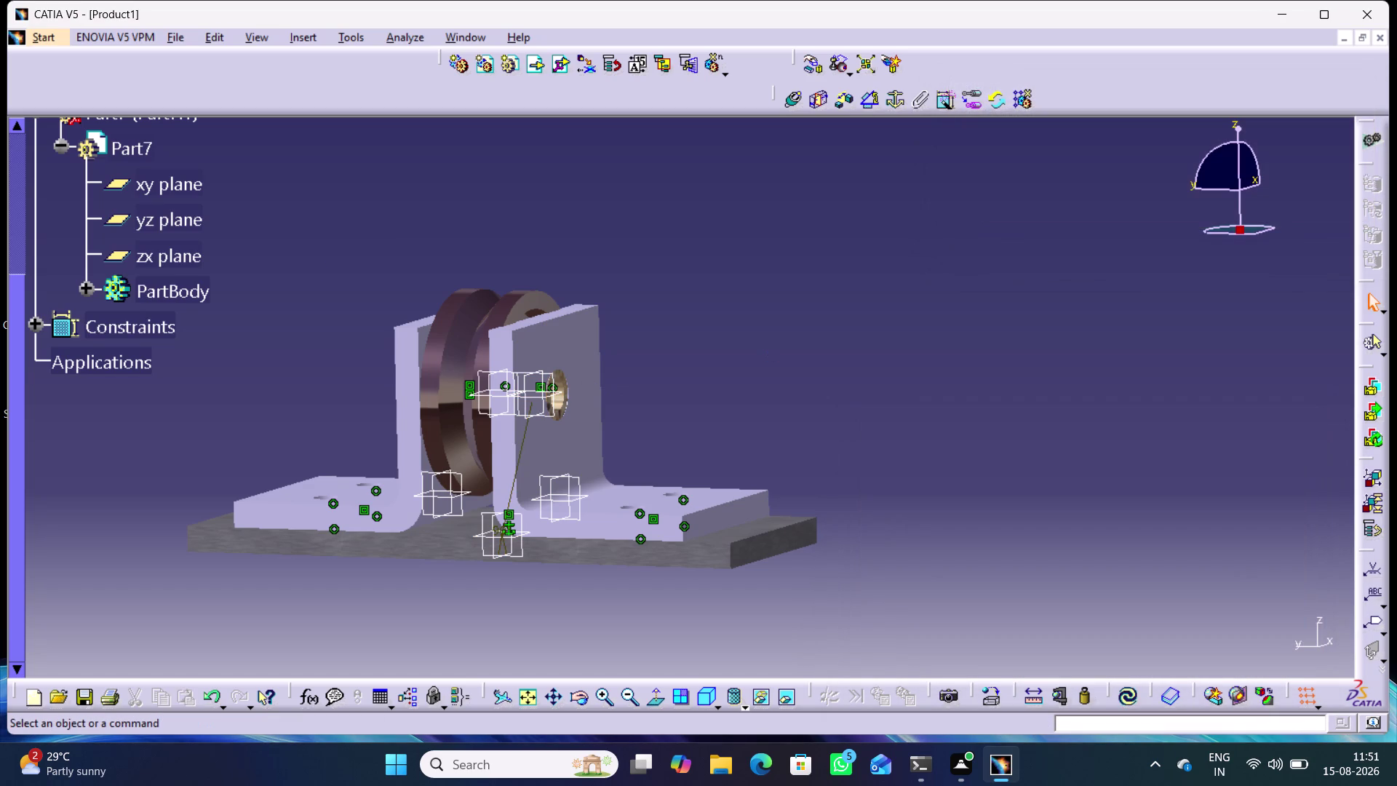
right_click(526, 430)
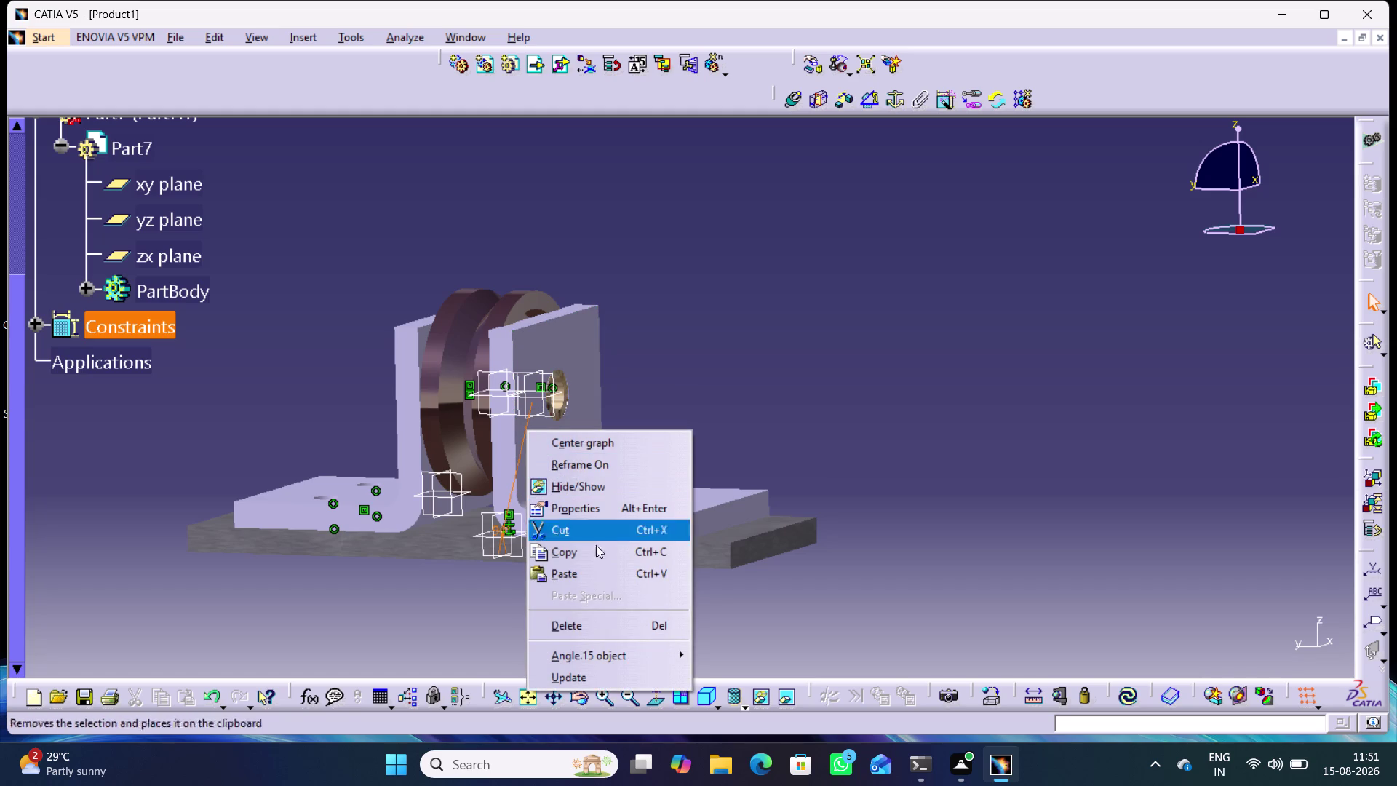
click(565, 621)
click(533, 611)
middle_drag(541, 607, 536, 607)
right_drag(539, 607, 536, 607)
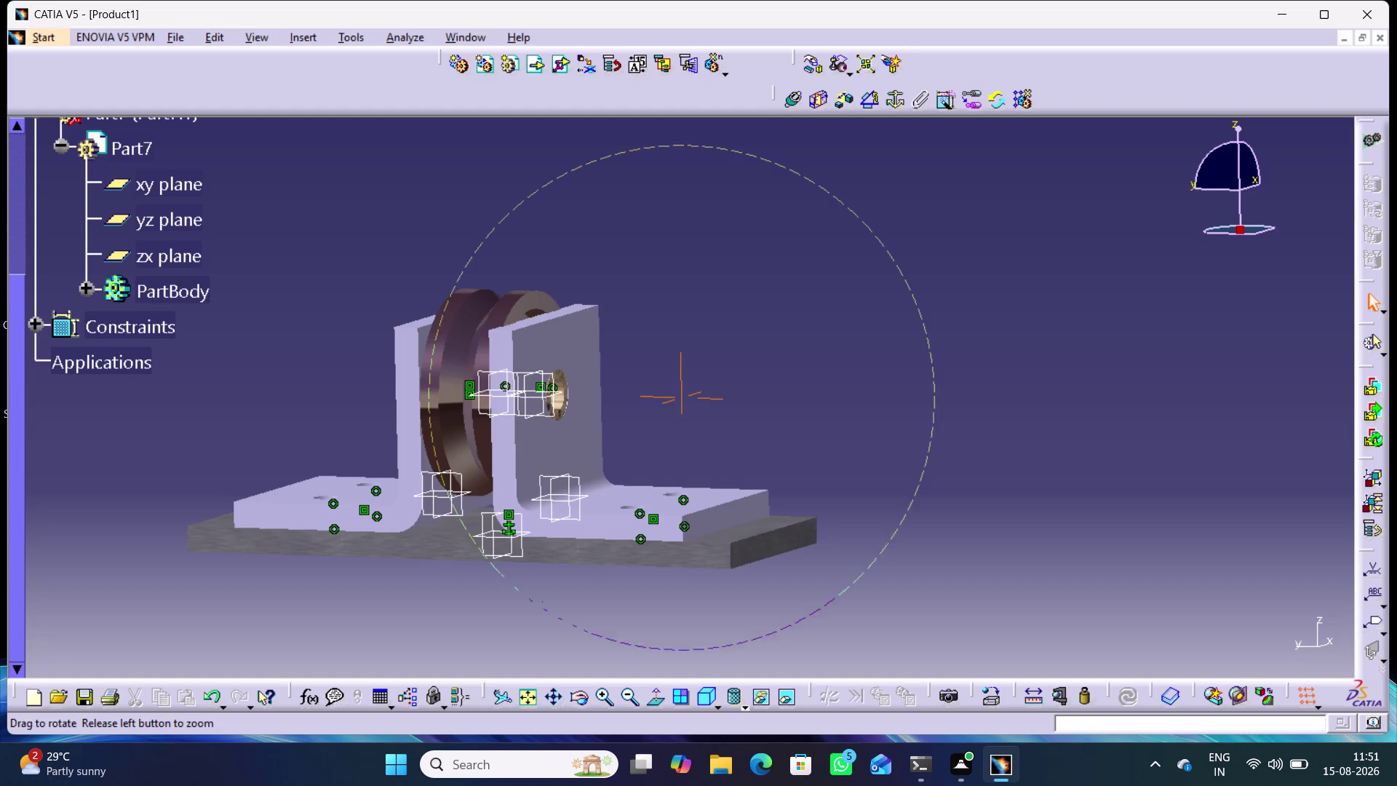
middle_drag(536, 607, 435, 615)
right_drag(536, 606, 443, 613)
middle_drag(551, 580, 380, 512)
right_drag(550, 580, 380, 512)
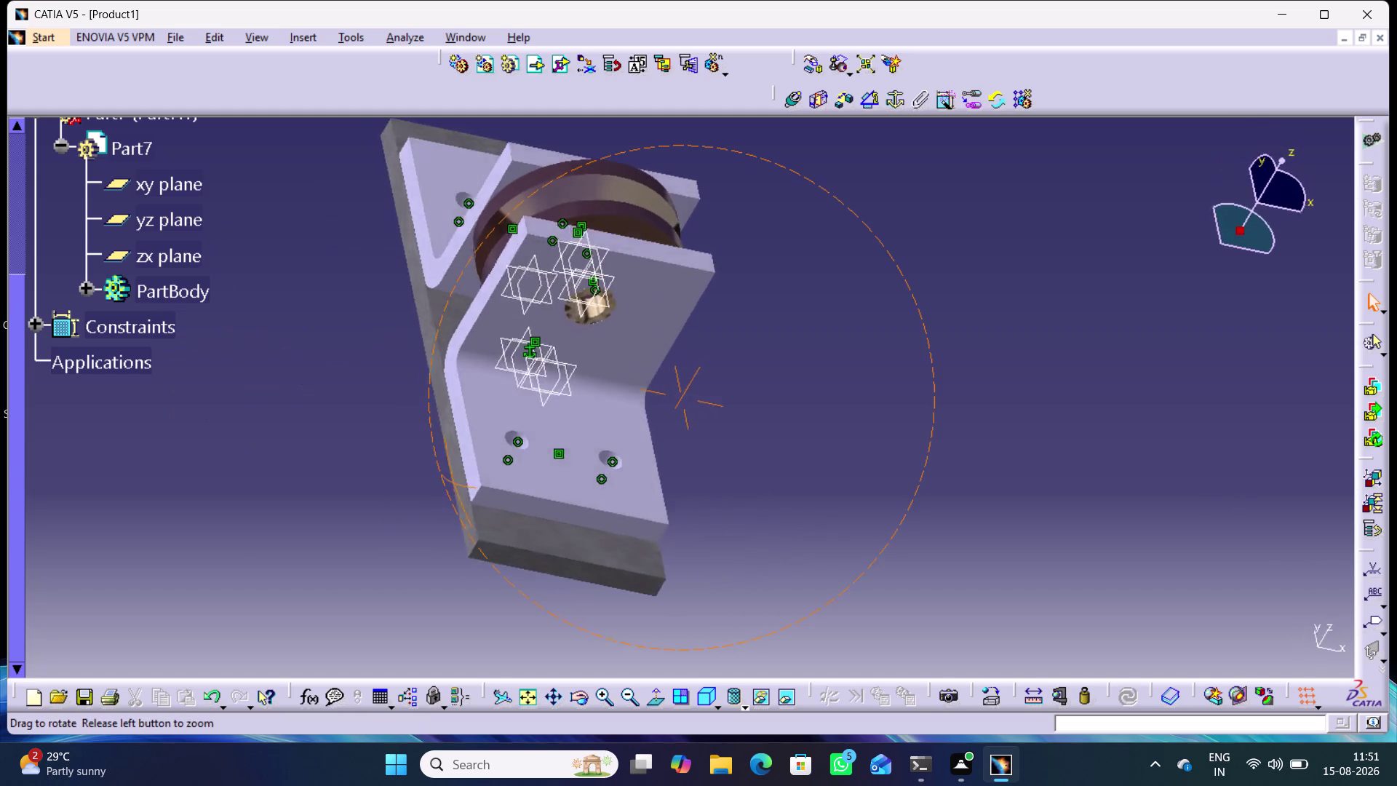
middle_drag(380, 513, 724, 643)
right_drag(379, 513, 725, 644)
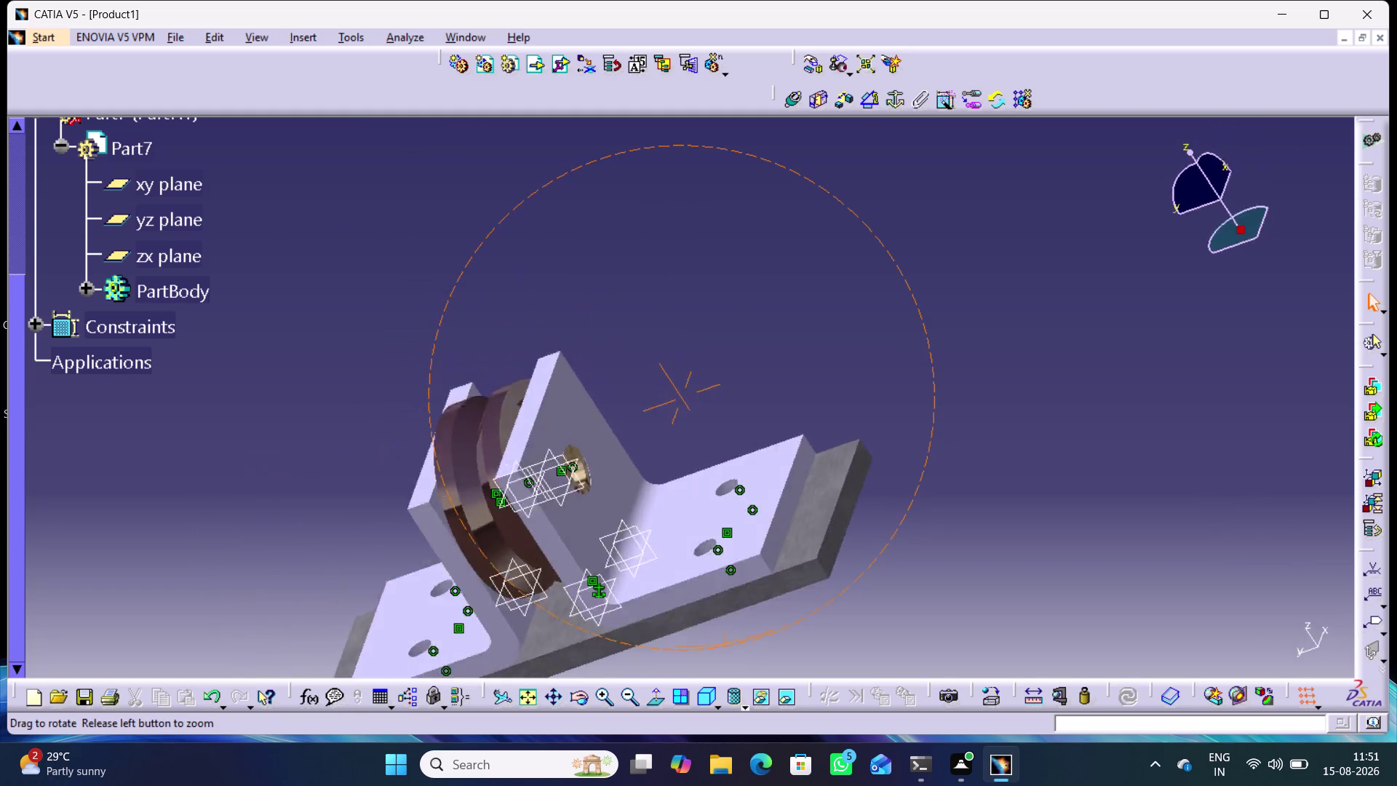
middle_drag(725, 643, 578, 609)
right_drag(725, 643, 577, 610)
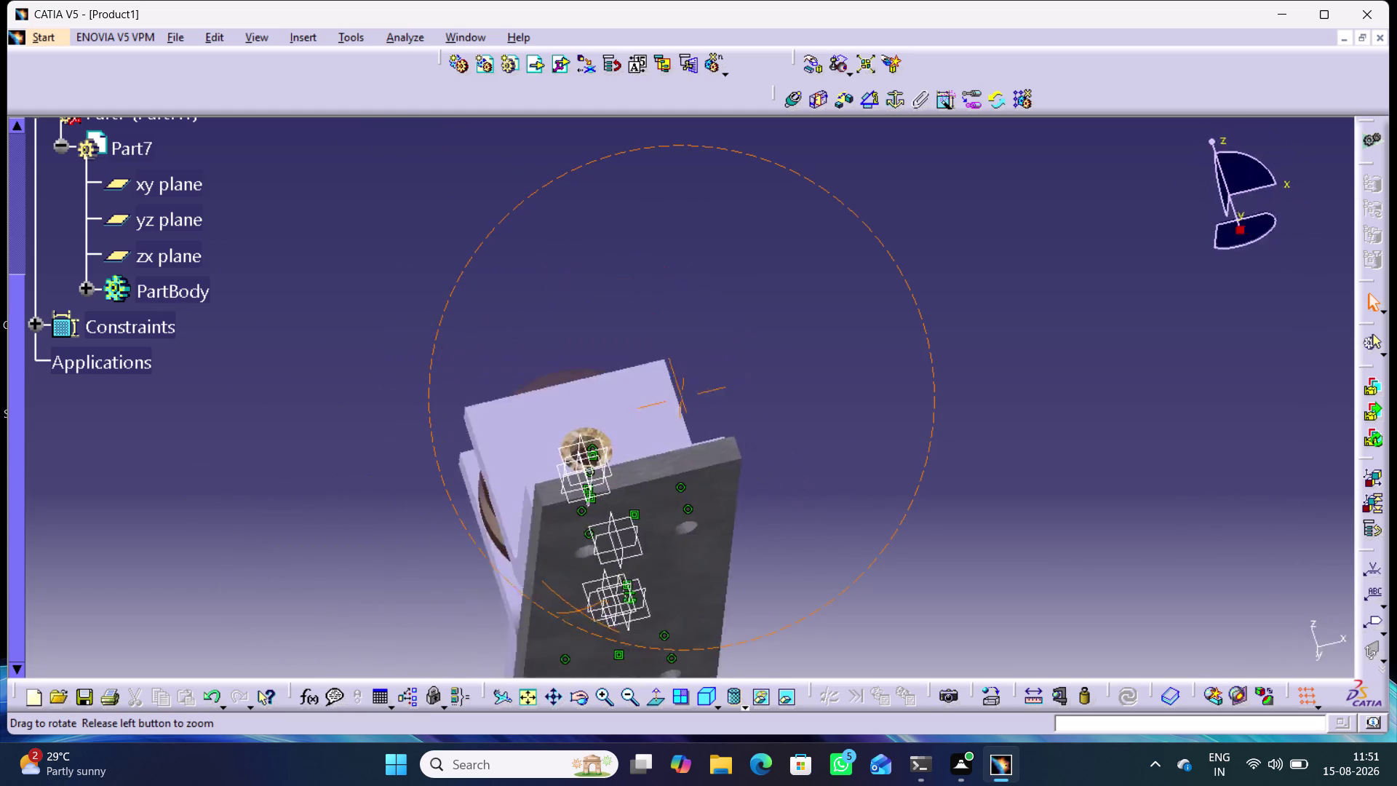
middle_drag(577, 609, 590, 586)
right_drag(578, 610, 590, 587)
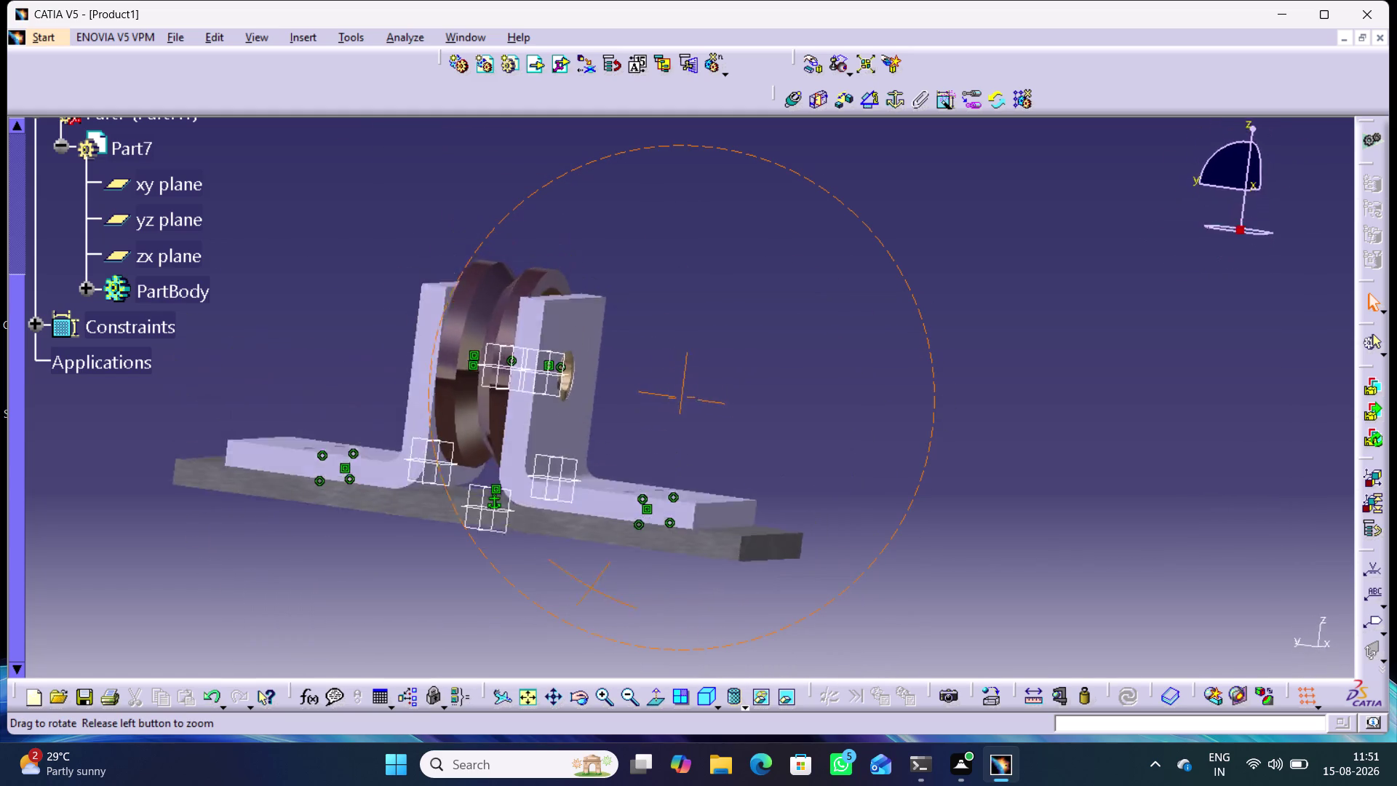
middle_drag(590, 587, 607, 626)
right_drag(591, 586, 607, 625)
middle_drag(462, 580, 516, 562)
right_drag(466, 580, 517, 561)
scroll(down, 3)
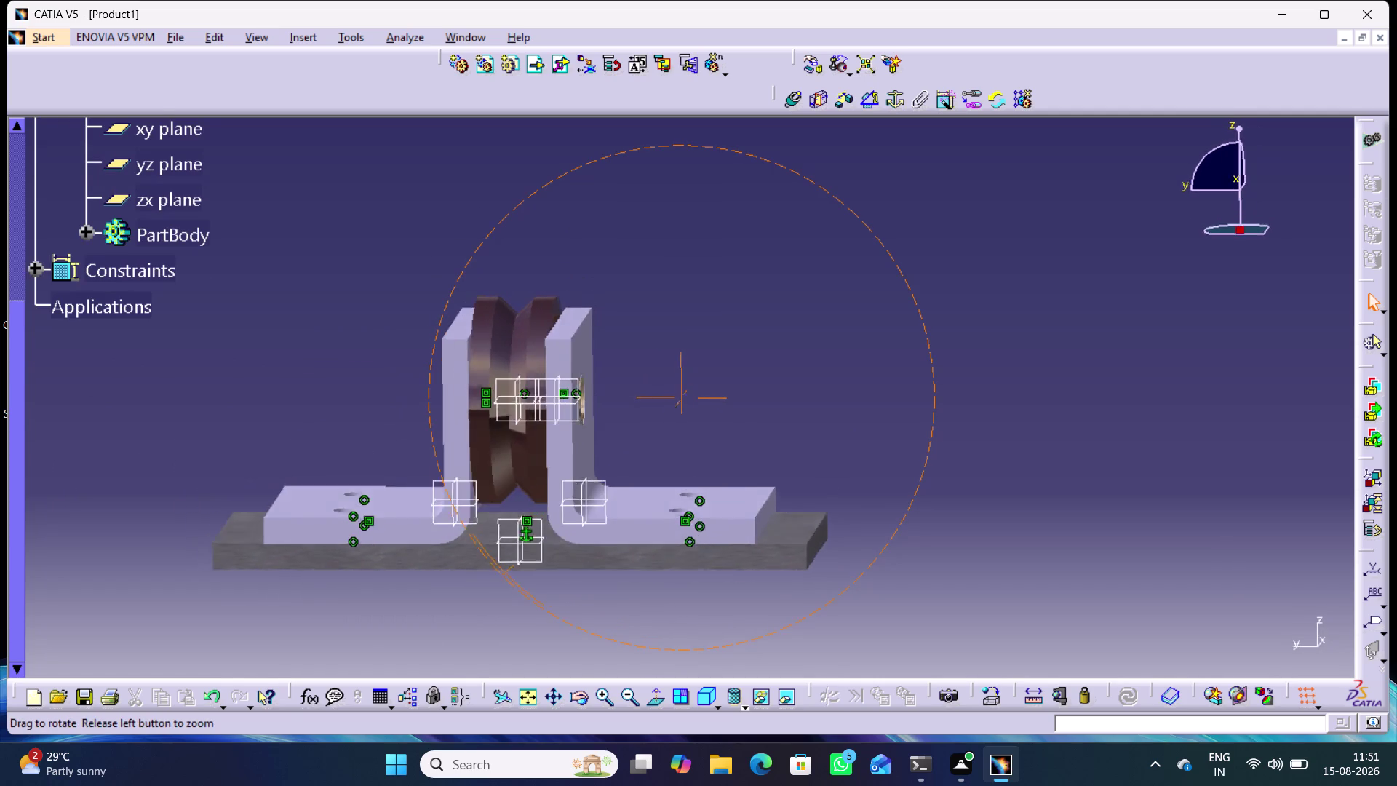
middle_drag(516, 562, 503, 579)
right_drag(517, 562, 503, 578)
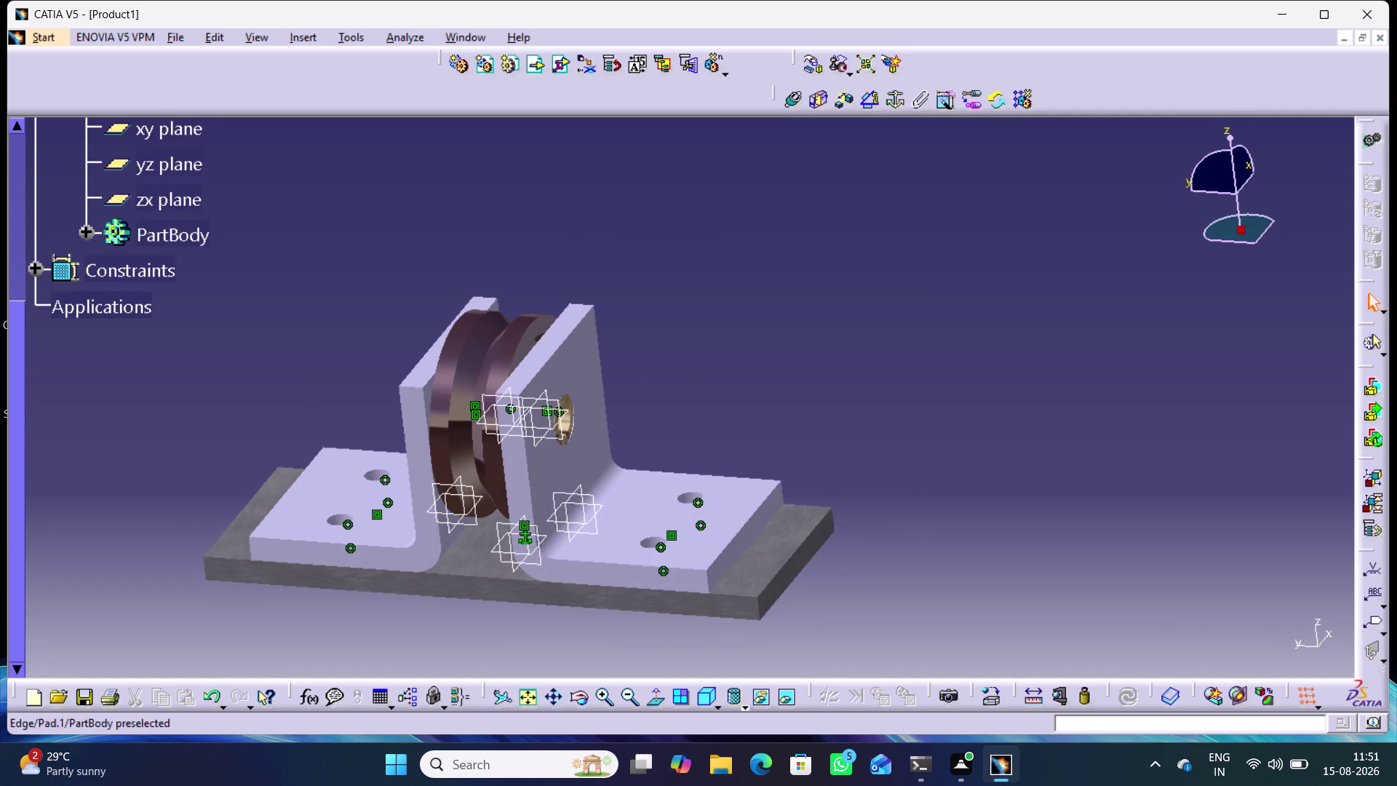
scroll(up, 3)
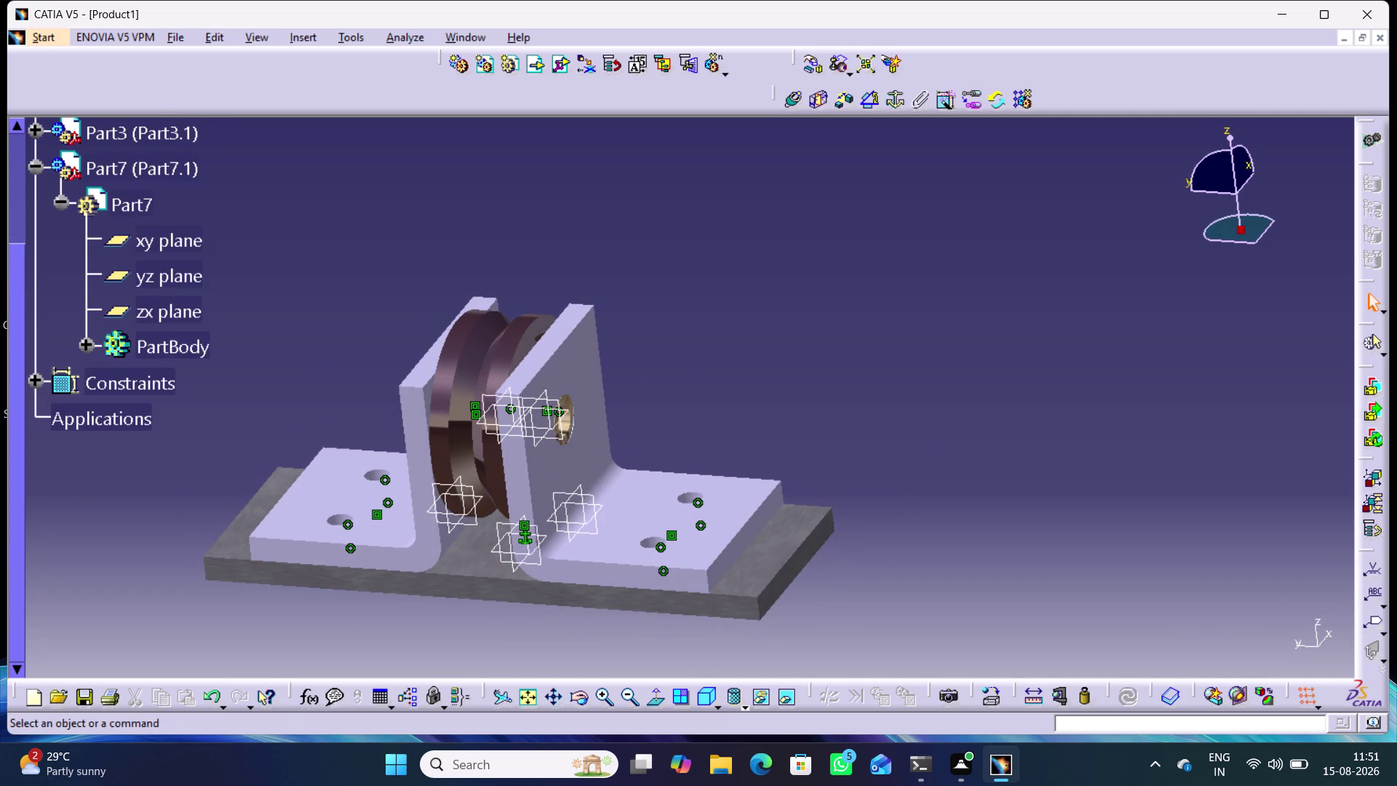
scroll(up, 3)
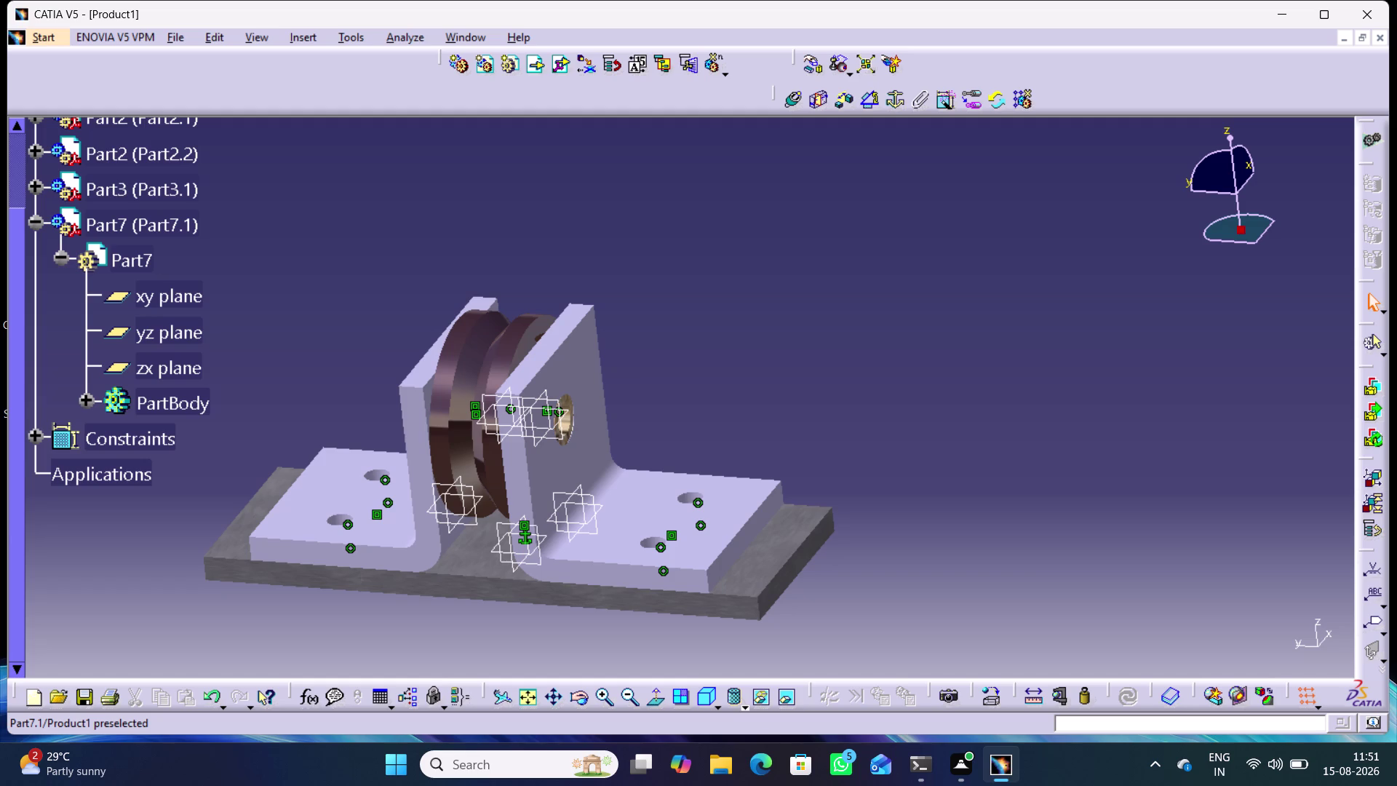
right_click(173, 223)
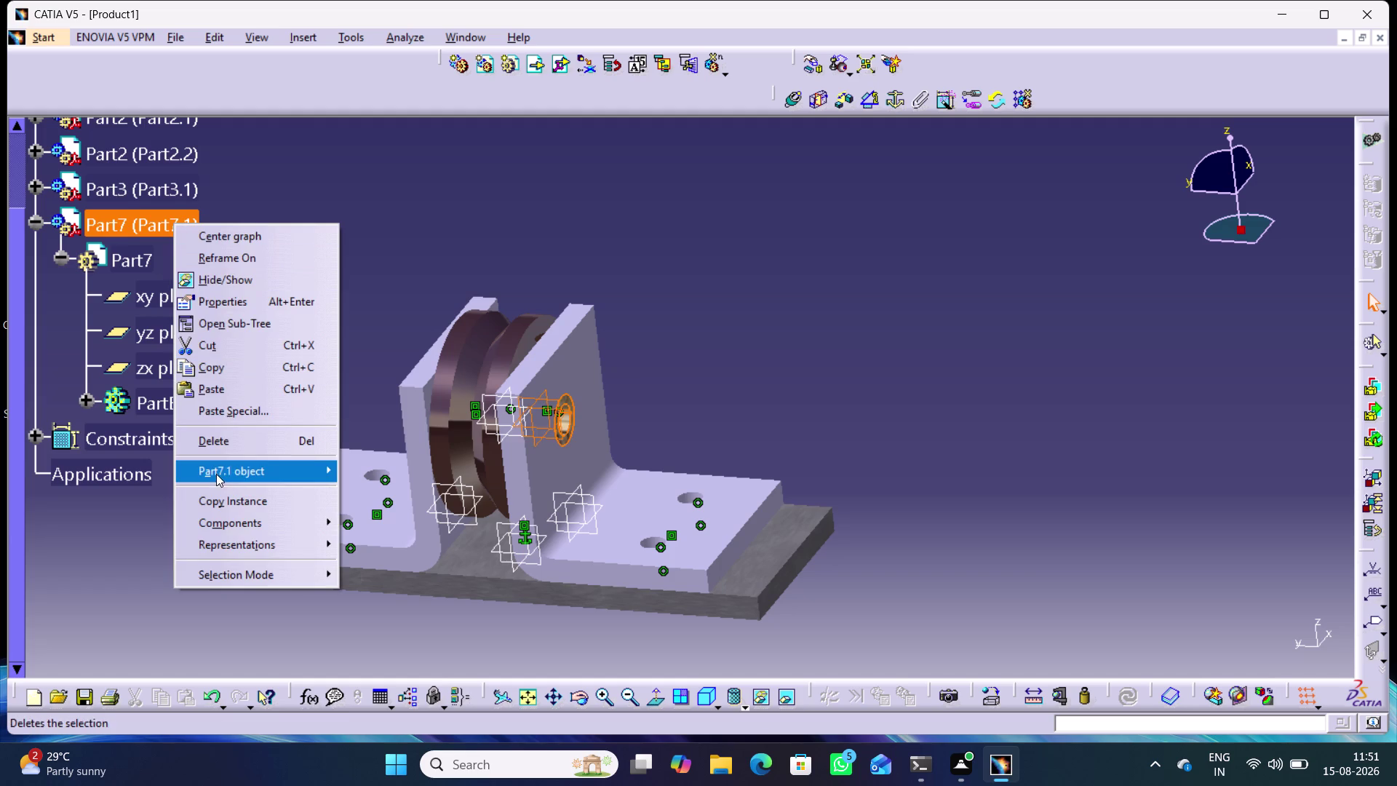
click(224, 469)
click(397, 560)
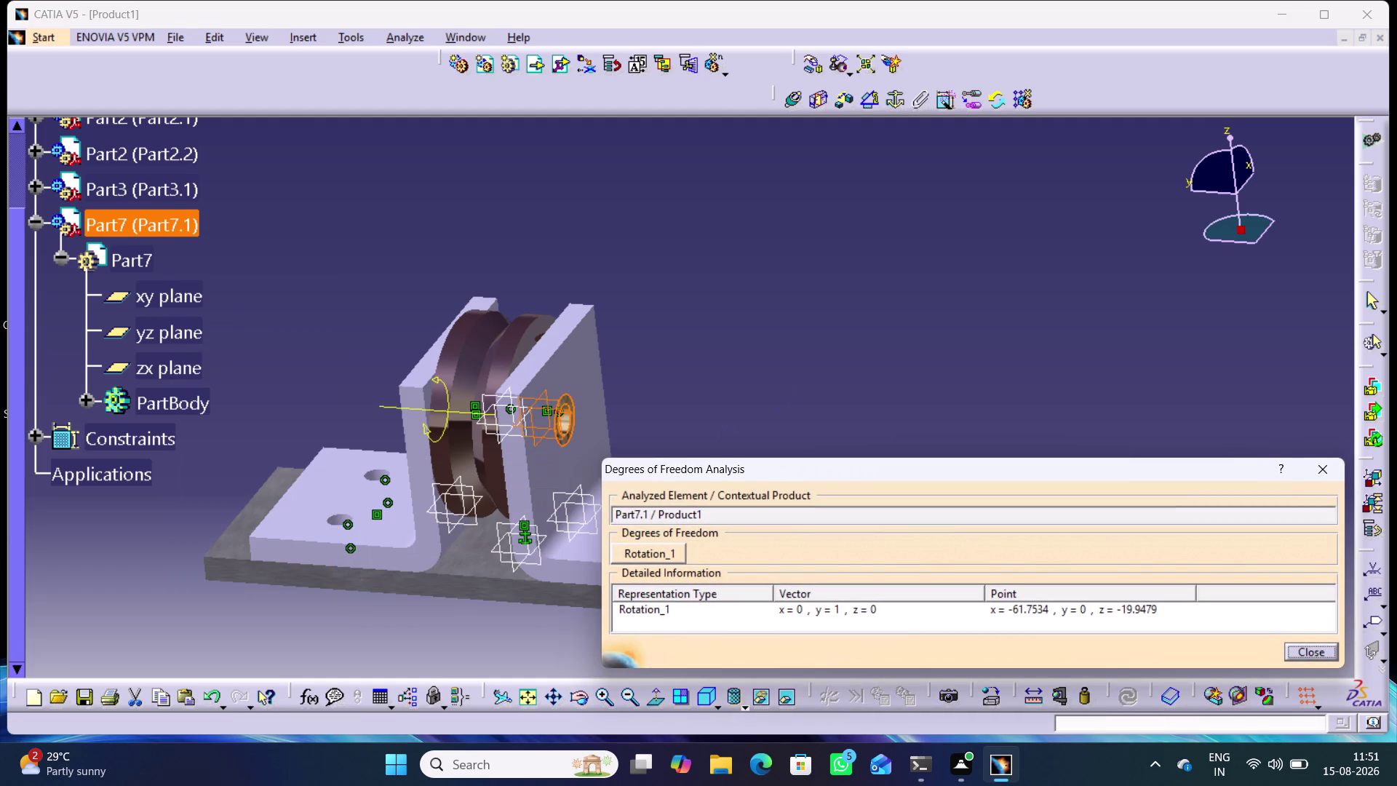
click(1316, 467)
click(978, 337)
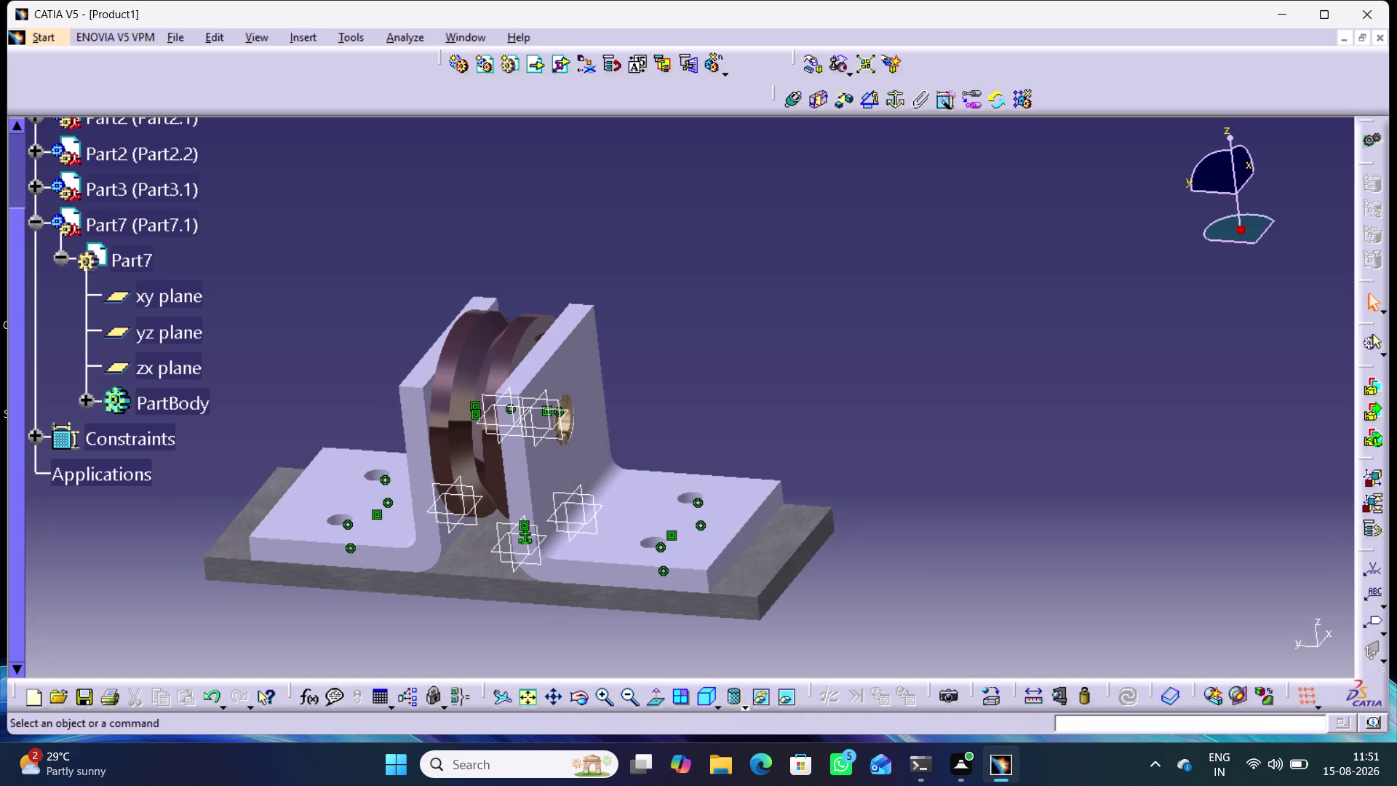
click(869, 98)
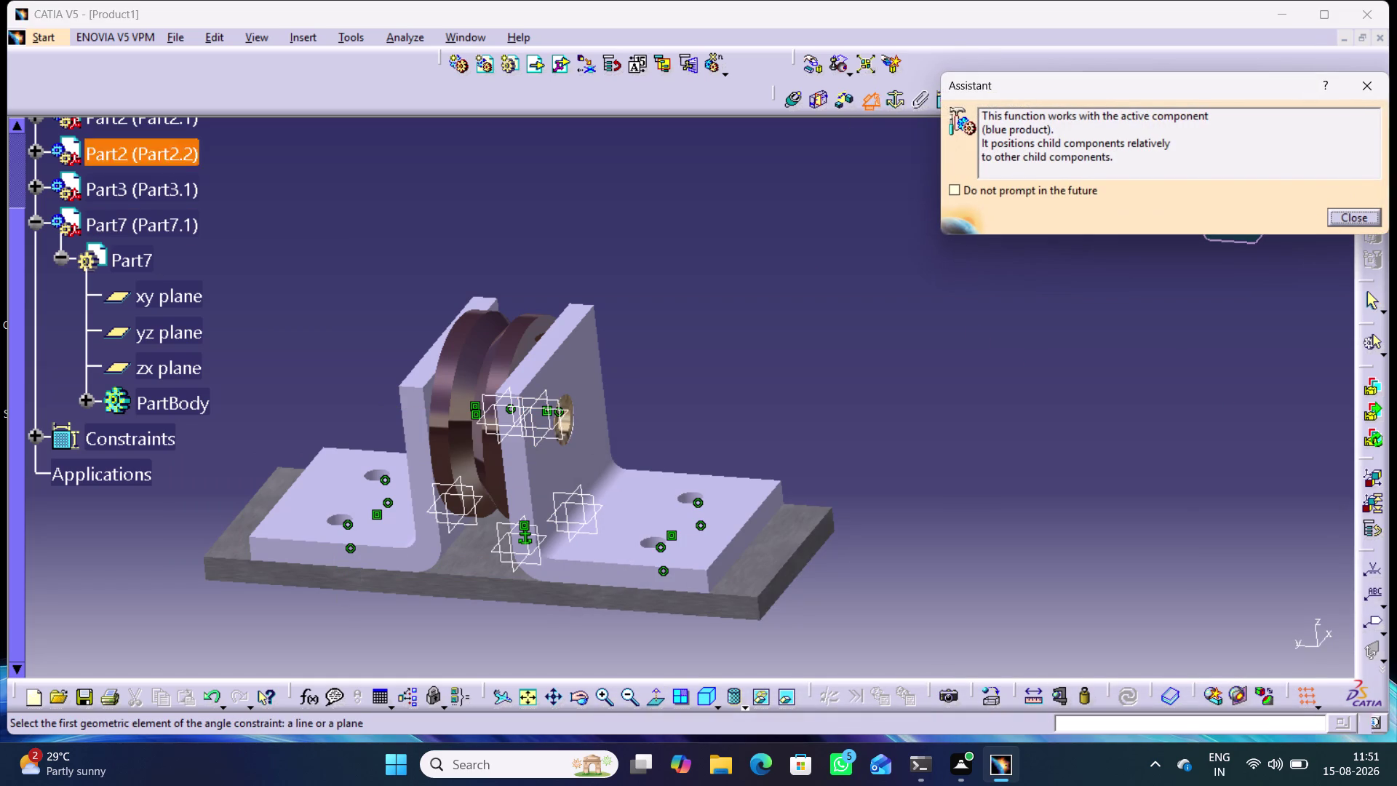
Create Angle.16, a 90° angle between Part7's zx plane and a Part1 plane.
click(181, 370)
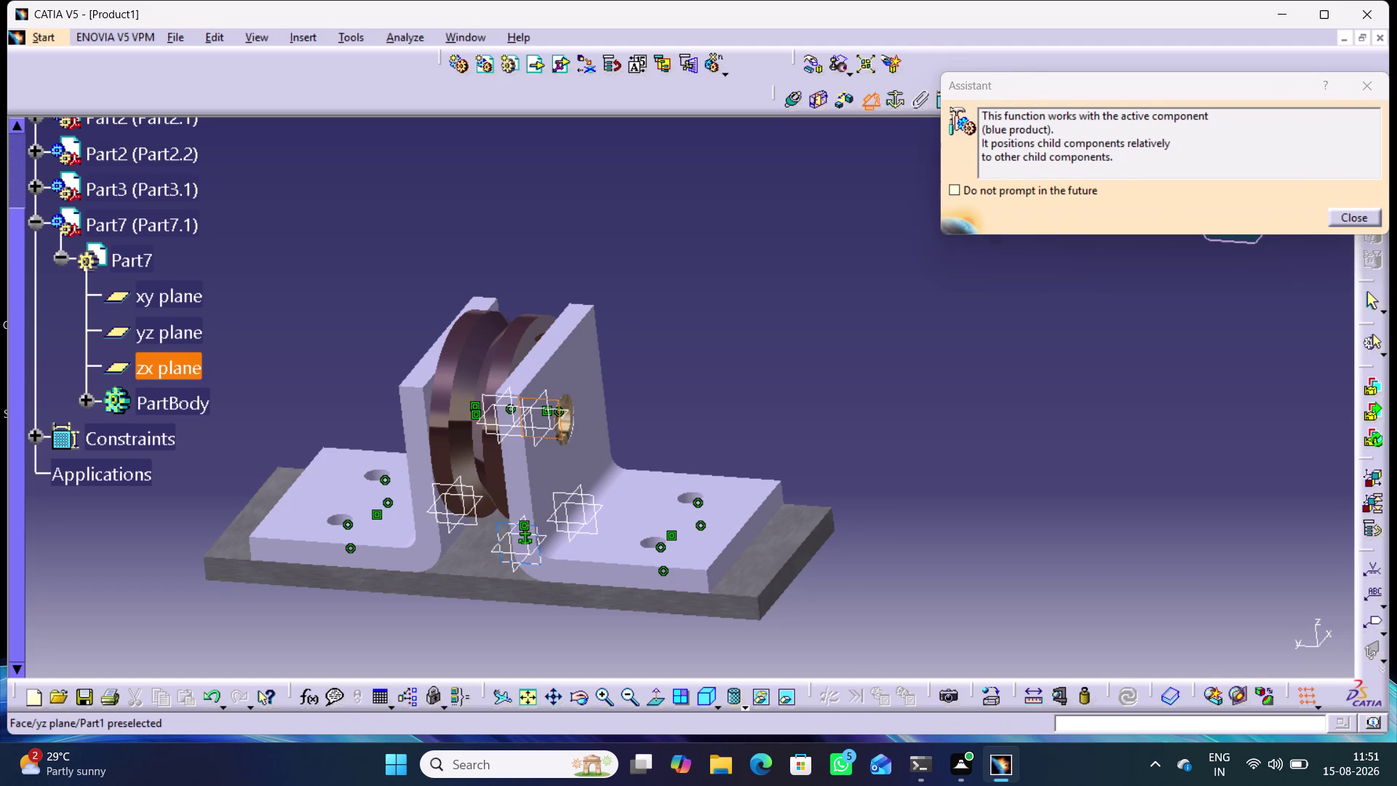
click(493, 550)
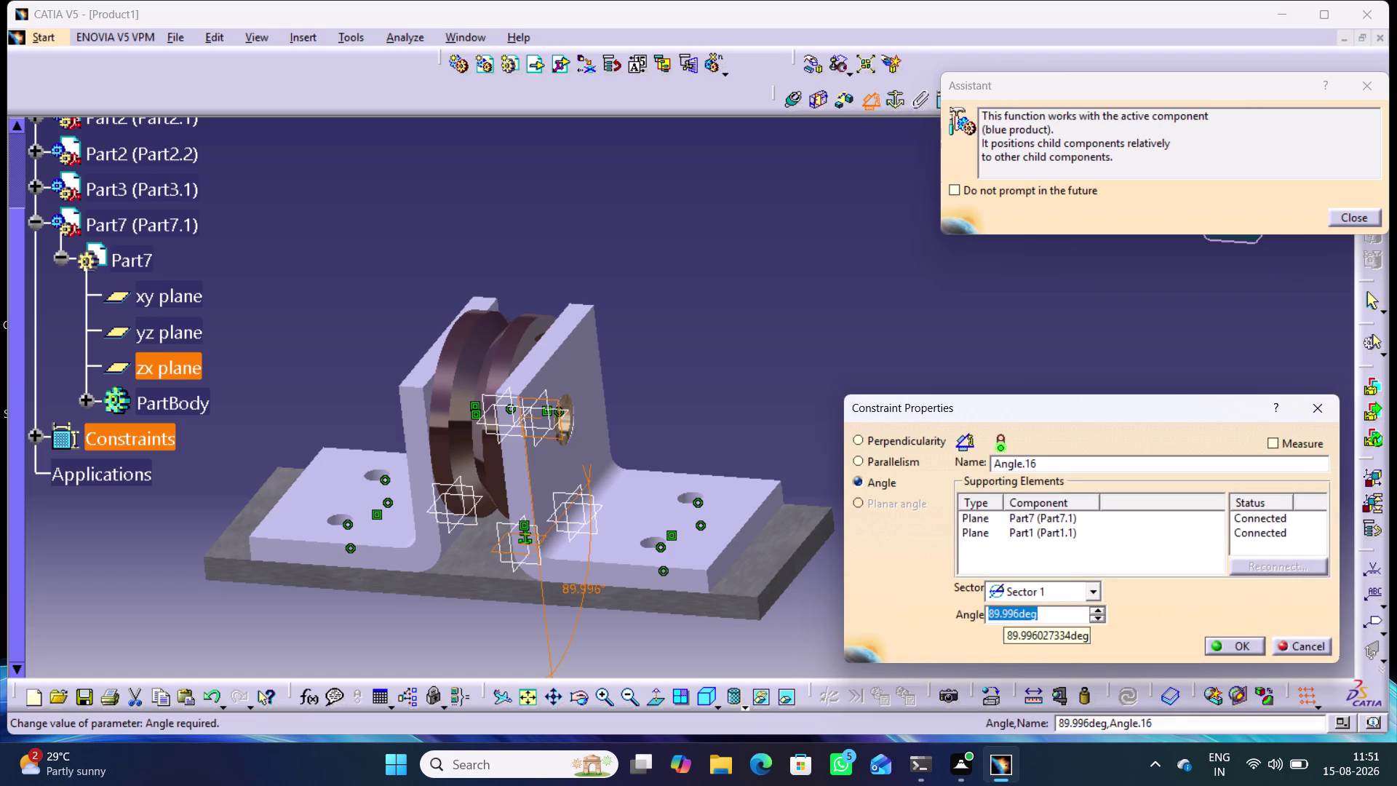
text(90)
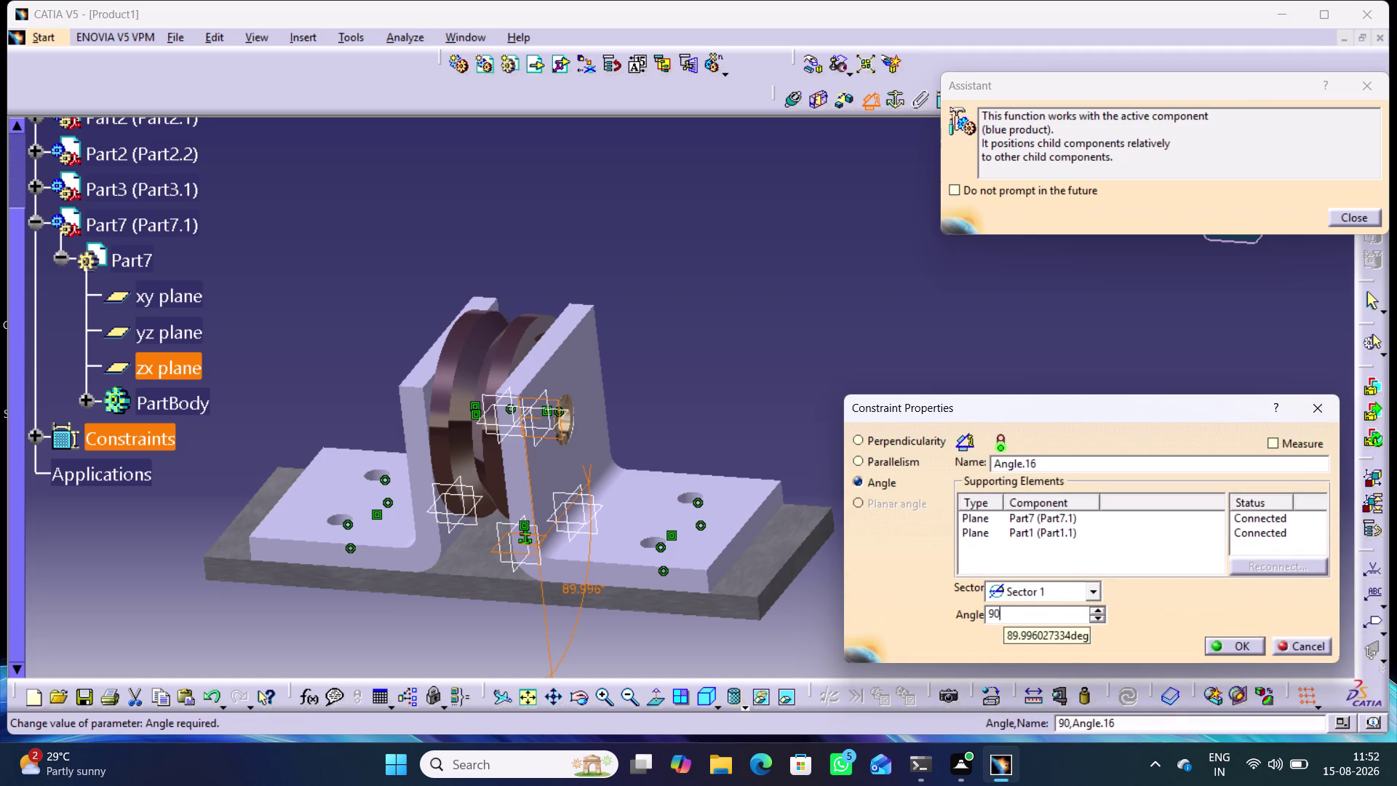
key(Return)
click(867, 467)
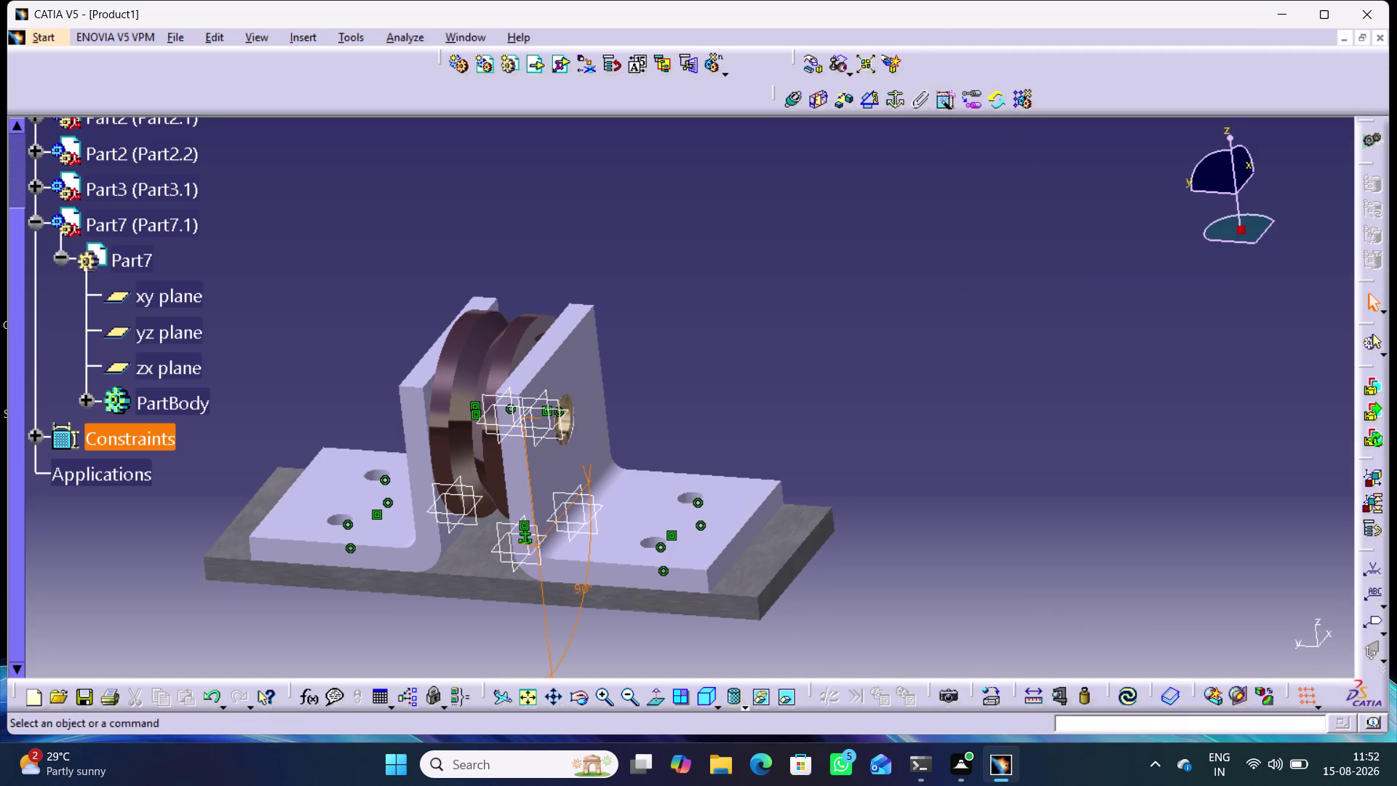
middle_drag(448, 639, 389, 614)
right_drag(448, 639, 388, 613)
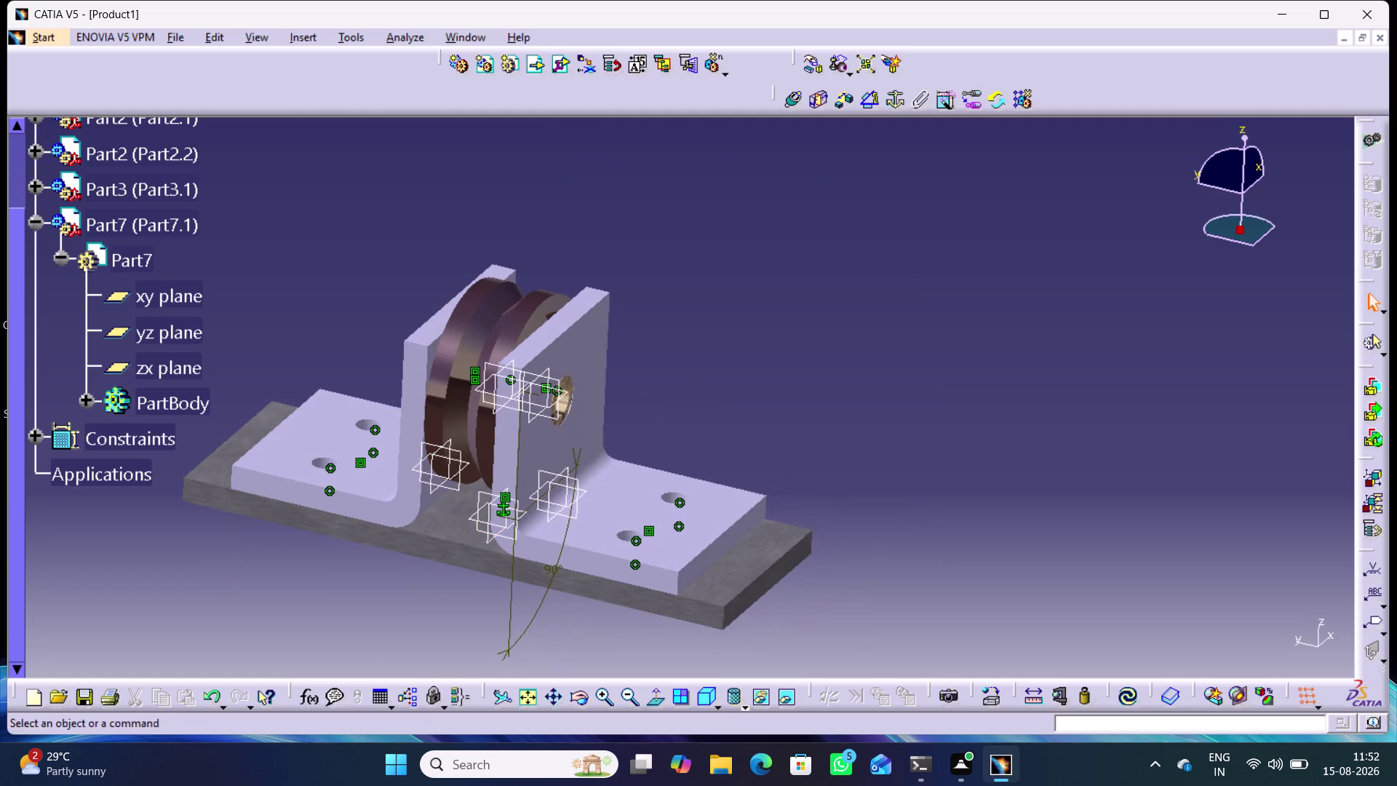
right_click(142, 223)
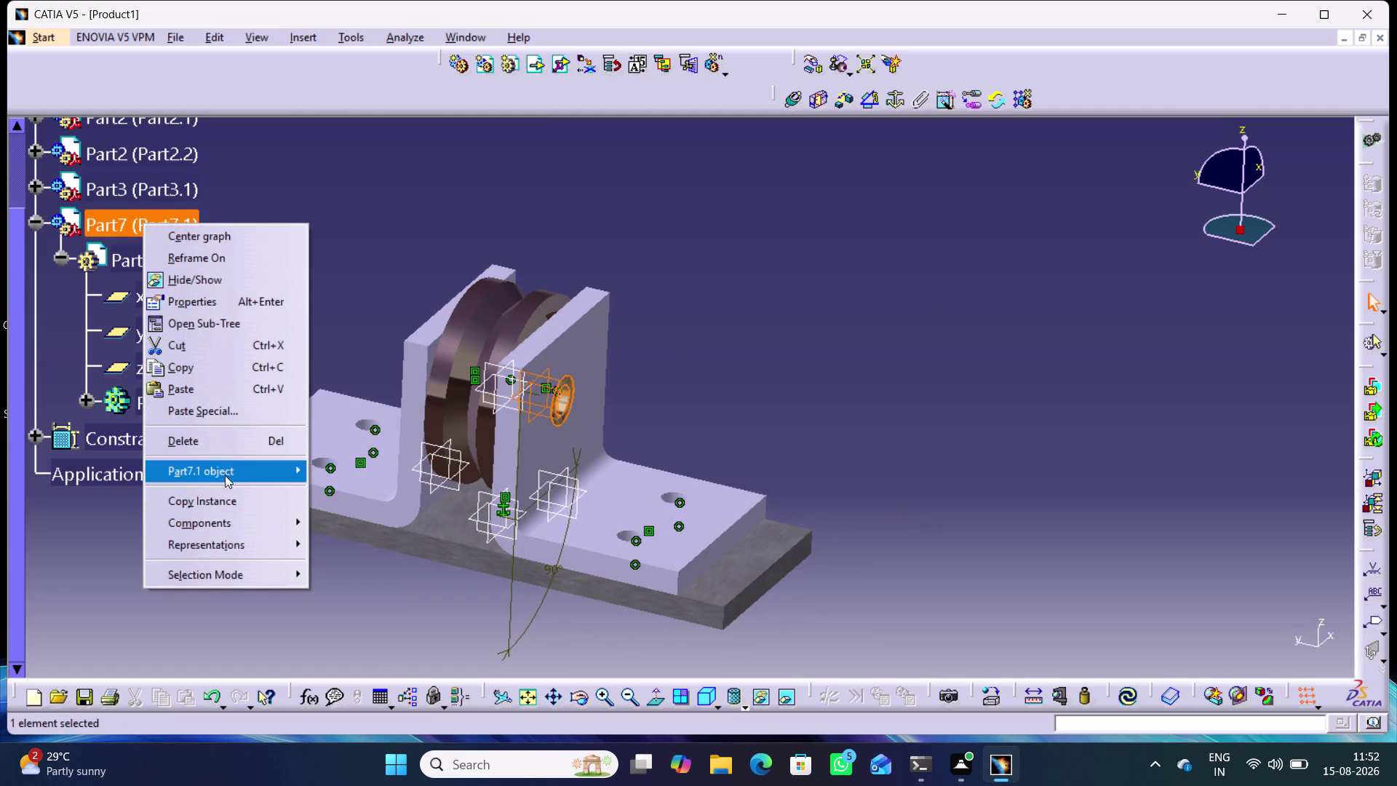
Recheck Part7.1's degrees of freedom, dismiss the unresolved warning, and delete the angle constraint.
click(230, 470)
click(352, 565)
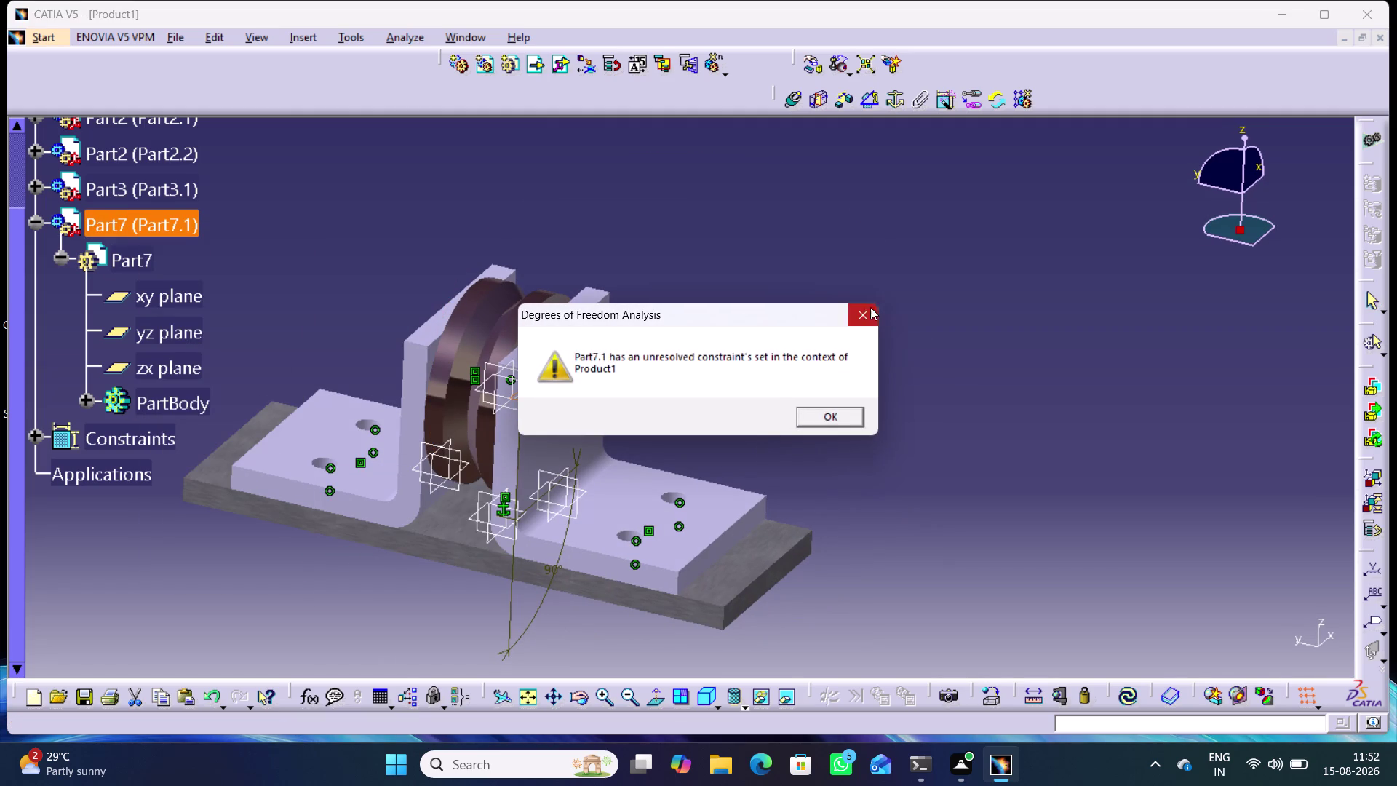
click(862, 310)
click(928, 365)
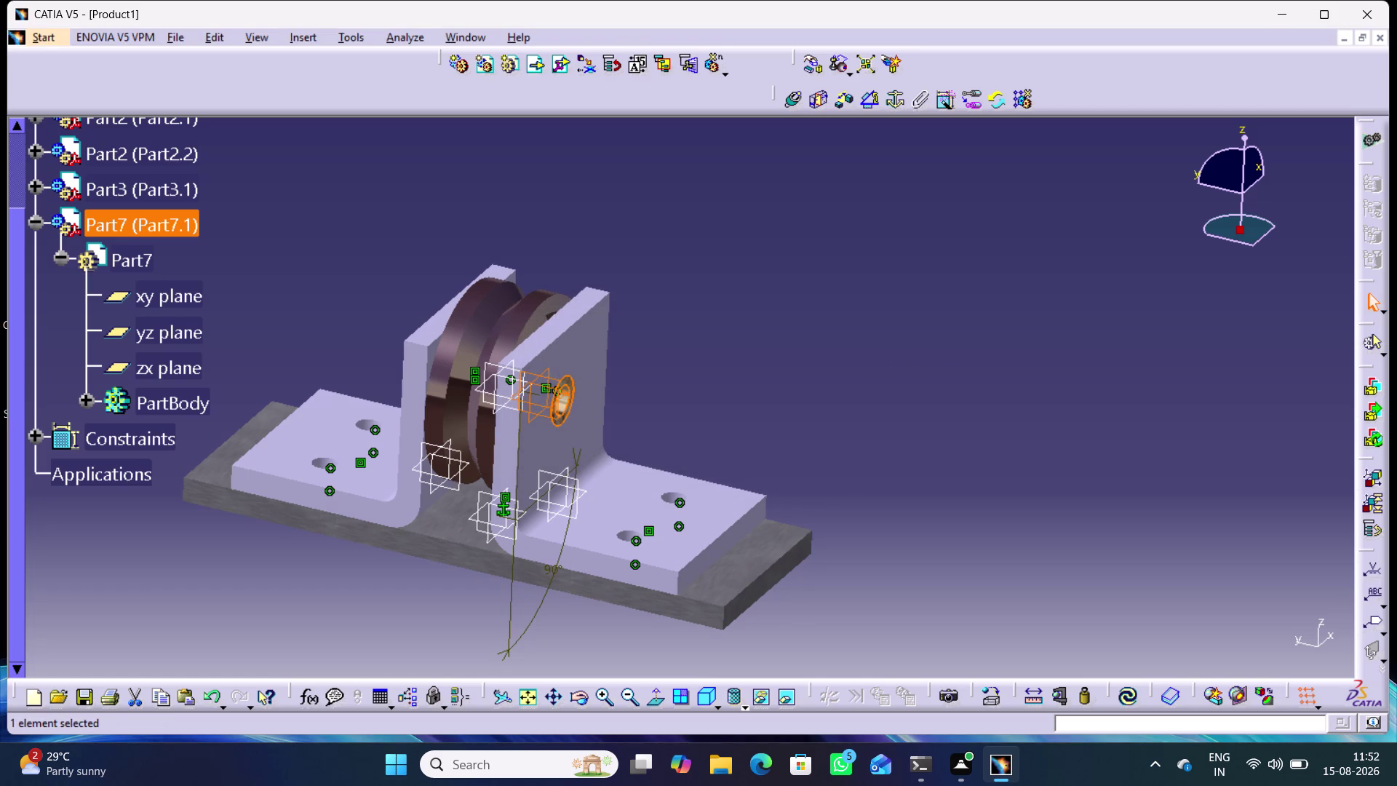
right_click(513, 575)
click(601, 506)
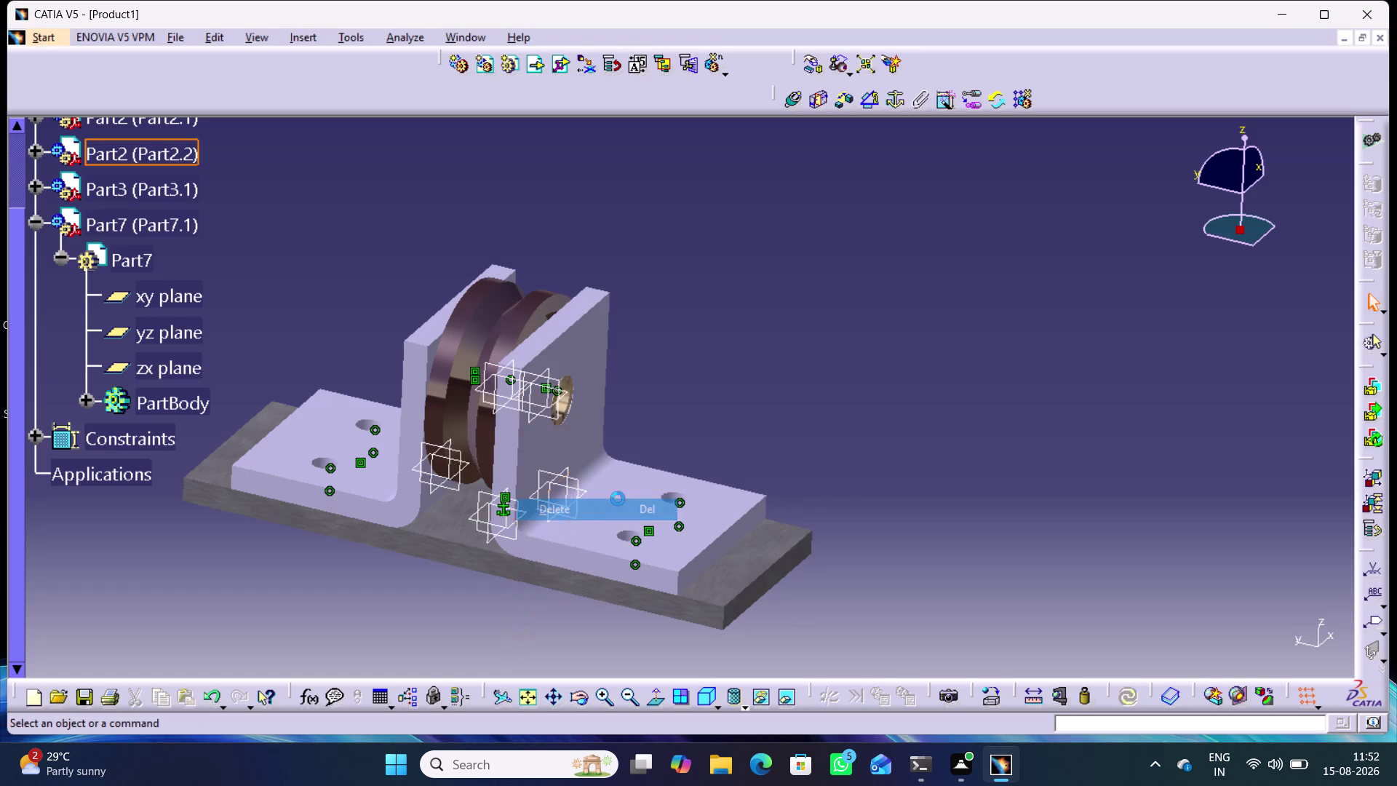
click(785, 370)
Orbit around the washer, select its body, and begin a Fix Together constraint.
middle_drag(728, 402, 732, 402)
right_drag(731, 402, 732, 402)
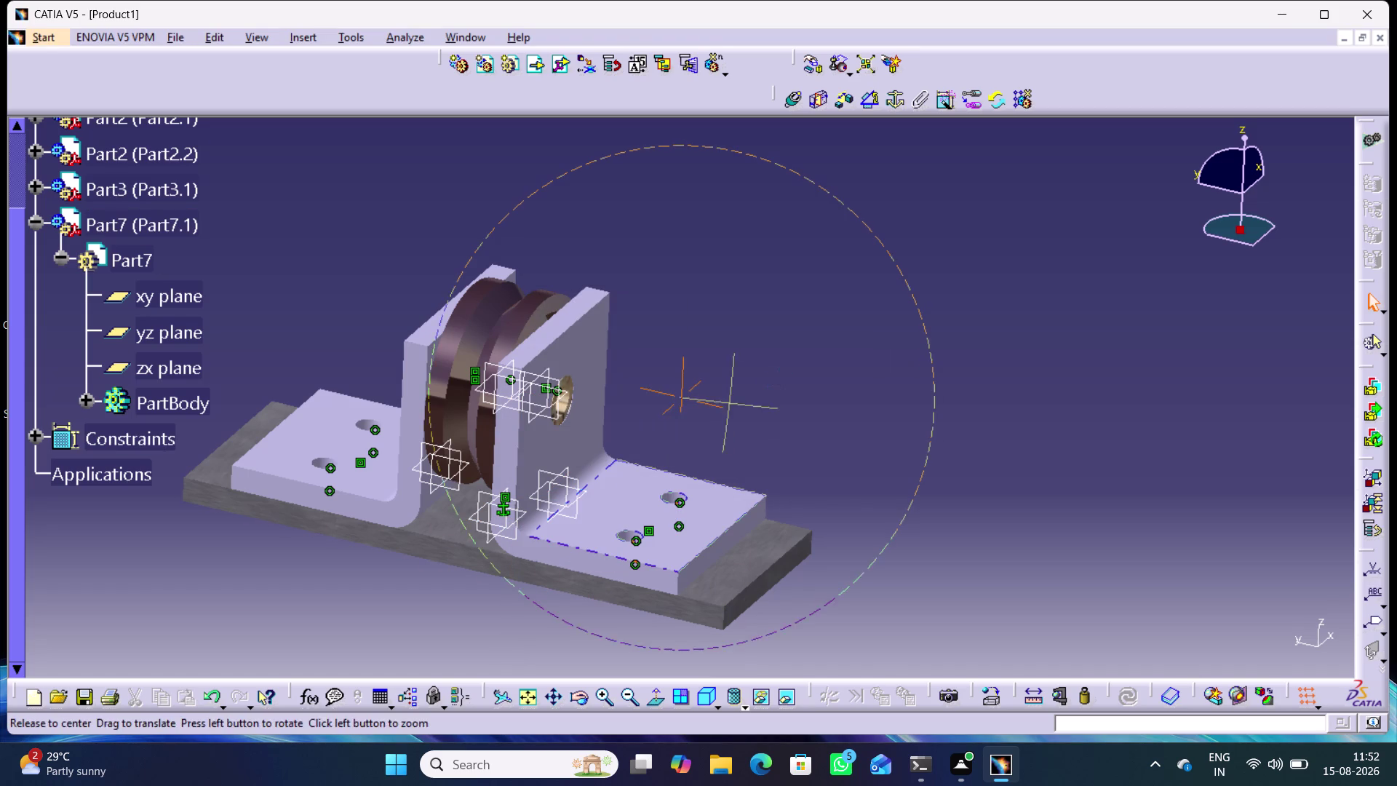
middle_drag(732, 403, 708, 350)
right_drag(732, 403, 708, 350)
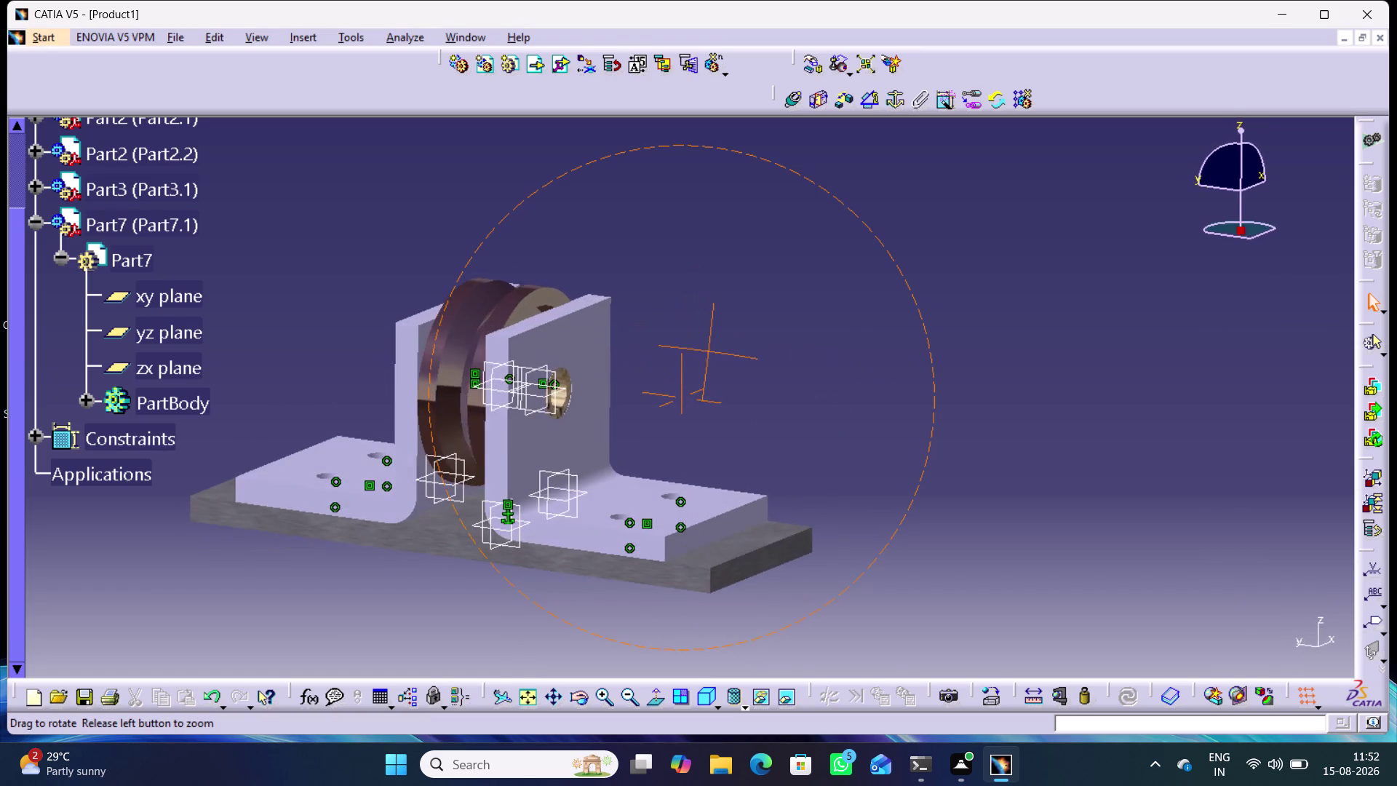
right_drag(708, 351, 623, 379)
middle_drag(708, 350, 623, 379)
click(681, 373)
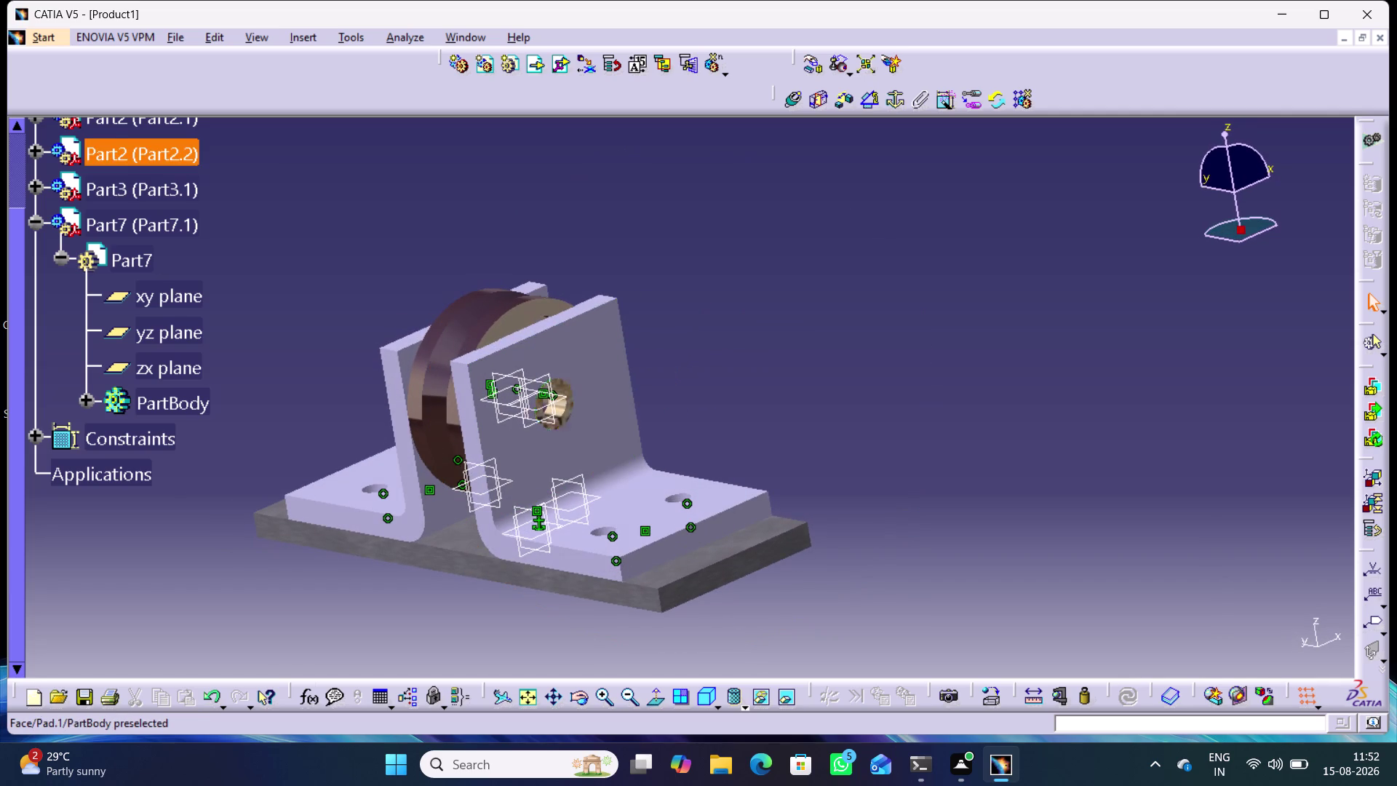
drag(566, 416, 529, 404)
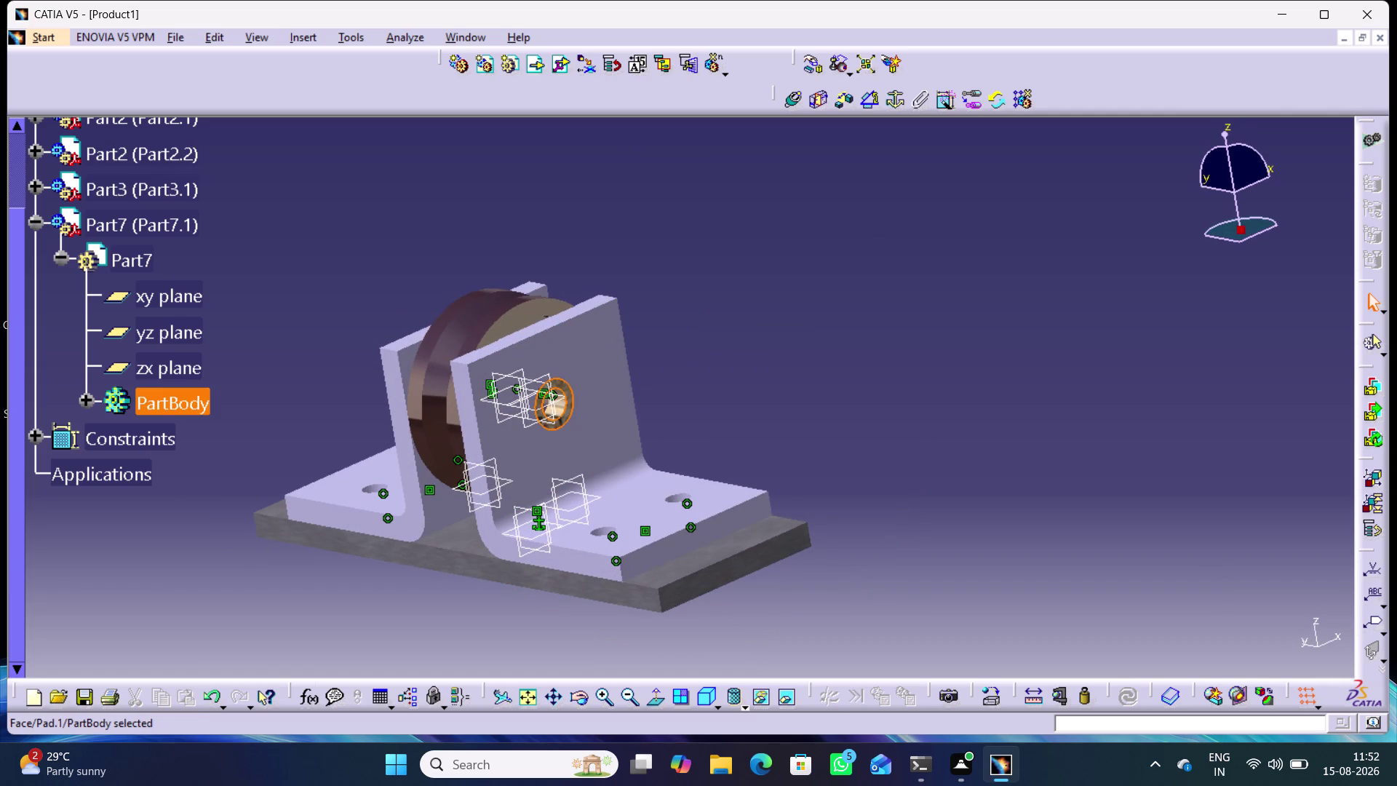
drag(529, 404, 613, 427)
click(758, 381)
middle_drag(729, 403, 780, 381)
right_drag(728, 403, 780, 380)
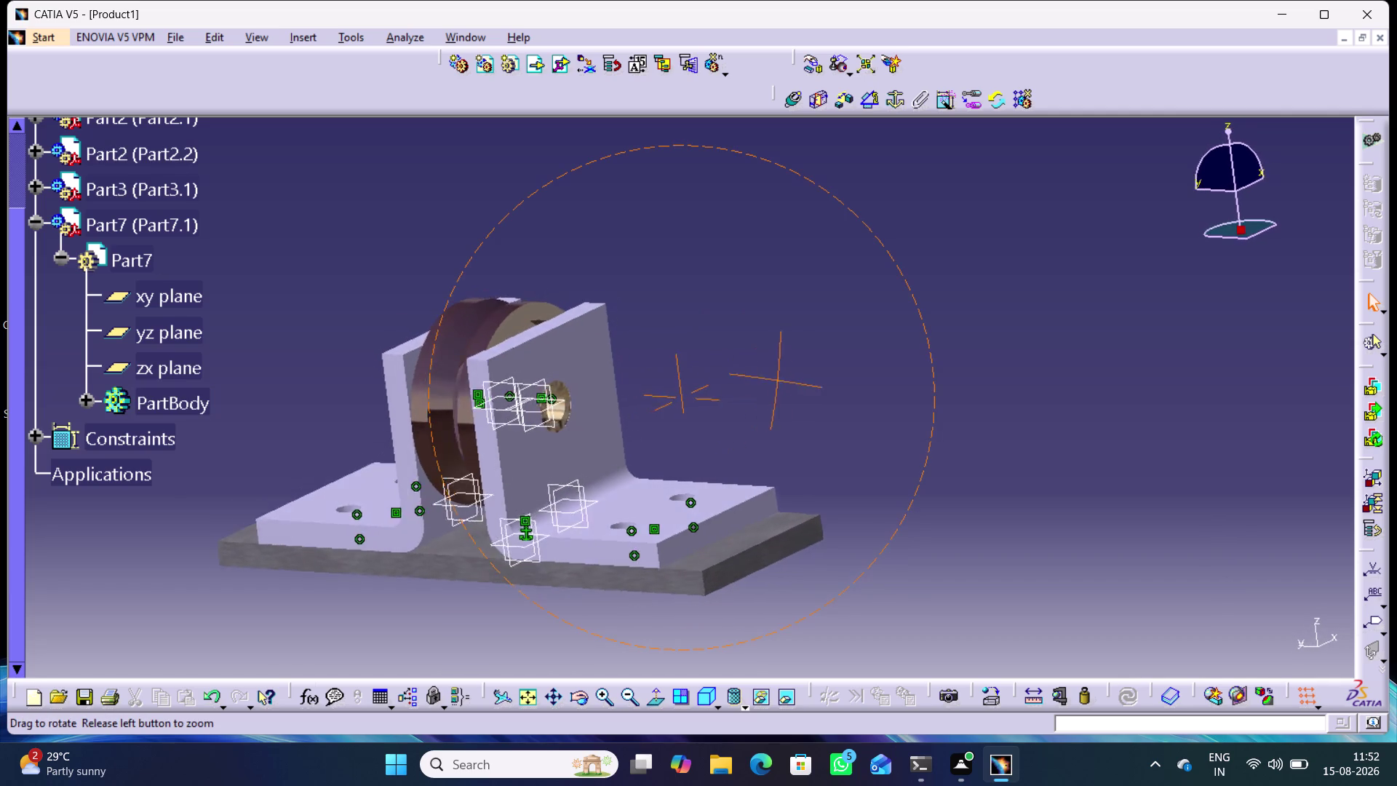
right_drag(780, 380, 836, 427)
middle_drag(780, 381, 837, 428)
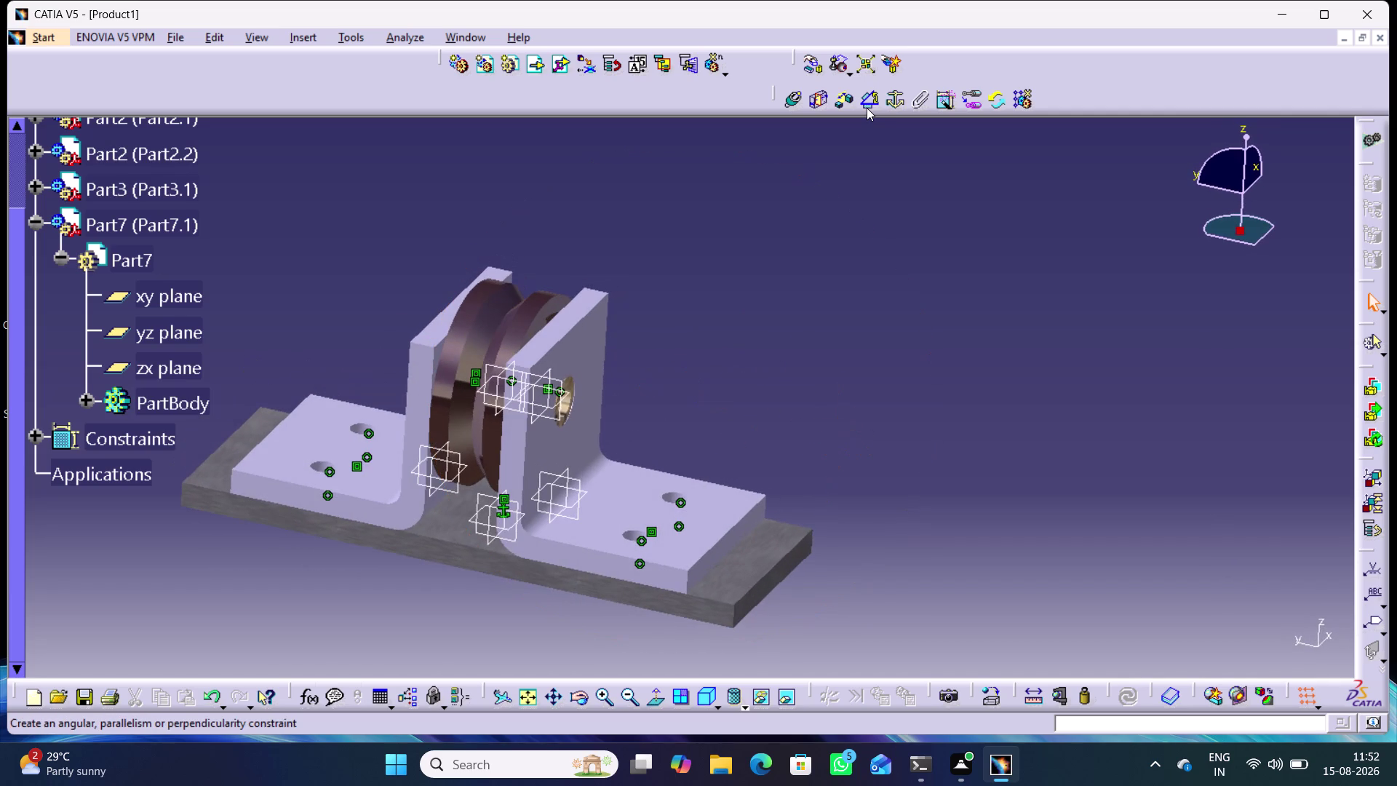
click(921, 100)
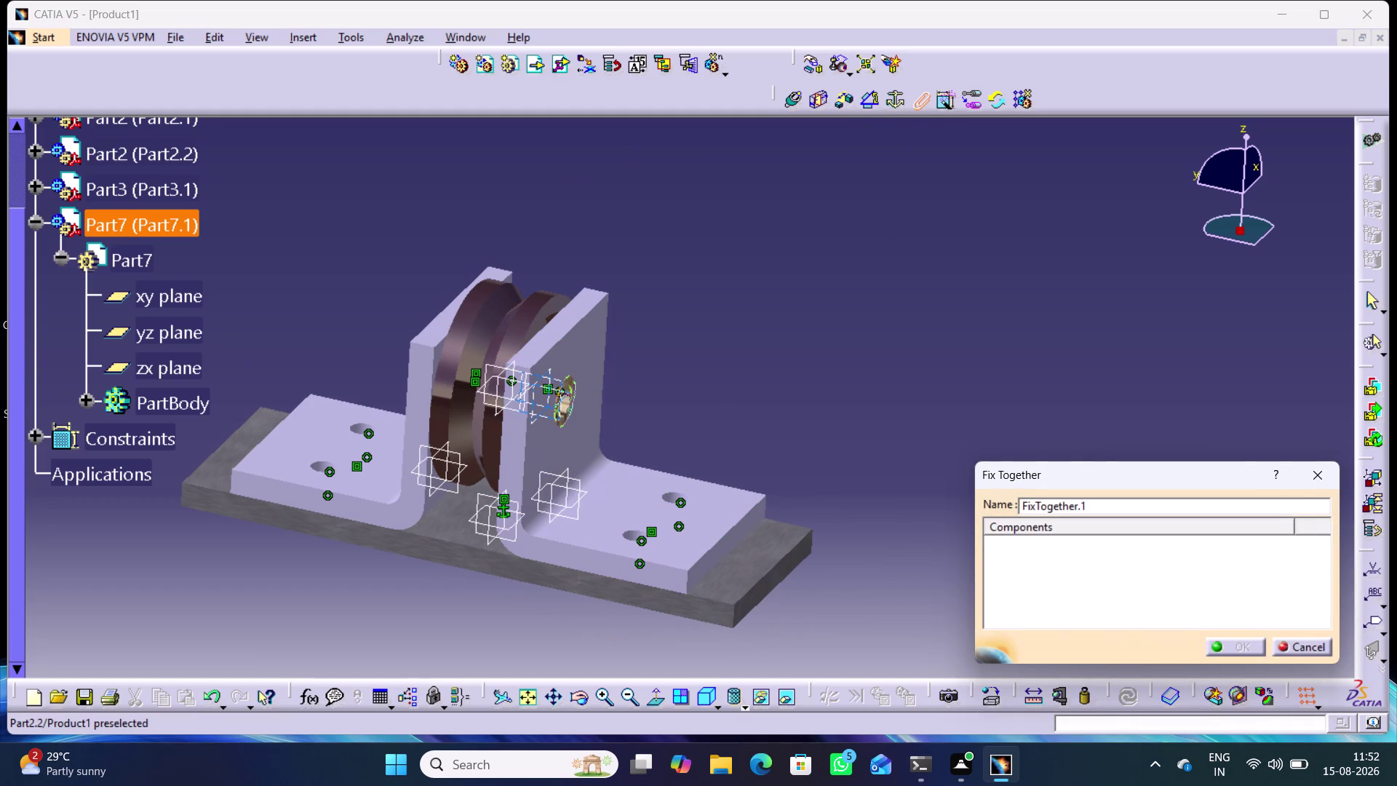
click(571, 384)
middle_drag(739, 423, 737, 423)
right_drag(740, 423, 737, 422)
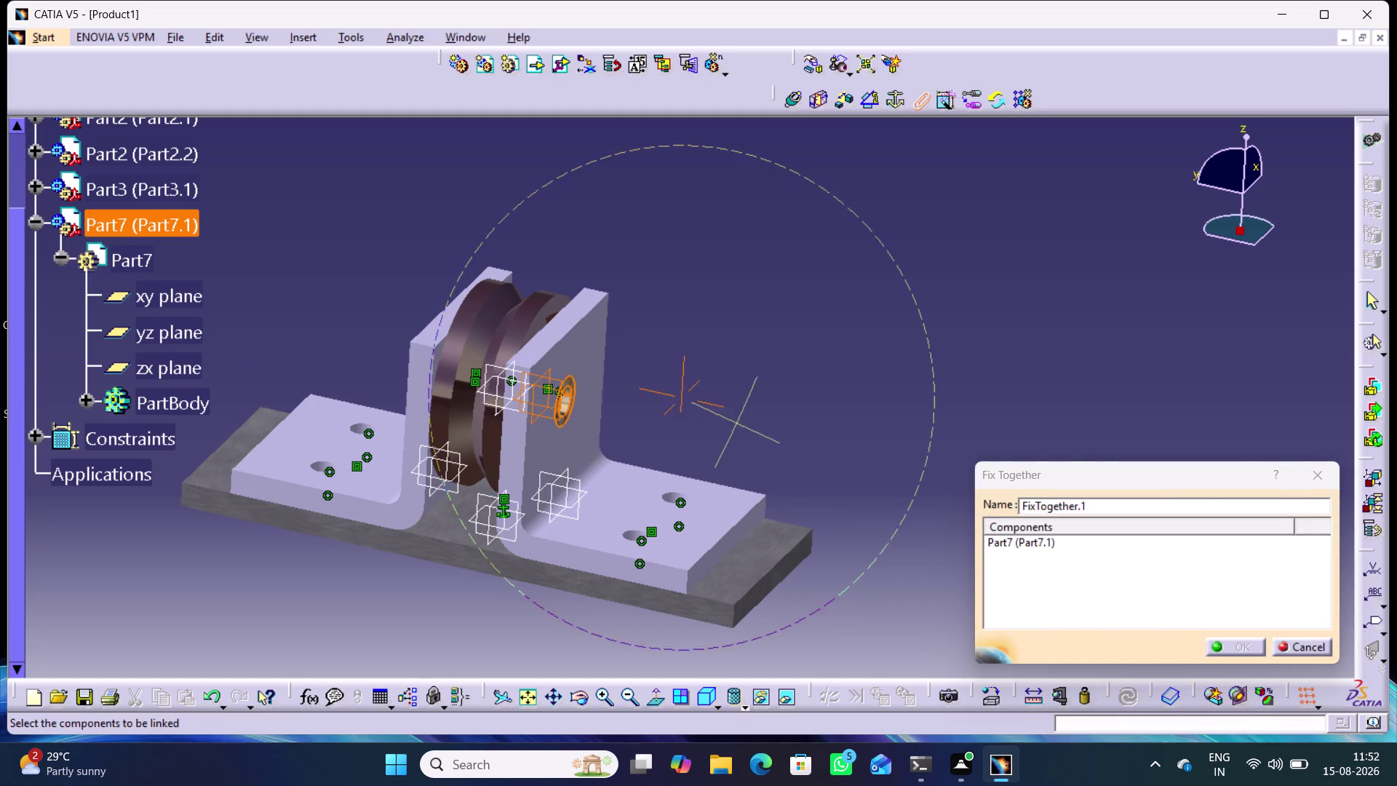
right_drag(737, 423, 693, 421)
middle_drag(737, 422, 695, 422)
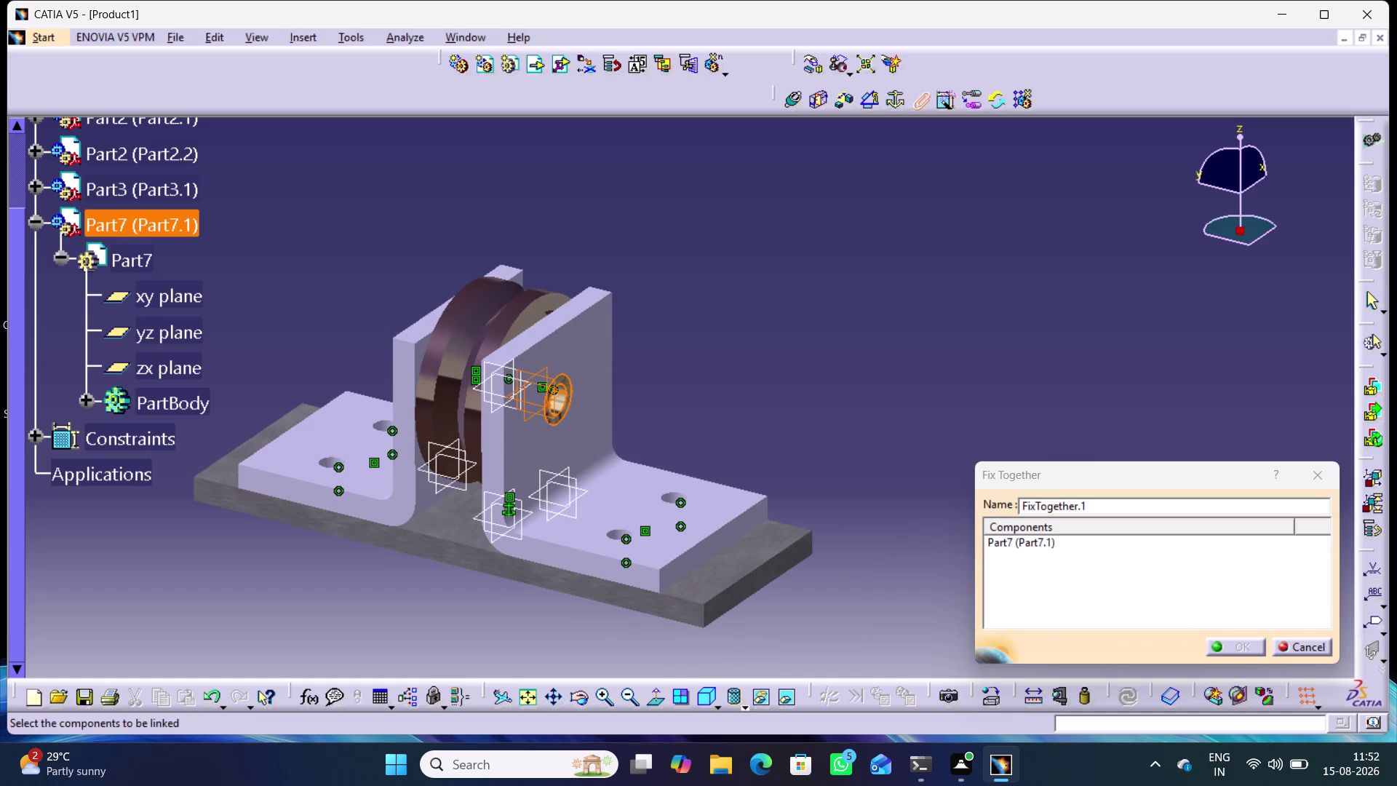
click(1321, 476)
click(1023, 399)
middle_drag(775, 385, 799, 414)
right_drag(776, 385, 799, 414)
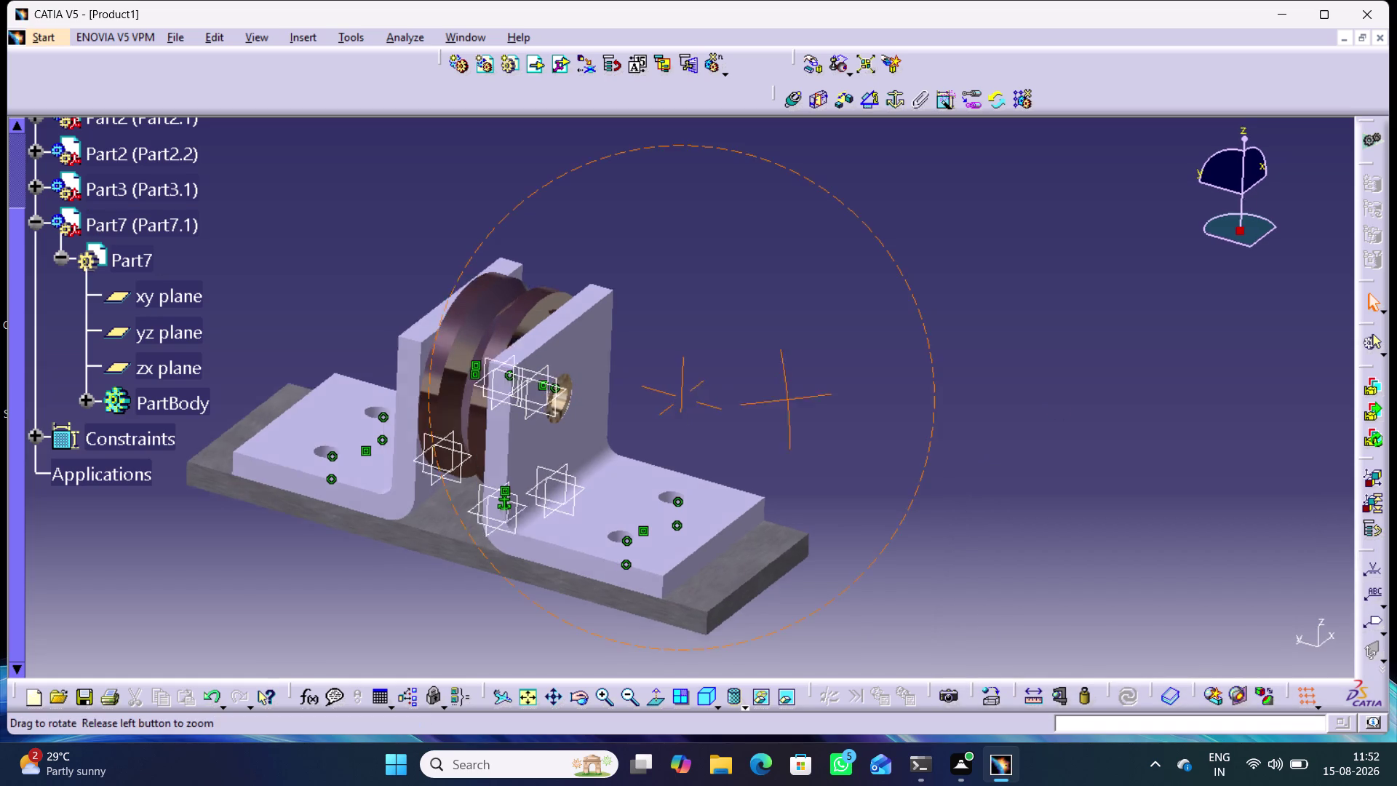
right_drag(800, 413, 808, 423)
middle_drag(799, 413, 808, 423)
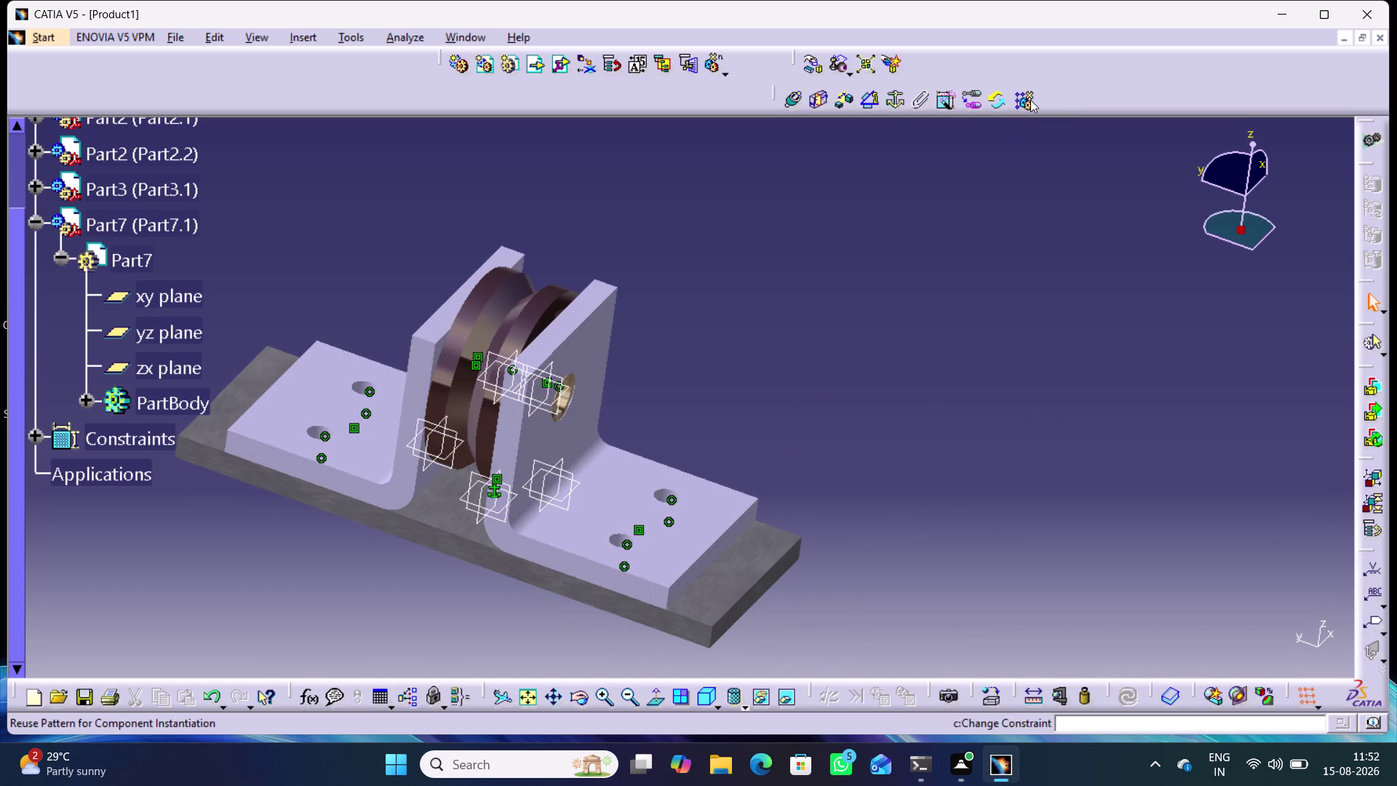
click(863, 197)
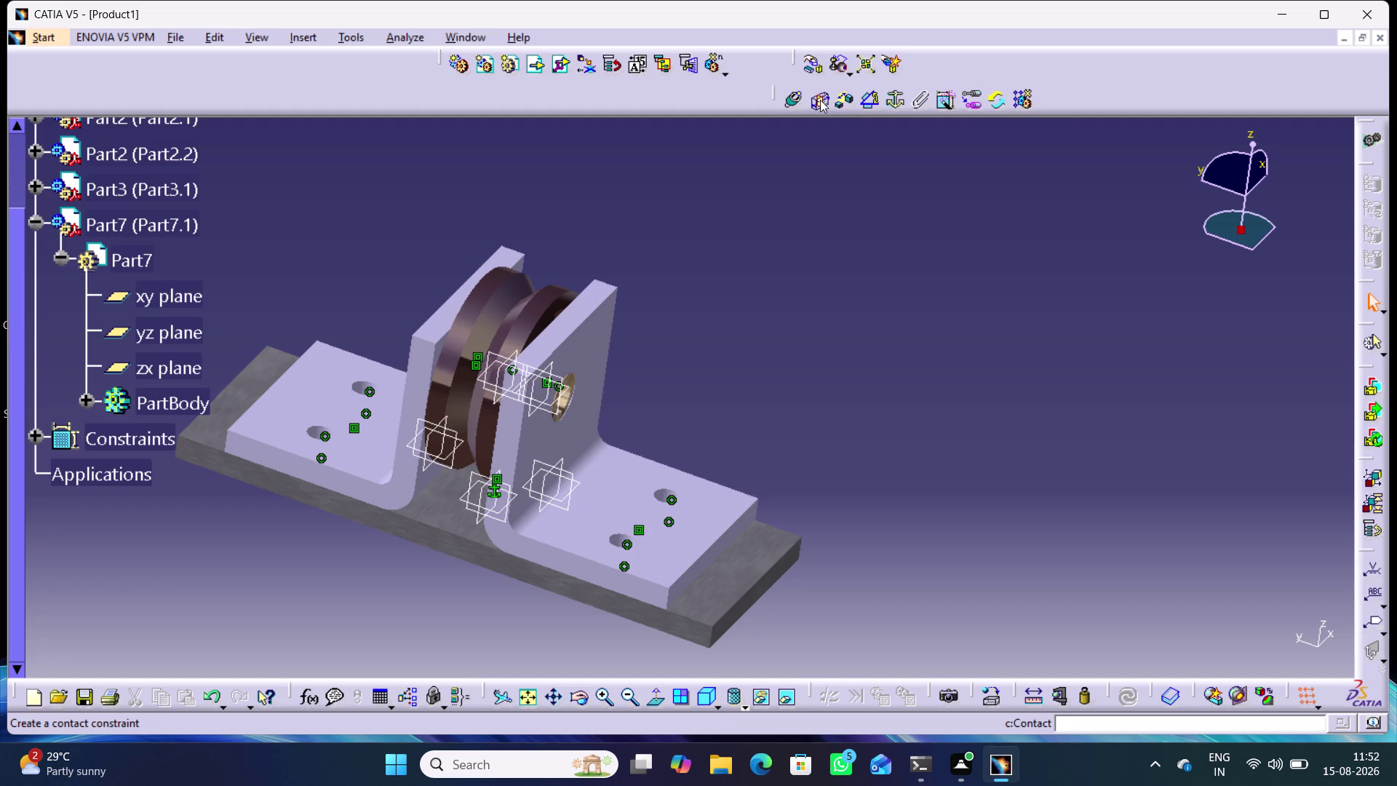
click(869, 99)
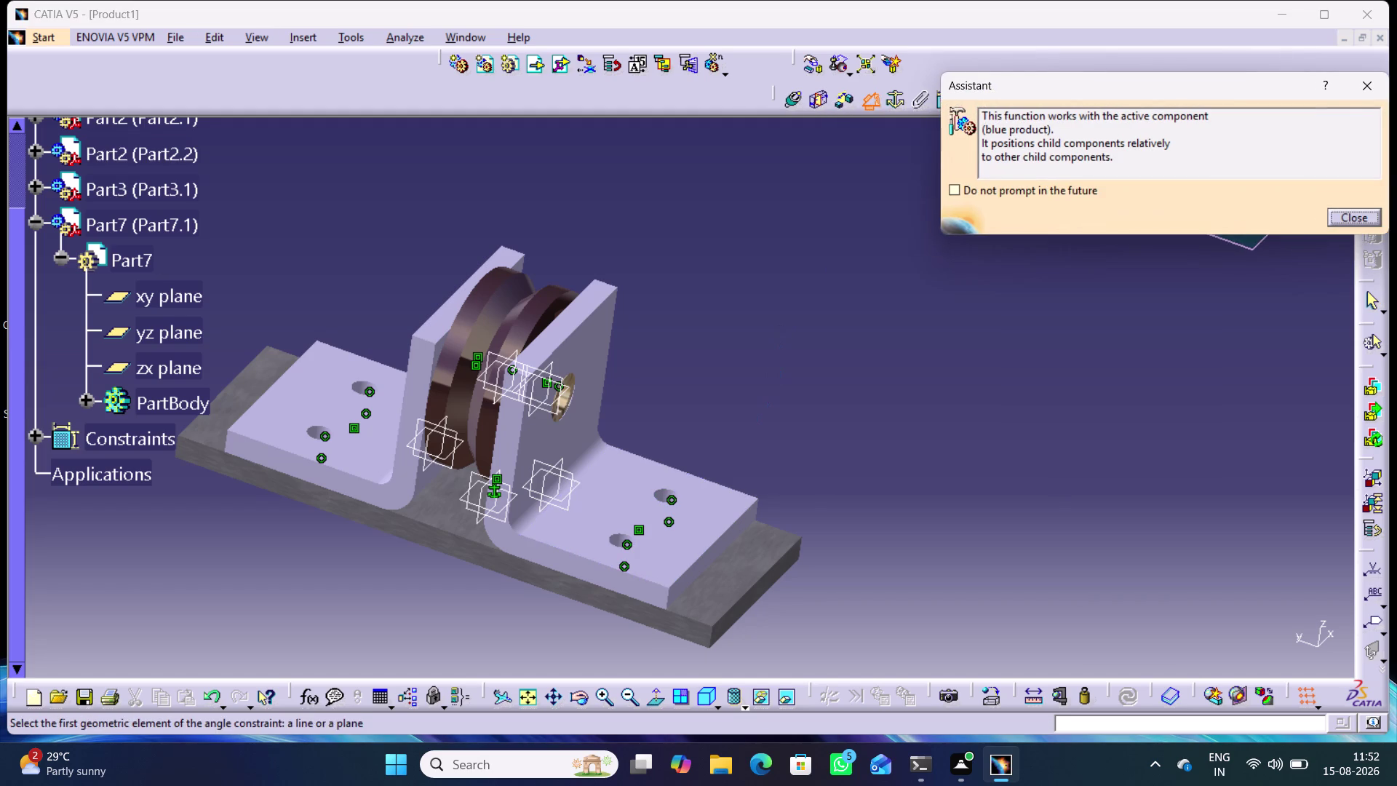
Create Angle.17, a 180° angle between Part7's yz plane and the Part1 plane.
middle_click(444, 618)
right_click(444, 618)
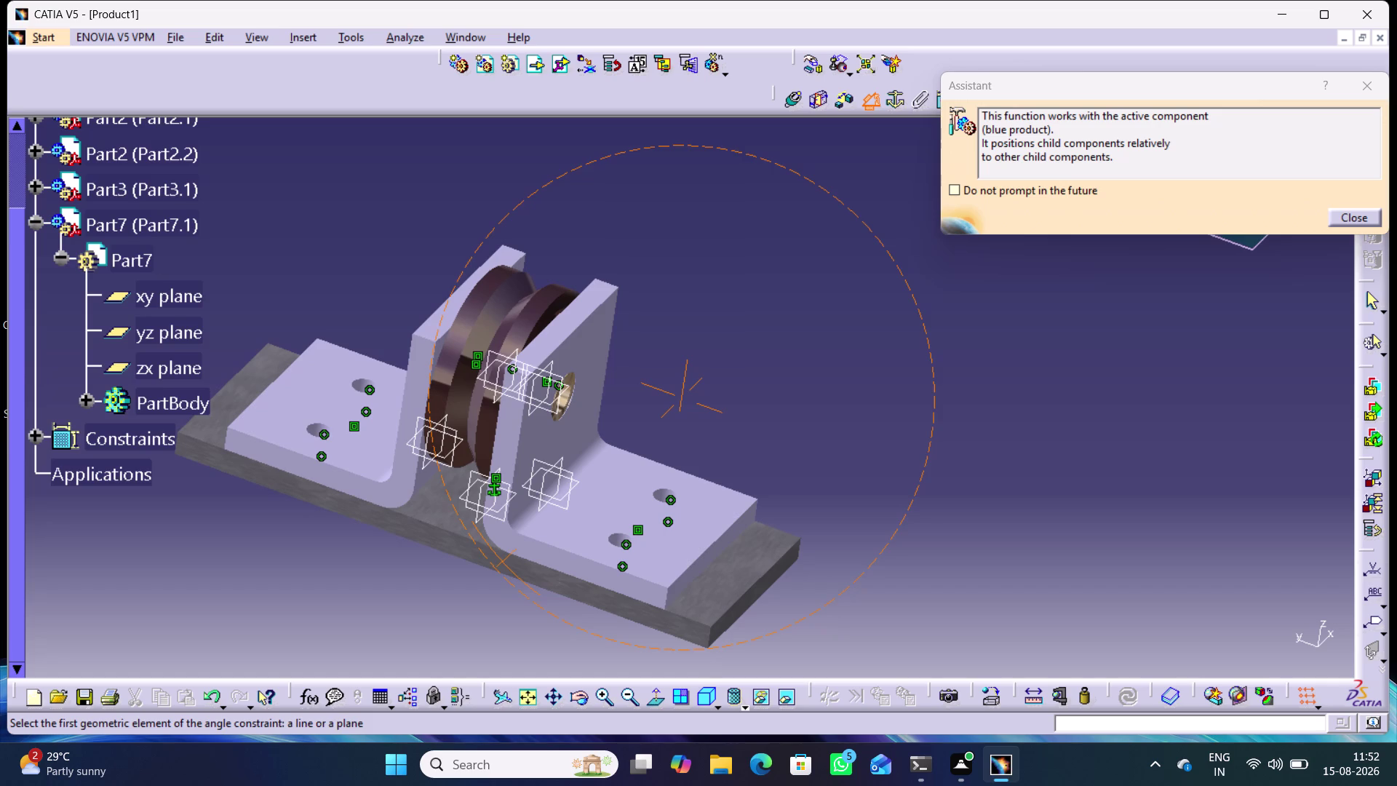
middle_drag(544, 627, 493, 596)
scroll(down, 3)
right_drag(545, 627, 492, 596)
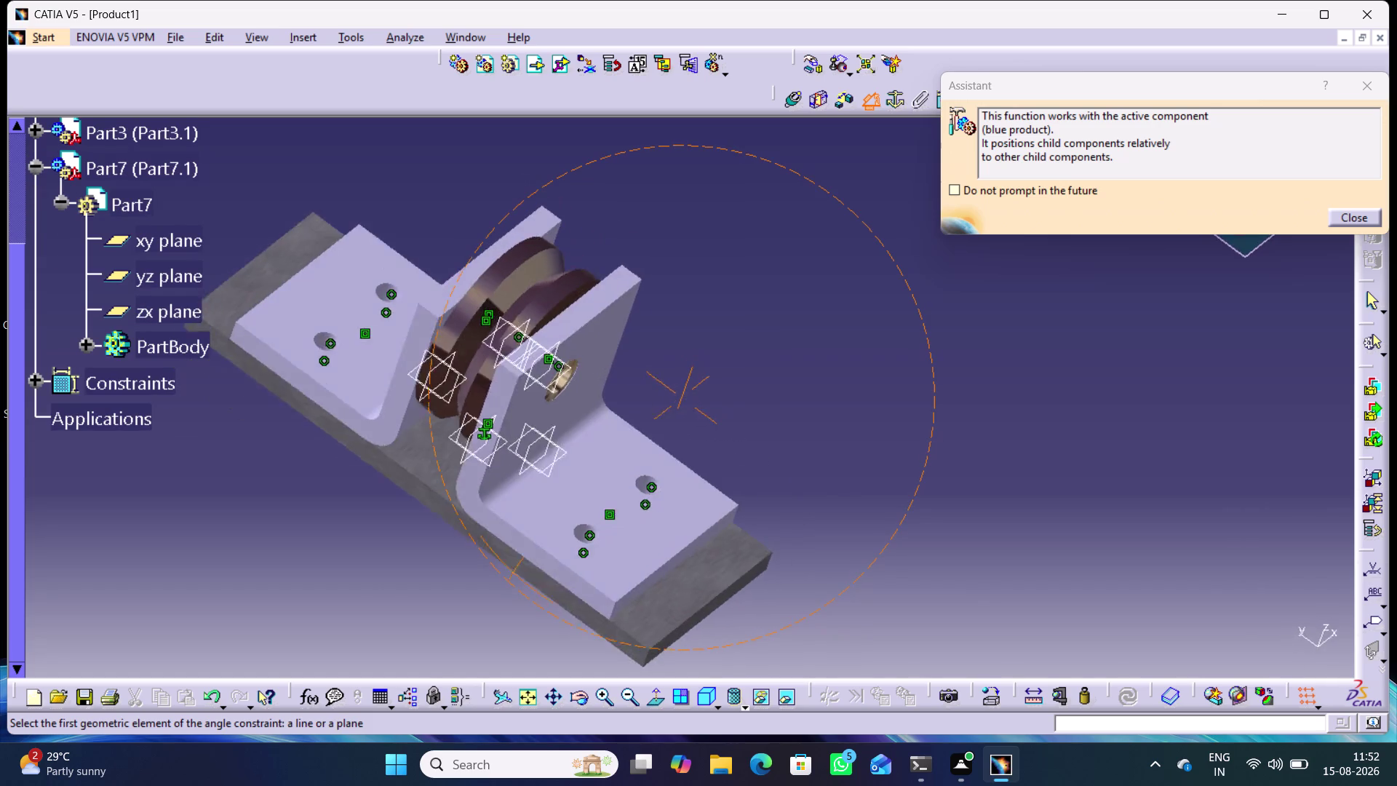
middle_drag(492, 596, 569, 596)
right_drag(492, 596, 569, 596)
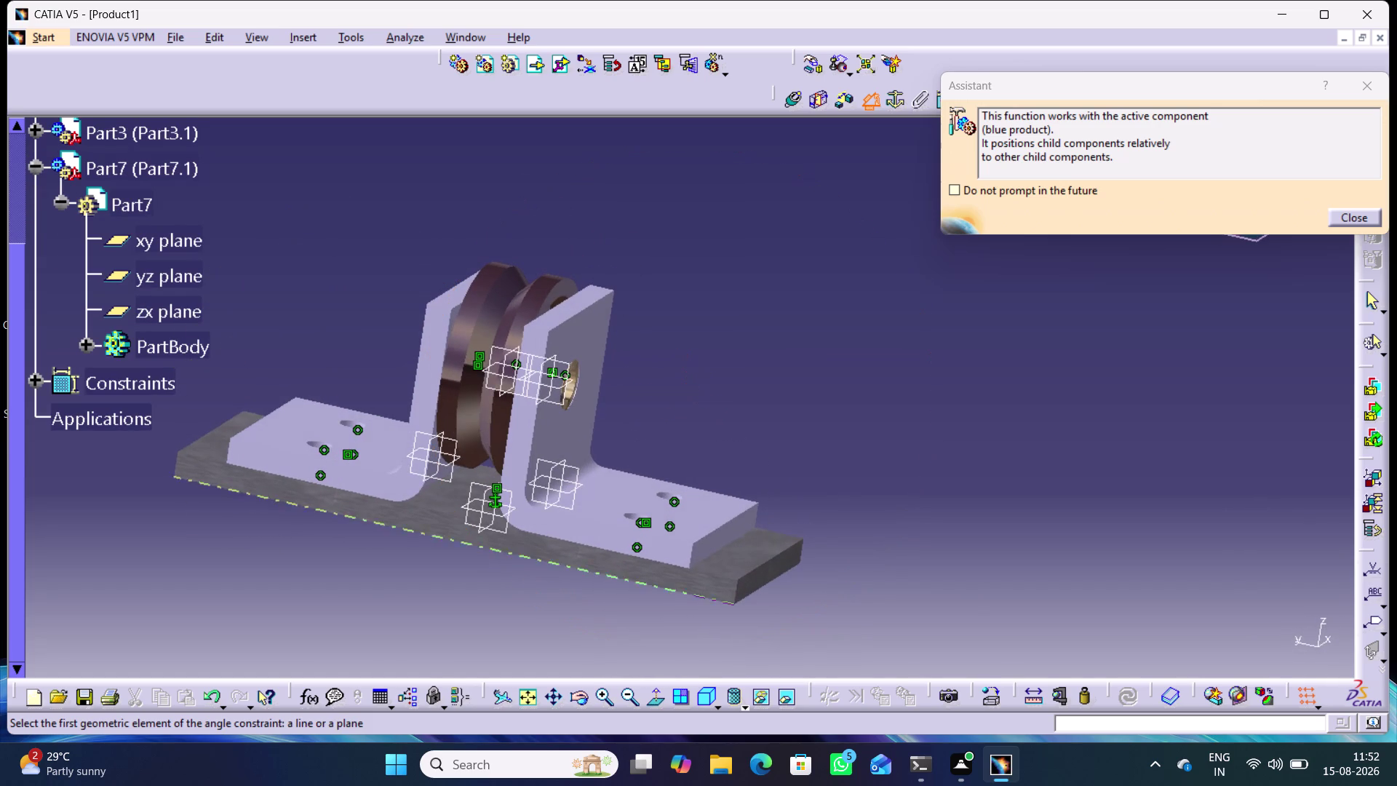
click(182, 276)
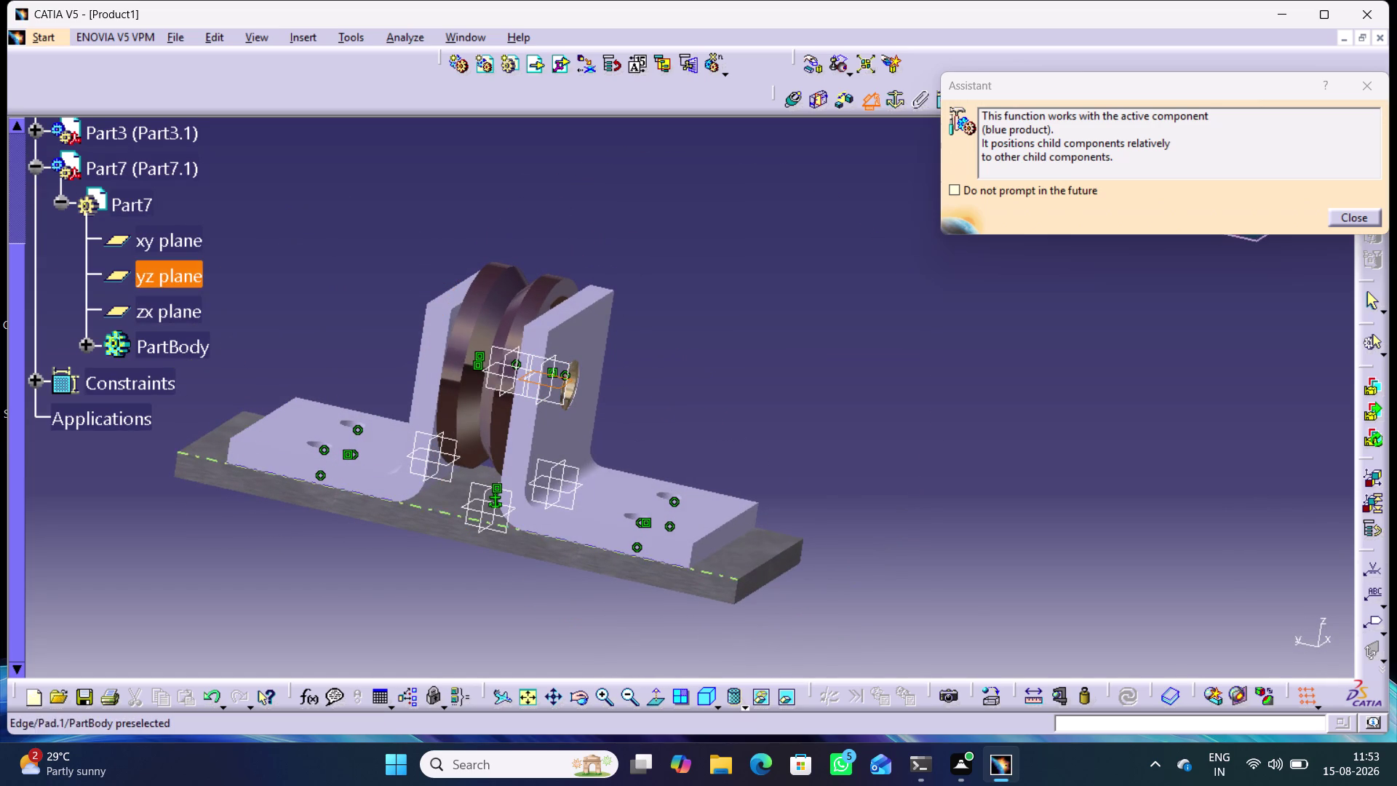
click(474, 512)
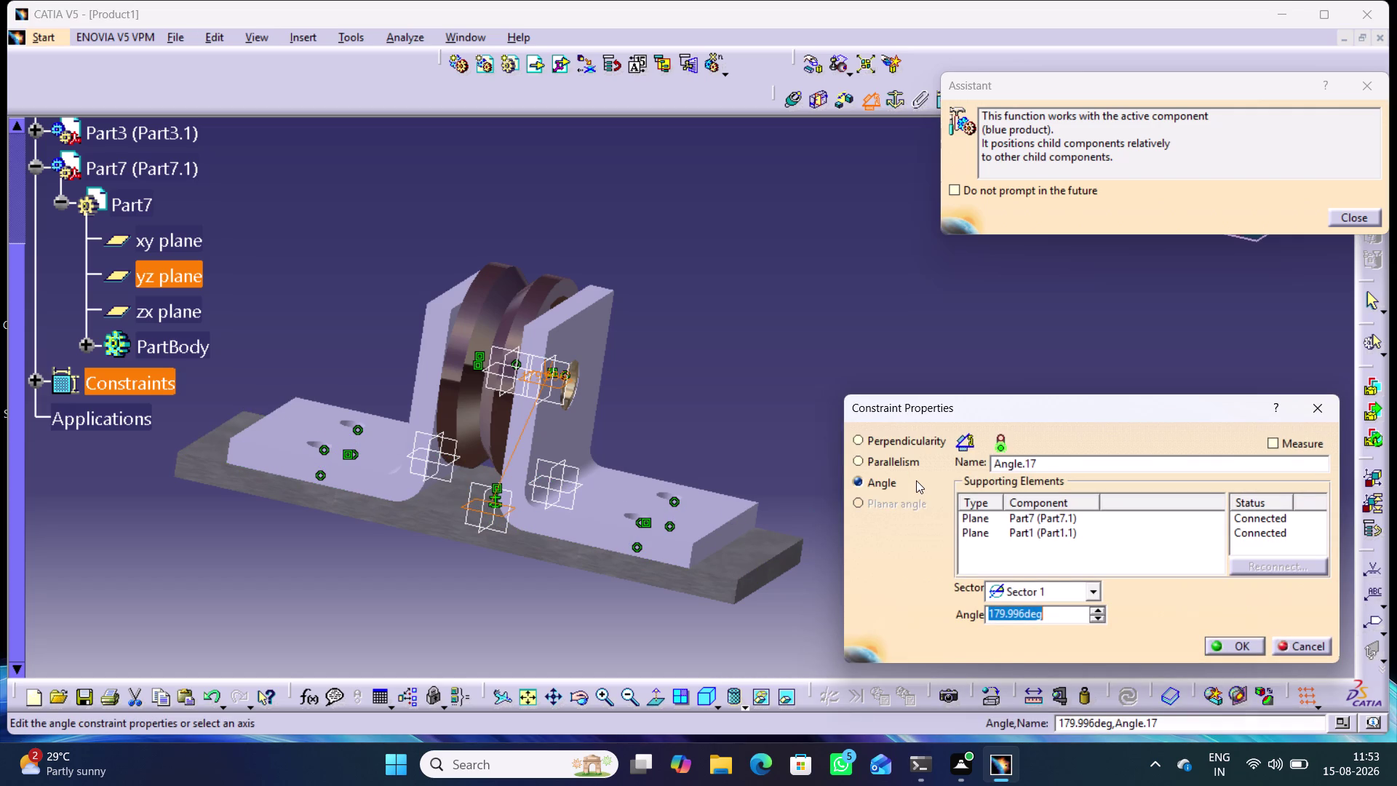
text(180)
key(Return)
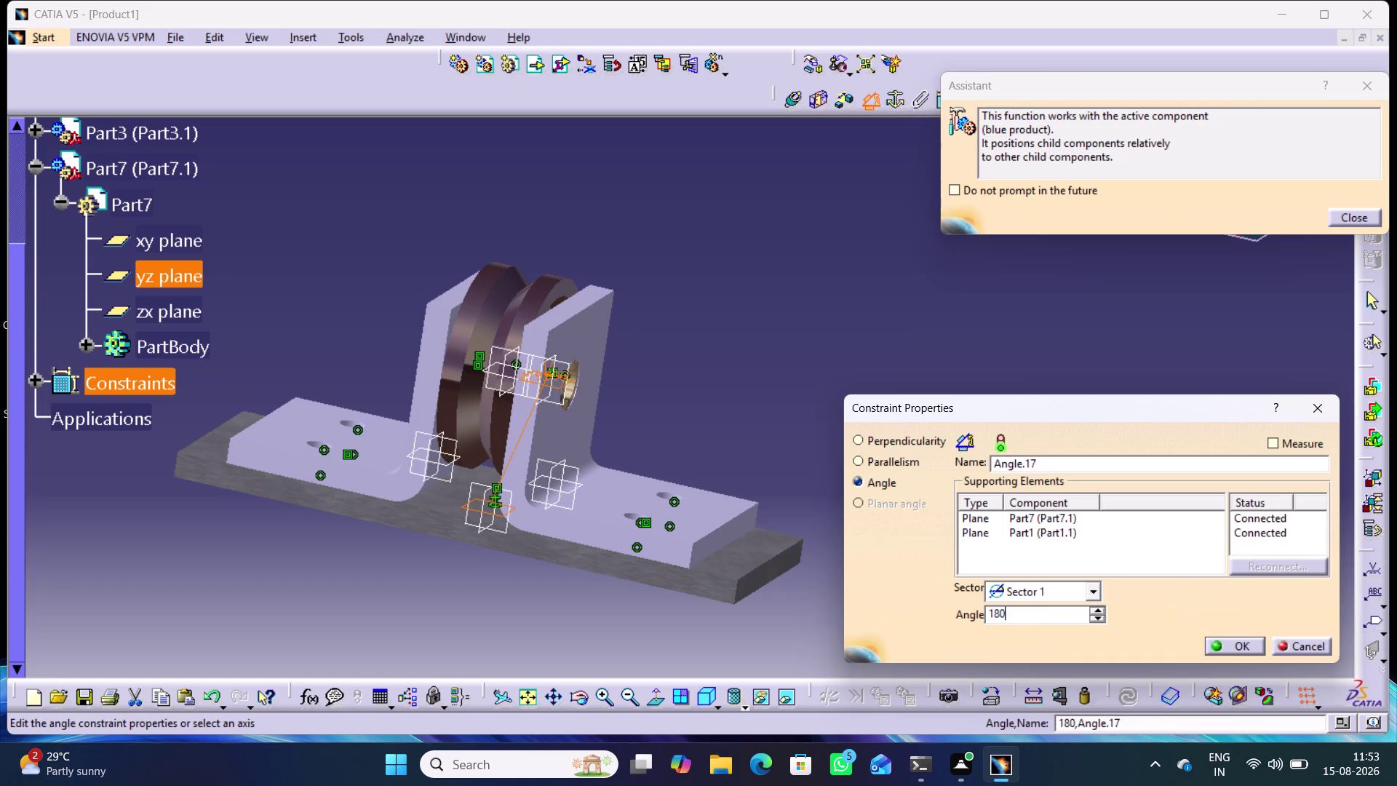
click(834, 455)
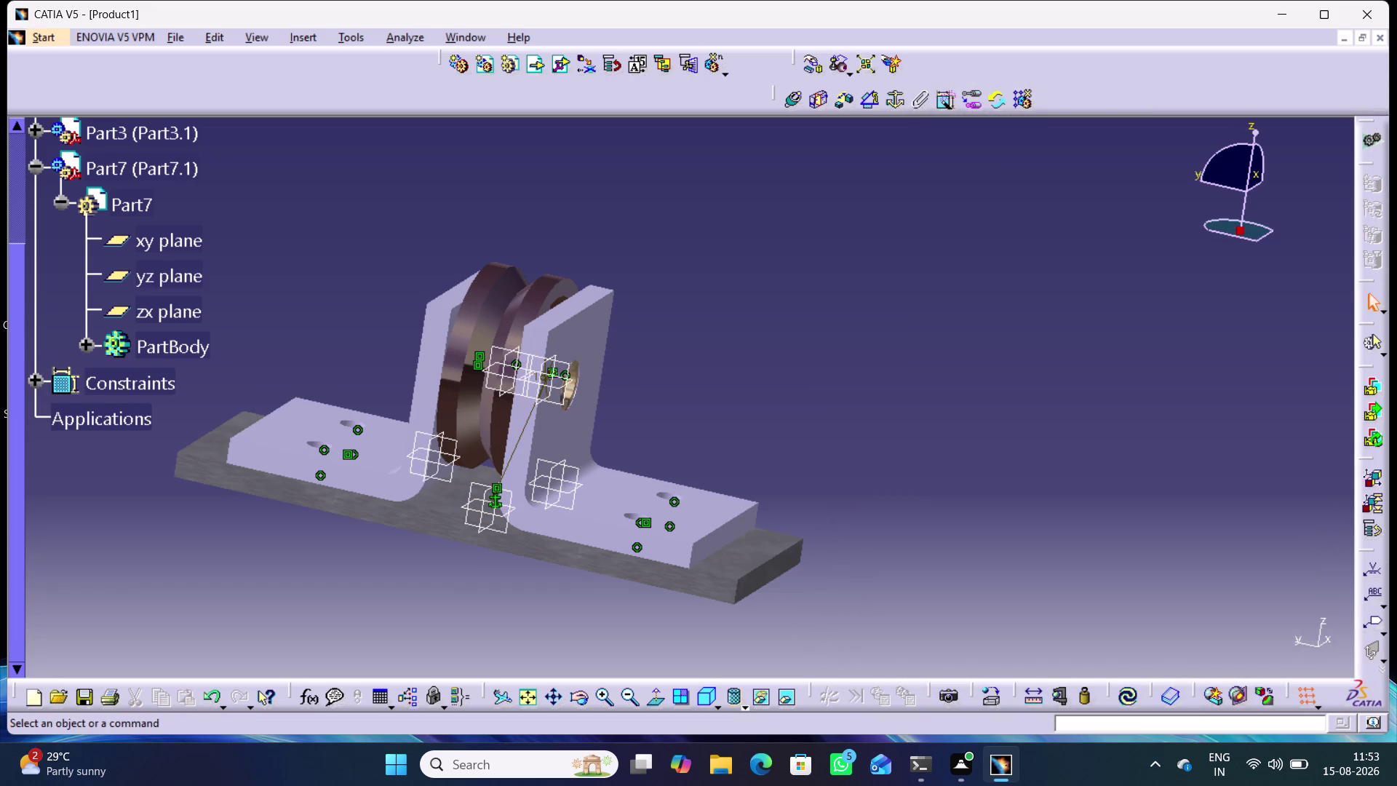
right_click(518, 439)
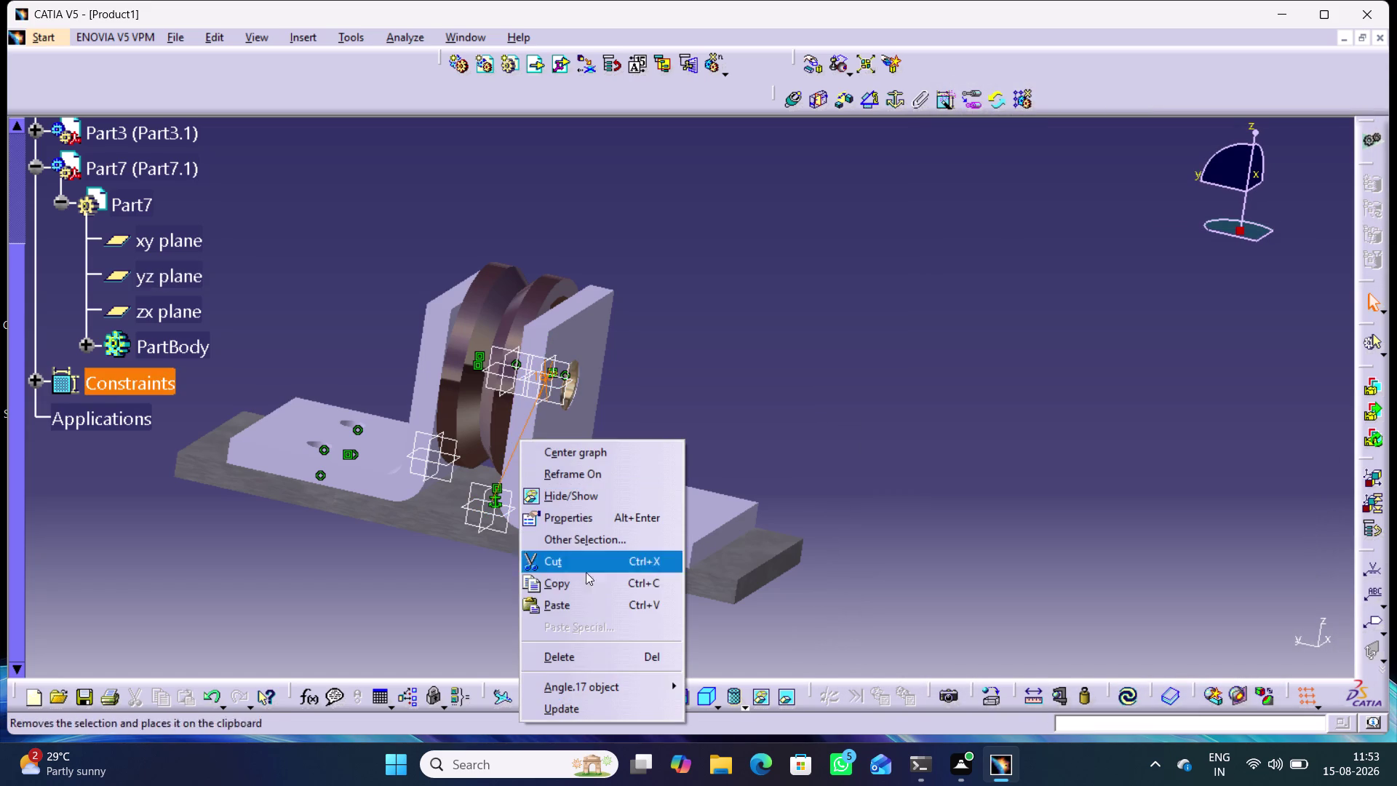
Delete the Angle.17 constraint and collapse the Part7 branch in the tree.
click(587, 662)
click(845, 300)
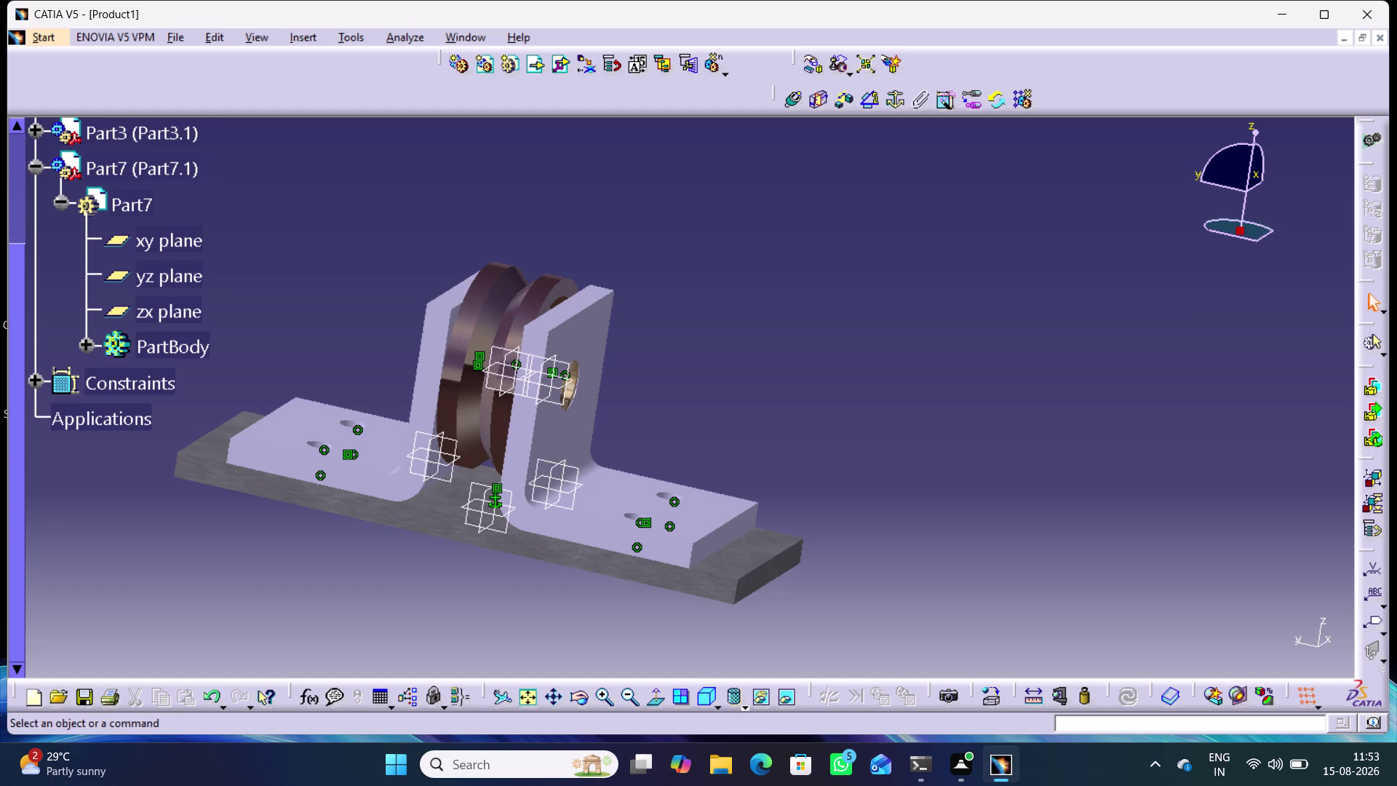
click(37, 171)
click(269, 261)
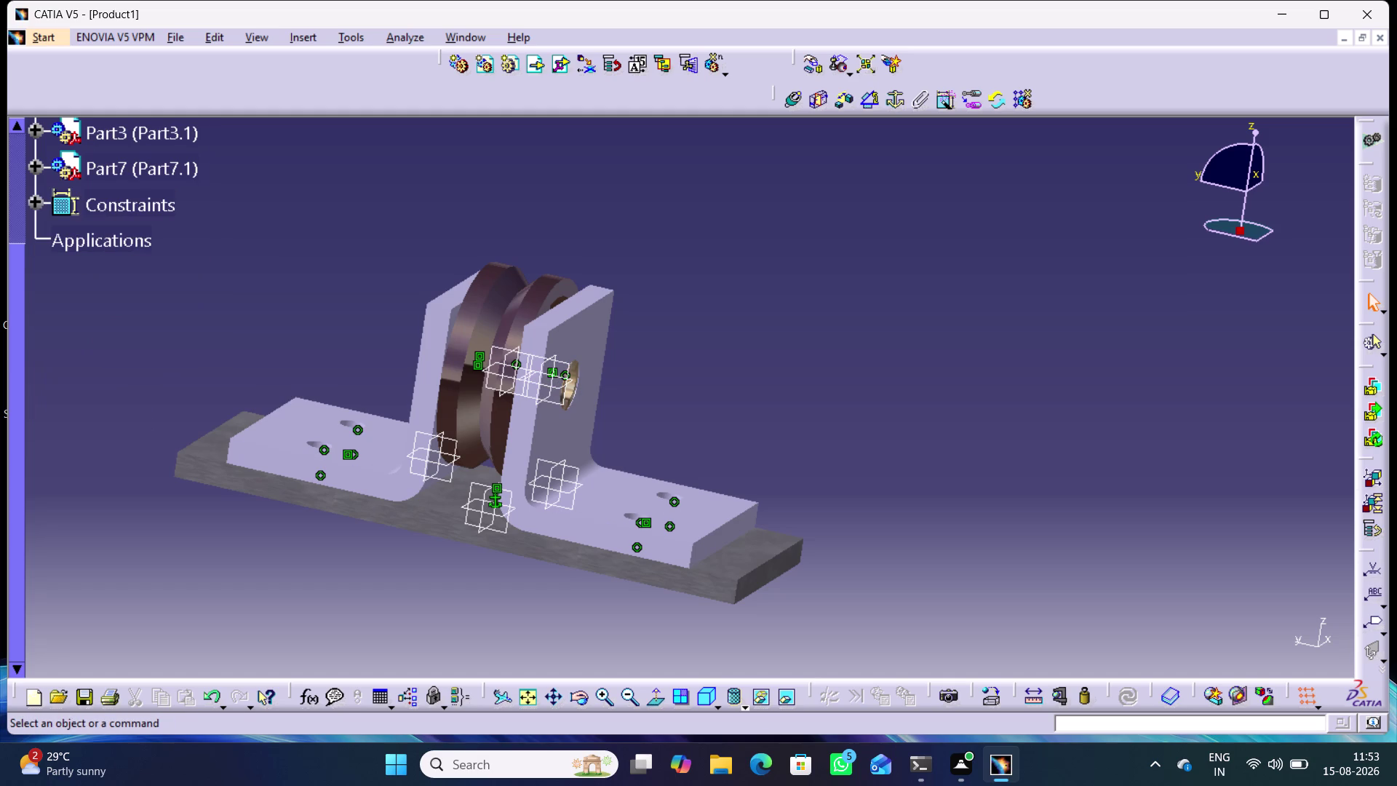
Orbit the view around the back of the support toward the bush hole.
middle_drag(292, 280, 620, 376)
right_drag(291, 280, 619, 375)
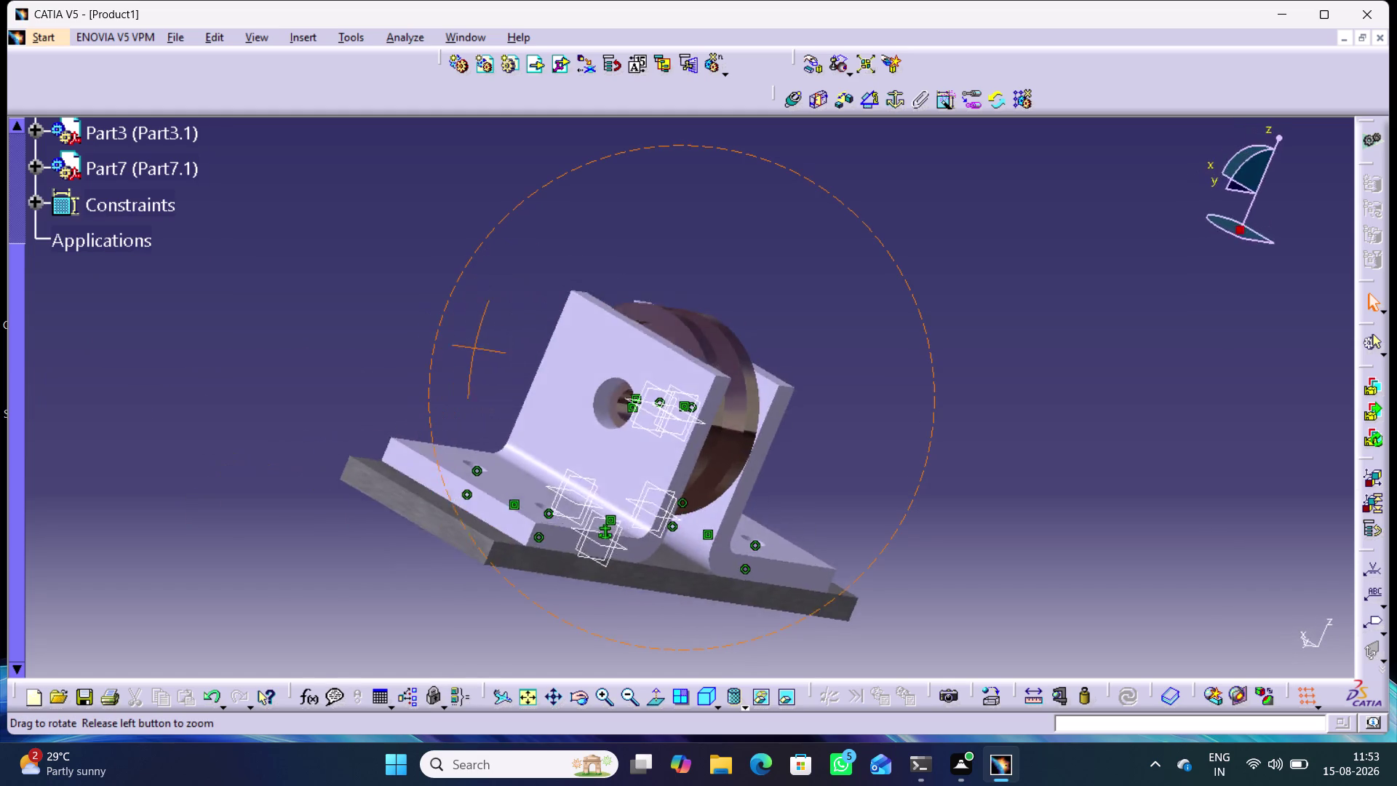
middle_drag(620, 376, 366, 352)
right_drag(620, 375, 366, 352)
middle_drag(294, 353, 300, 352)
right_drag(300, 352, 534, 372)
middle_drag(300, 352, 656, 371)
middle_drag(572, 371, 535, 372)
scroll(down, 3)
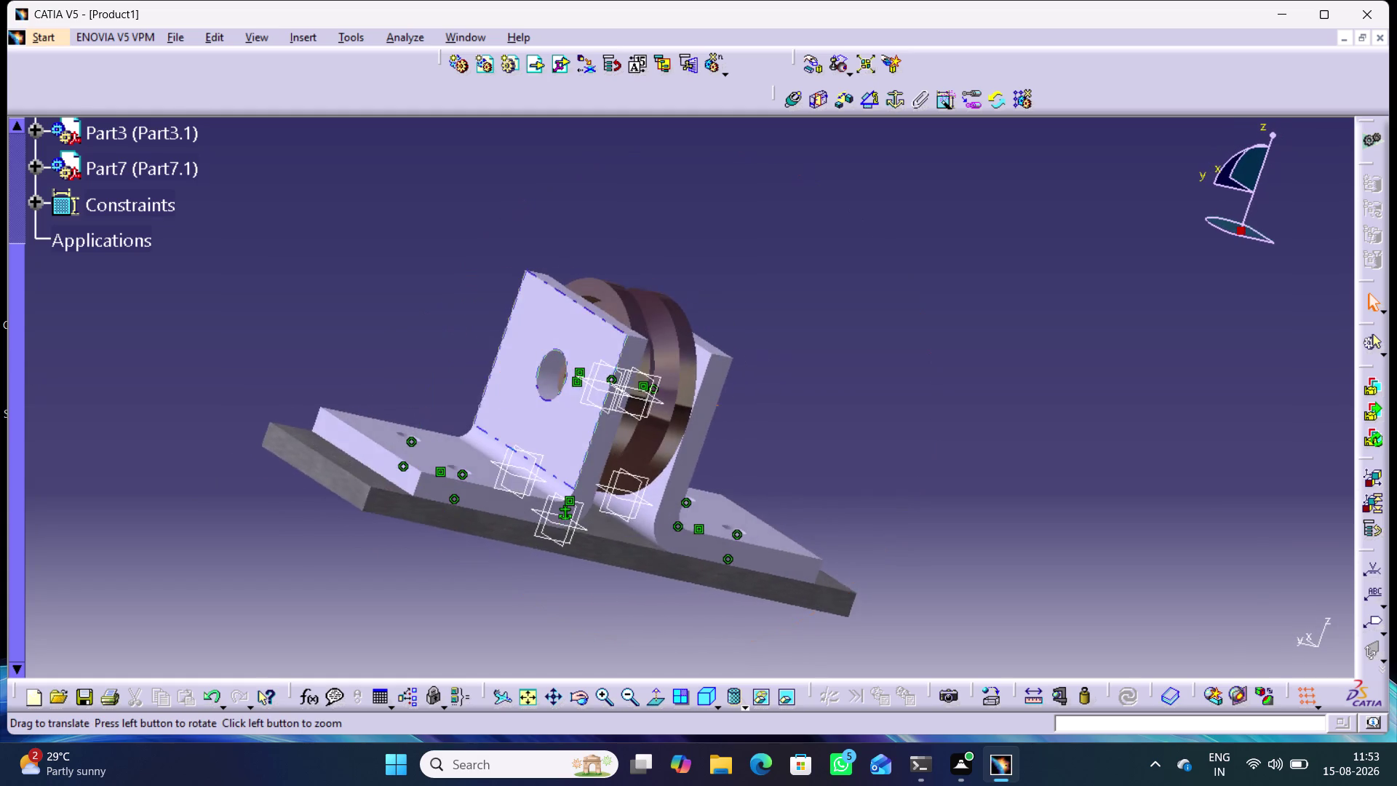
middle_drag(535, 373, 744, 330)
right_drag(535, 373, 717, 329)
middle_drag(632, 316, 613, 311)
right_drag(632, 316, 613, 311)
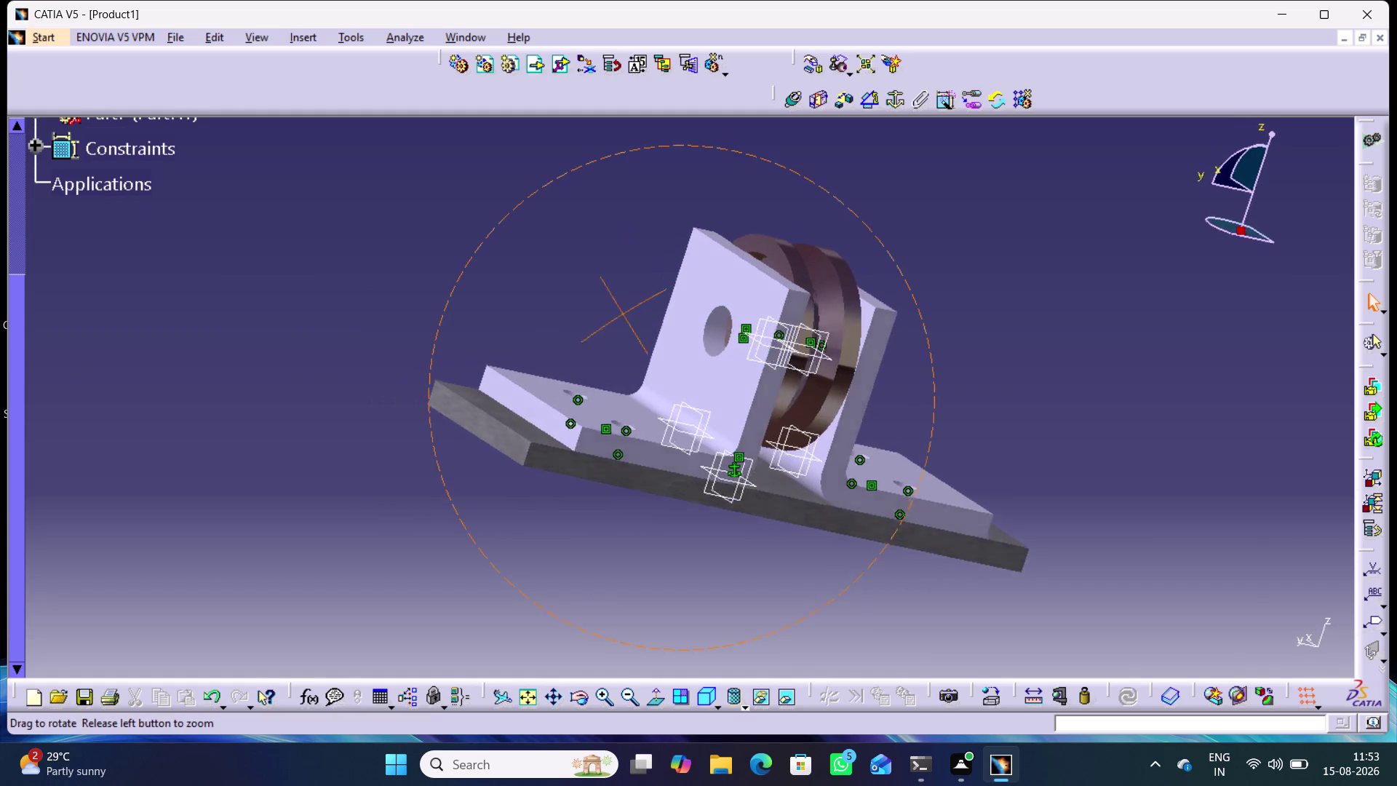
middle_drag(613, 311, 384, 237)
right_drag(613, 311, 384, 237)
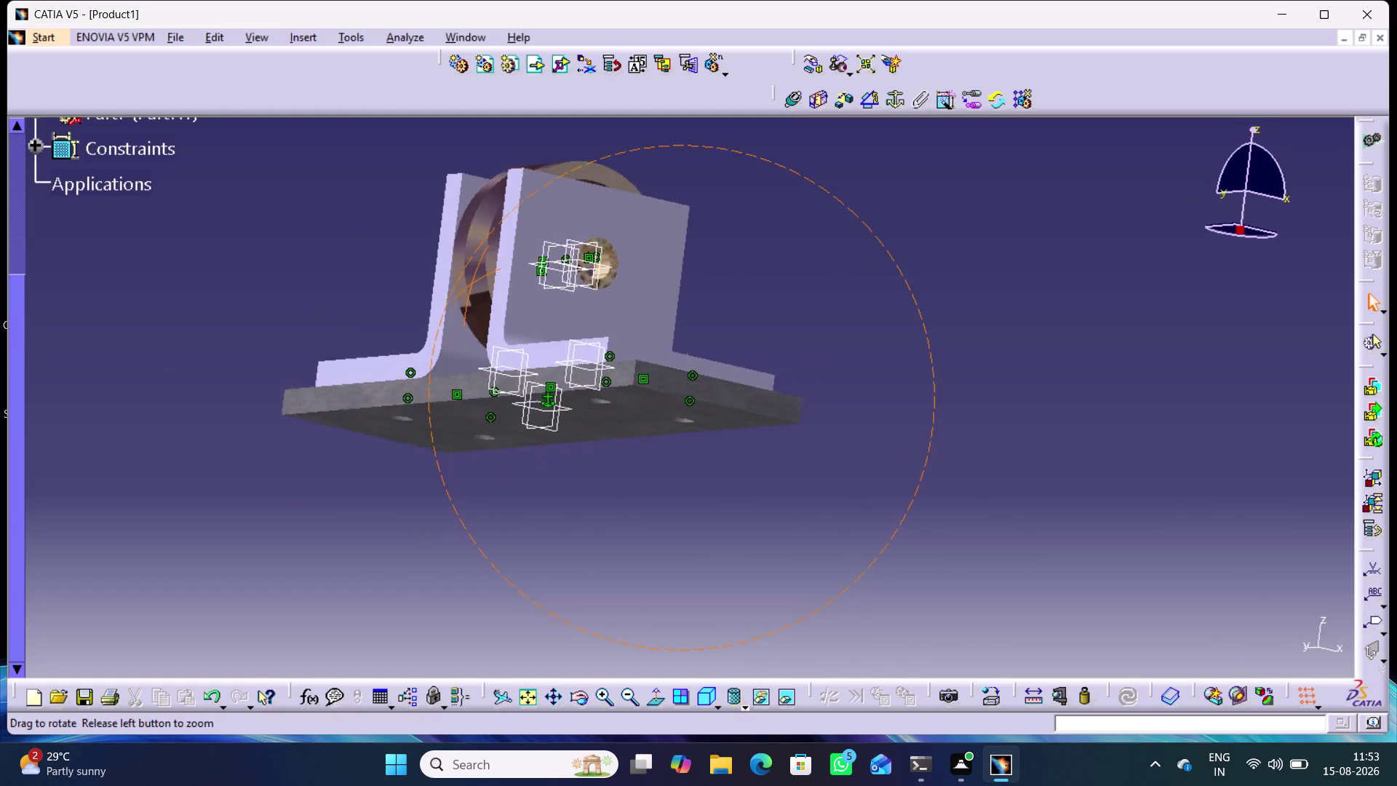
middle_drag(385, 238, 448, 235)
right_drag(384, 238, 448, 235)
middle_drag(755, 282, 765, 341)
right_drag(756, 297, 764, 341)
click(812, 68)
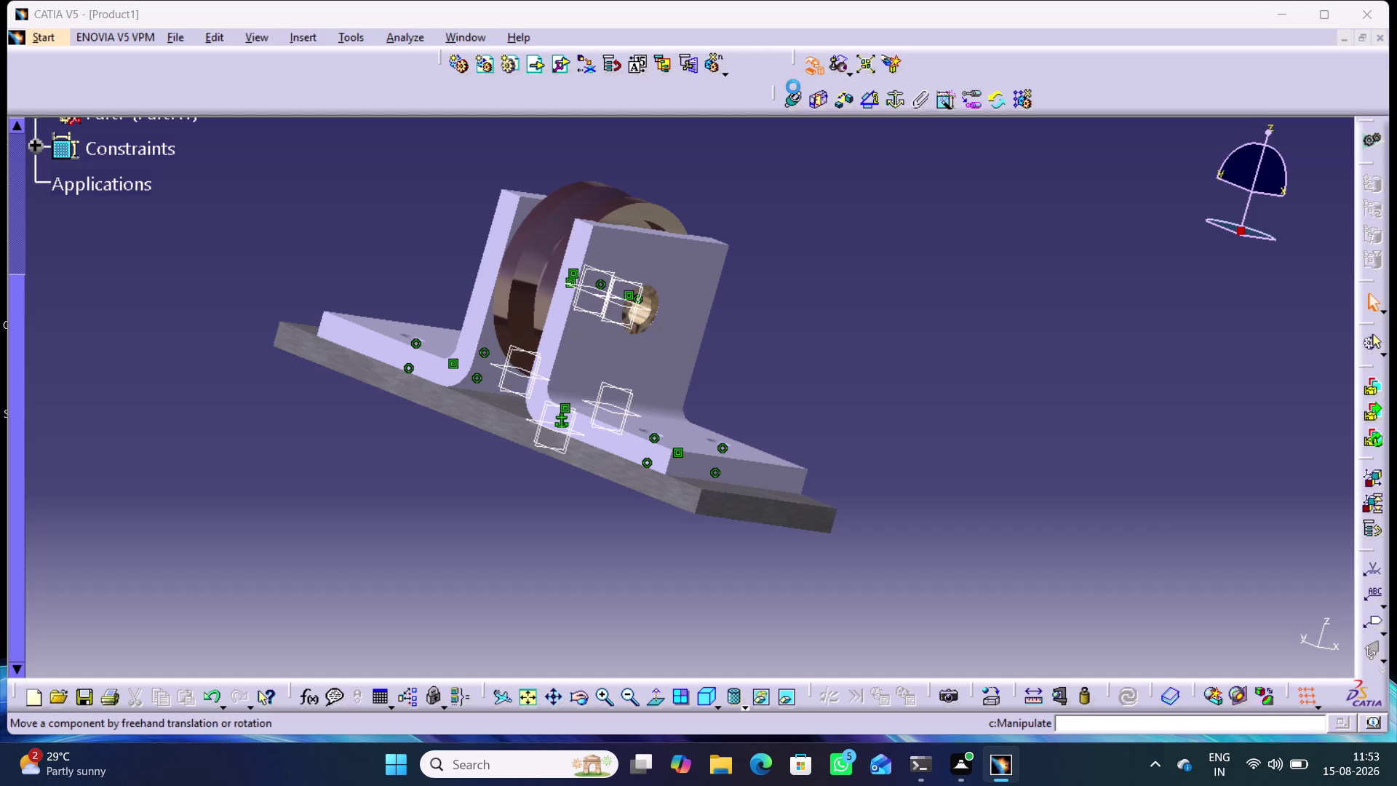
Try dragging the washer out of the bush hole, then discard the movement.
drag(660, 301, 756, 349)
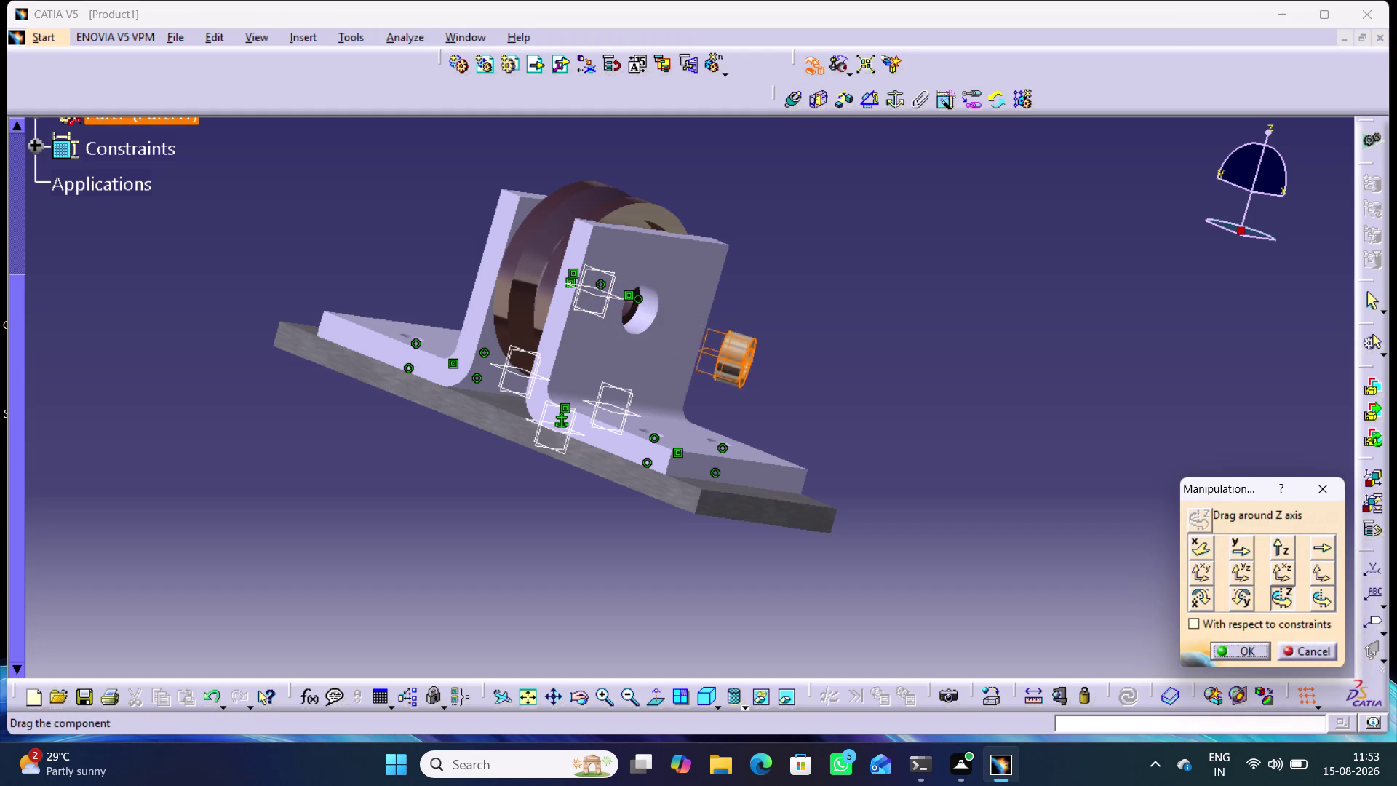
drag(756, 348, 873, 384)
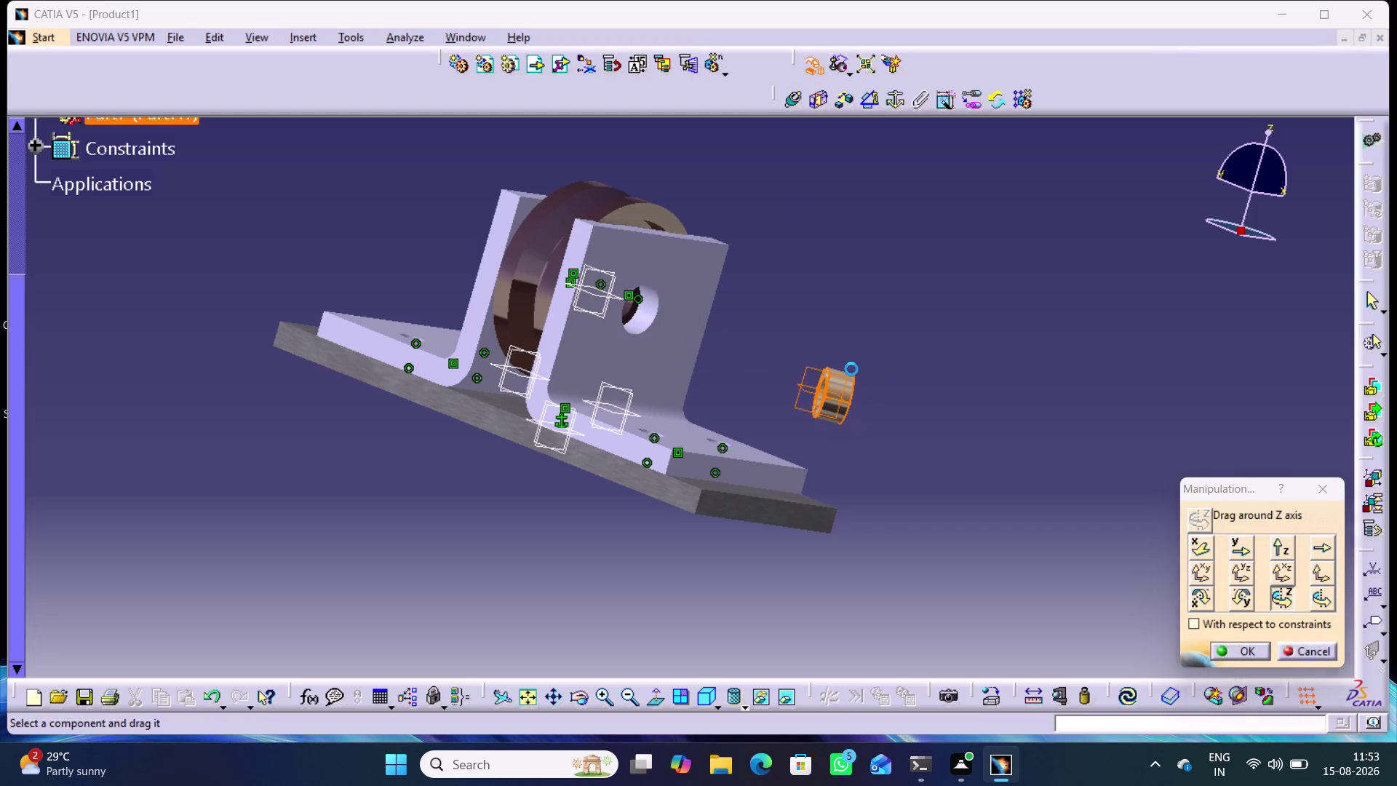
middle_drag(603, 555, 655, 553)
right_drag(604, 555, 655, 553)
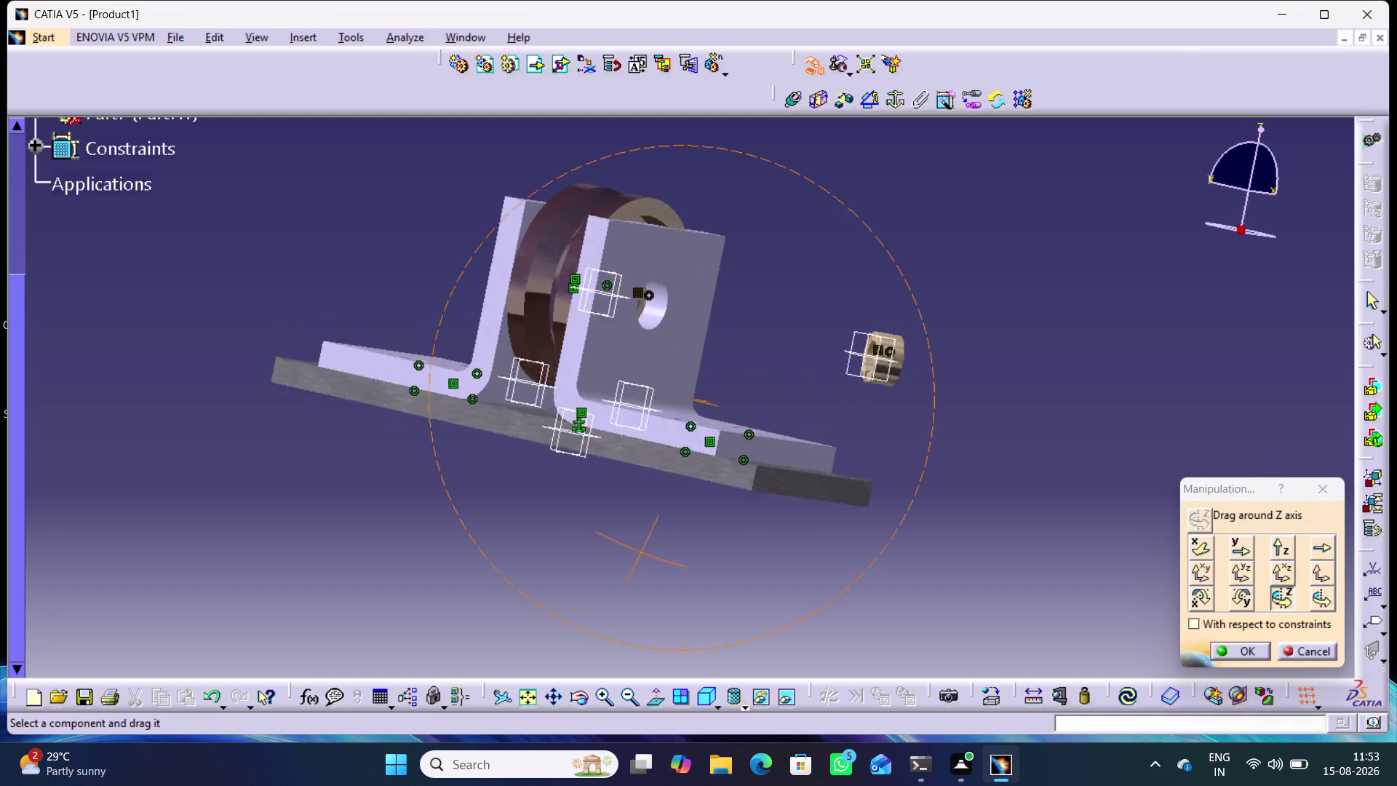
middle_drag(655, 552, 715, 598)
right_drag(655, 553, 714, 598)
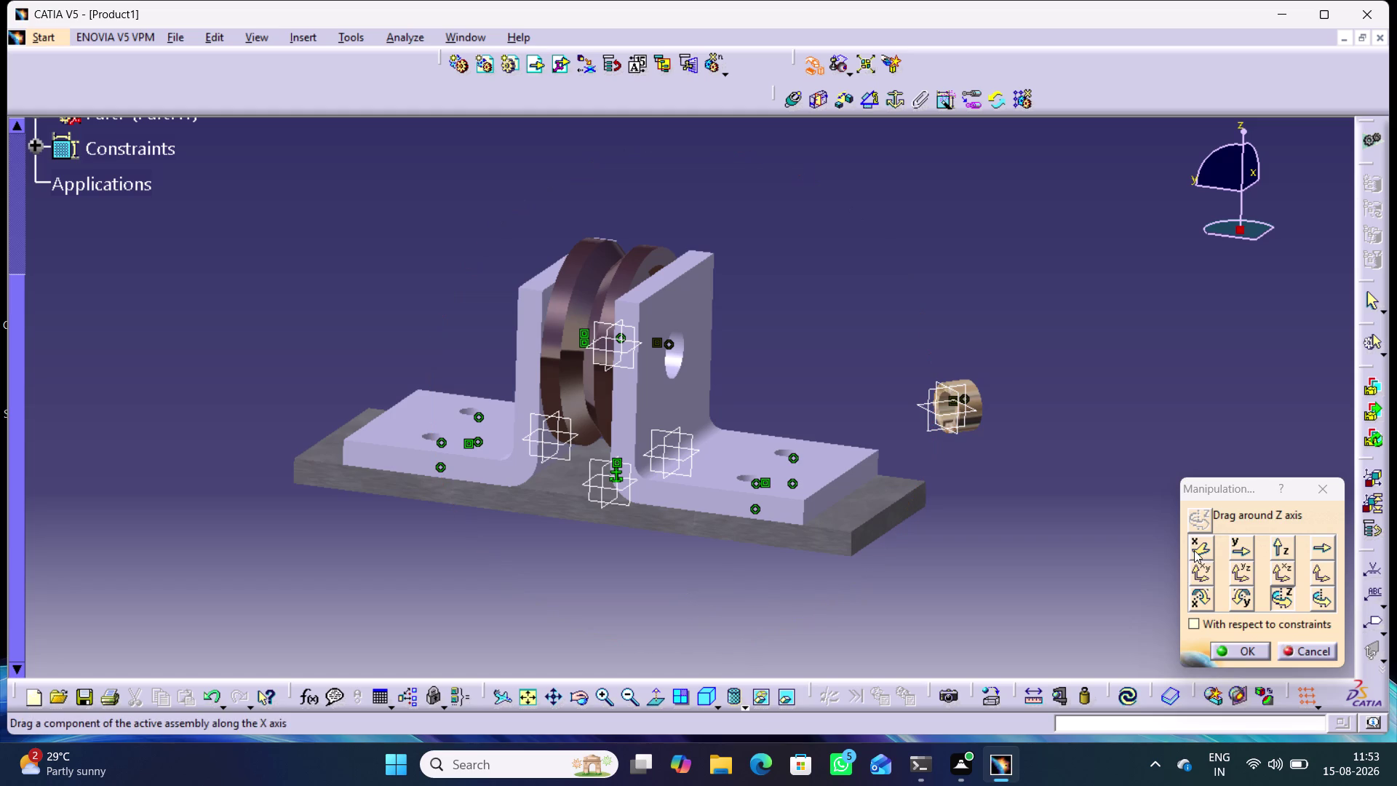
click(1231, 546)
drag(979, 403, 549, 377)
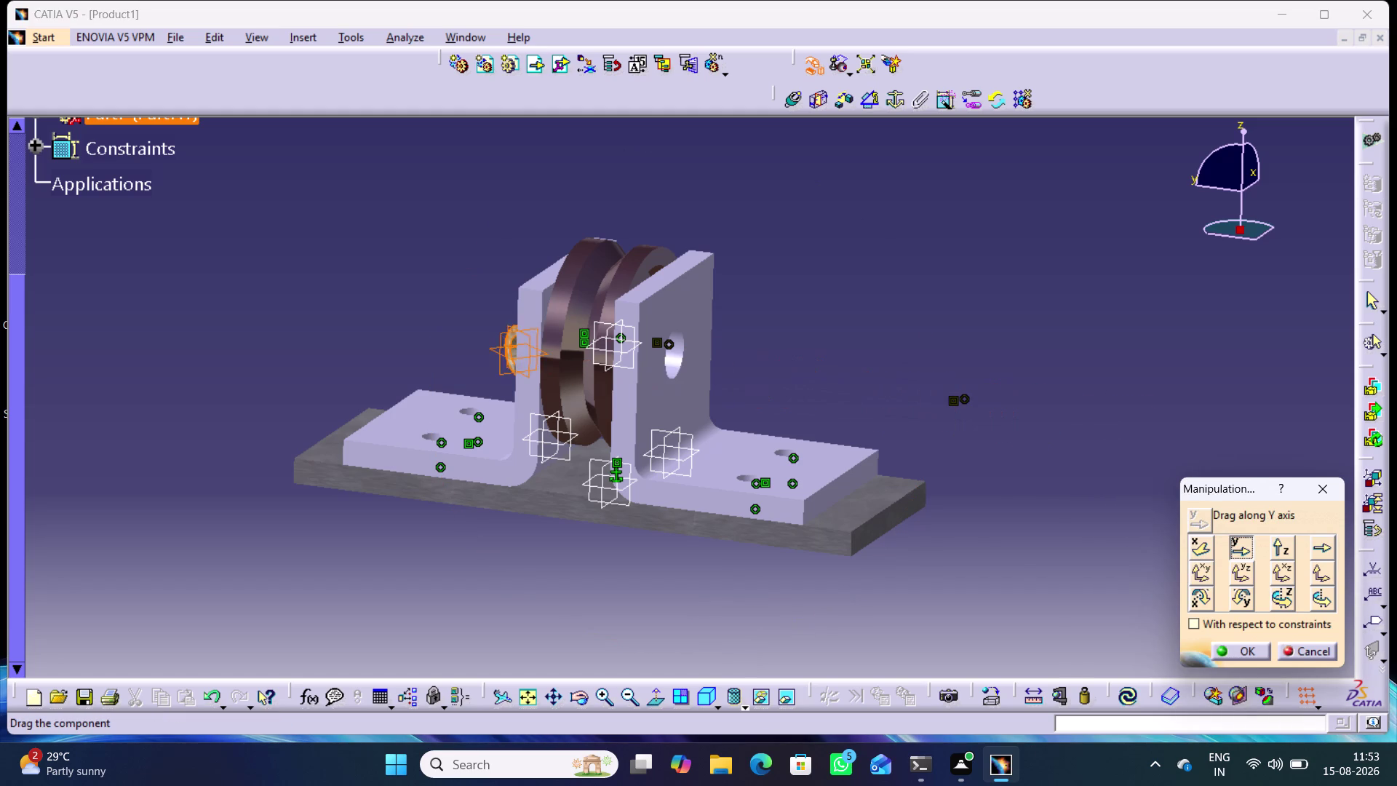
drag(549, 377, 954, 416)
click(1242, 650)
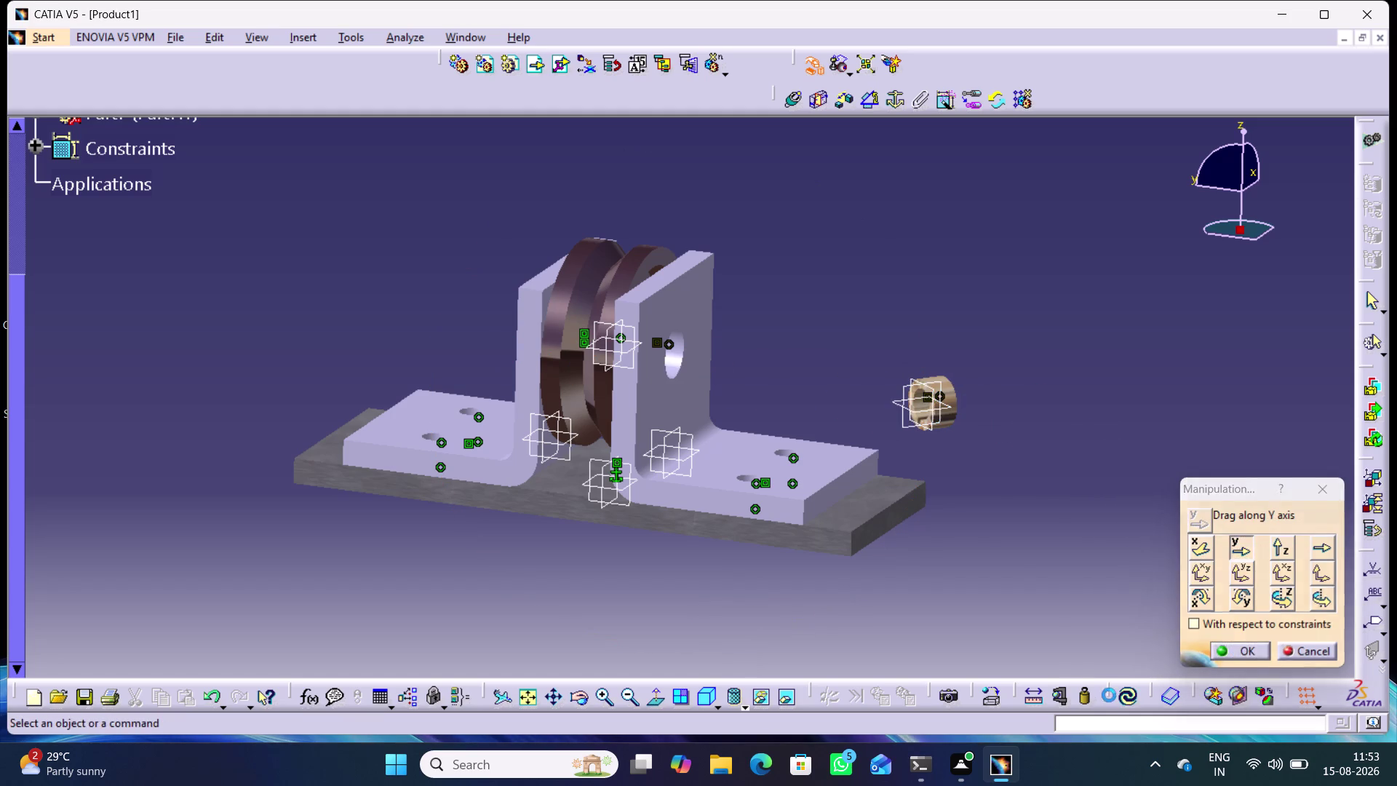
click(1125, 698)
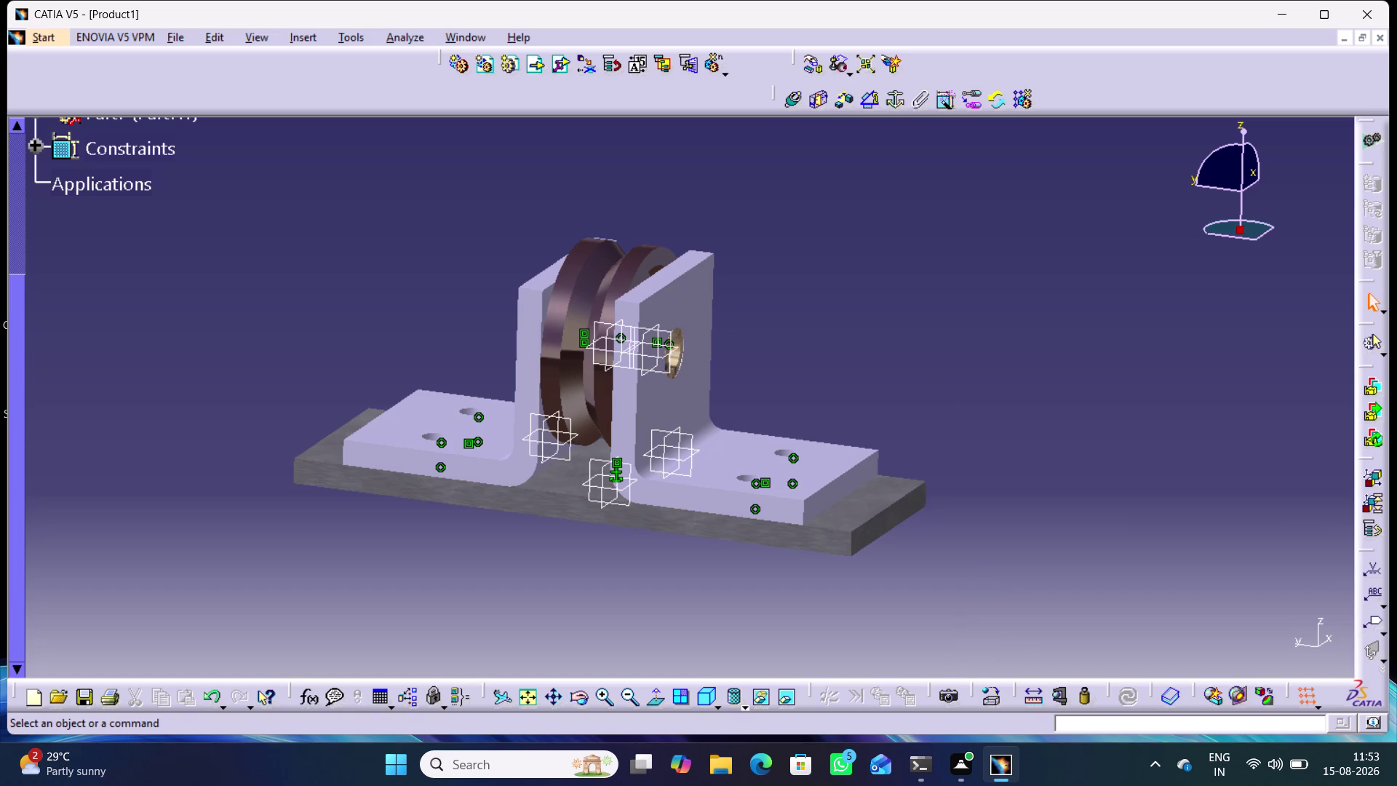
Drag the washer along Y to the right of the support and accept.
click(815, 62)
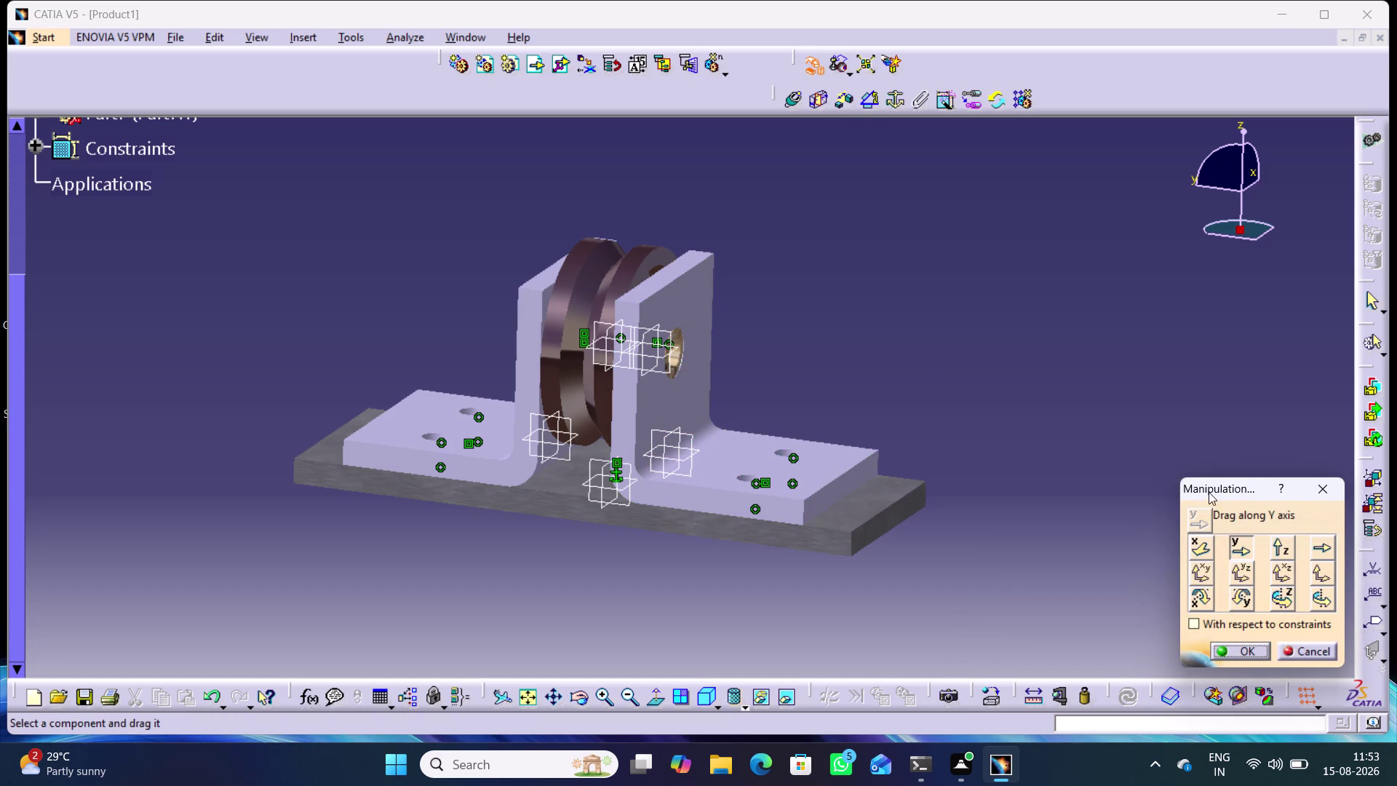
click(1242, 546)
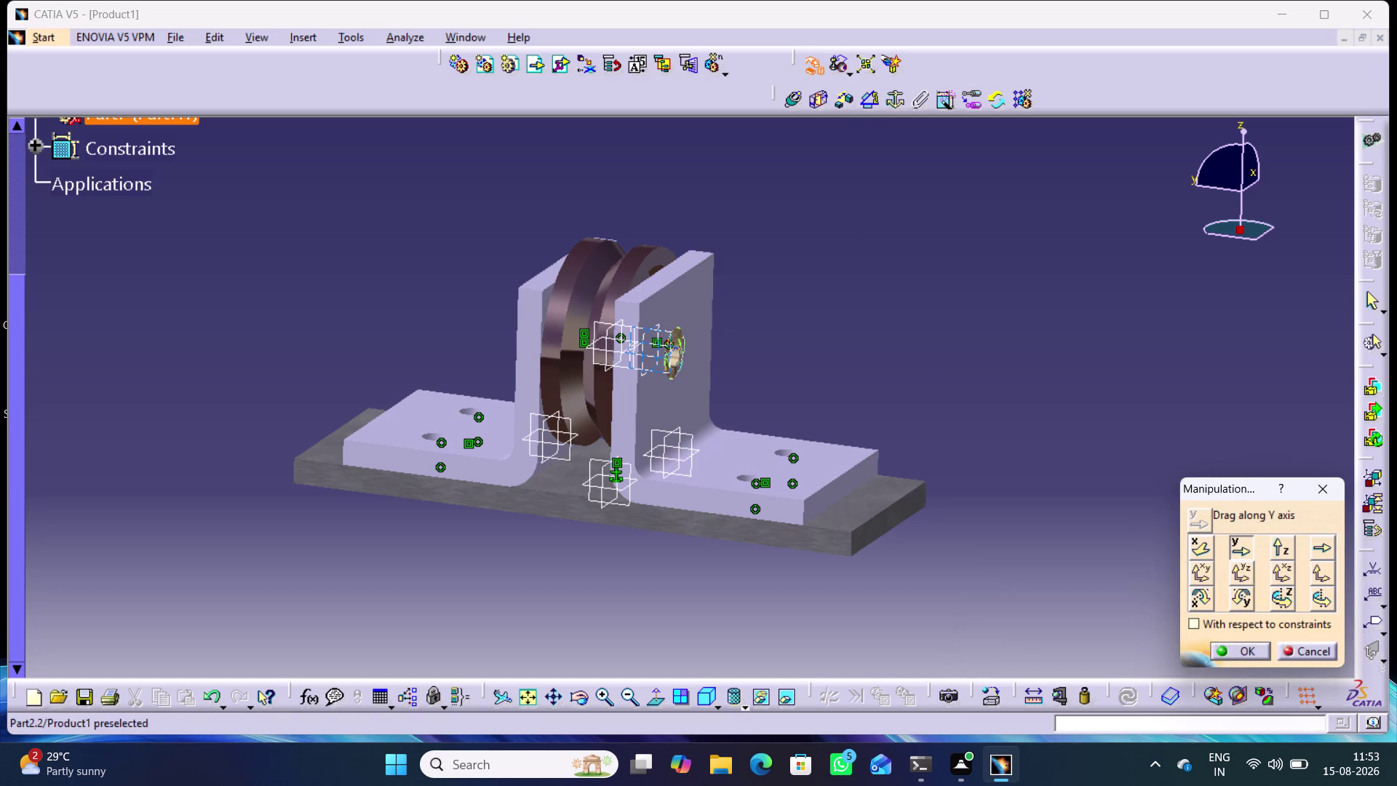
drag(681, 350, 978, 438)
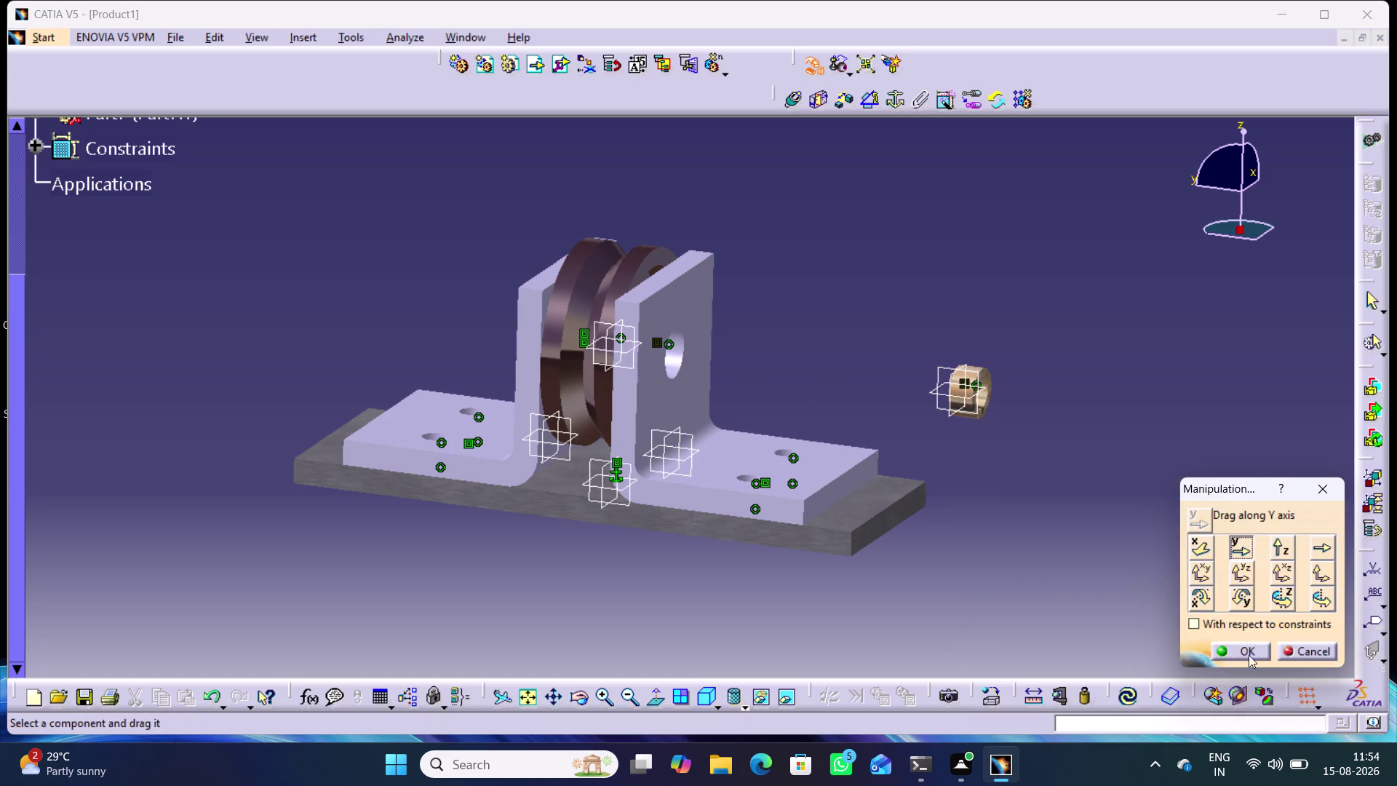
click(1232, 646)
click(1031, 544)
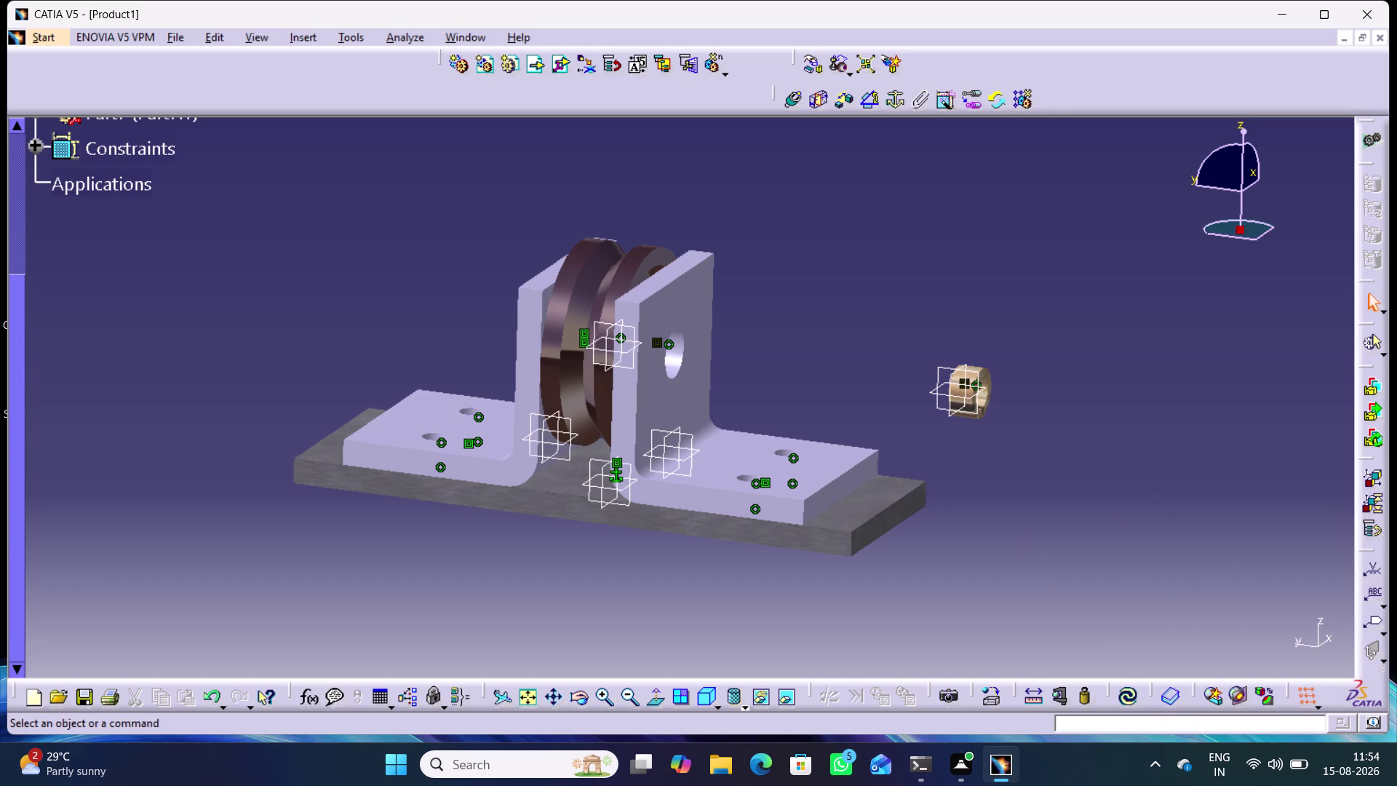
Orbit to check the washer's new position right of the support.
middle_drag(742, 599, 800, 531)
right_drag(743, 598, 800, 531)
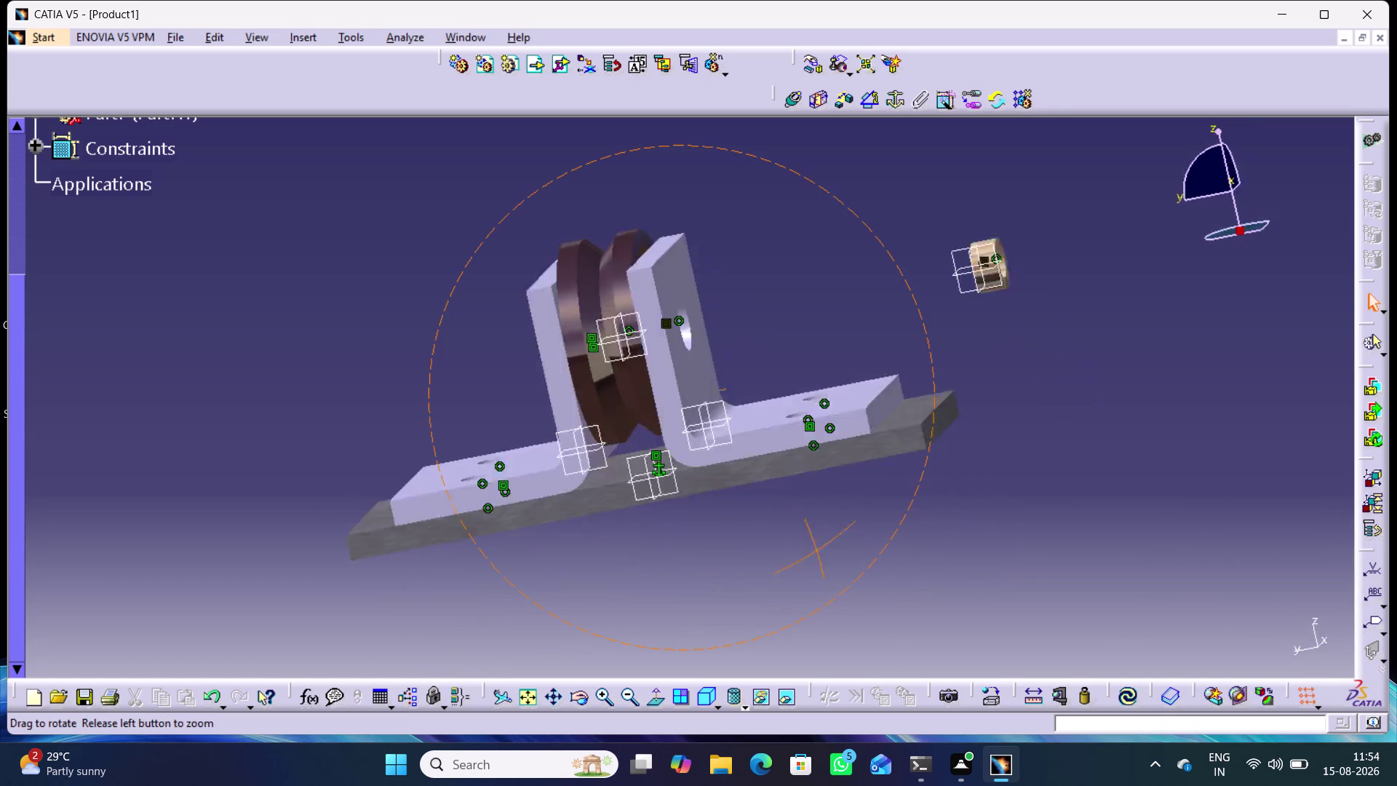
middle_drag(799, 532, 781, 570)
right_drag(799, 532, 781, 570)
middle_drag(990, 369, 1037, 424)
right_drag(990, 369, 1037, 424)
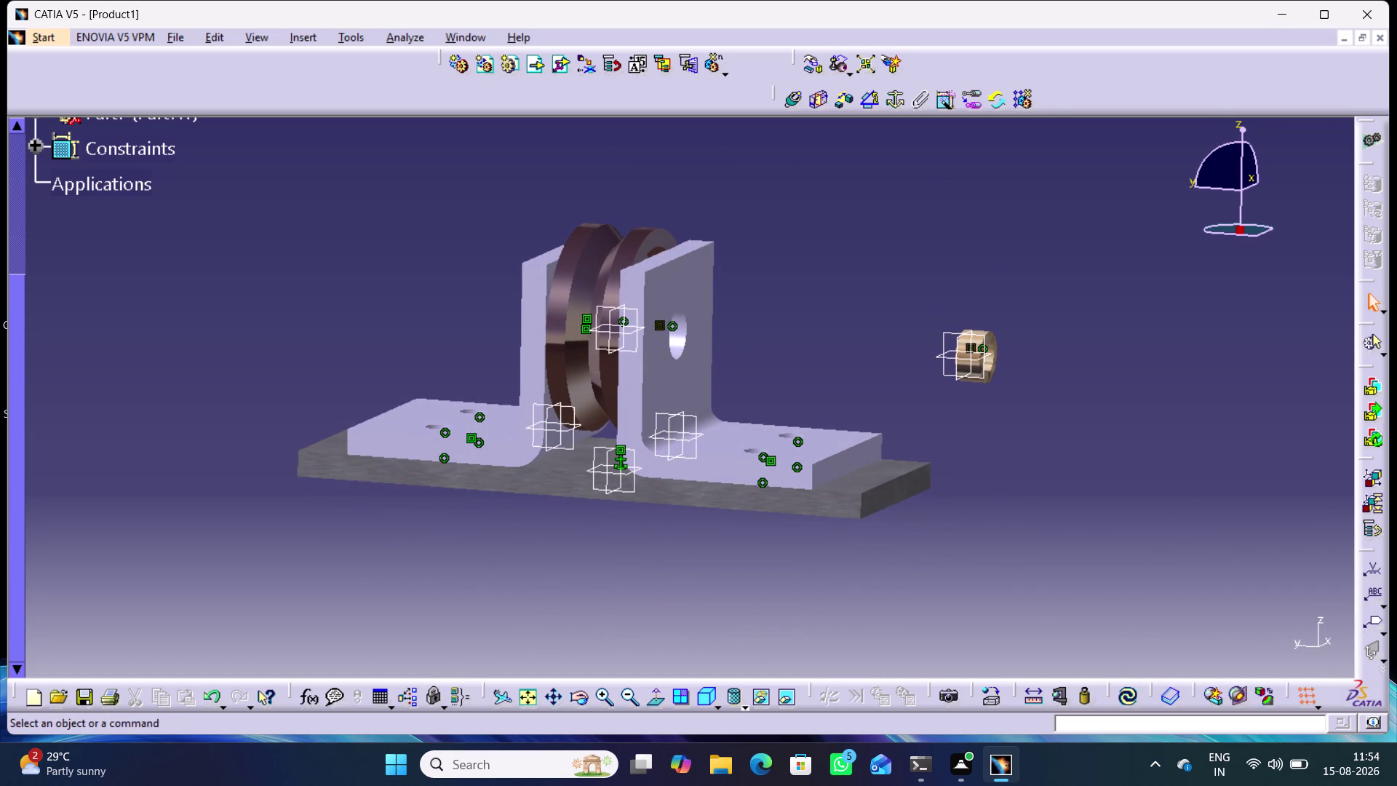
click(861, 101)
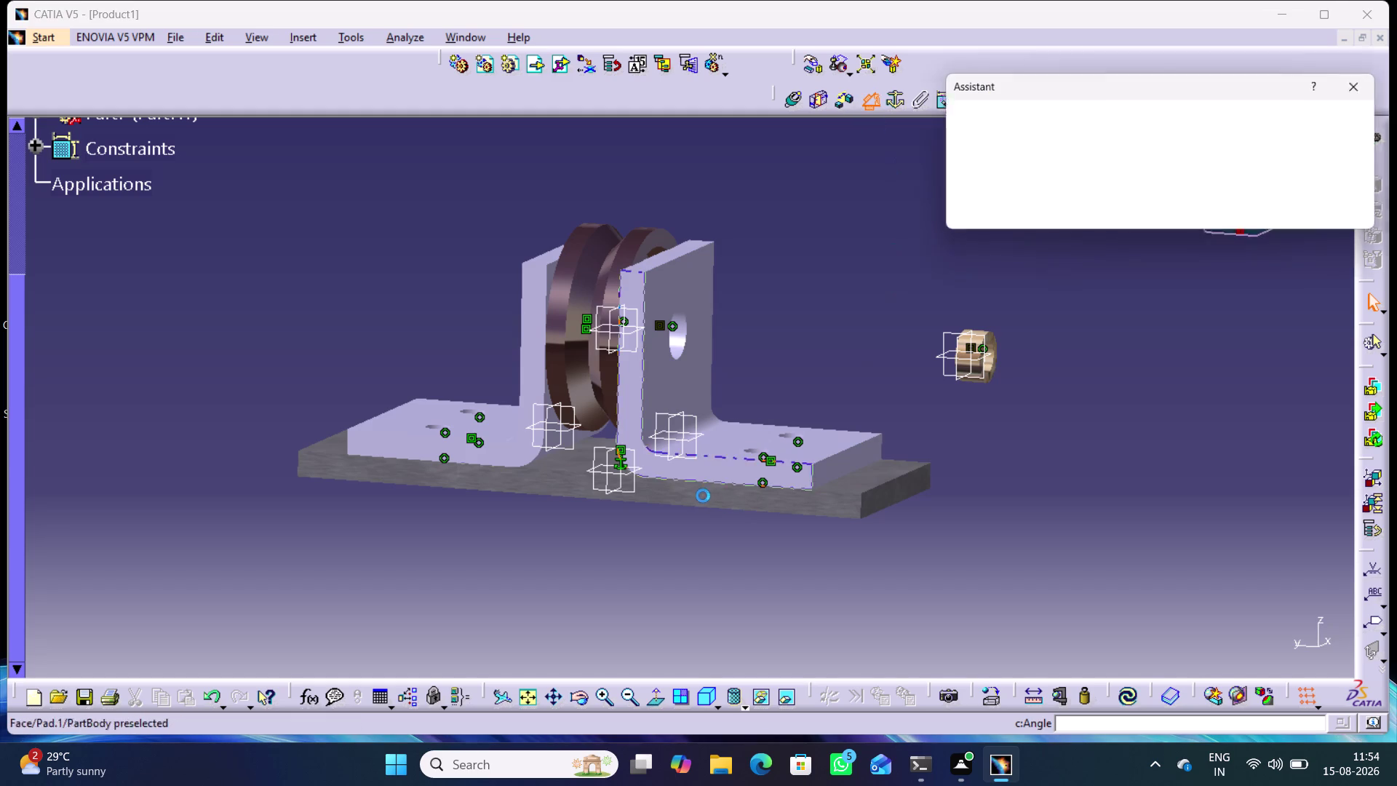
Add a 0° angle constraint between the support plane and the washer plane.
click(628, 472)
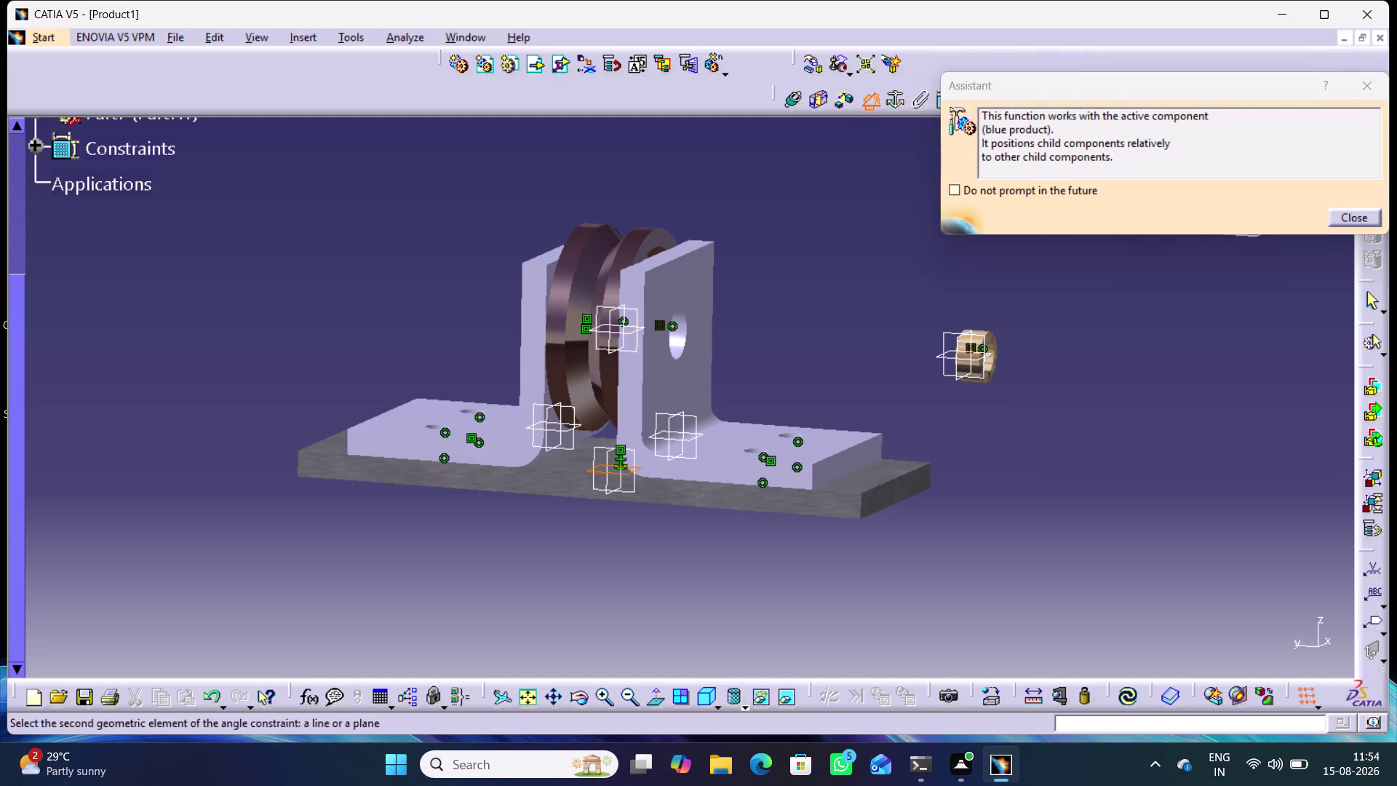
click(950, 356)
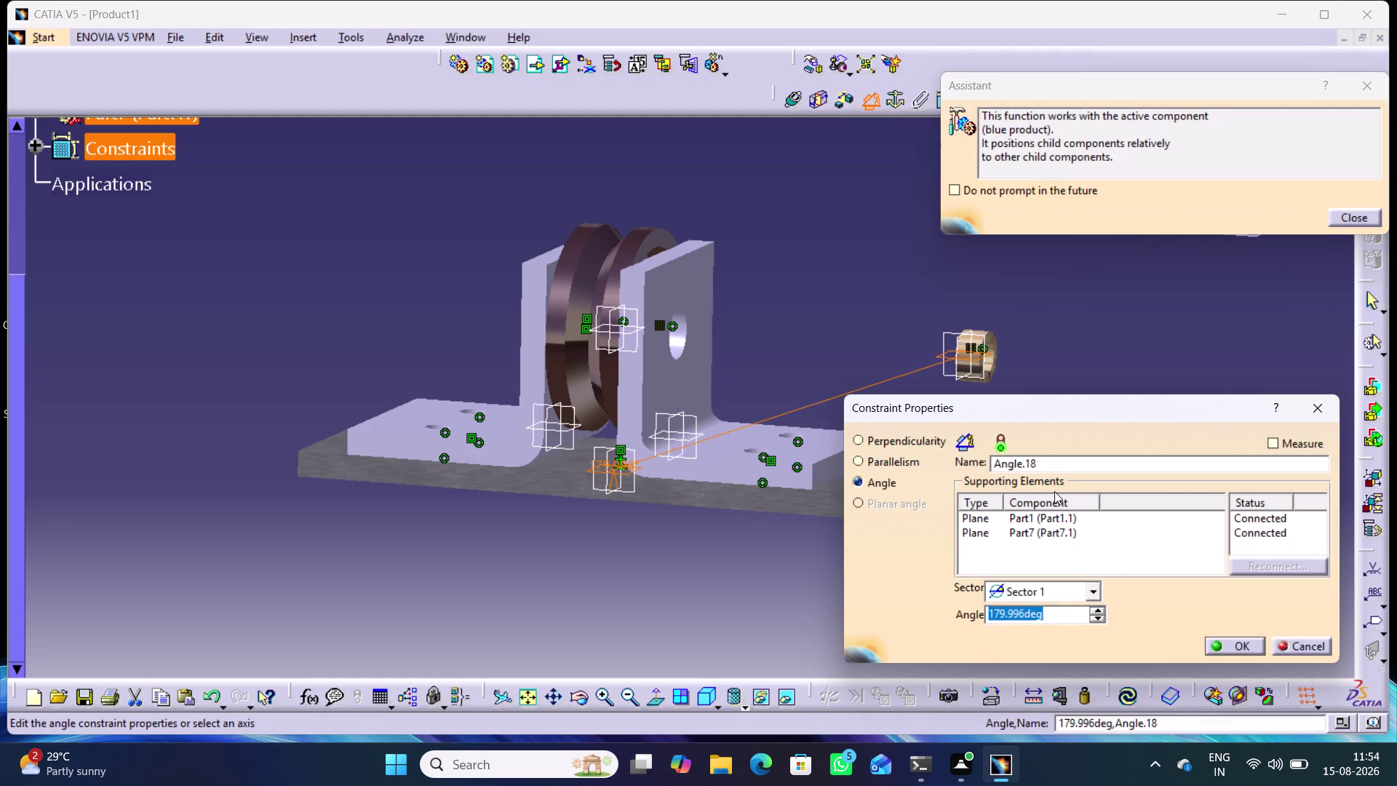
key(0)
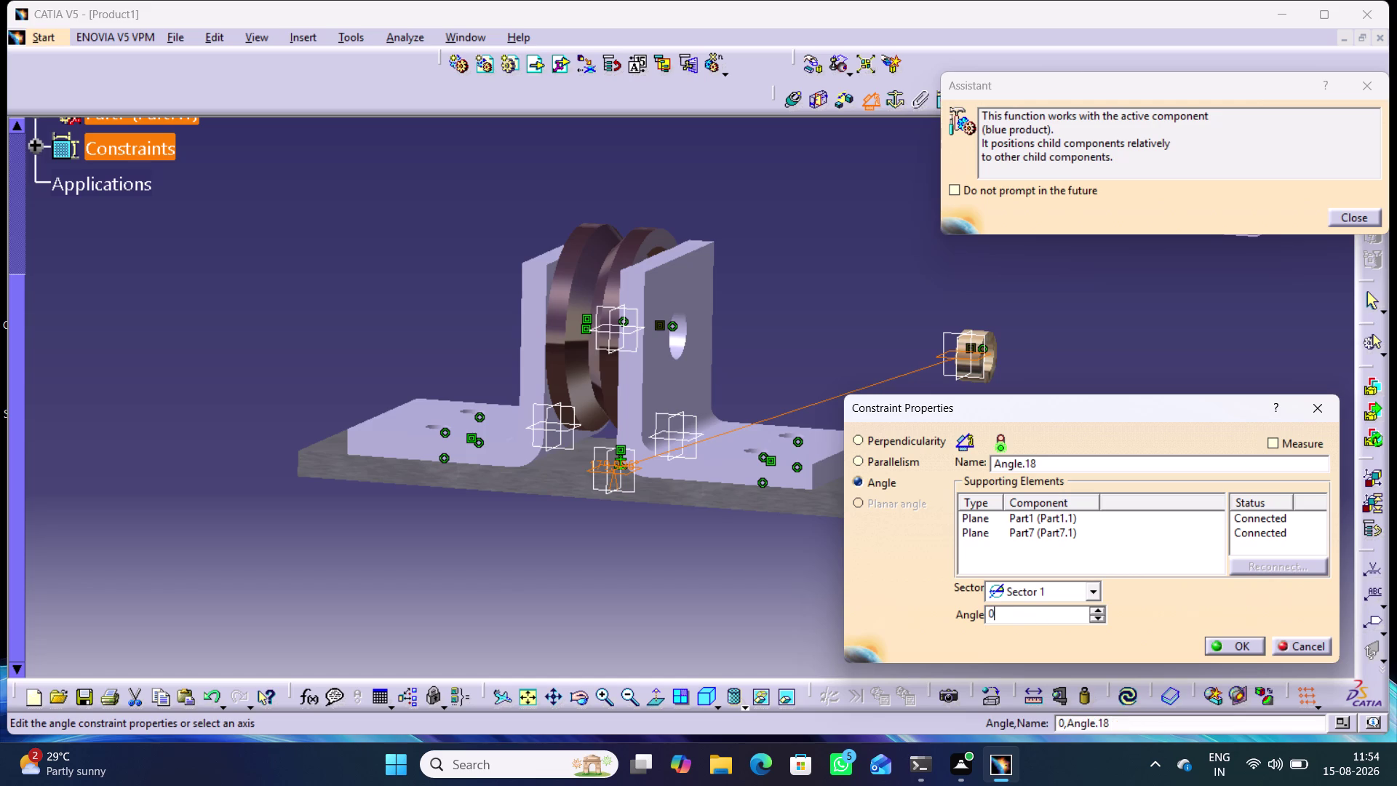
key(Return)
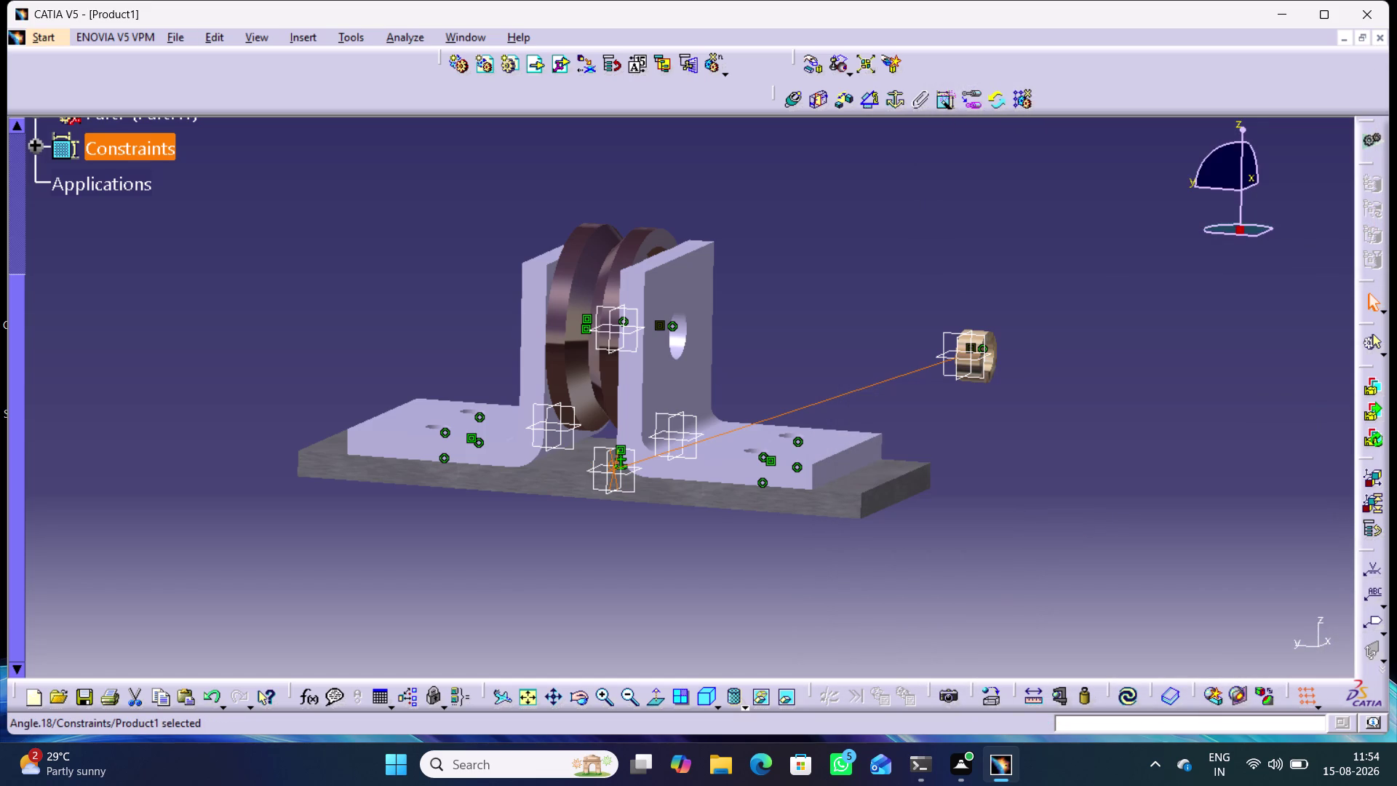
Update the assembly and orbit to inspect the bush seated in the hole.
click(1131, 696)
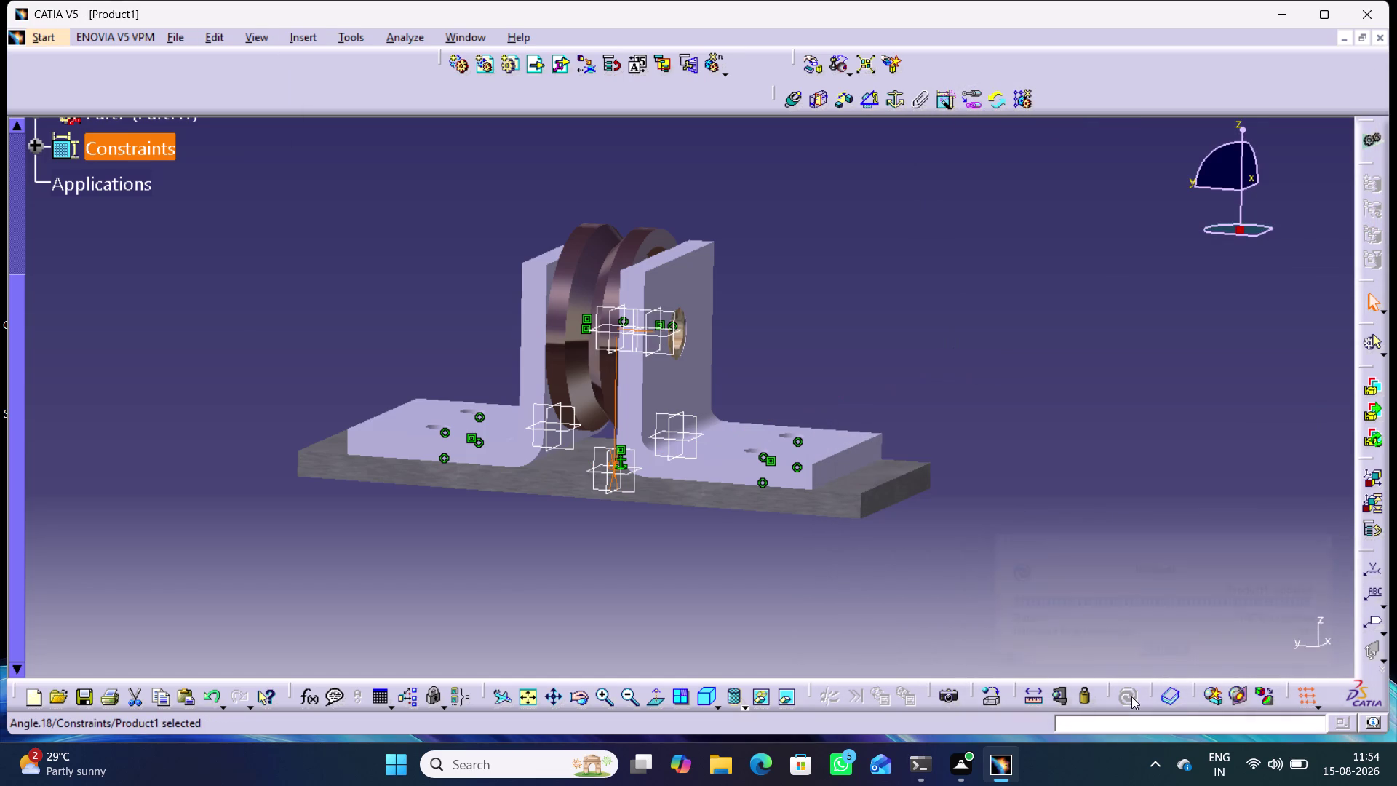
click(1010, 514)
middle_drag(724, 576, 748, 547)
right_drag(723, 576, 748, 547)
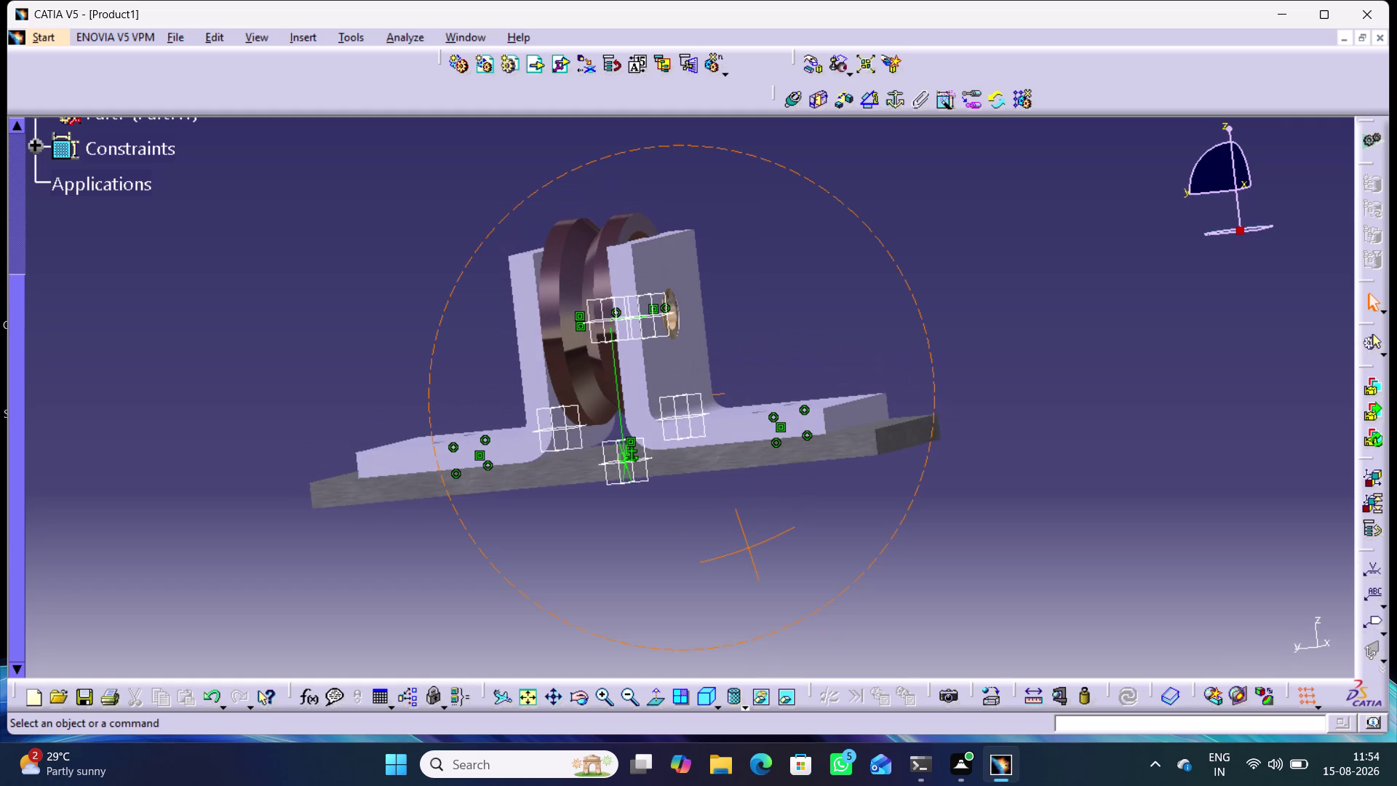
middle_drag(678, 518, 754, 572)
right_drag(683, 522, 753, 571)
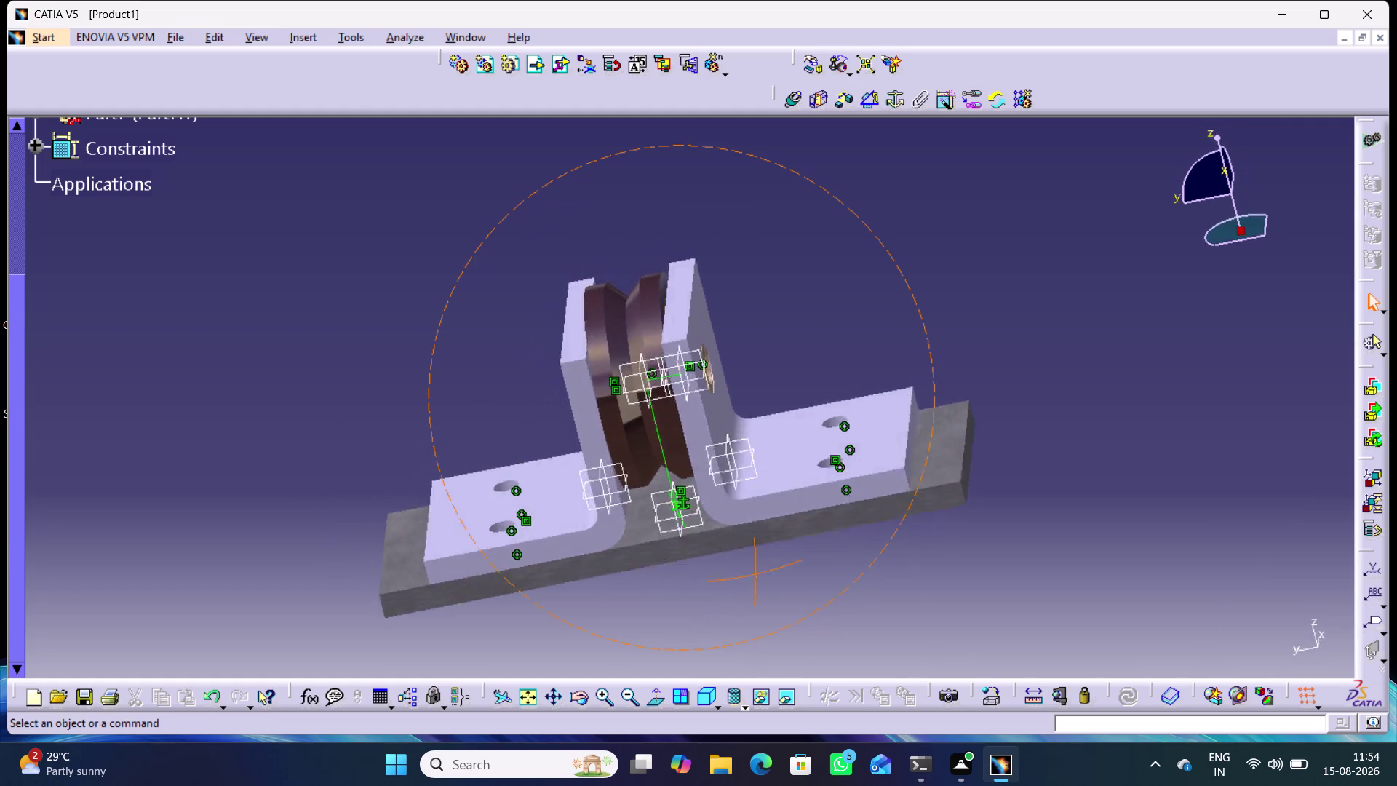
middle_drag(754, 571, 649, 541)
right_drag(754, 571, 649, 542)
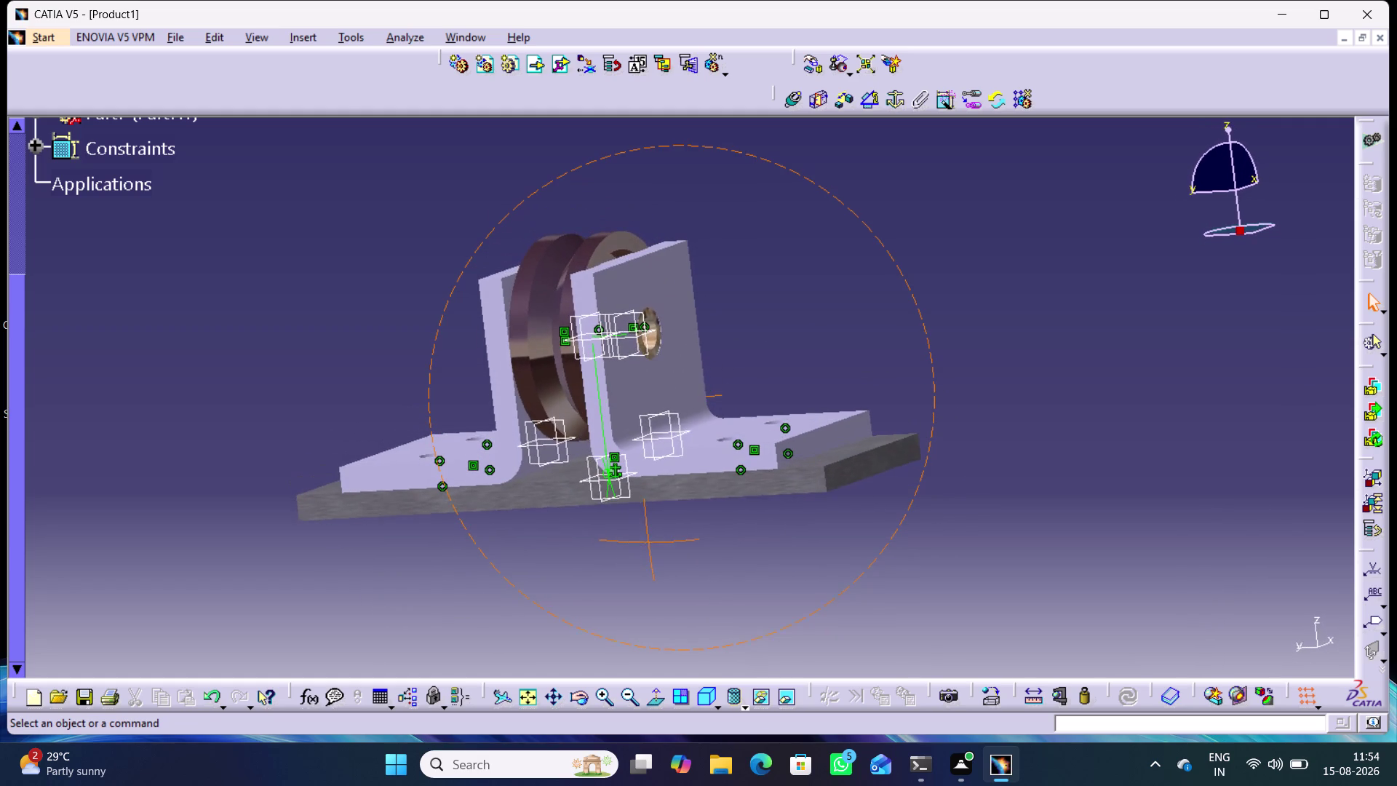
scroll(up, 3)
right_click(156, 163)
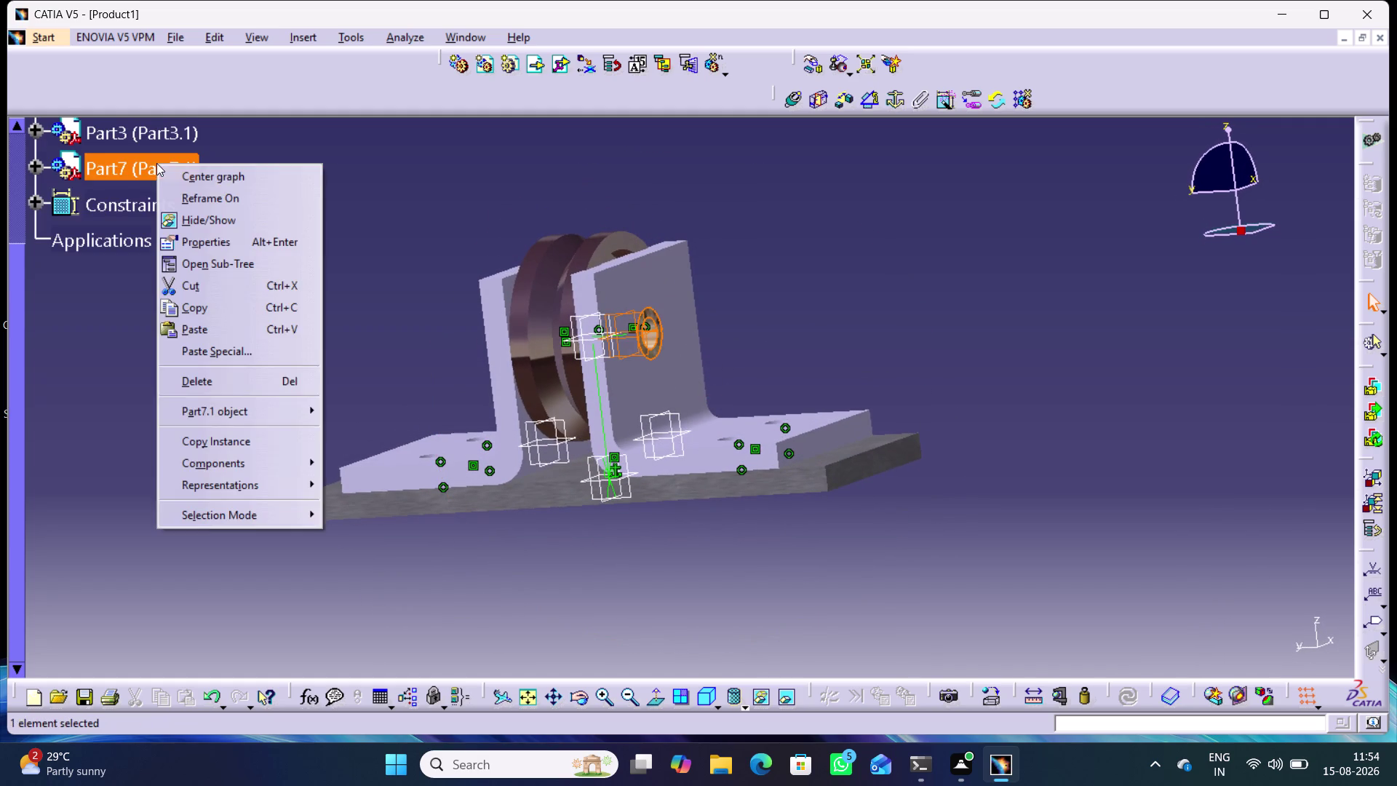
click(239, 415)
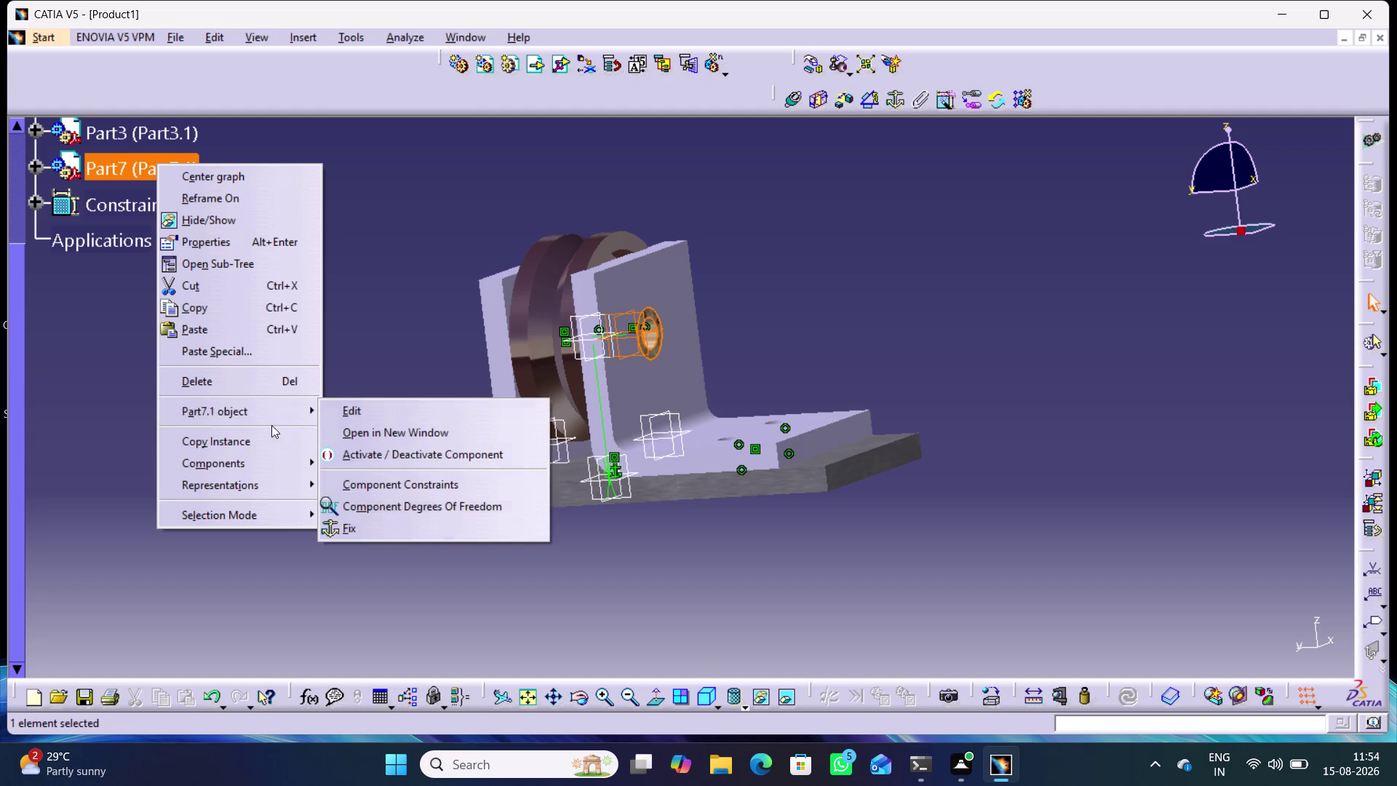
click(361, 507)
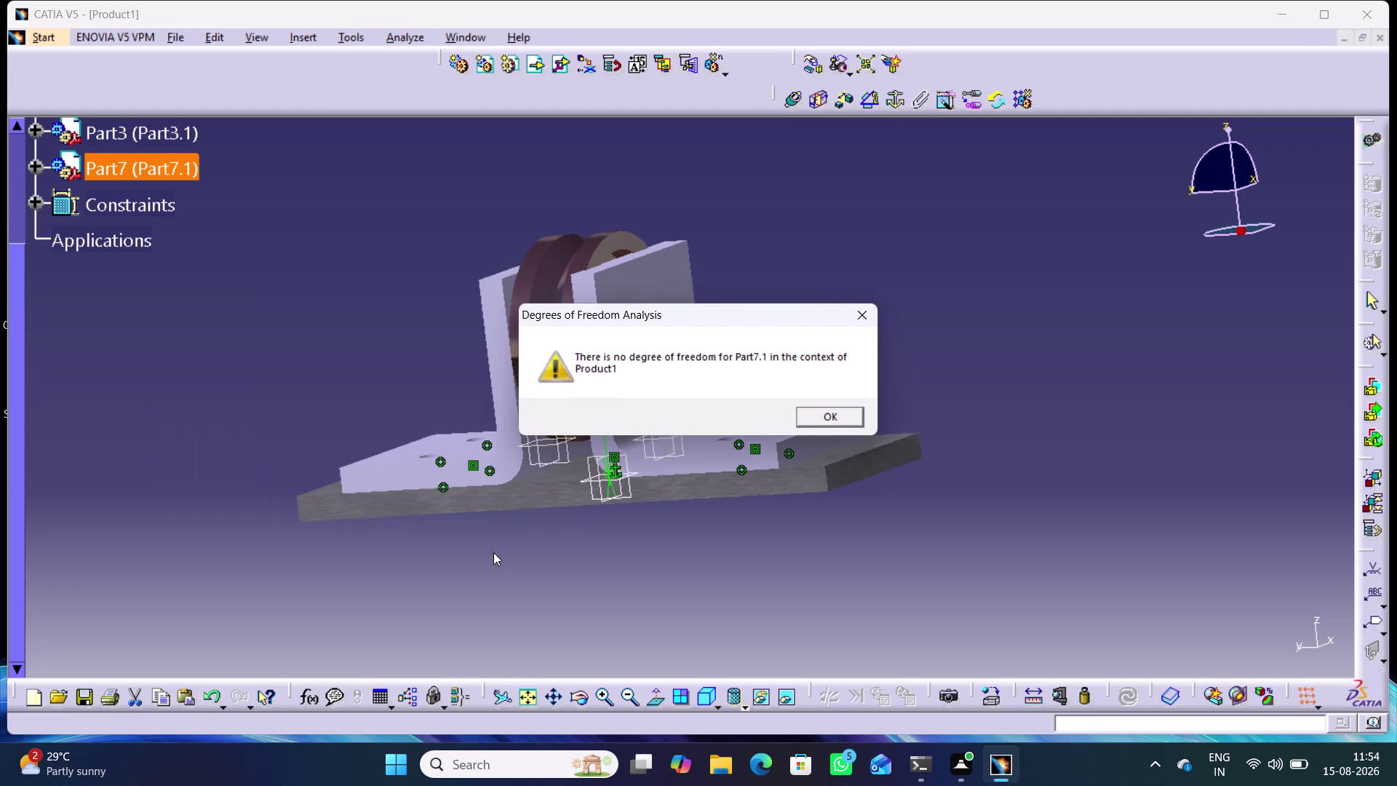
click(838, 418)
click(930, 363)
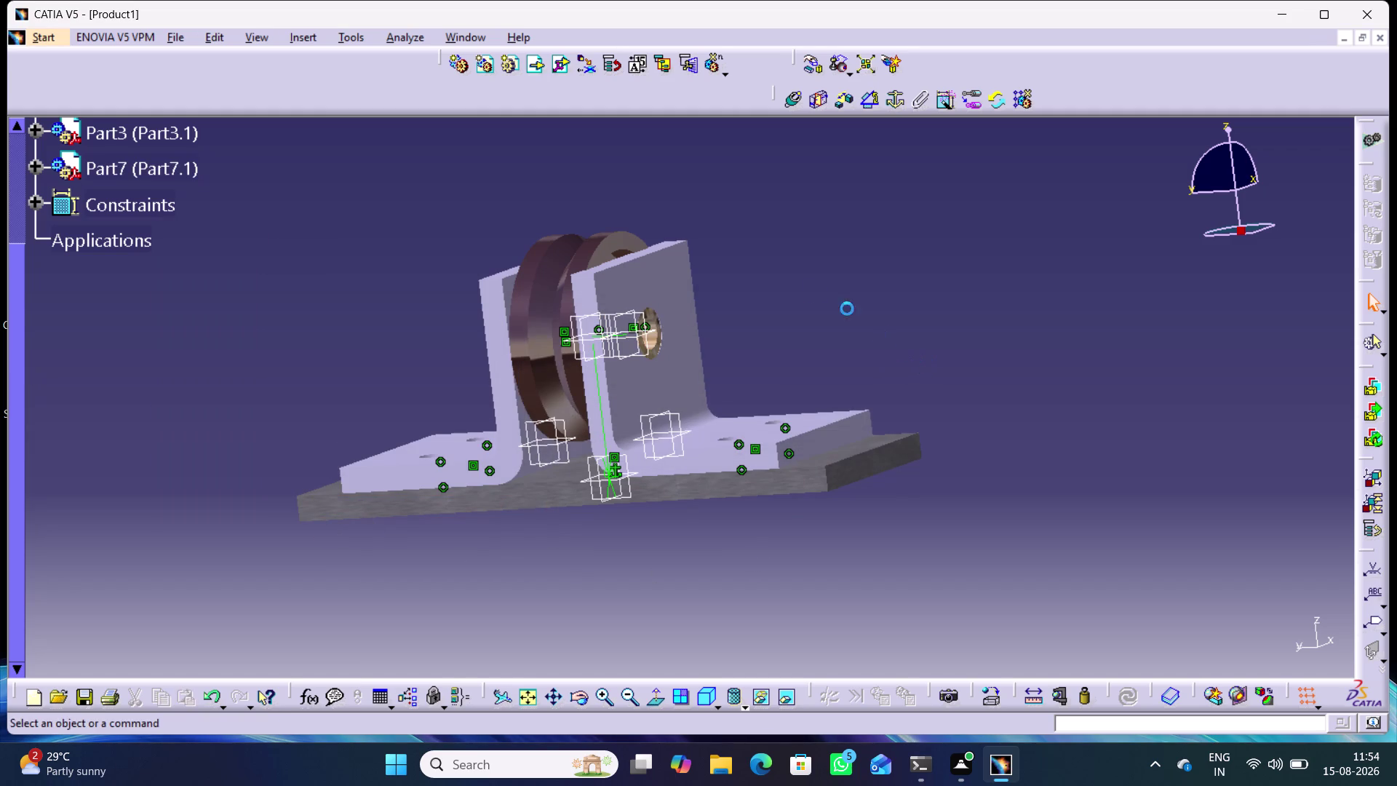
middle_drag(797, 288, 918, 275)
right_drag(800, 288, 918, 274)
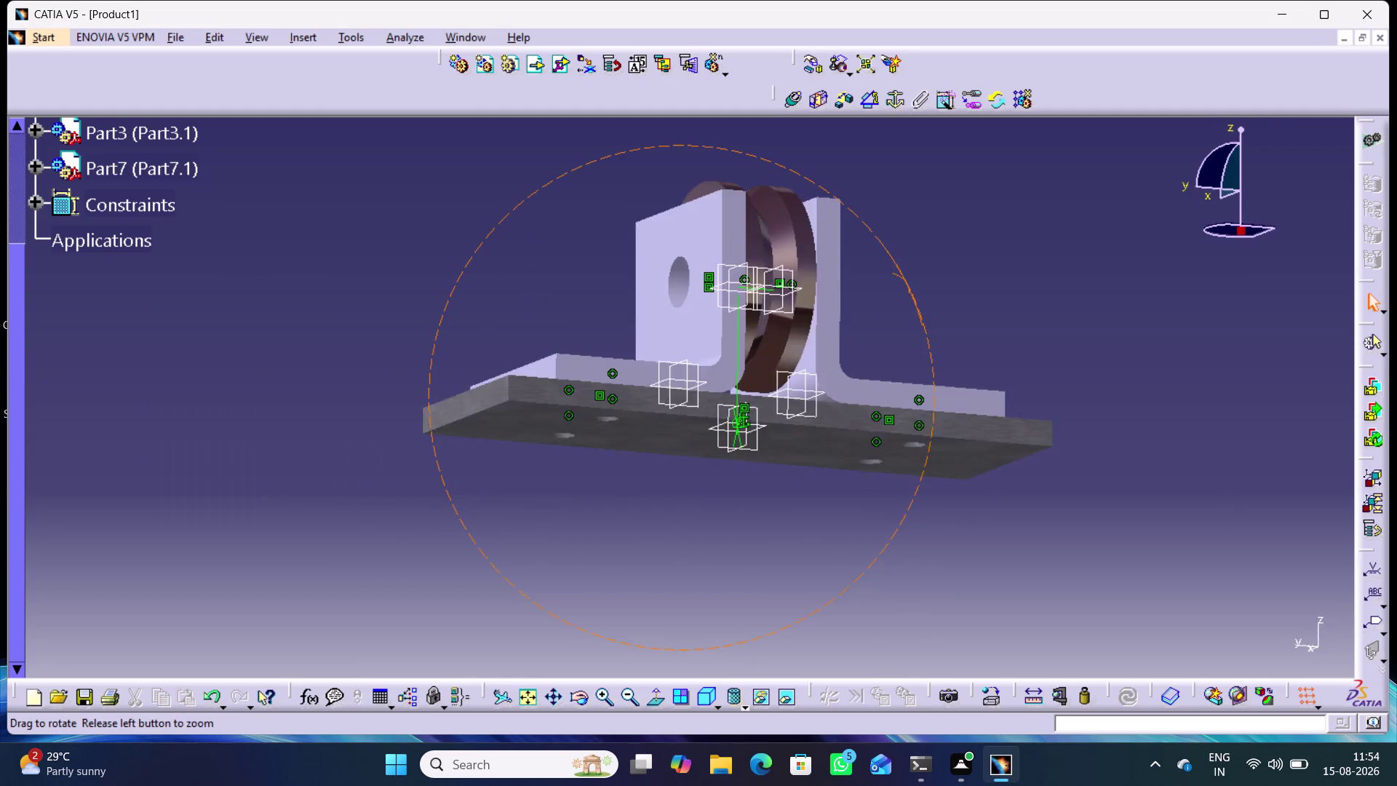
middle_drag(918, 274, 874, 321)
right_drag(918, 274, 874, 321)
middle_drag(562, 294, 570, 368)
scroll(up, 3)
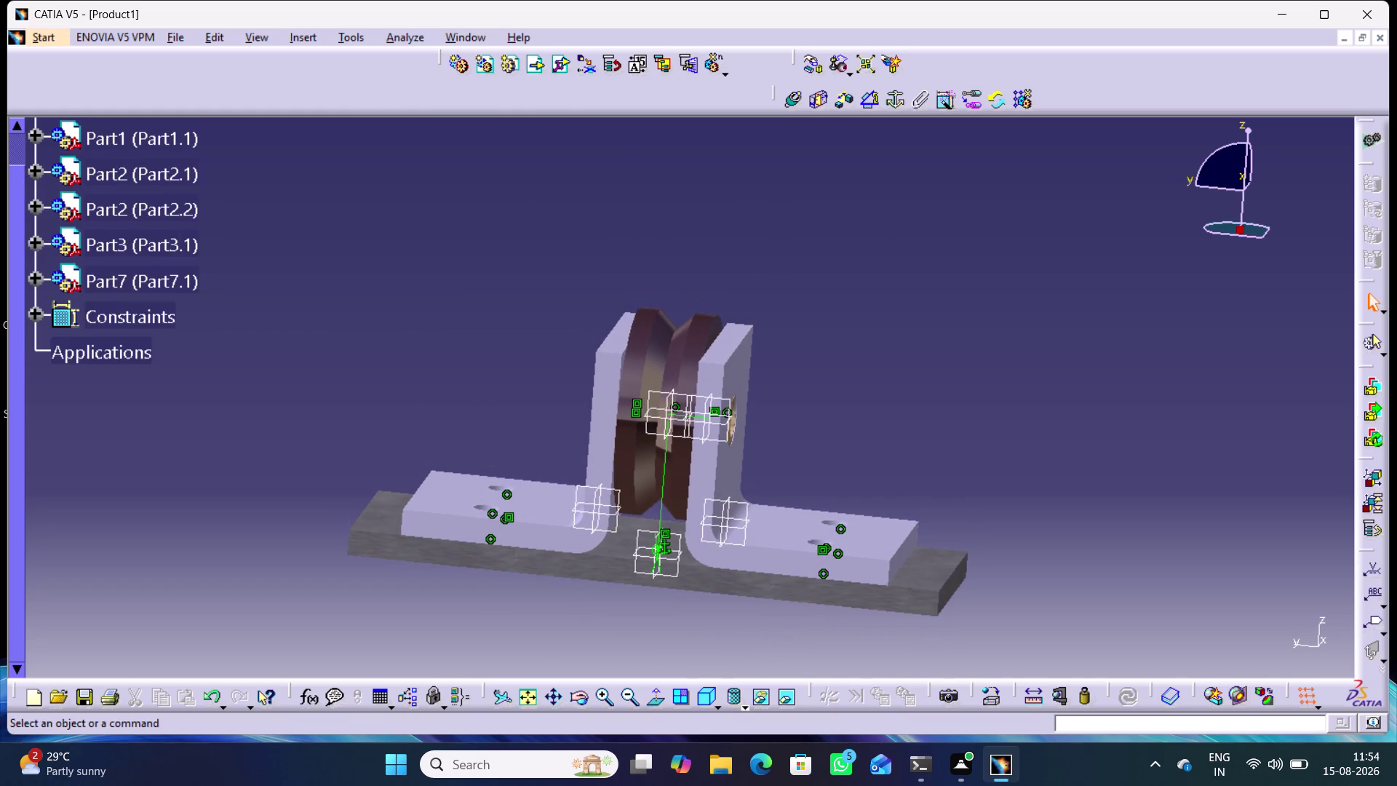
scroll(up, 3)
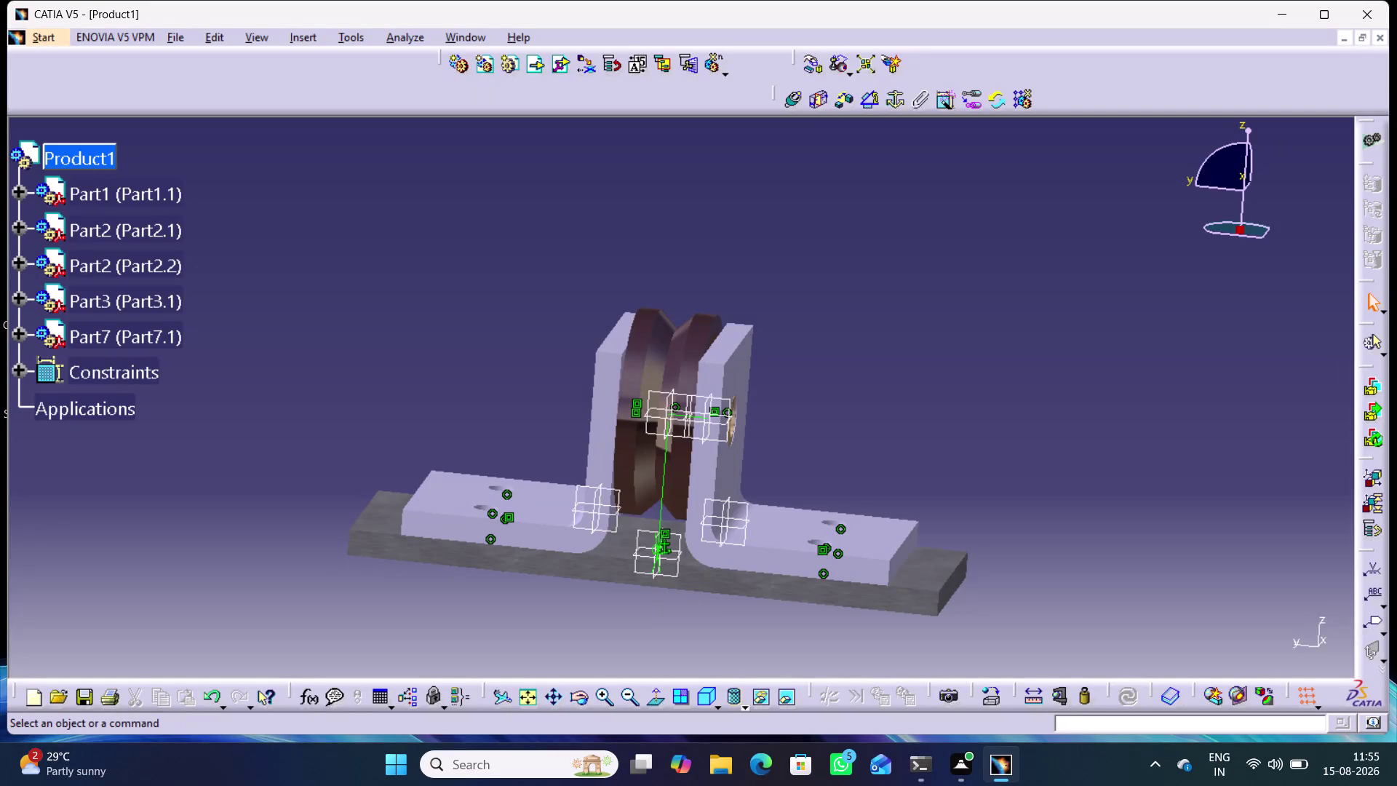
Insert the Washer part into Product1, then undo the insertion.
click(529, 62)
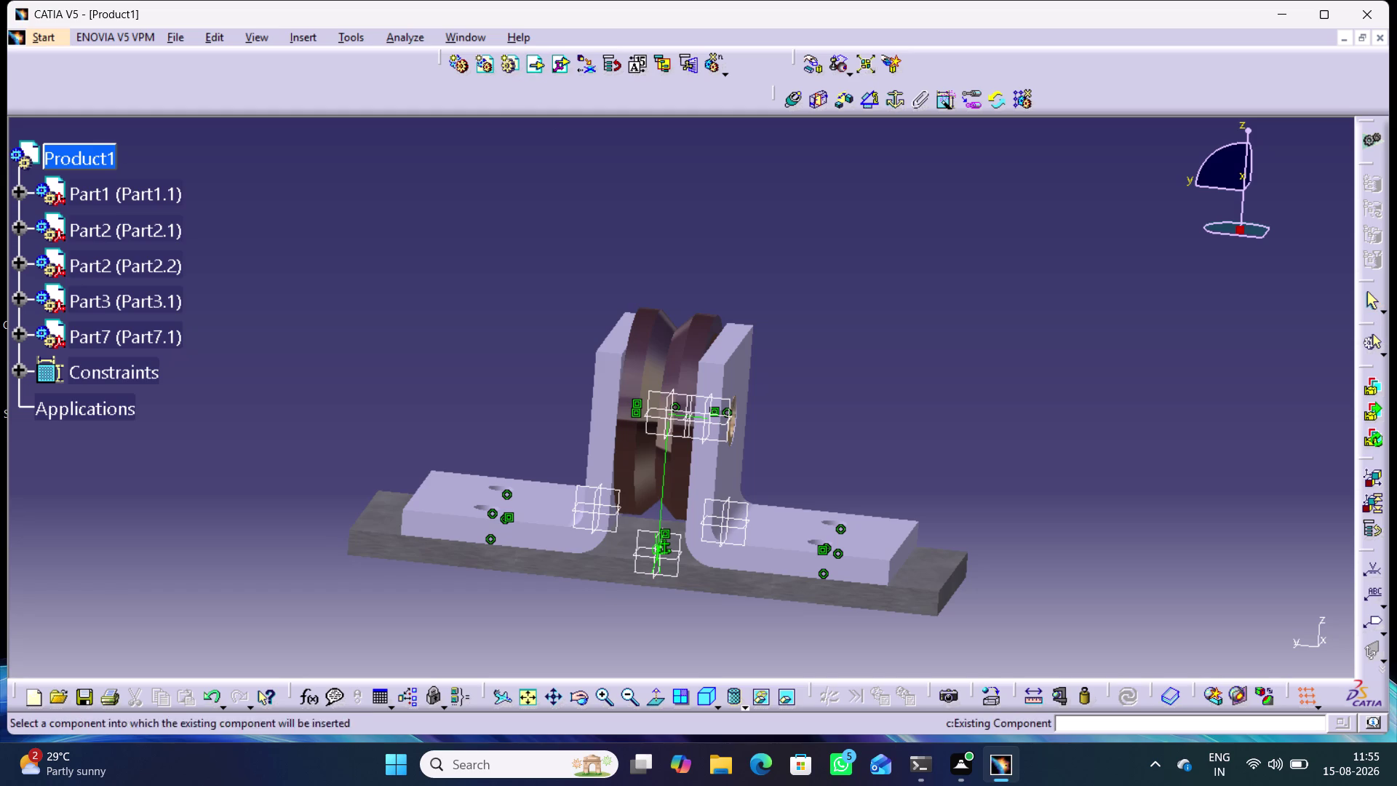
click(58, 153)
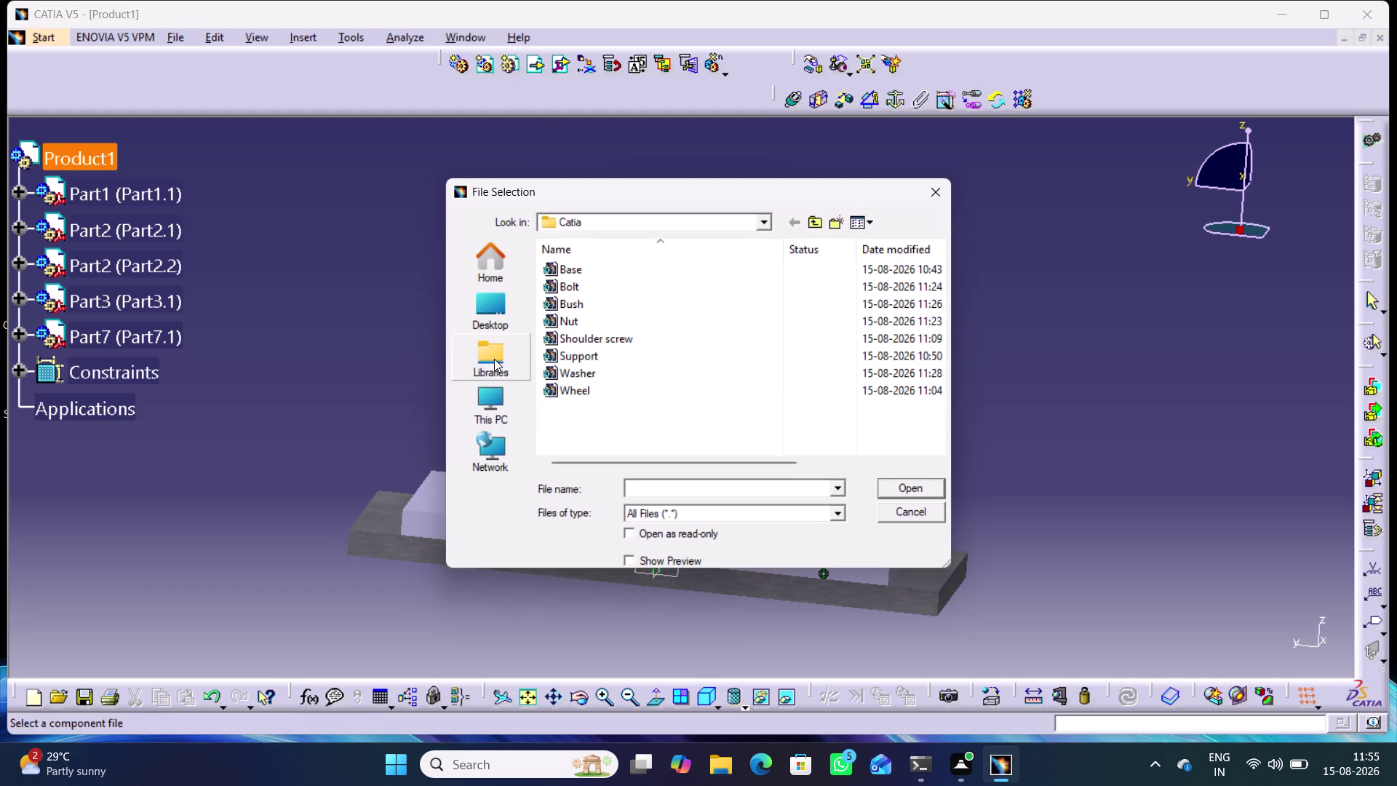
click(595, 378)
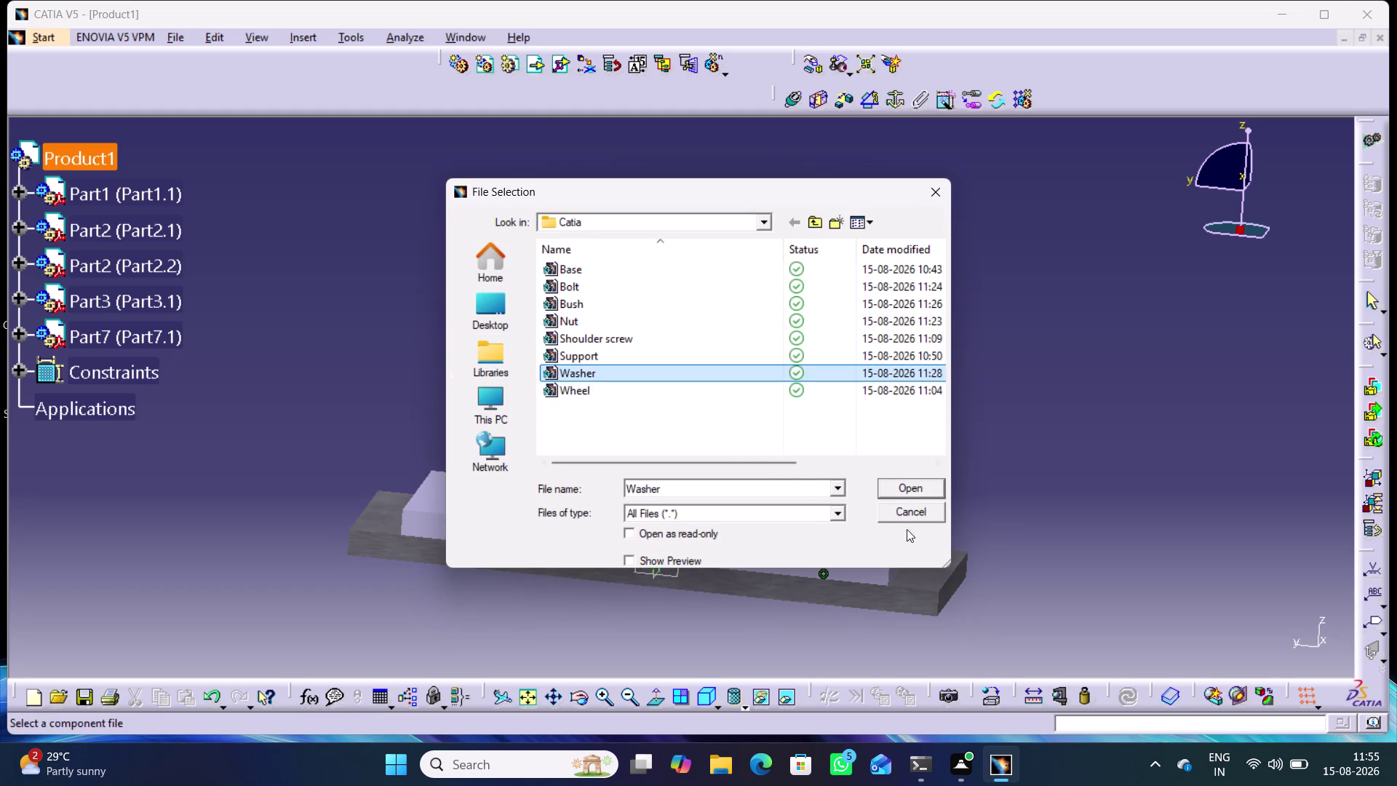
click(917, 489)
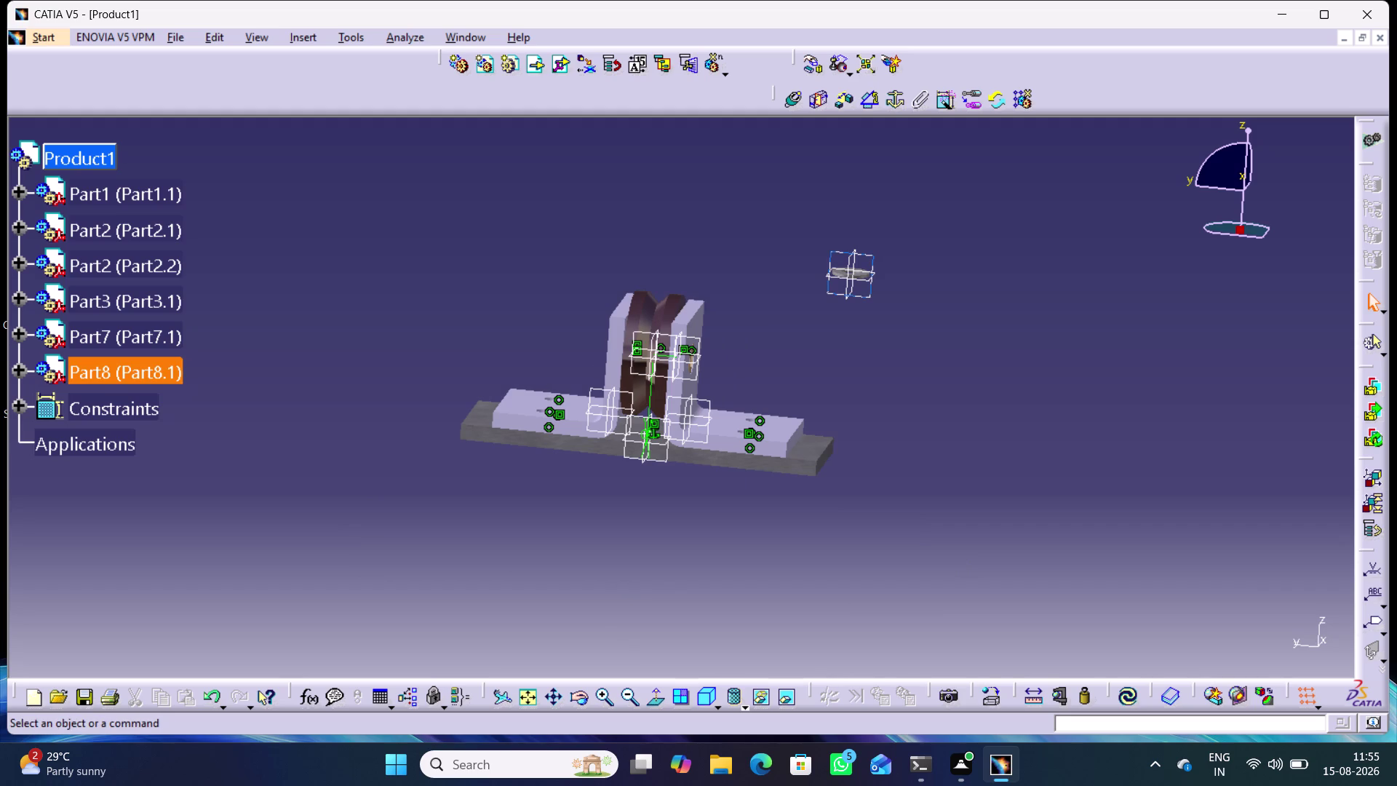
key(ctrl+z)
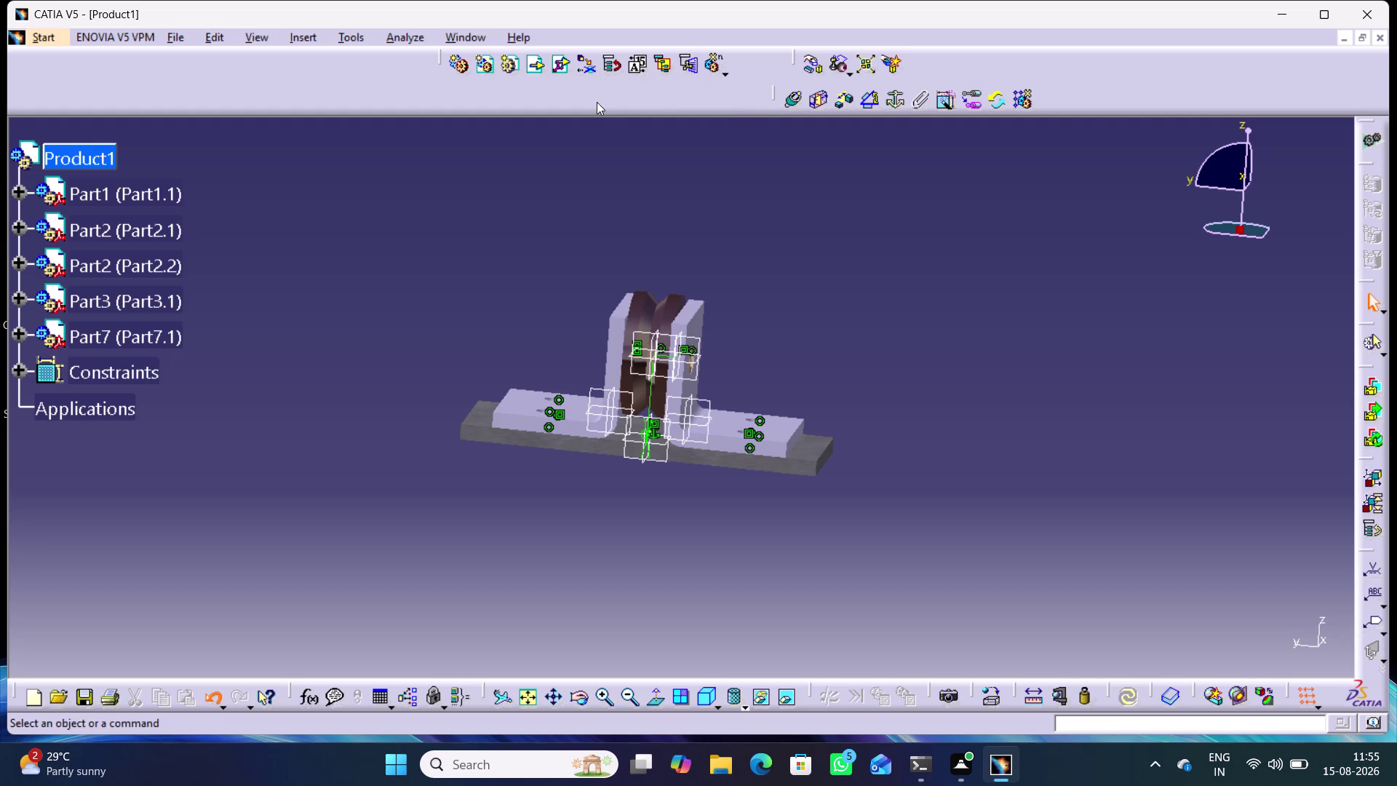
Insert the Bush part into Product1 and dismiss the import report.
click(543, 61)
click(104, 157)
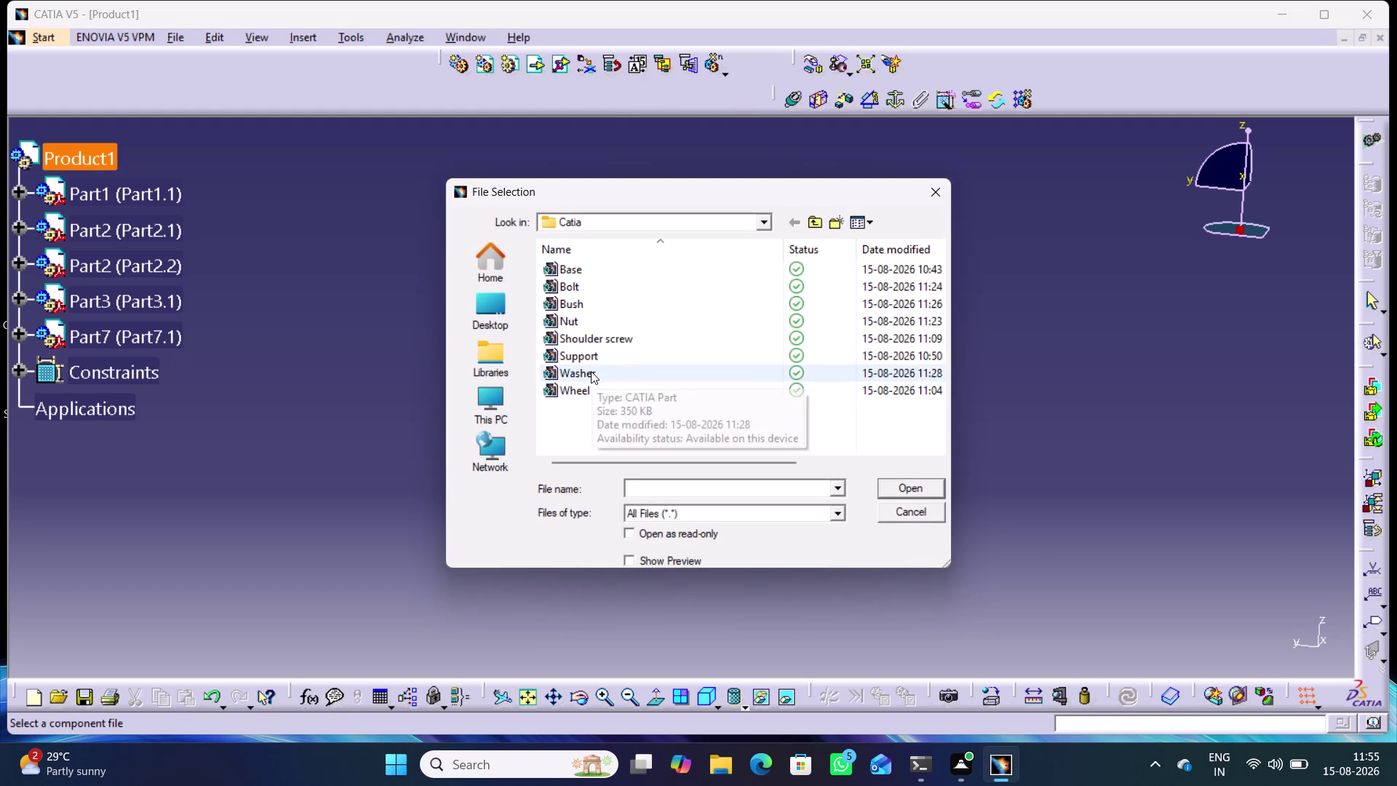
click(589, 307)
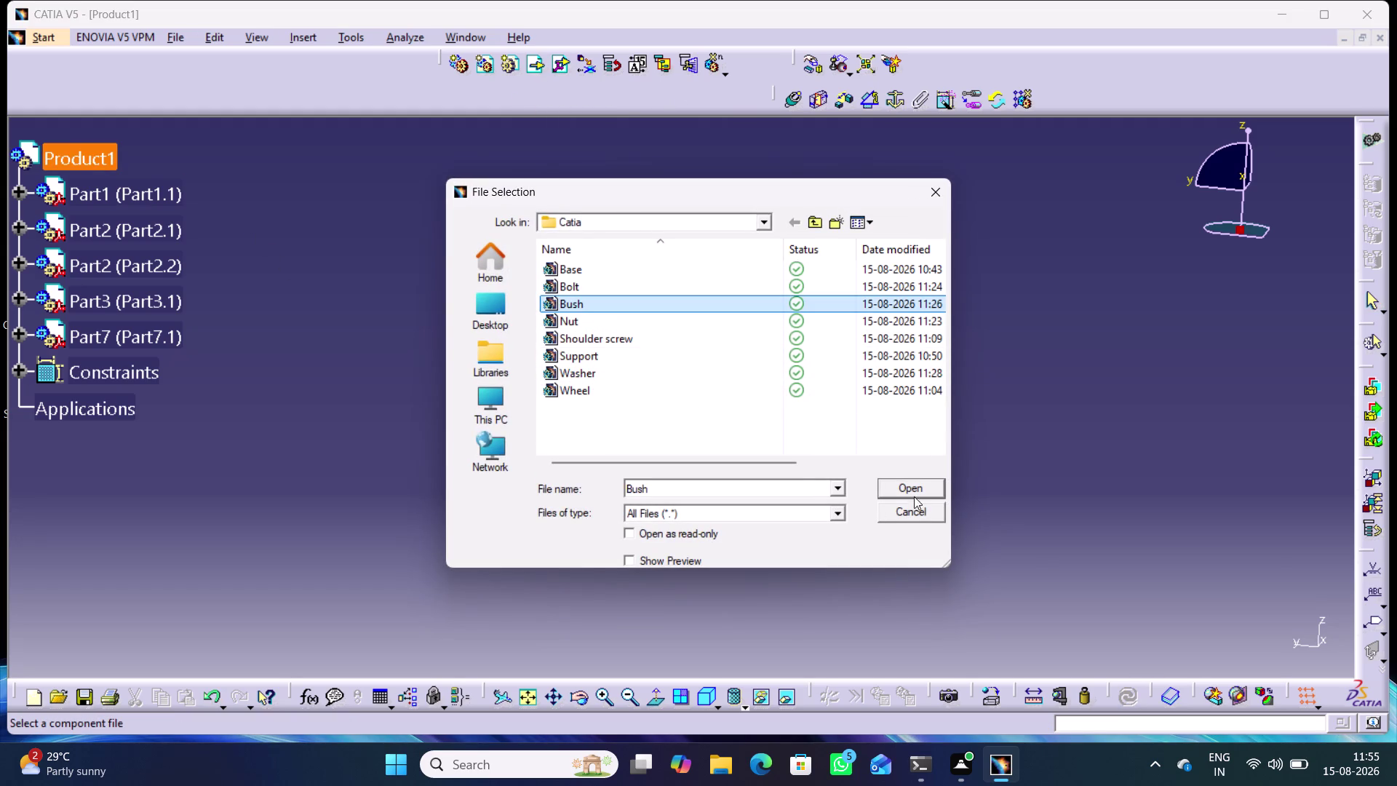
click(911, 480)
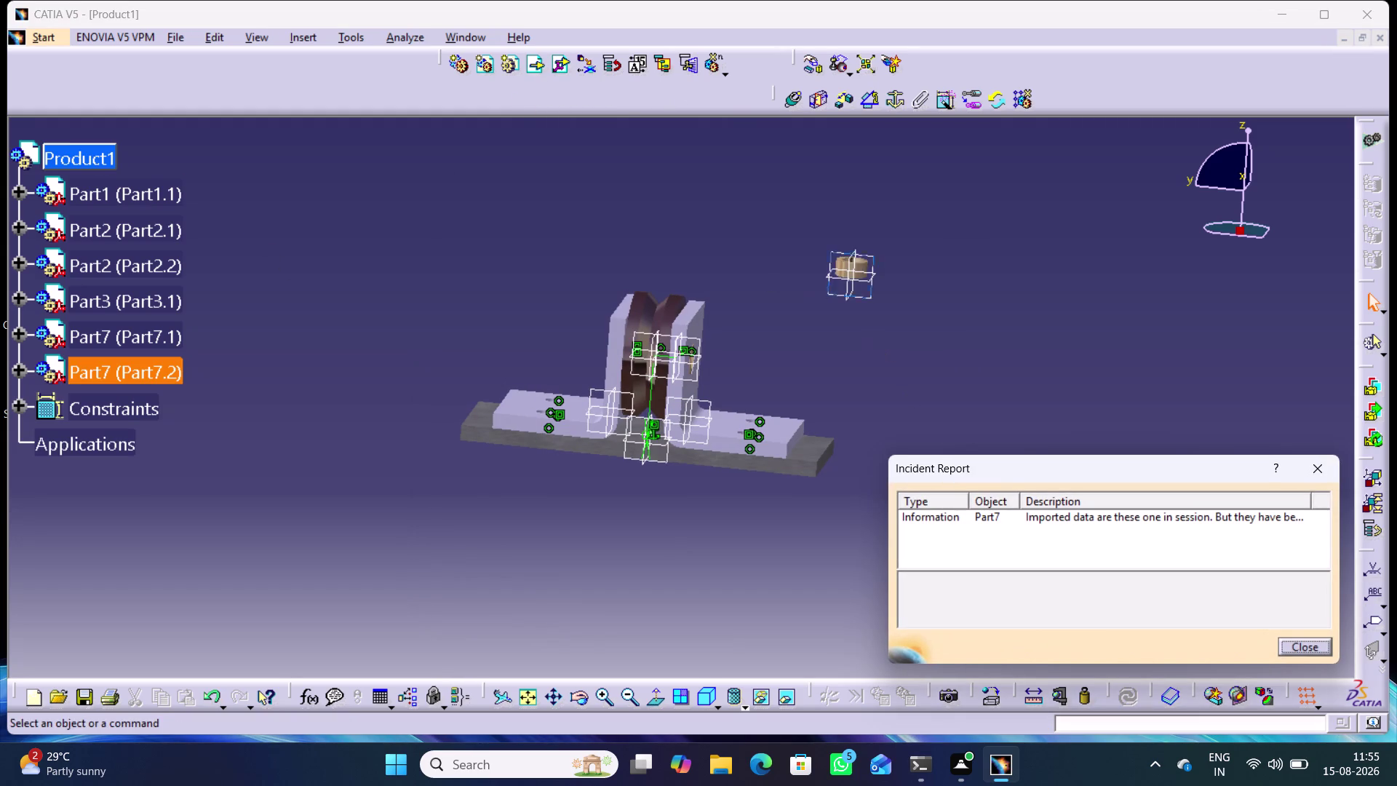
click(1312, 469)
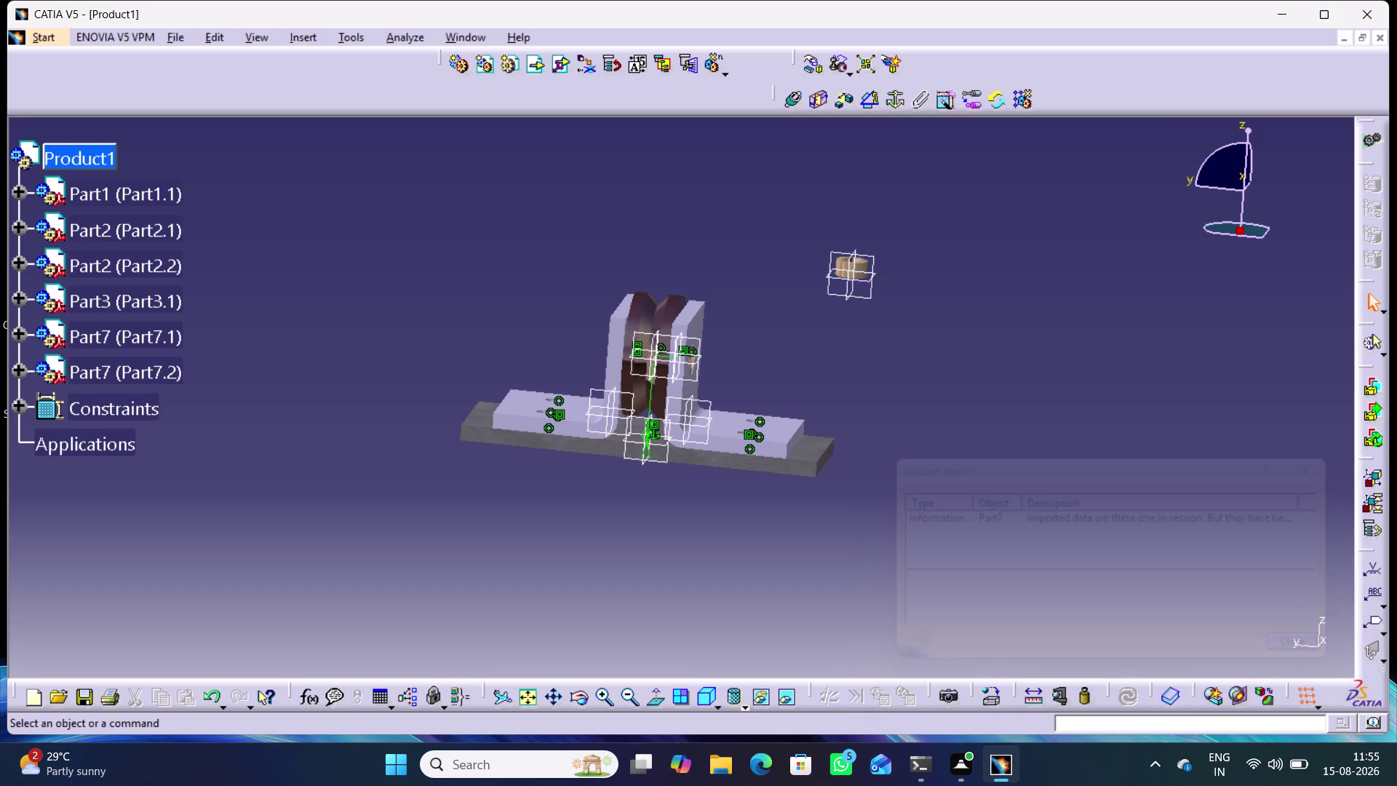
Orbit the assembly to view the new bush copy Part7.2.
click(1022, 369)
middle_drag(517, 321, 534, 315)
right_drag(520, 323, 535, 316)
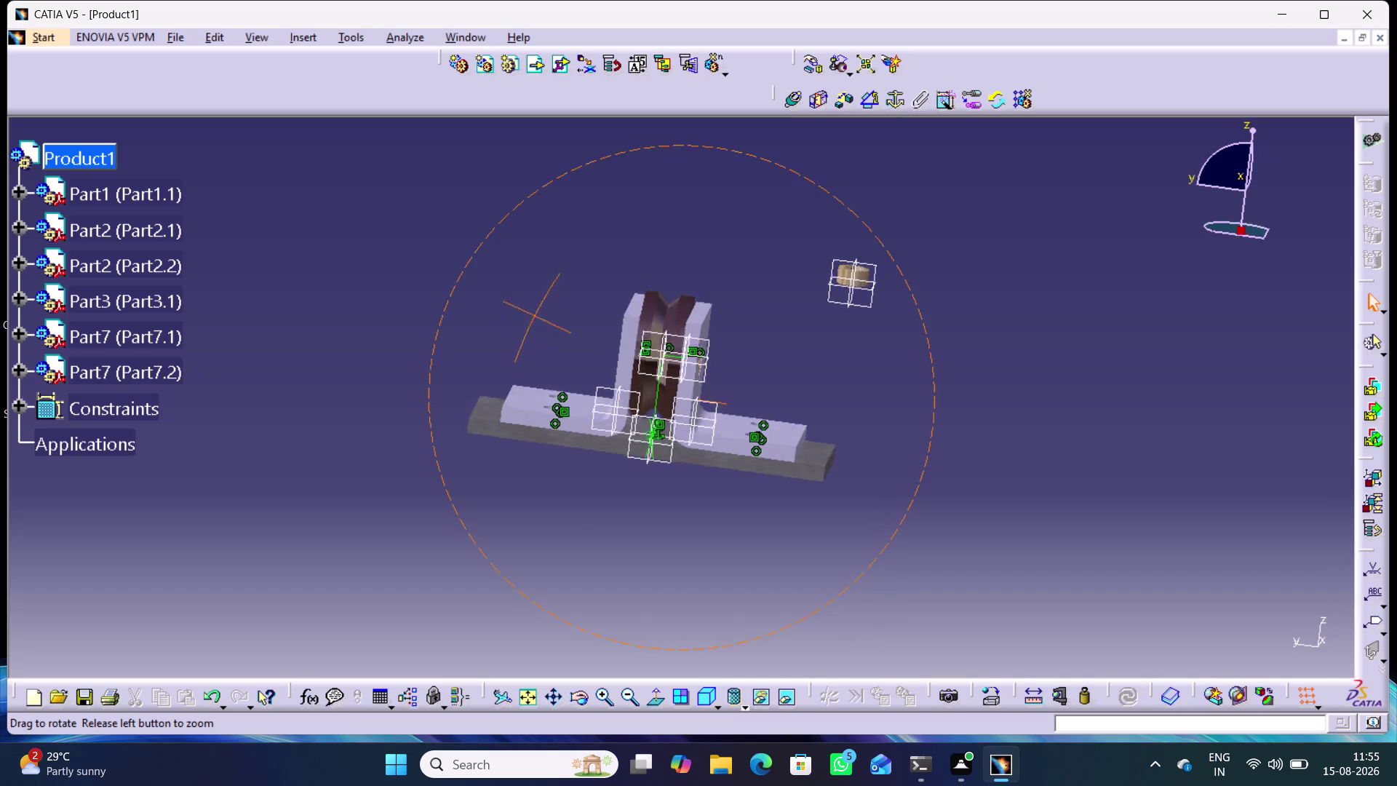
middle_drag(535, 316, 594, 356)
right_drag(535, 315, 594, 357)
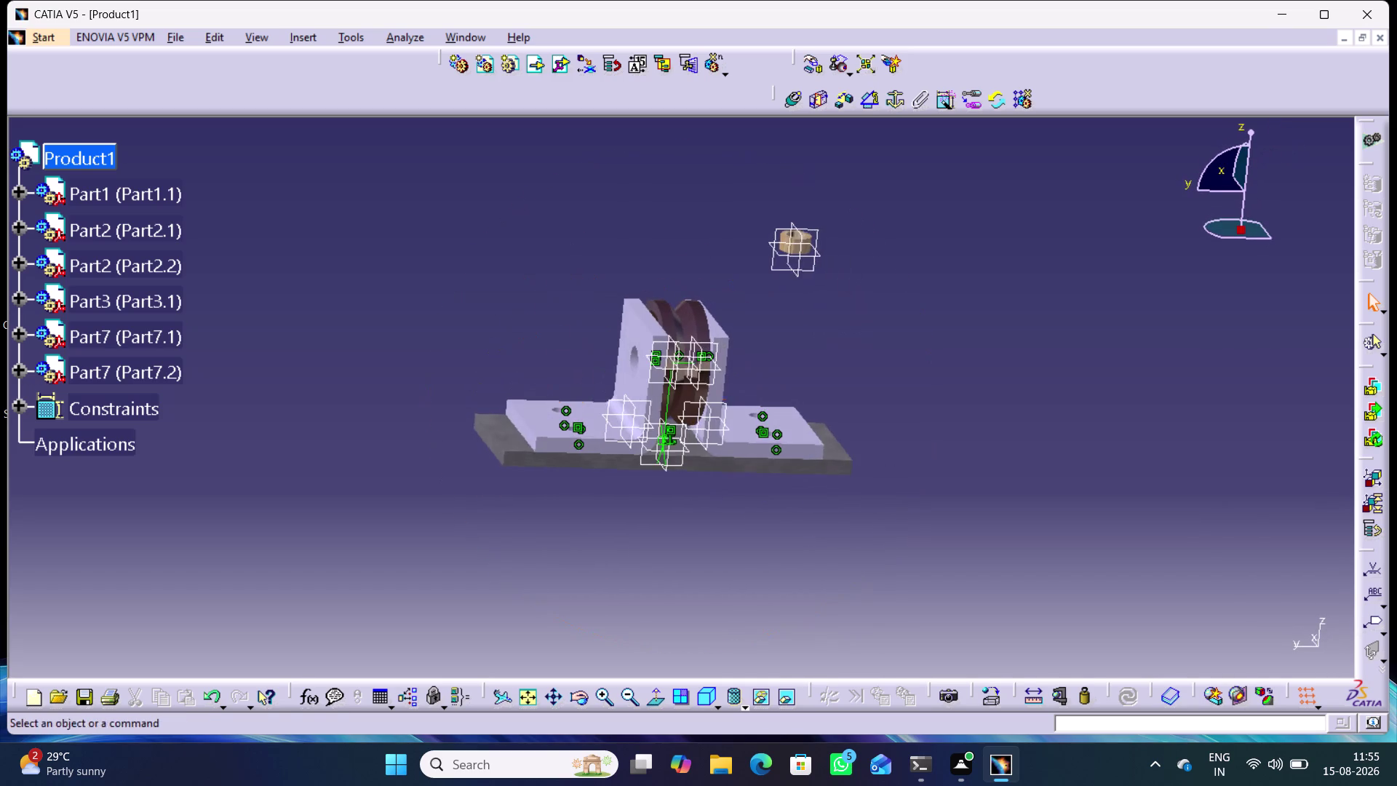
middle_drag(594, 357, 506, 325)
right_drag(593, 357, 506, 325)
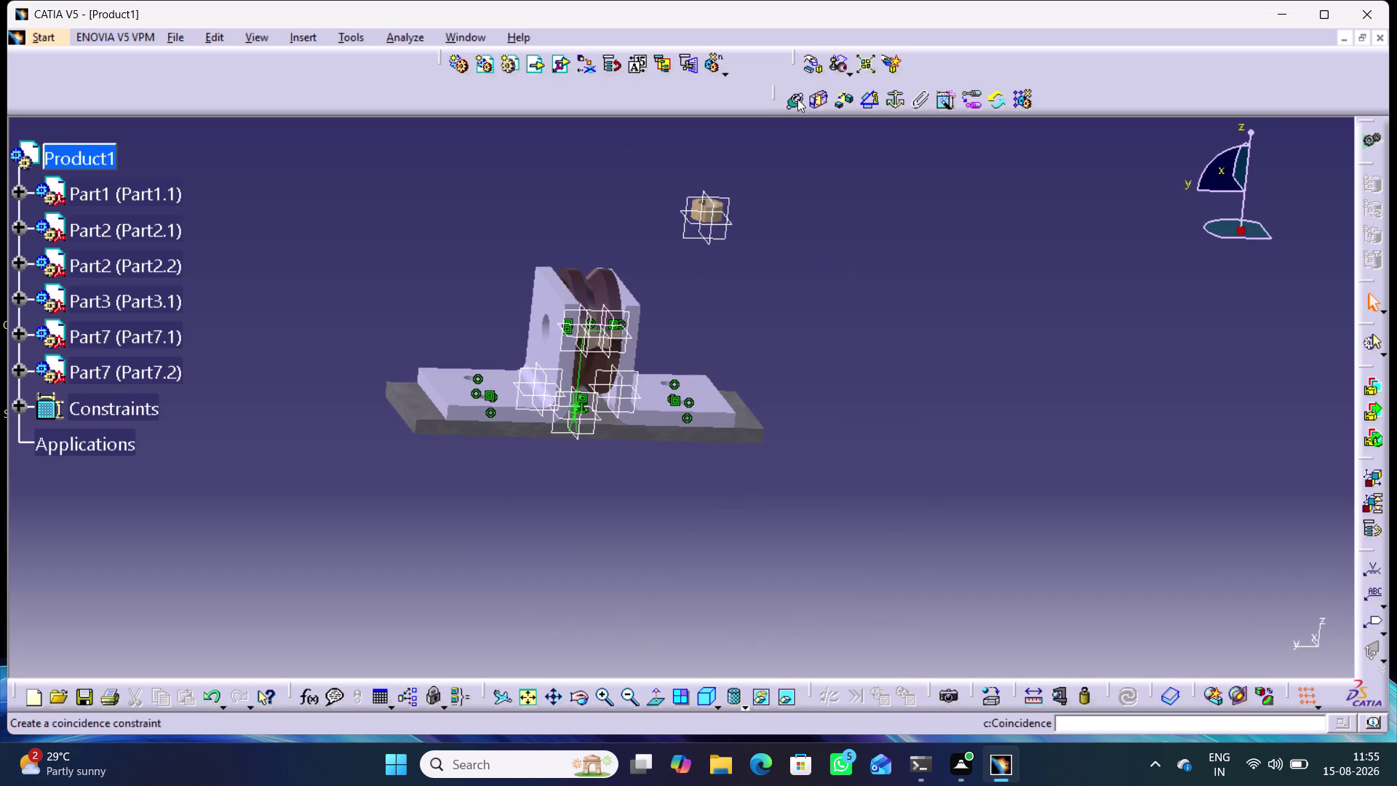
Drag Part7.2 along Y and rotate it about the X axis.
click(809, 57)
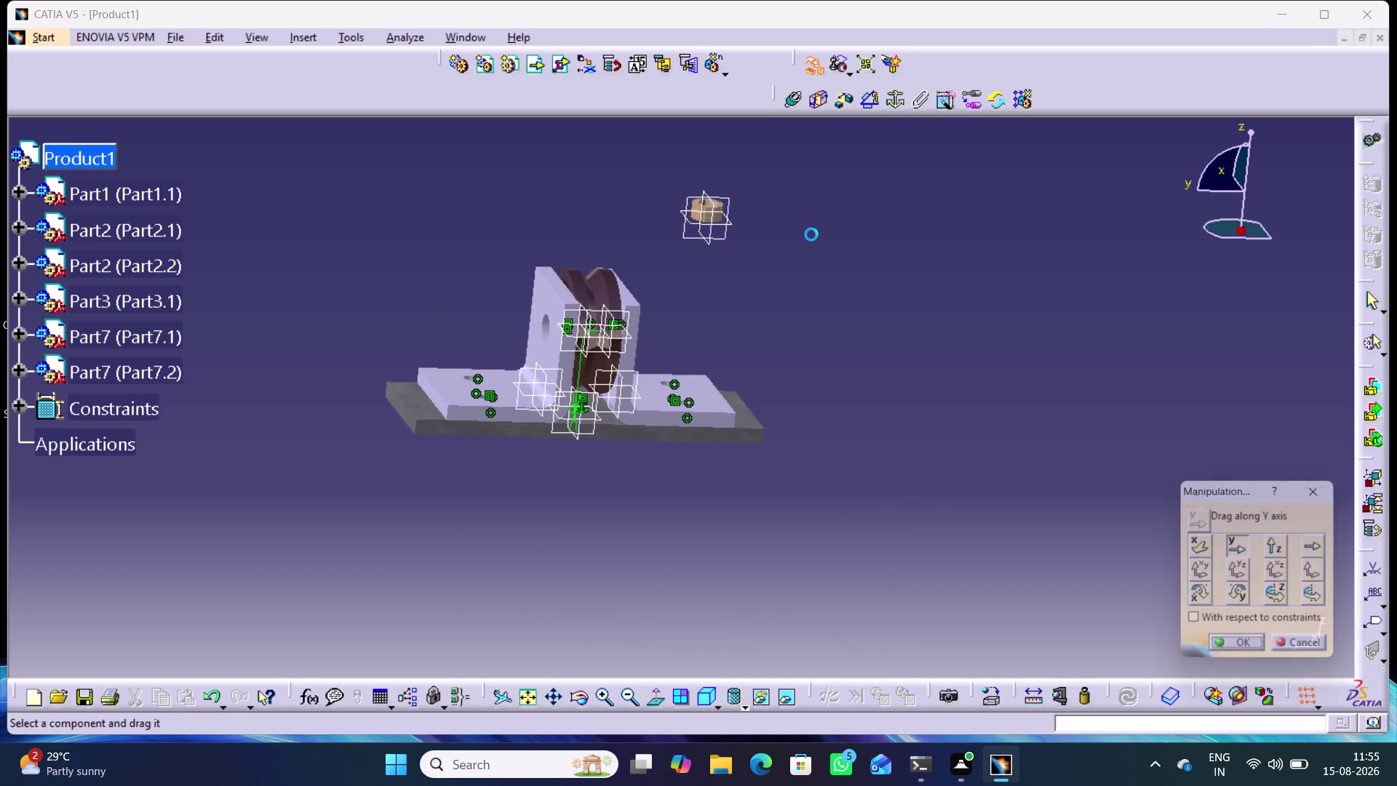
drag(725, 206, 748, 237)
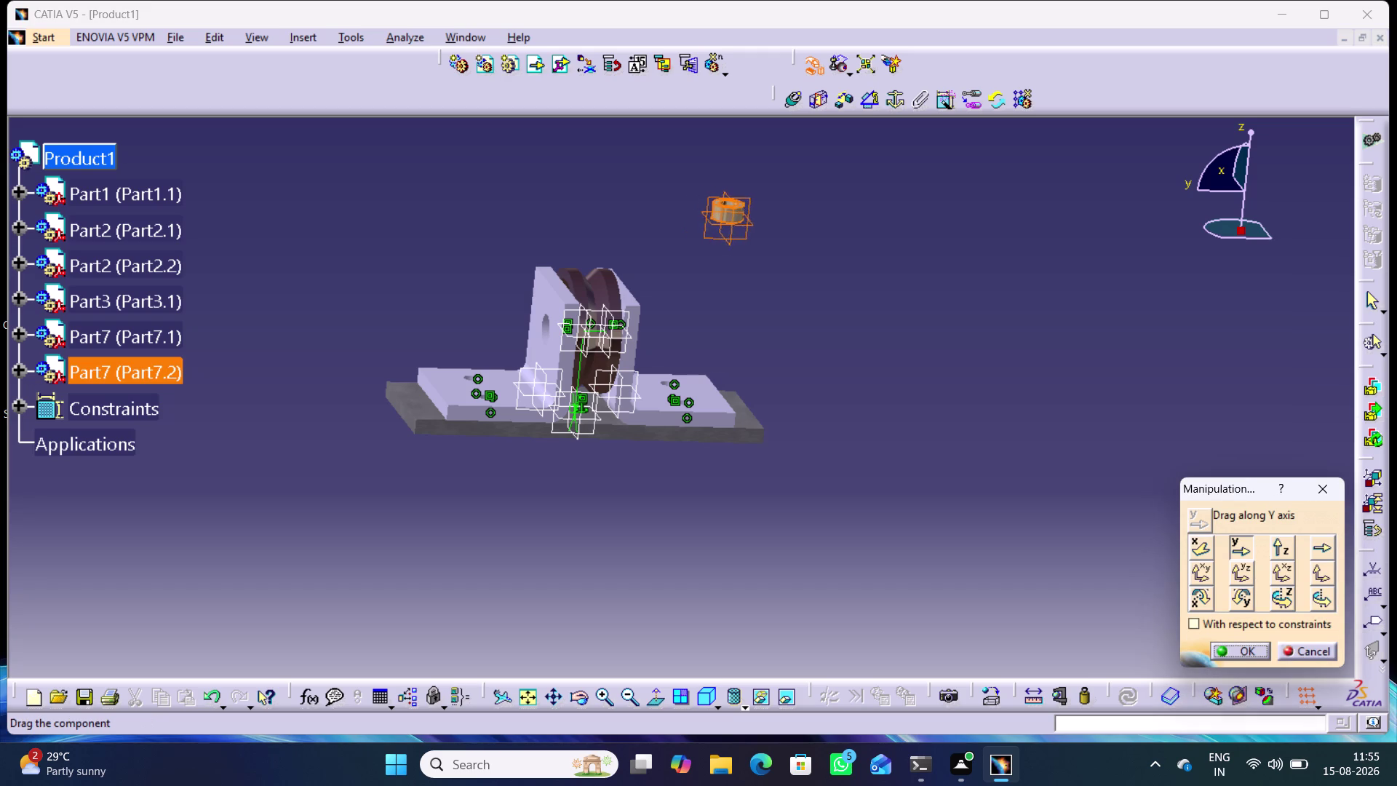
drag(748, 236, 459, 254)
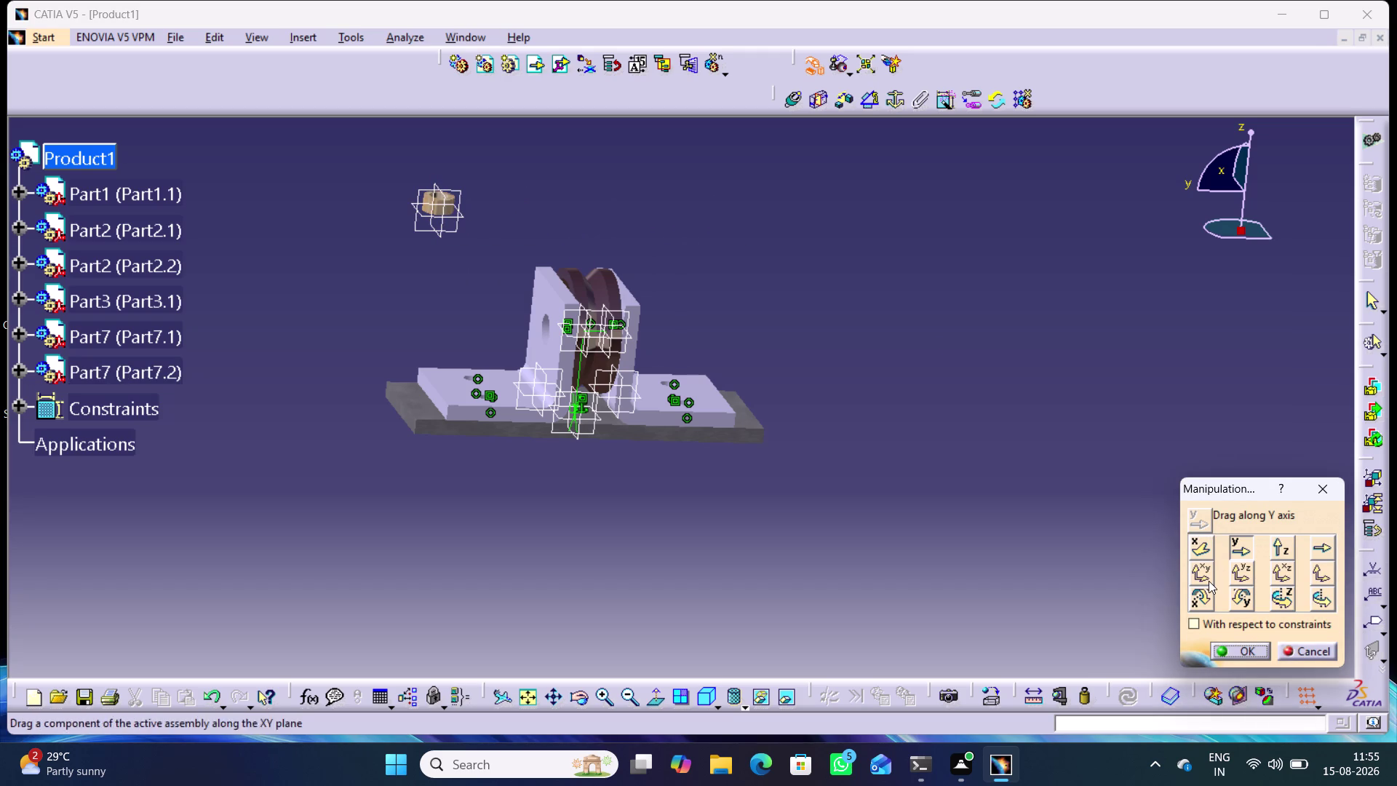
click(1206, 593)
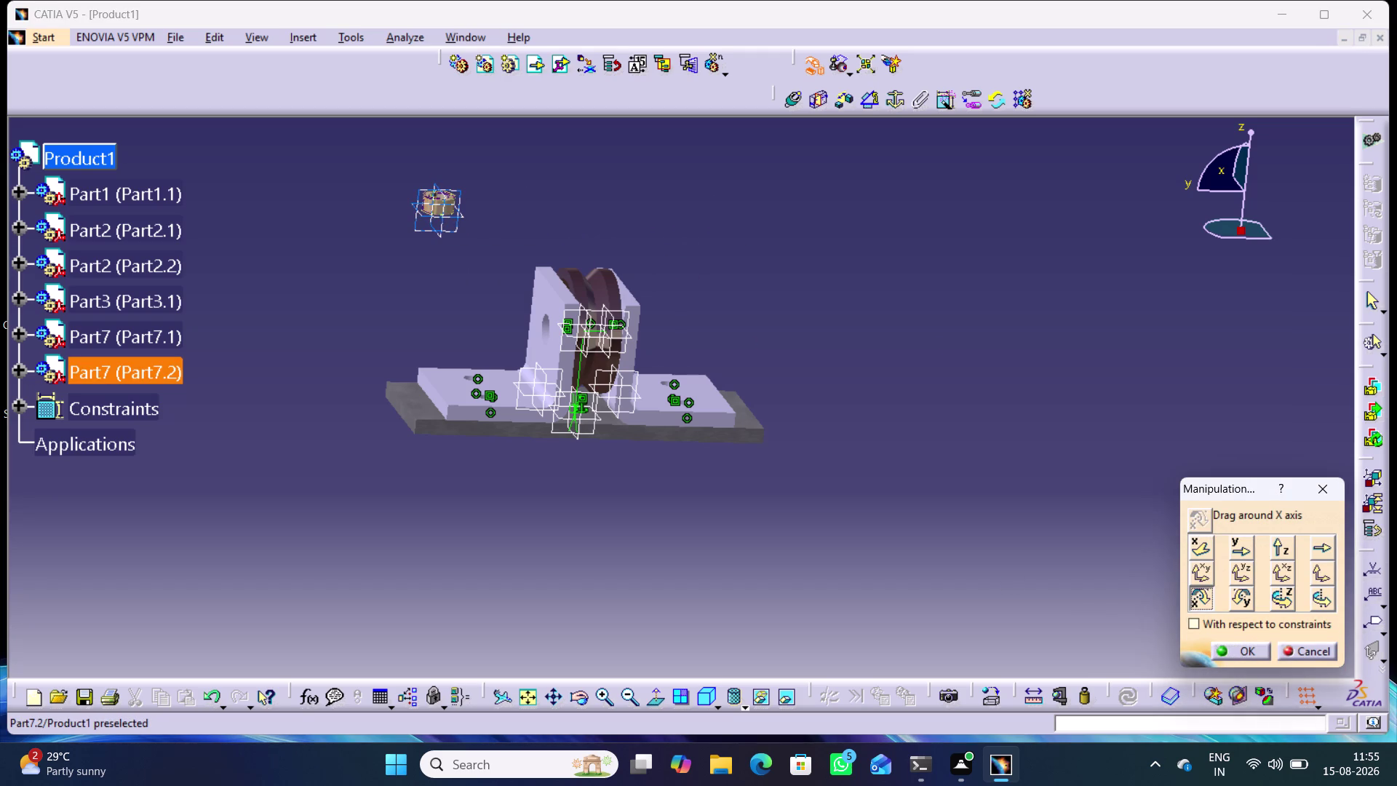
drag(442, 202, 645, 325)
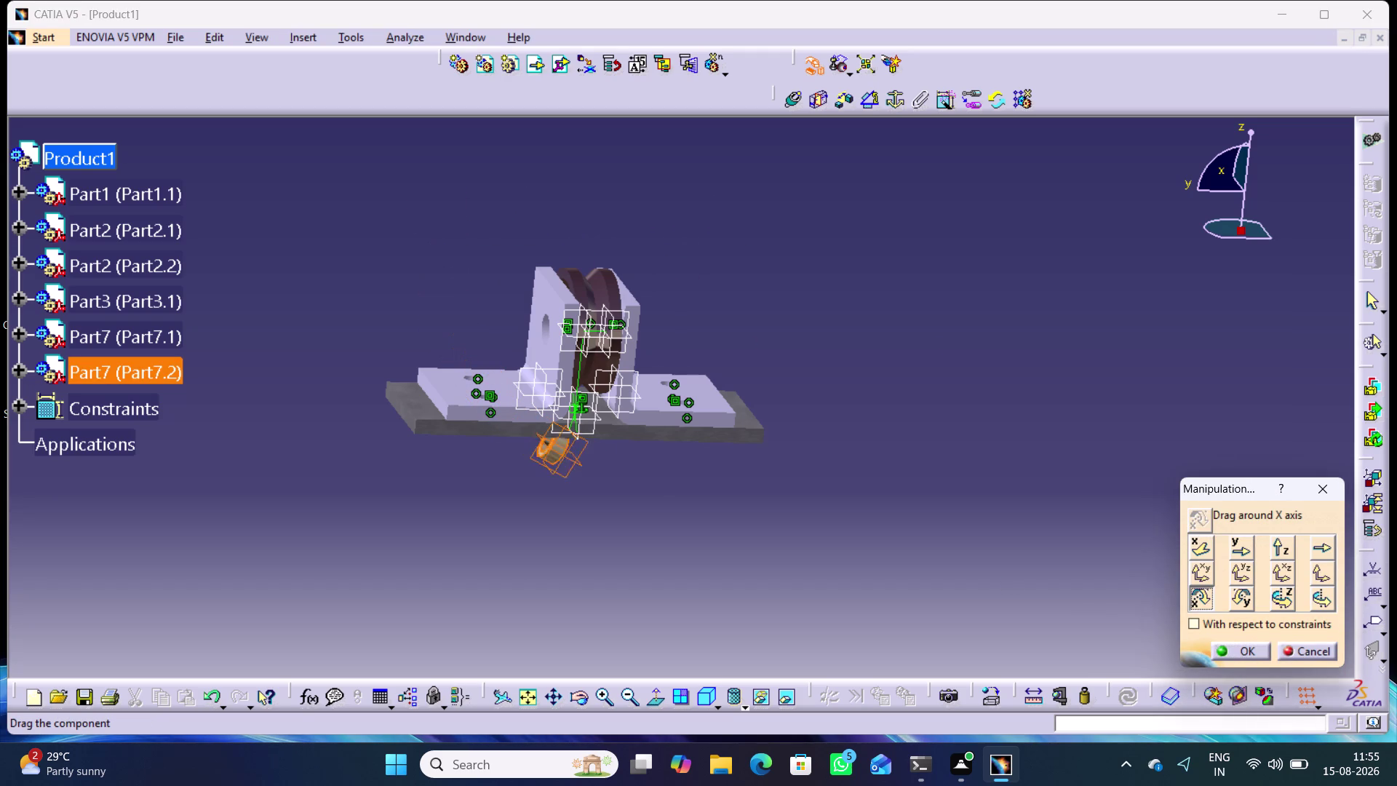
drag(644, 326, 734, 339)
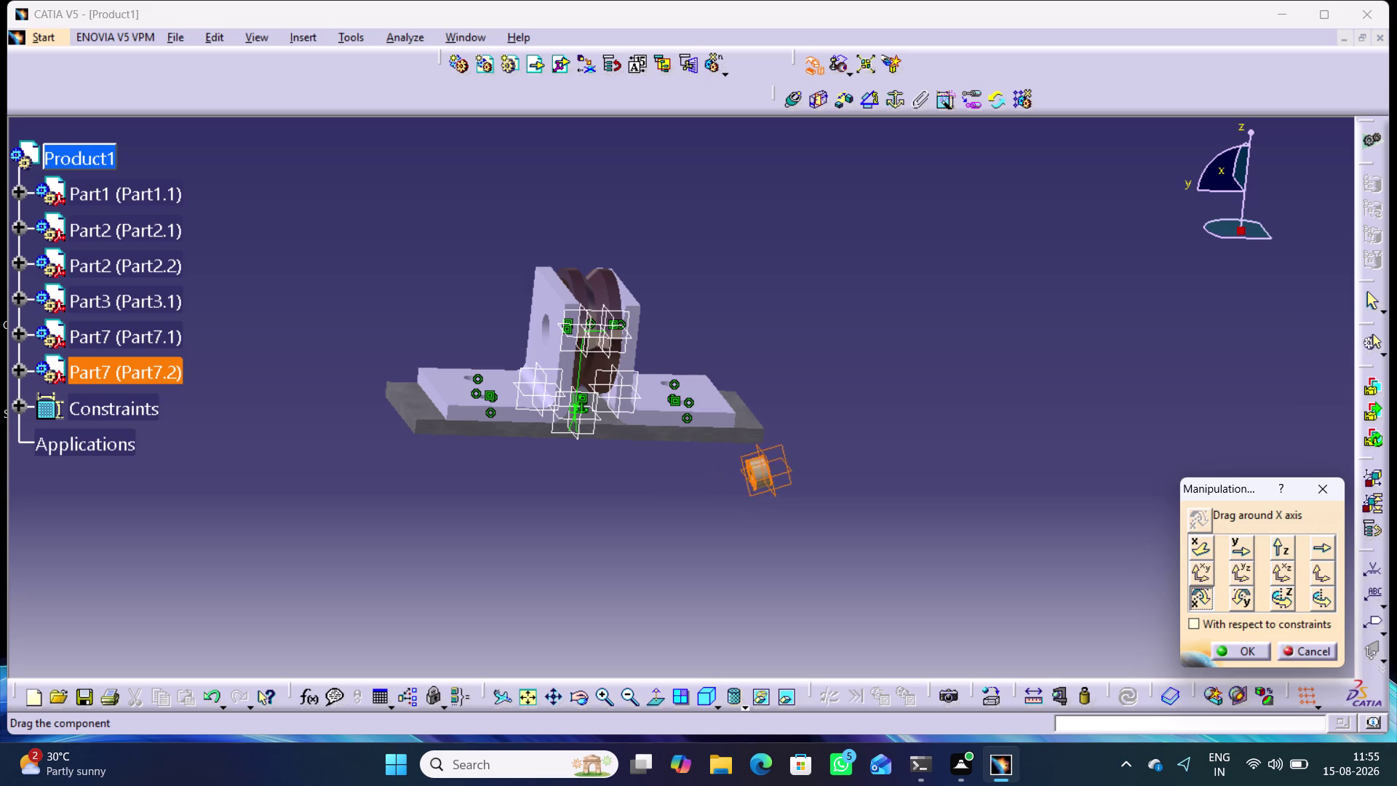
drag(734, 340, 699, 375)
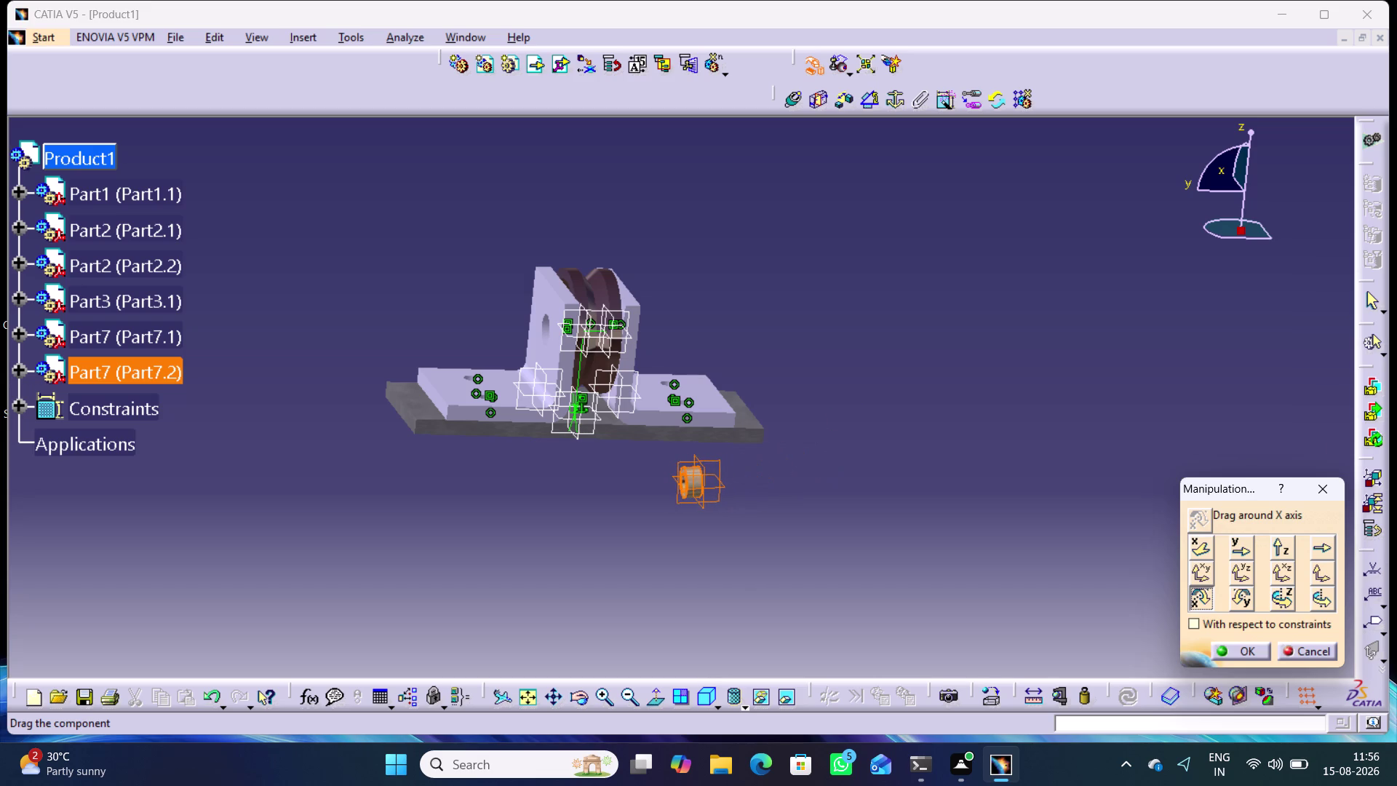
drag(699, 375, 695, 376)
click(798, 395)
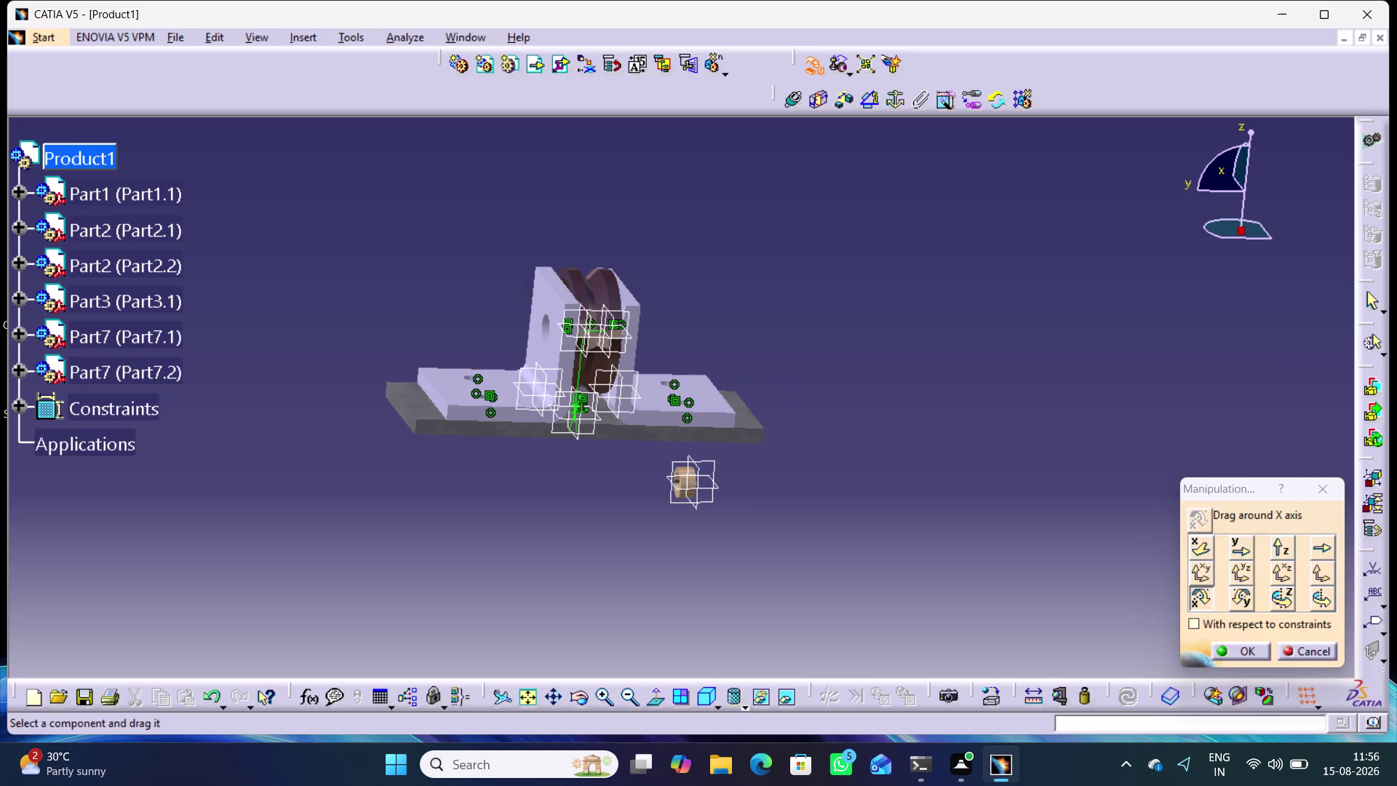
Slide Part7.2 along Y and X to the left of the support and accept.
click(1241, 546)
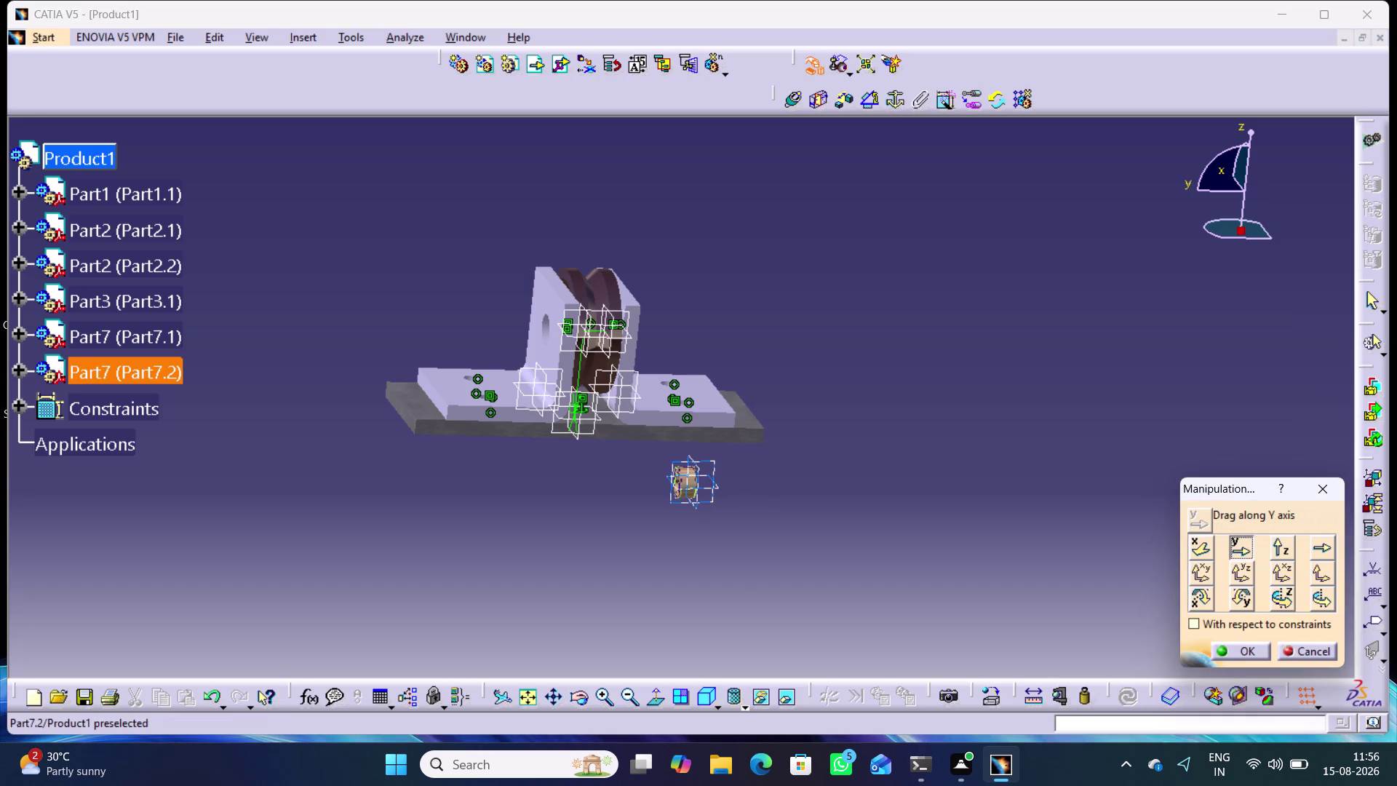
drag(682, 478, 431, 450)
click(577, 477)
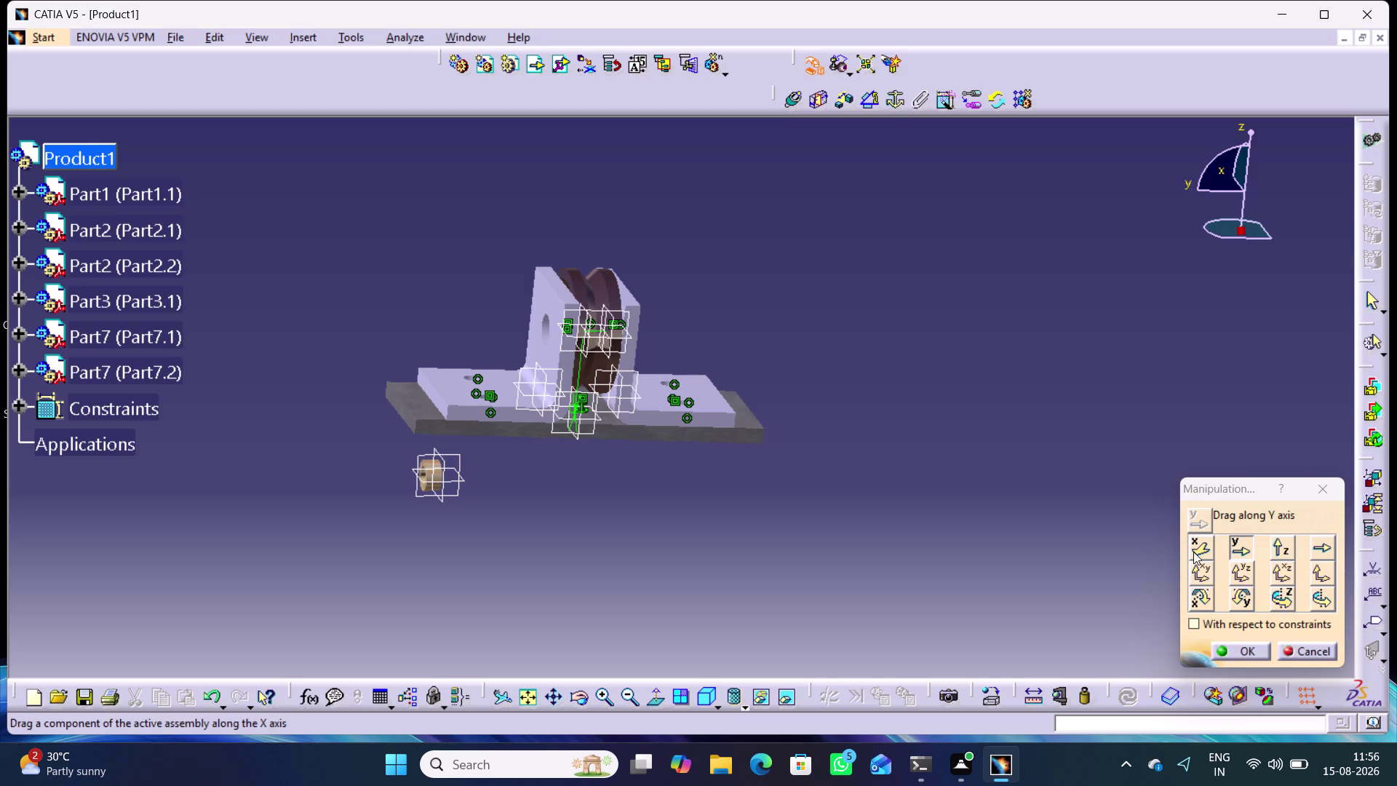
click(1194, 549)
drag(430, 476, 372, 334)
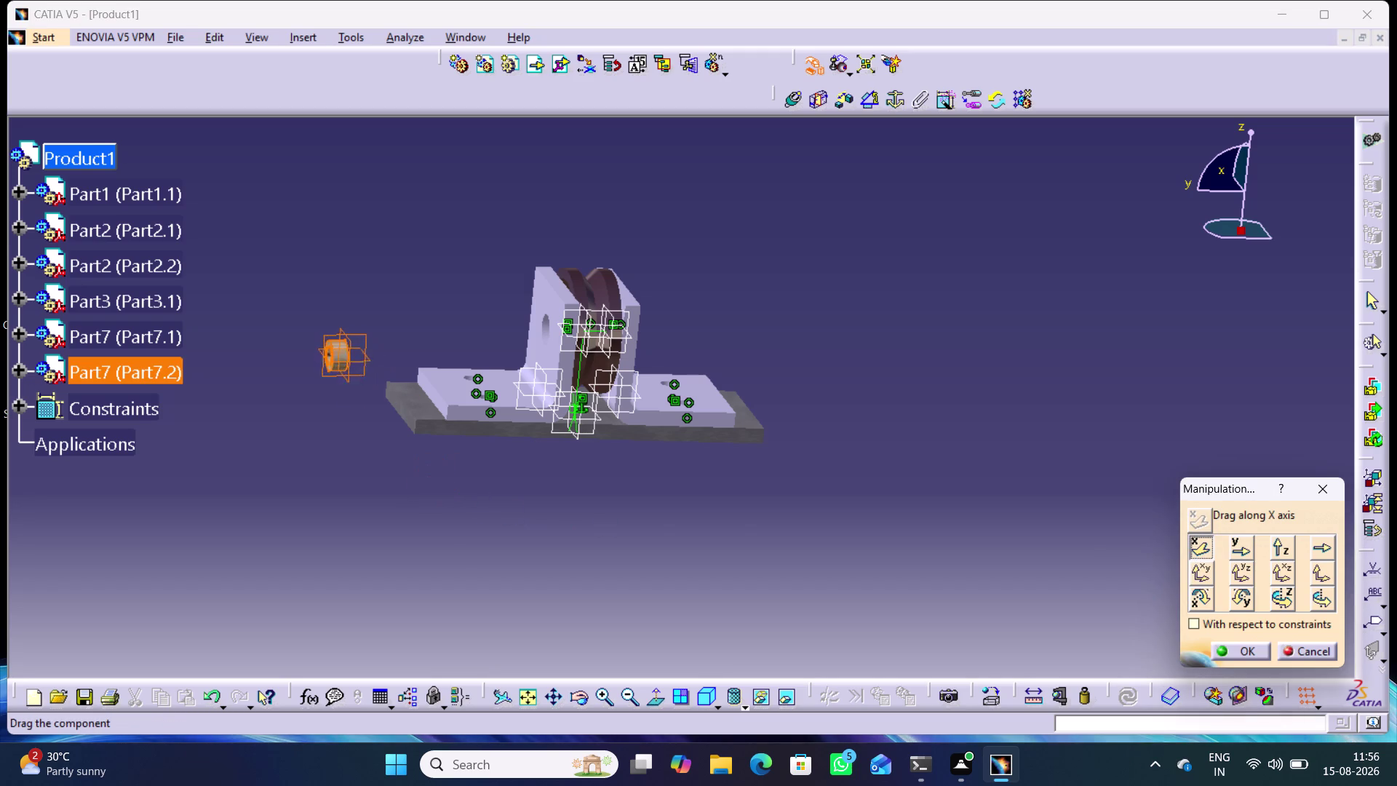
drag(372, 334, 366, 314)
click(552, 503)
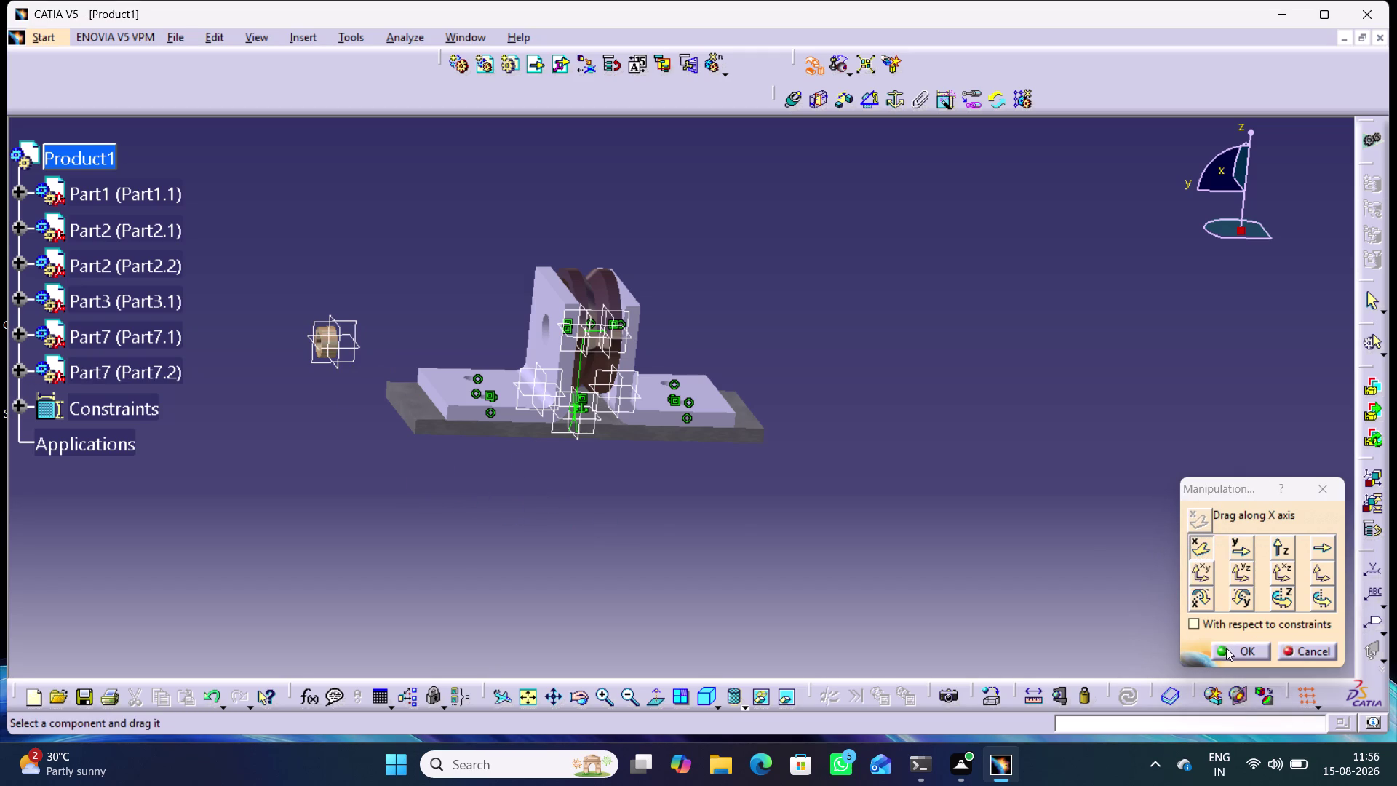
click(1226, 647)
click(887, 377)
Make Part7.2's axis coincident with the support hole axis and update.
click(788, 105)
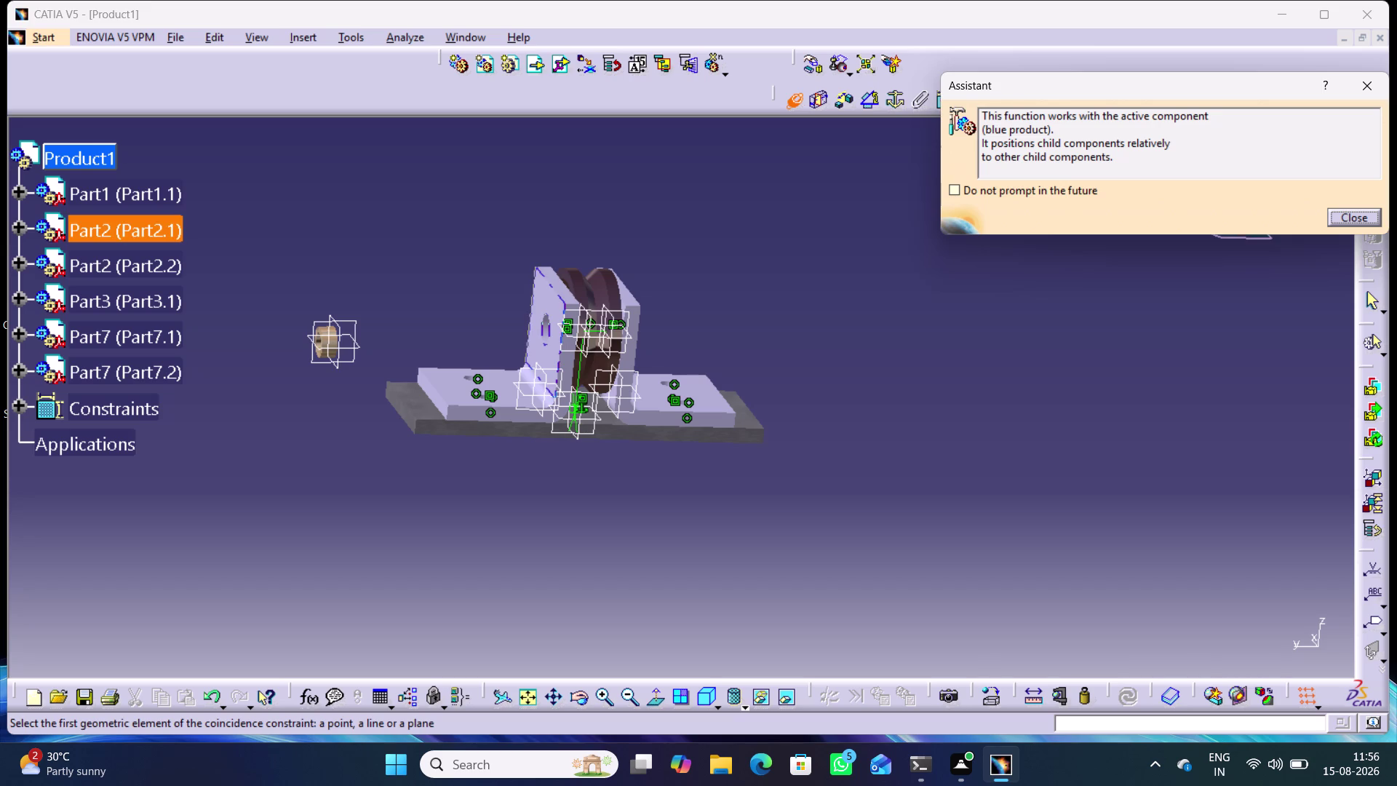
click(546, 314)
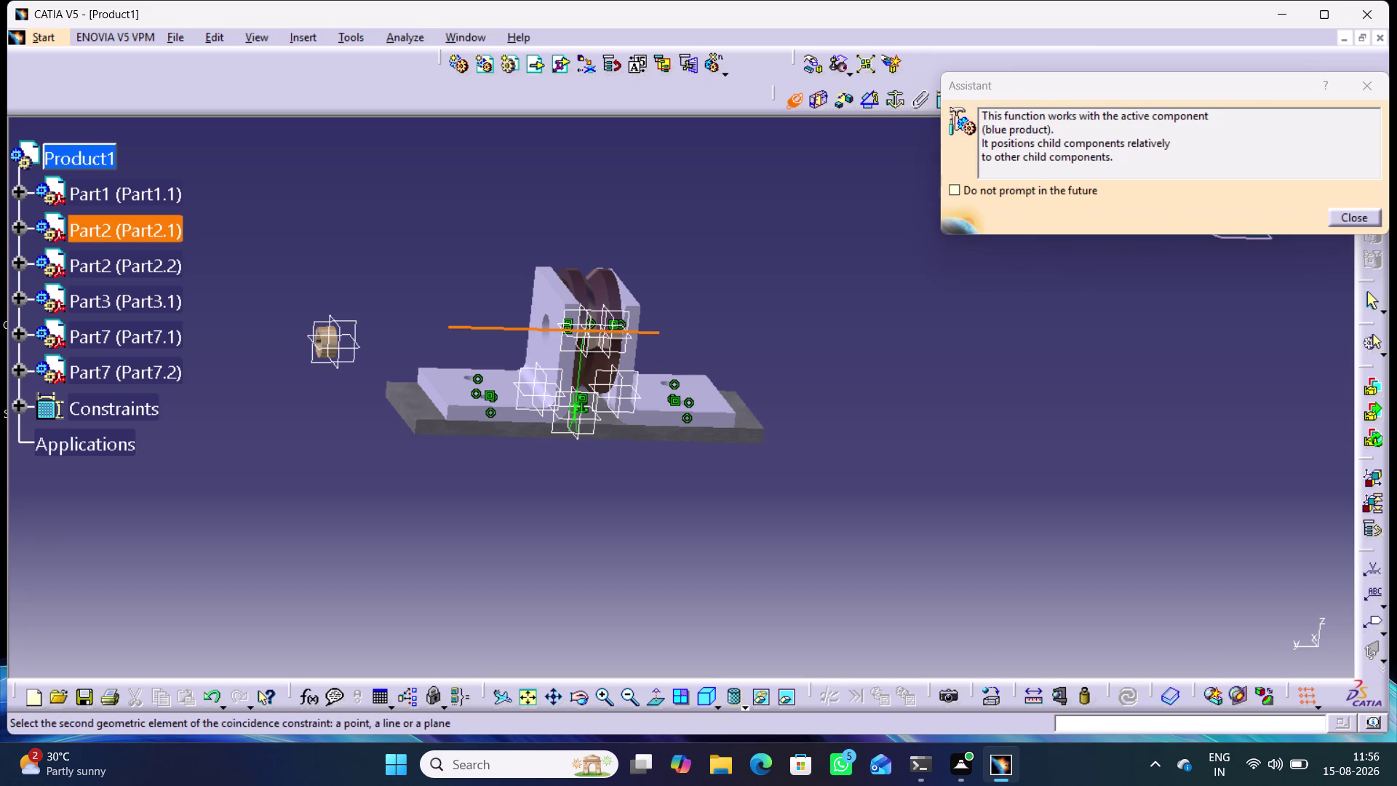
middle_drag(326, 406, 332, 403)
right_click(327, 406)
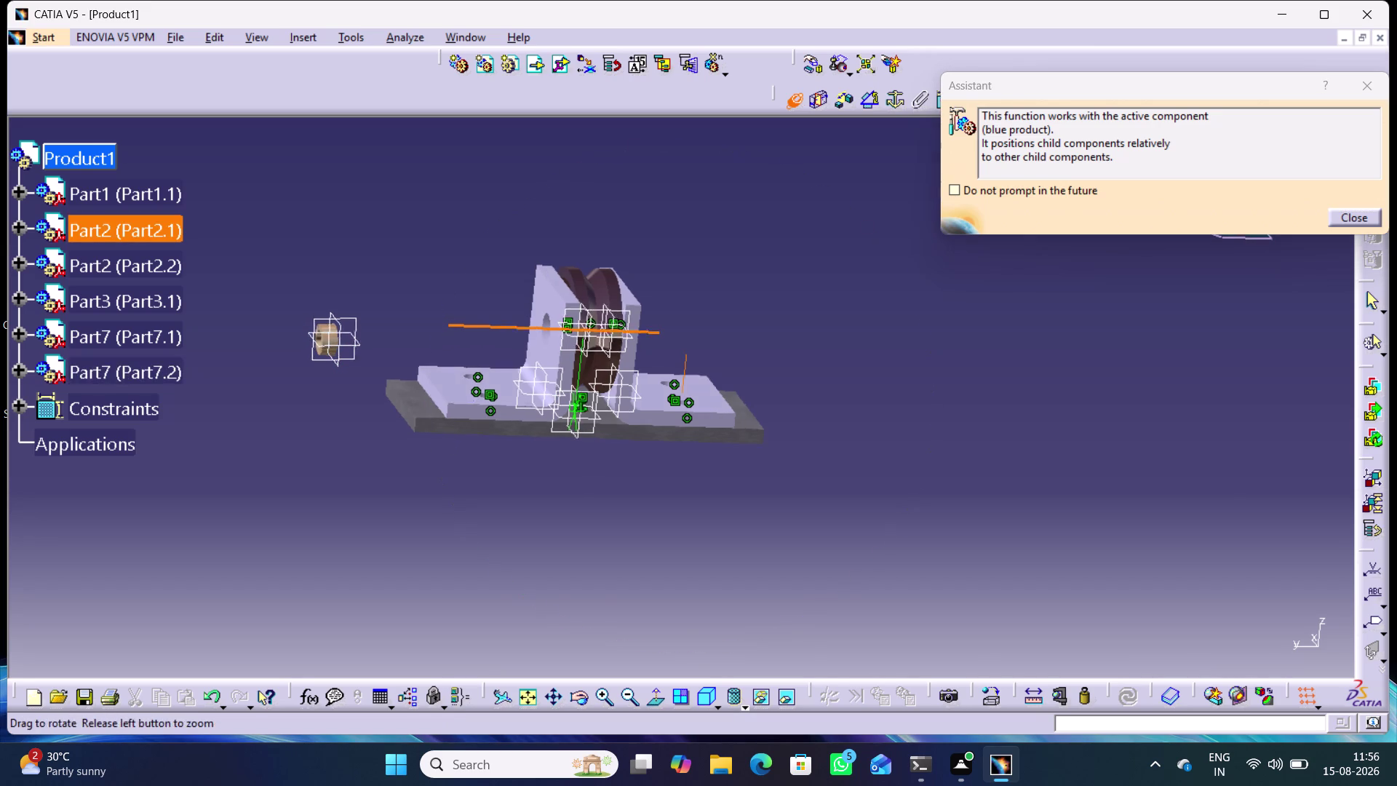
middle_drag(332, 403, 347, 336)
middle_drag(290, 320, 613, 389)
middle_drag(464, 448, 468, 382)
right_click(465, 448)
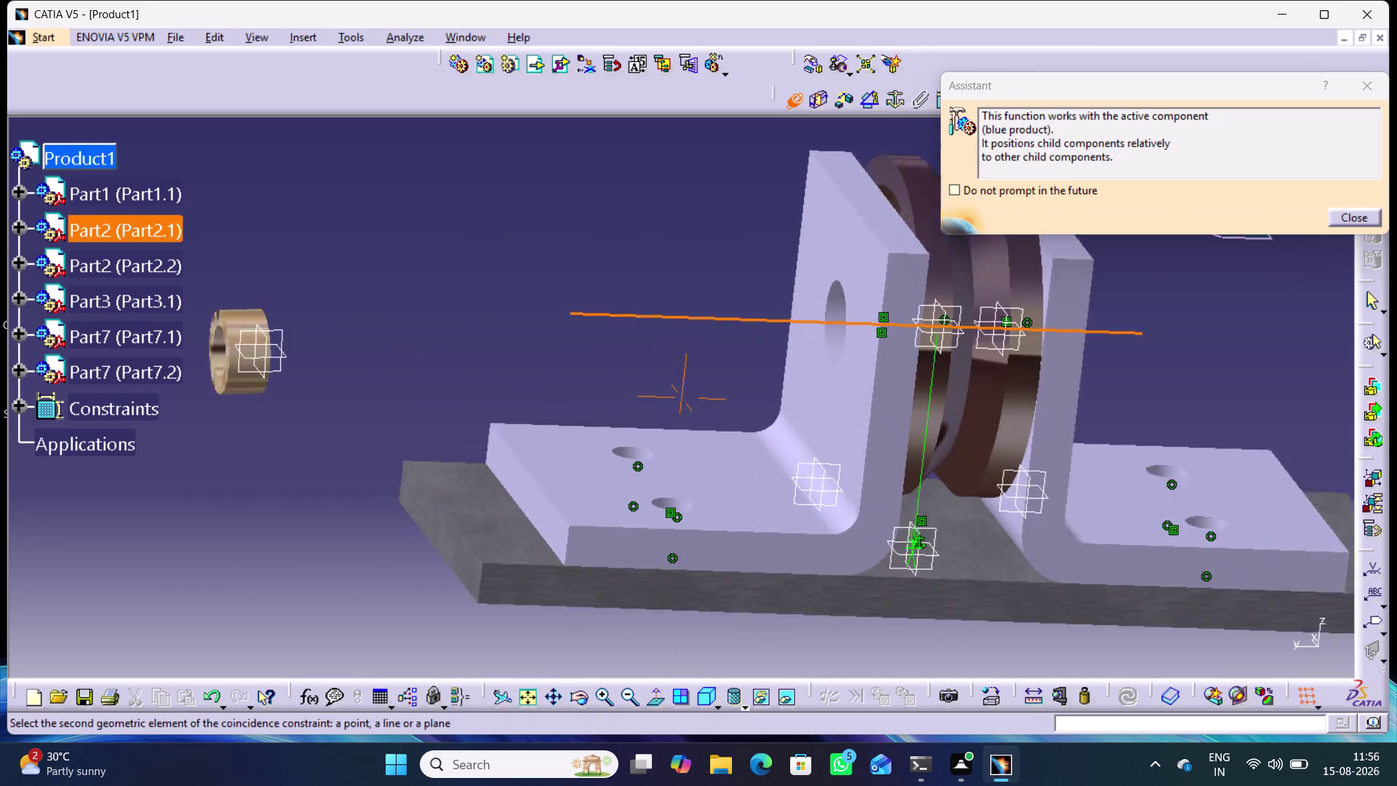
middle_drag(467, 382, 464, 359)
middle_drag(366, 409, 490, 408)
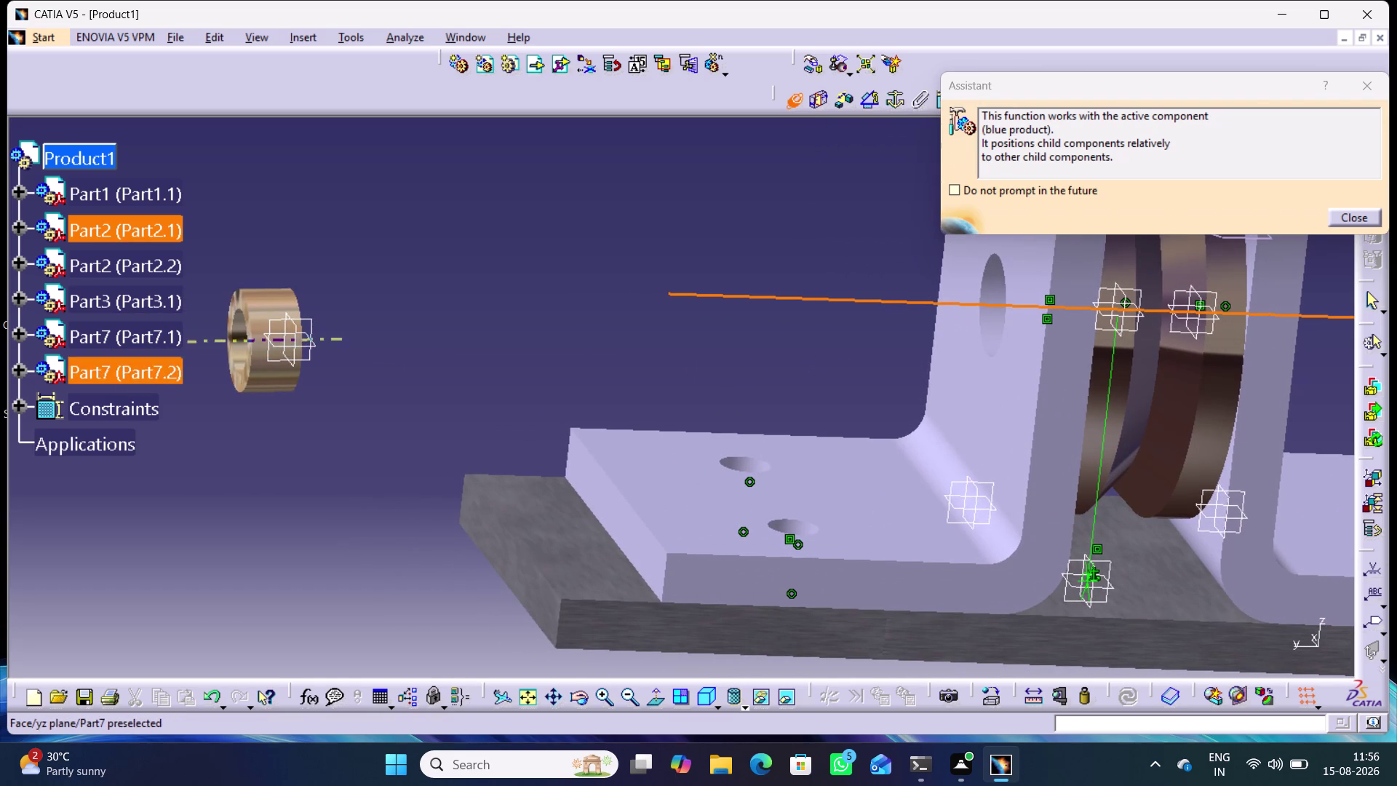
click(267, 375)
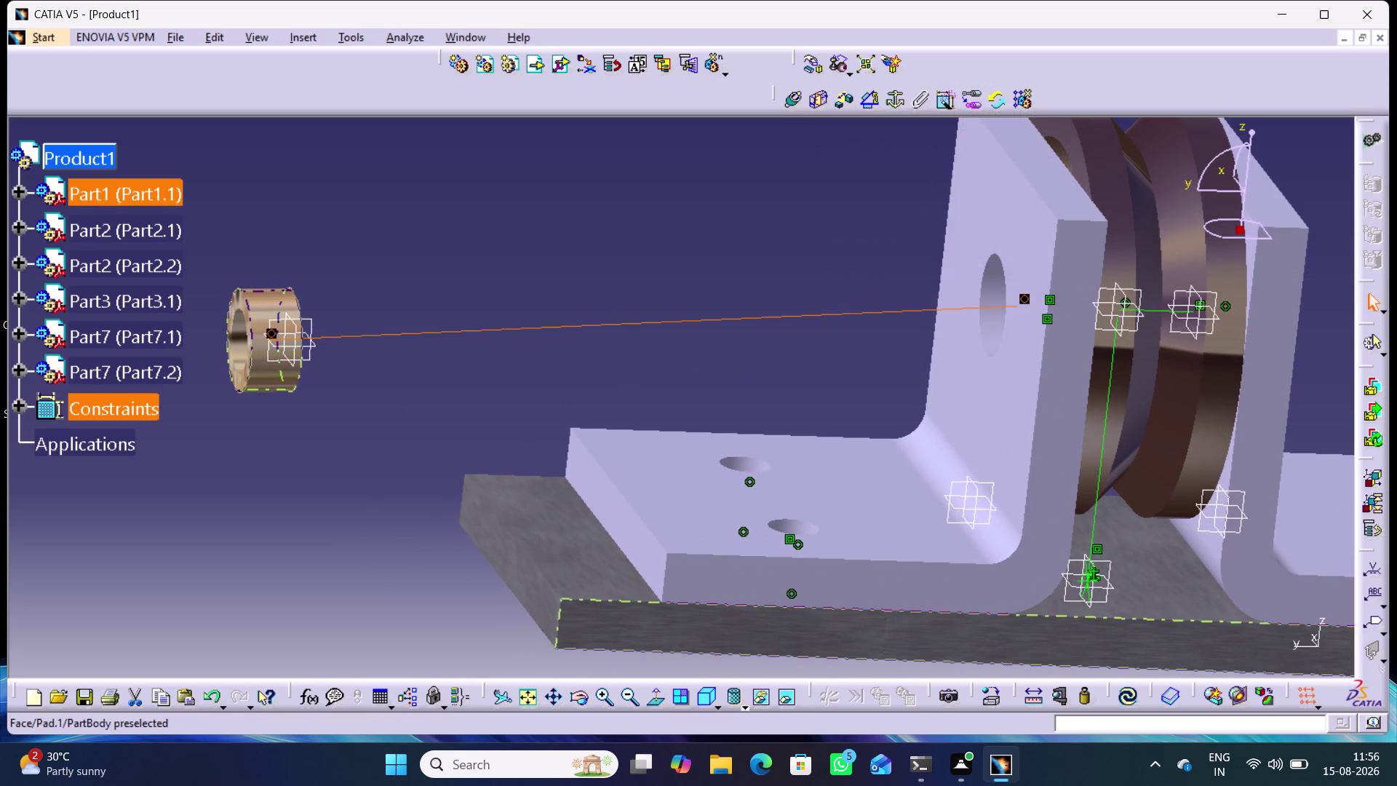
click(1131, 701)
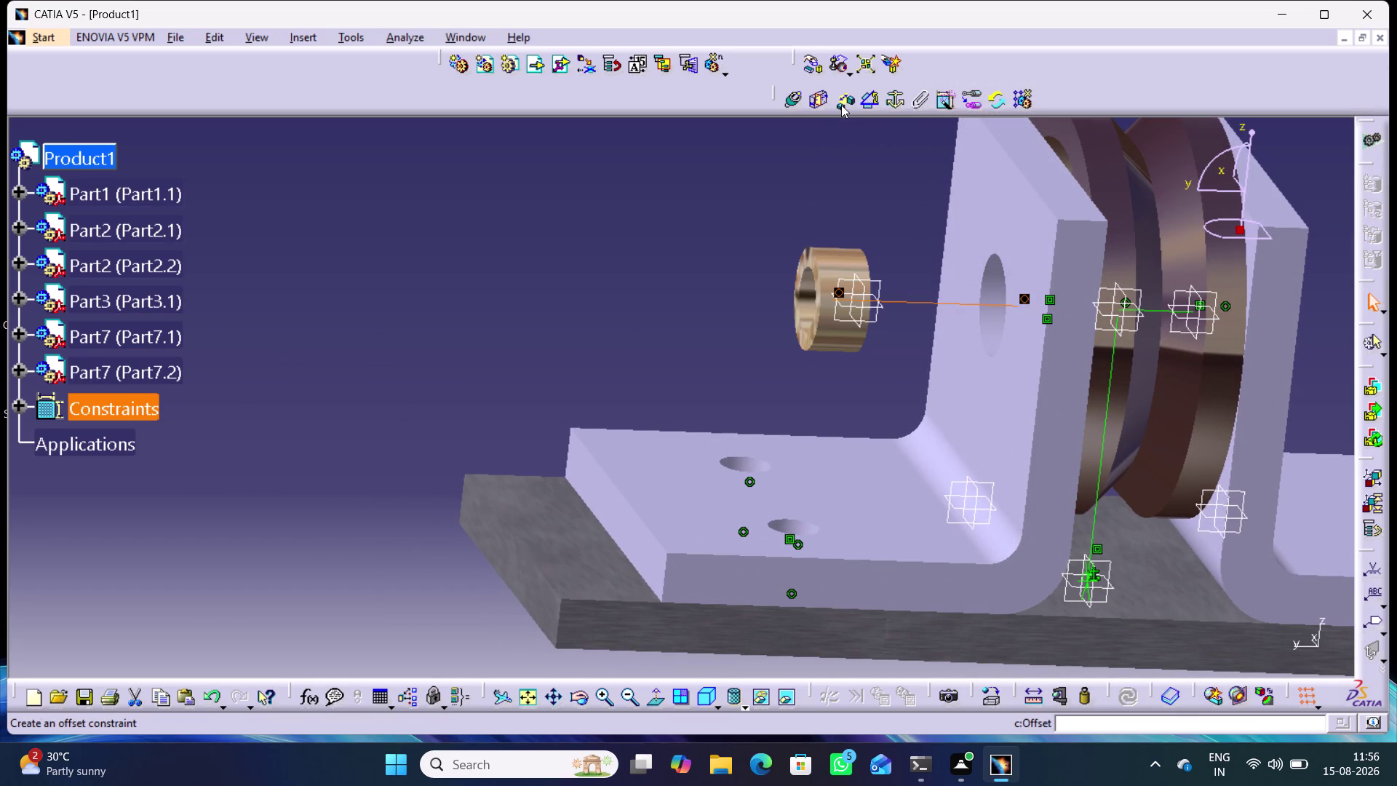
Add a surface contact between the washer's flat face and the support's outer face, then update.
click(818, 98)
middle_drag(844, 200, 723, 237)
right_drag(844, 200, 722, 237)
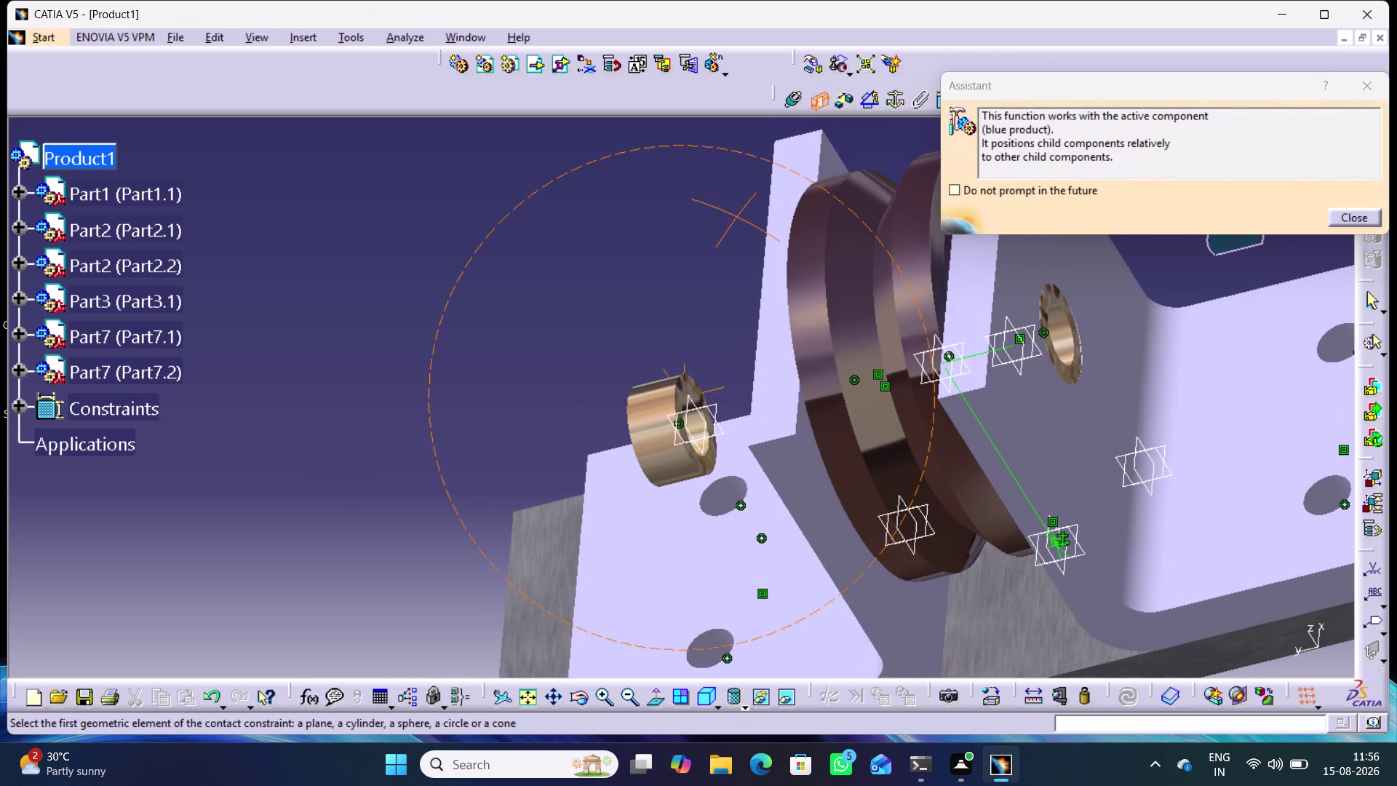
click(688, 384)
middle_drag(611, 320, 950, 355)
right_drag(625, 310, 950, 355)
middle_drag(698, 394, 681, 543)
right_drag(698, 405, 681, 542)
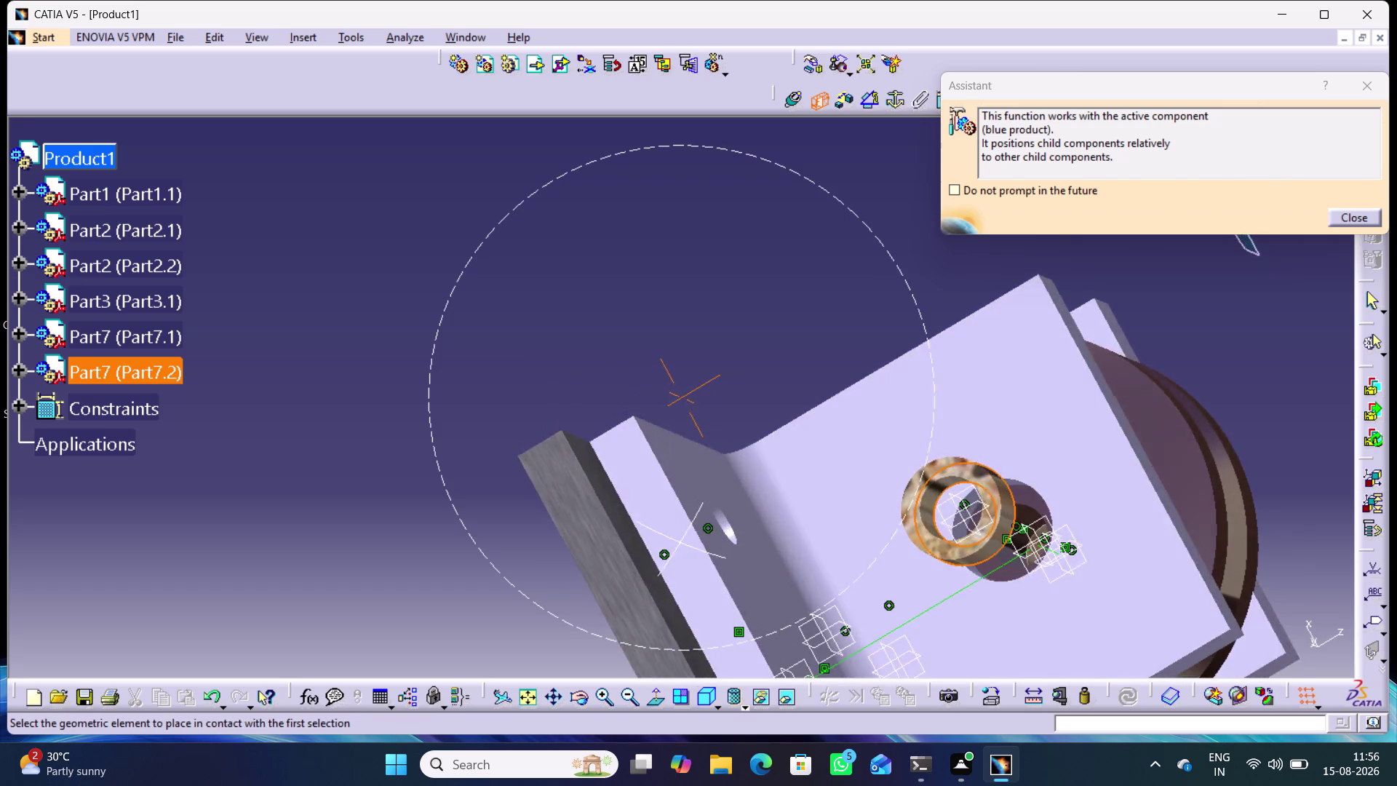
middle_drag(681, 542, 669, 506)
right_drag(681, 542, 669, 507)
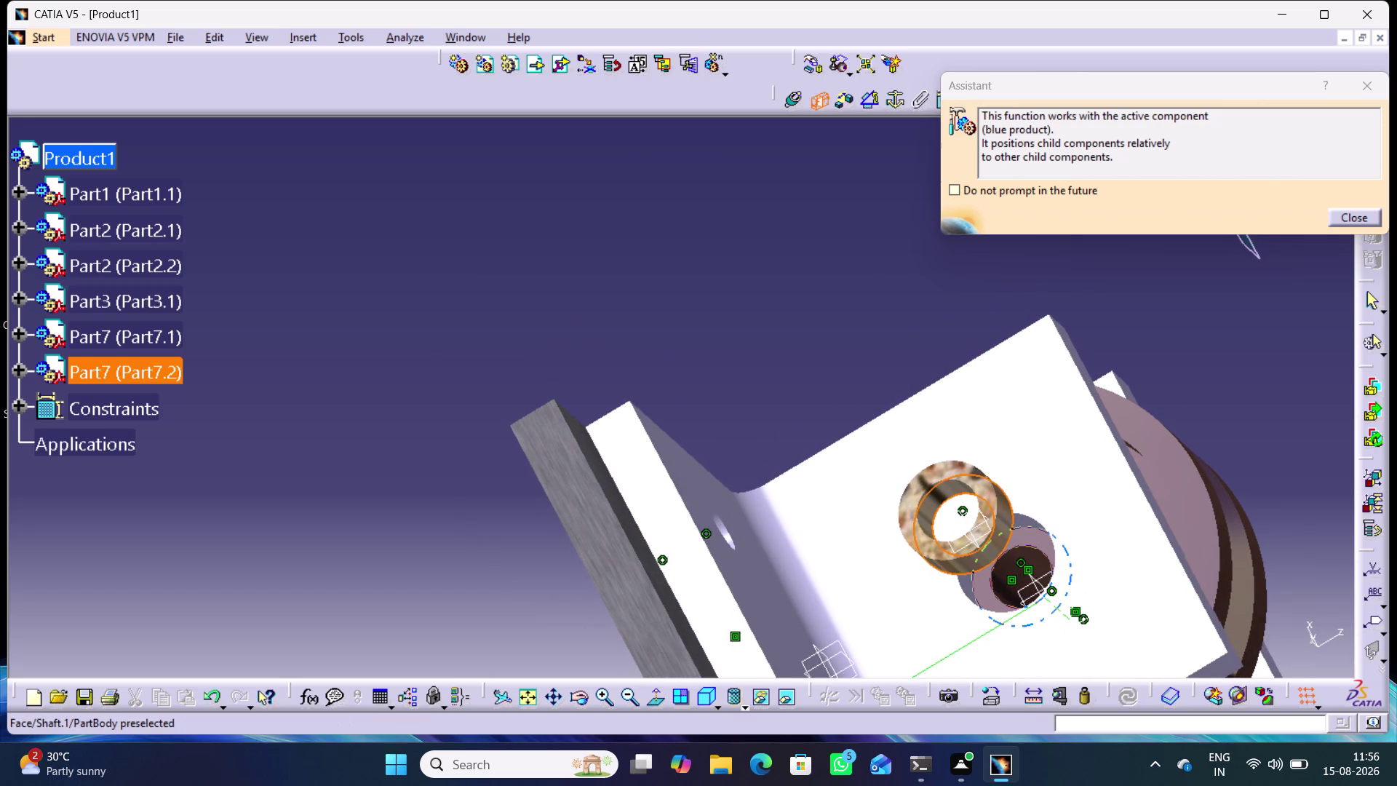
click(1030, 541)
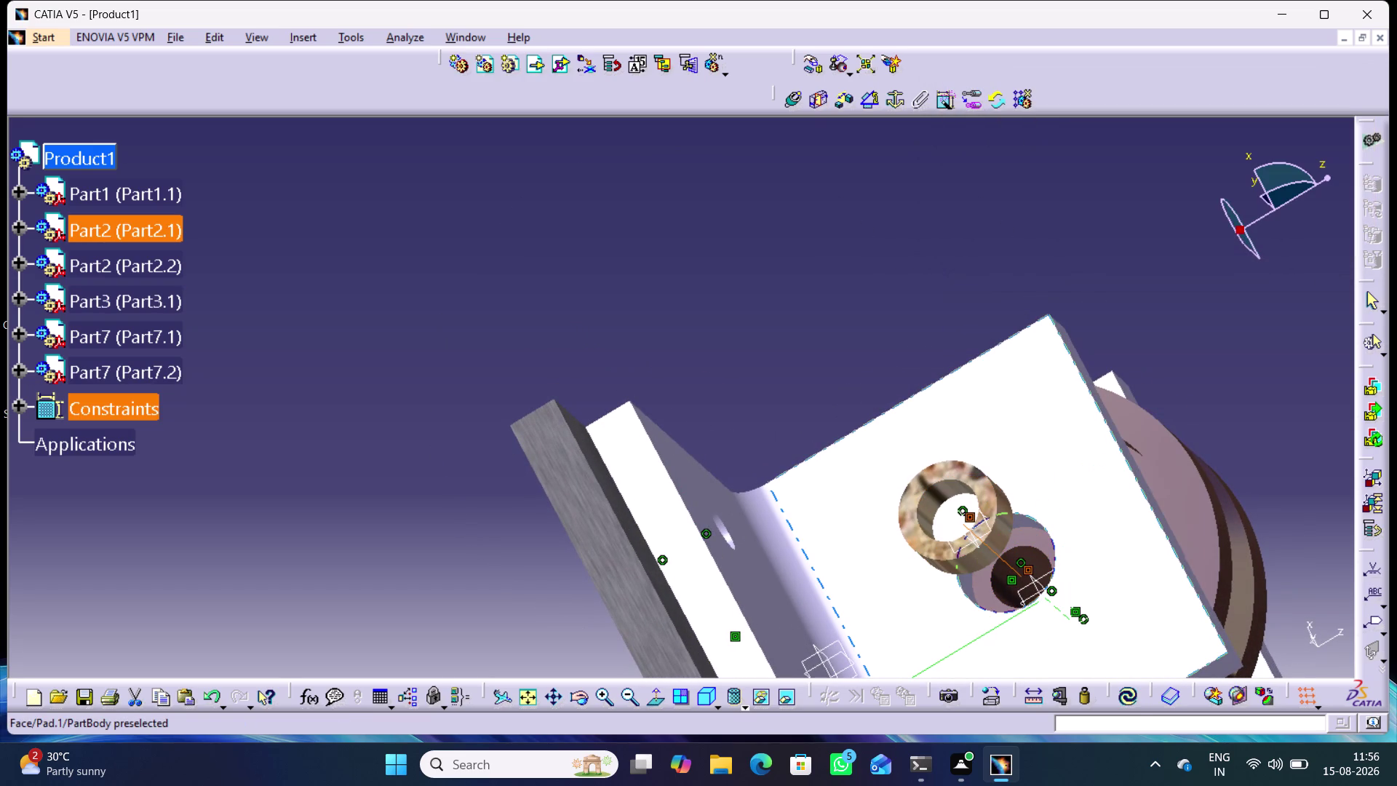
click(1131, 702)
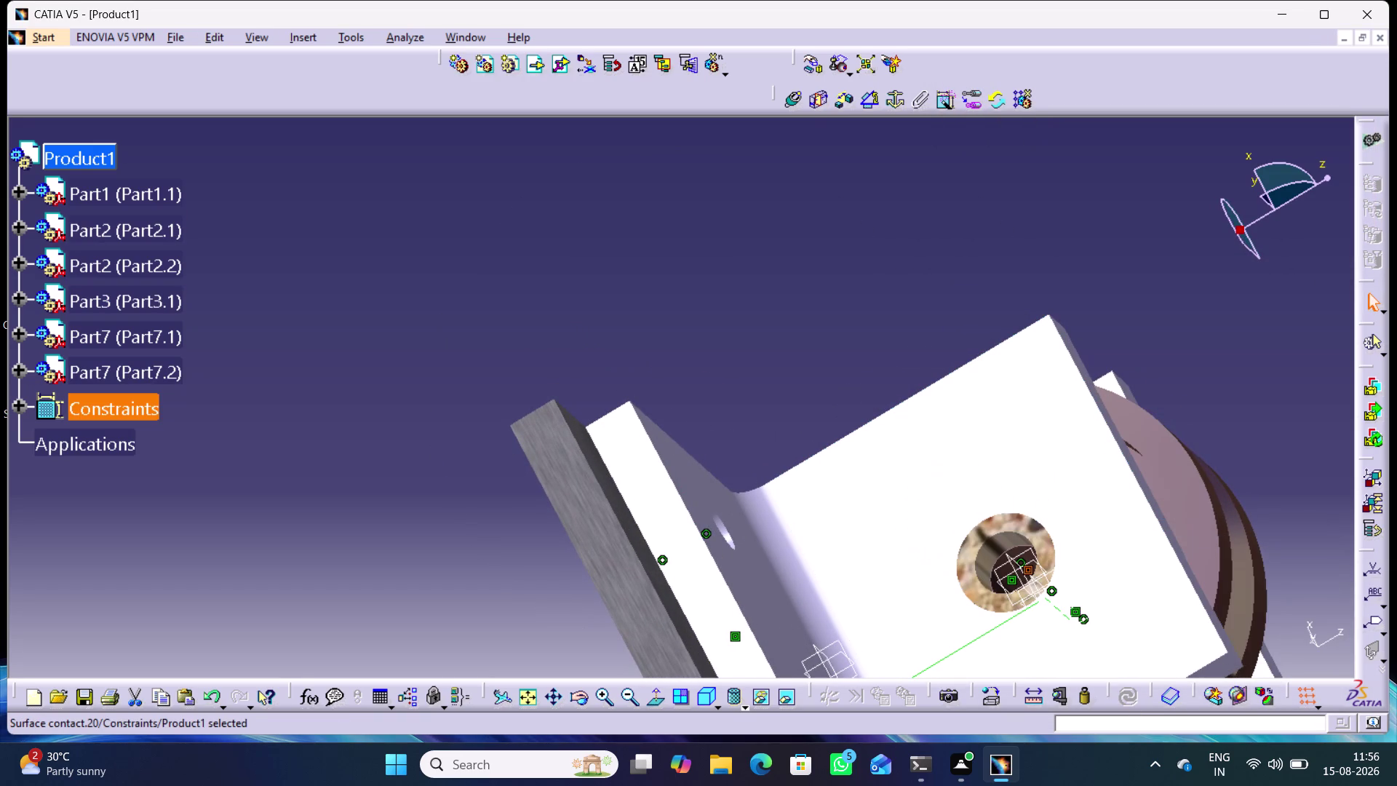
middle_drag(1264, 487, 1173, 409)
right_drag(1263, 487, 1173, 409)
click(733, 318)
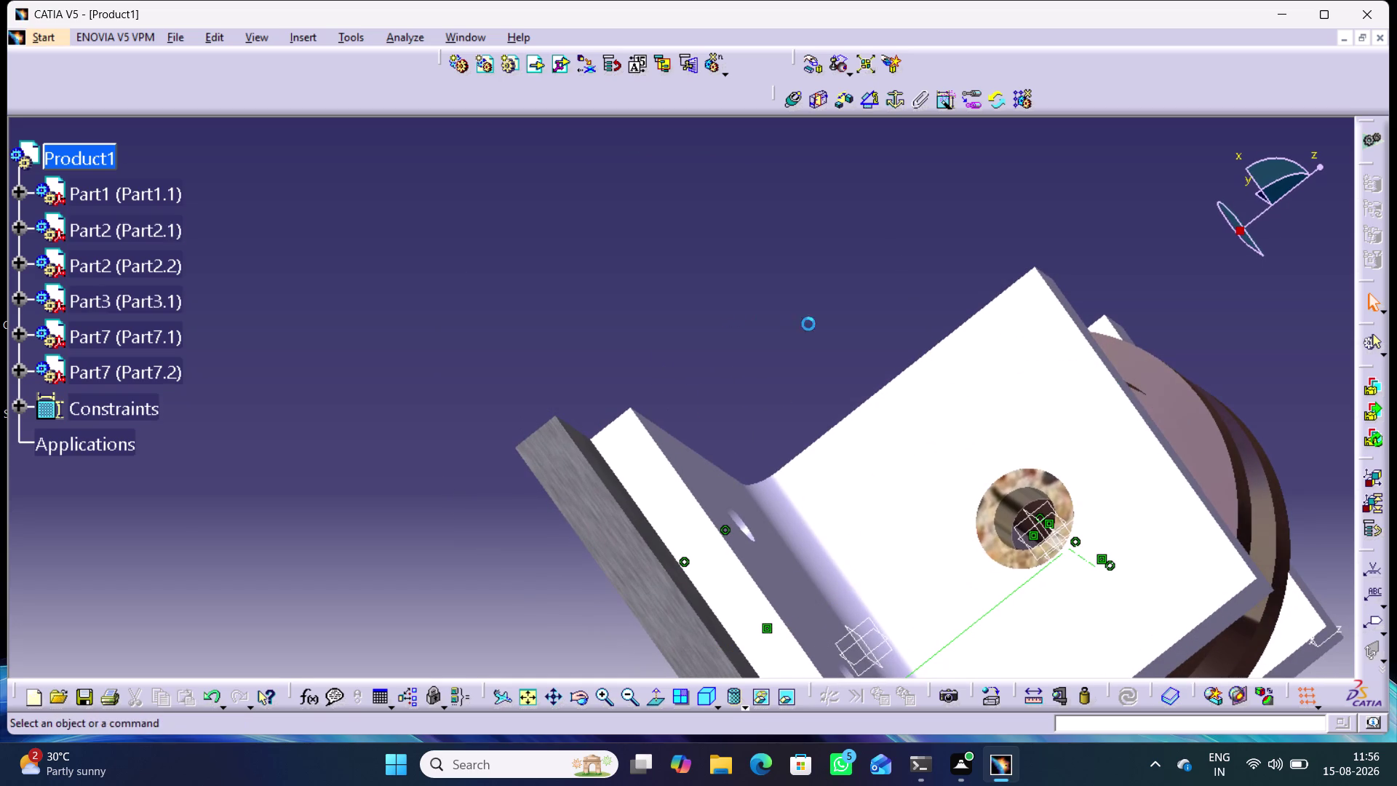
middle_drag(1277, 418, 696, 399)
right_drag(1277, 418, 696, 399)
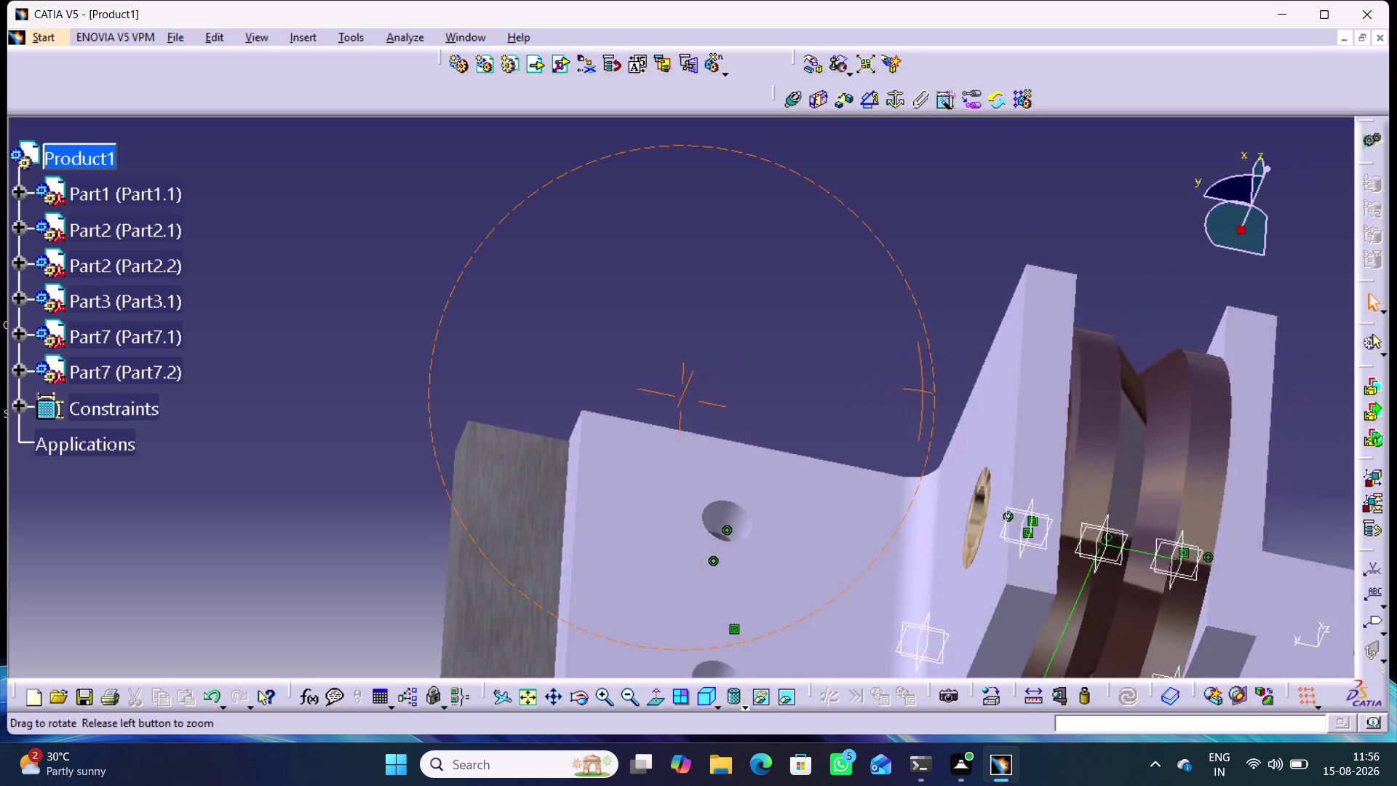
right_drag(695, 400, 707, 355)
middle_drag(695, 399, 798, 466)
middle_drag(483, 522, 509, 546)
right_drag(483, 522, 509, 546)
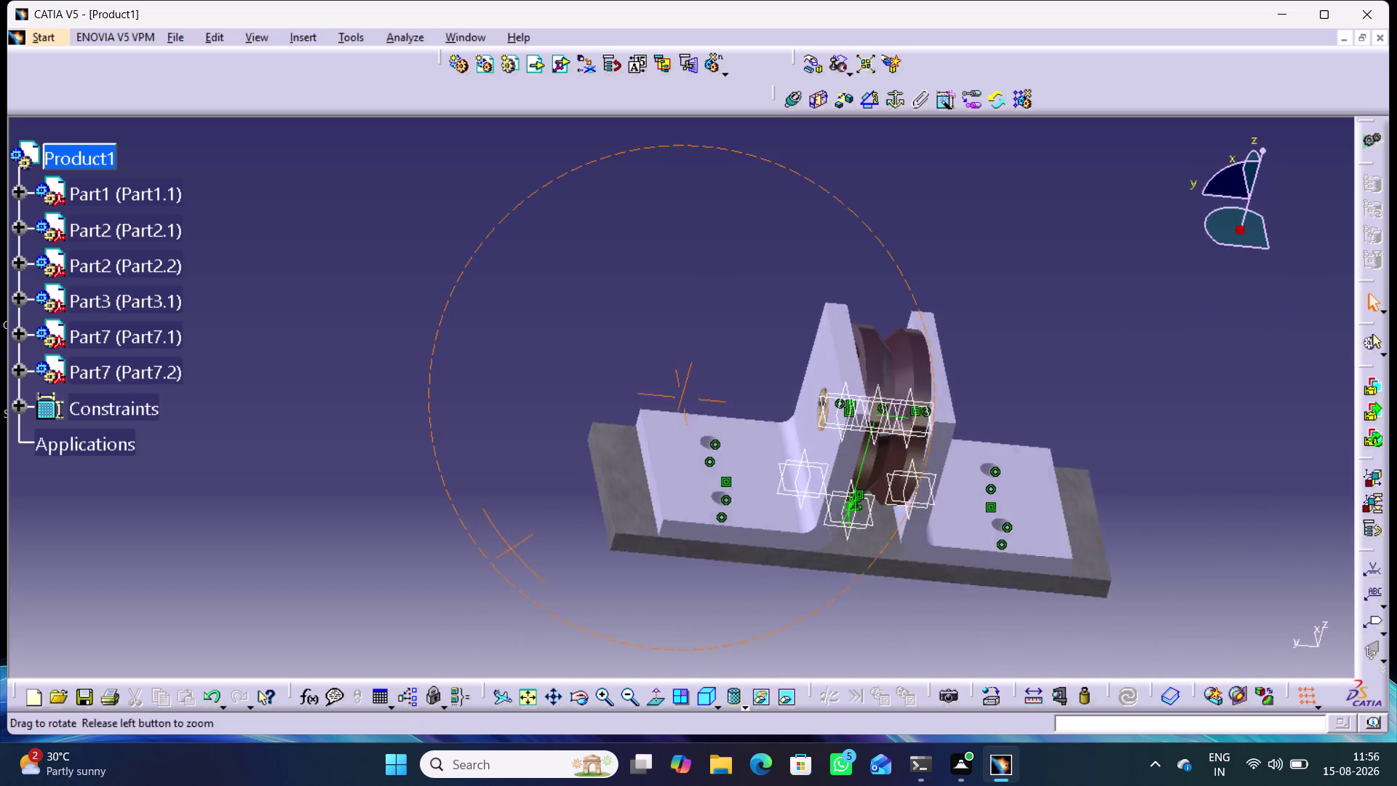
right_drag(510, 546, 541, 525)
middle_drag(509, 547, 479, 449)
middle_drag(710, 348, 470, 339)
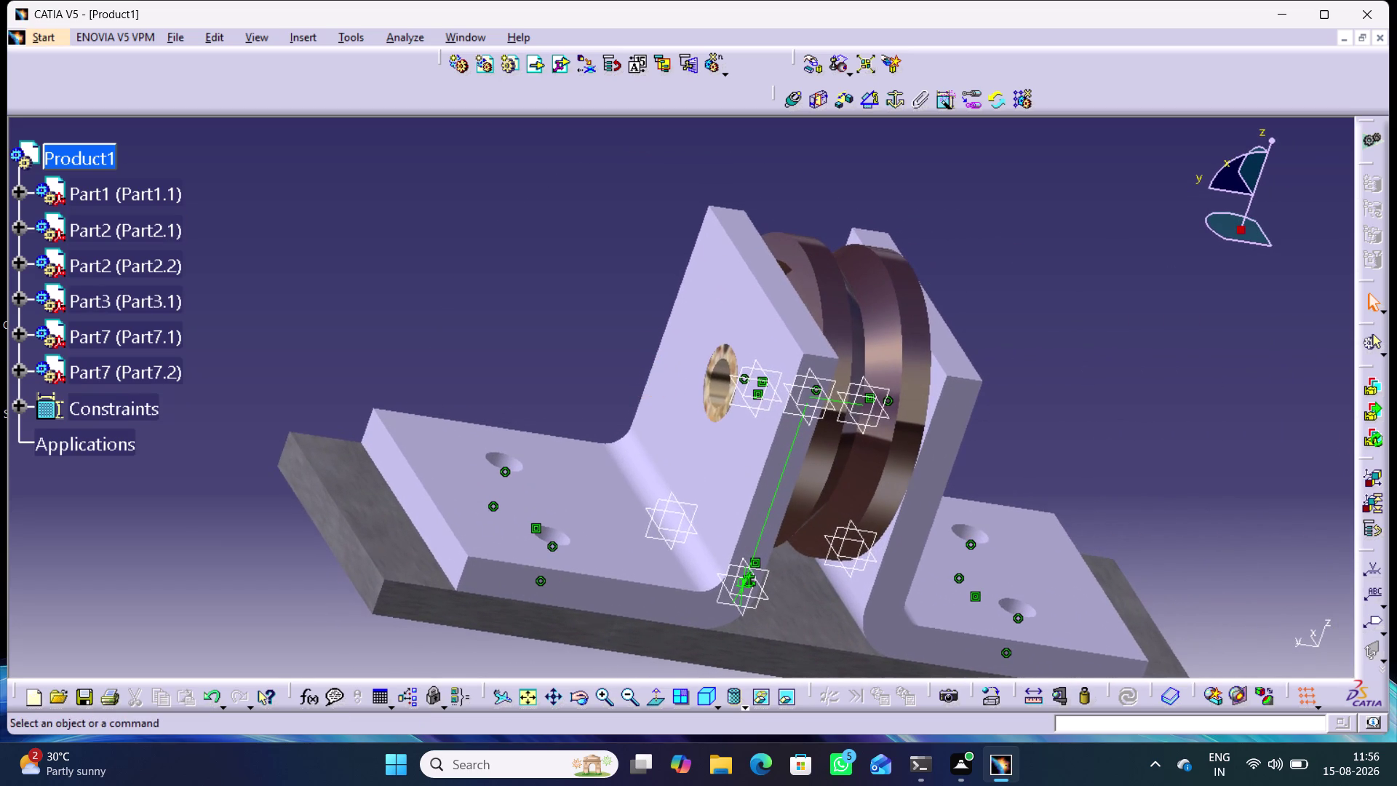
middle_drag(530, 361, 536, 290)
right_click(531, 363)
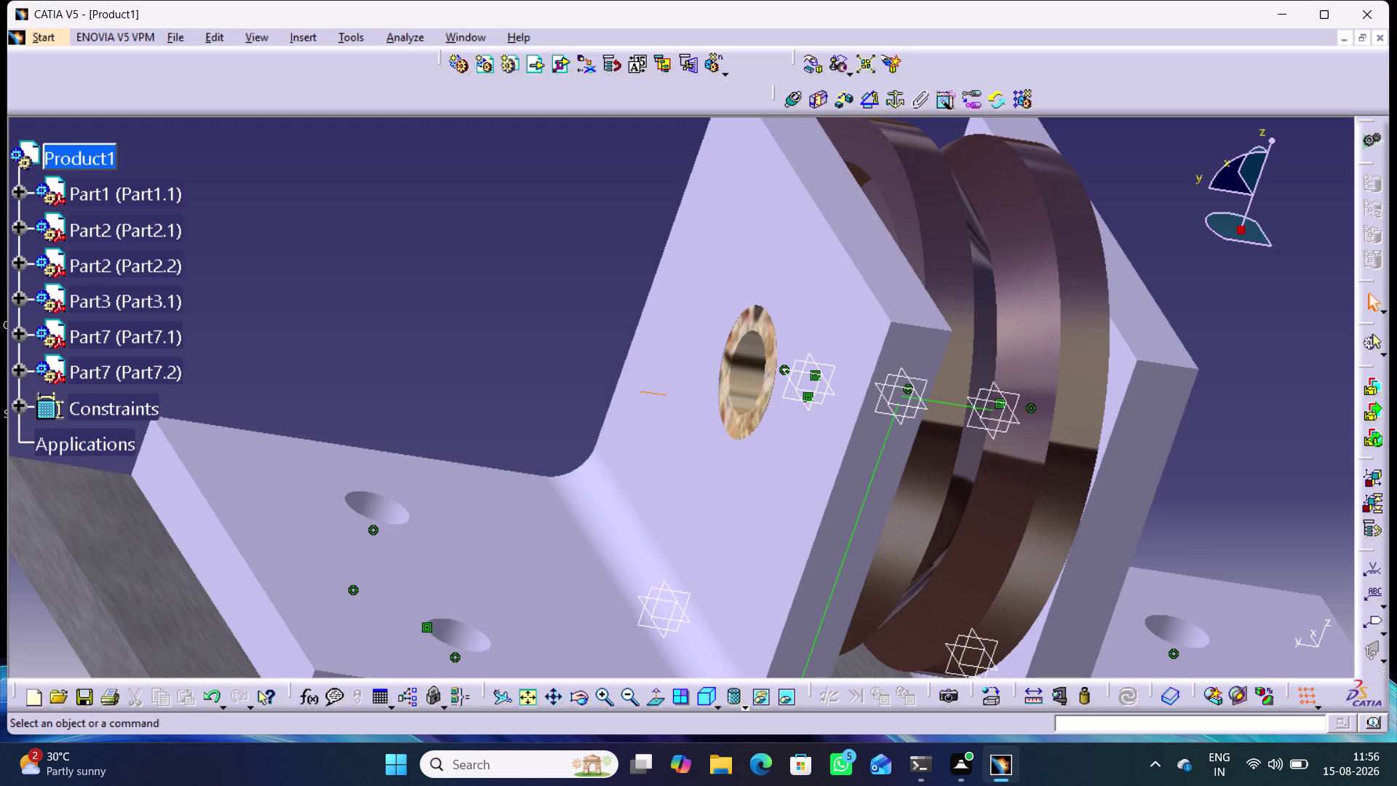
middle_drag(571, 345, 527, 327)
right_click(134, 374)
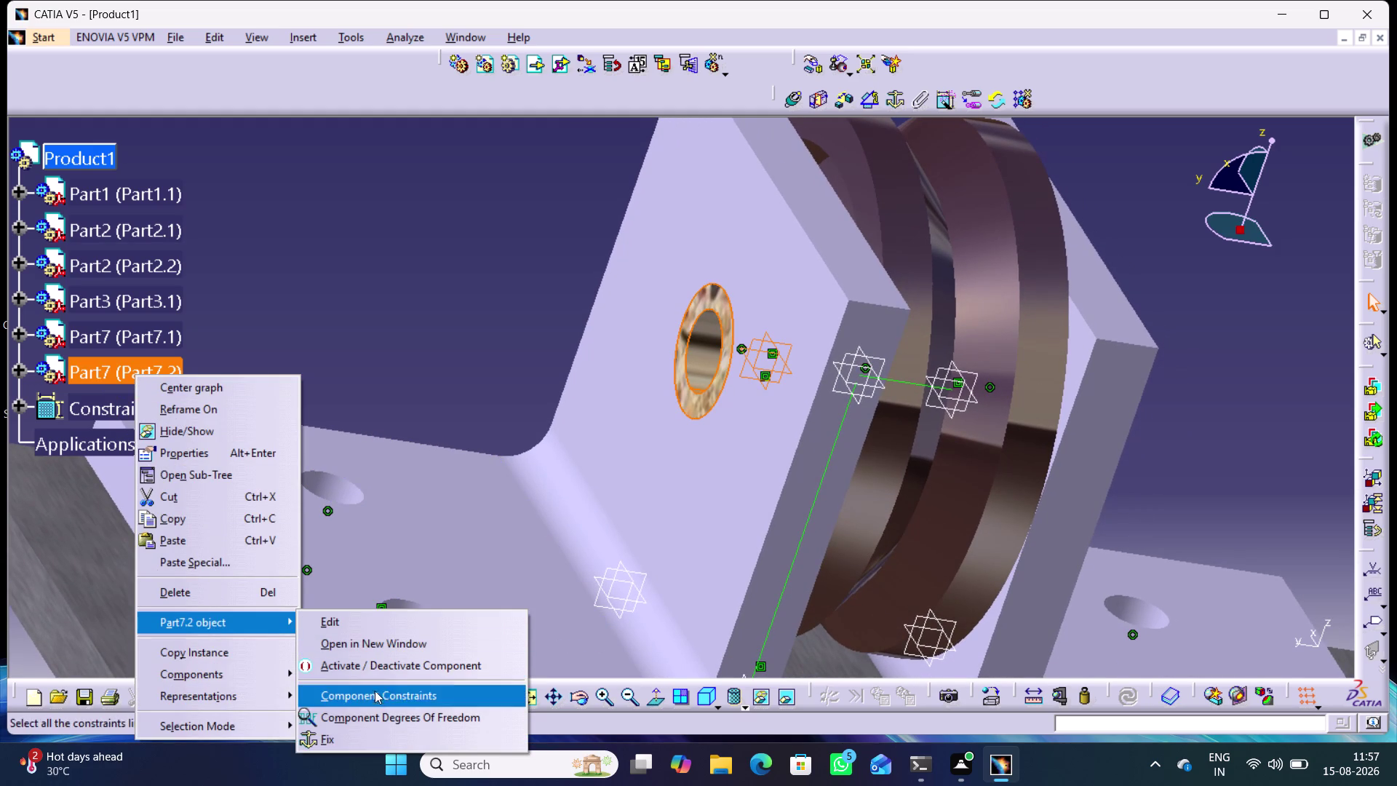
click(380, 714)
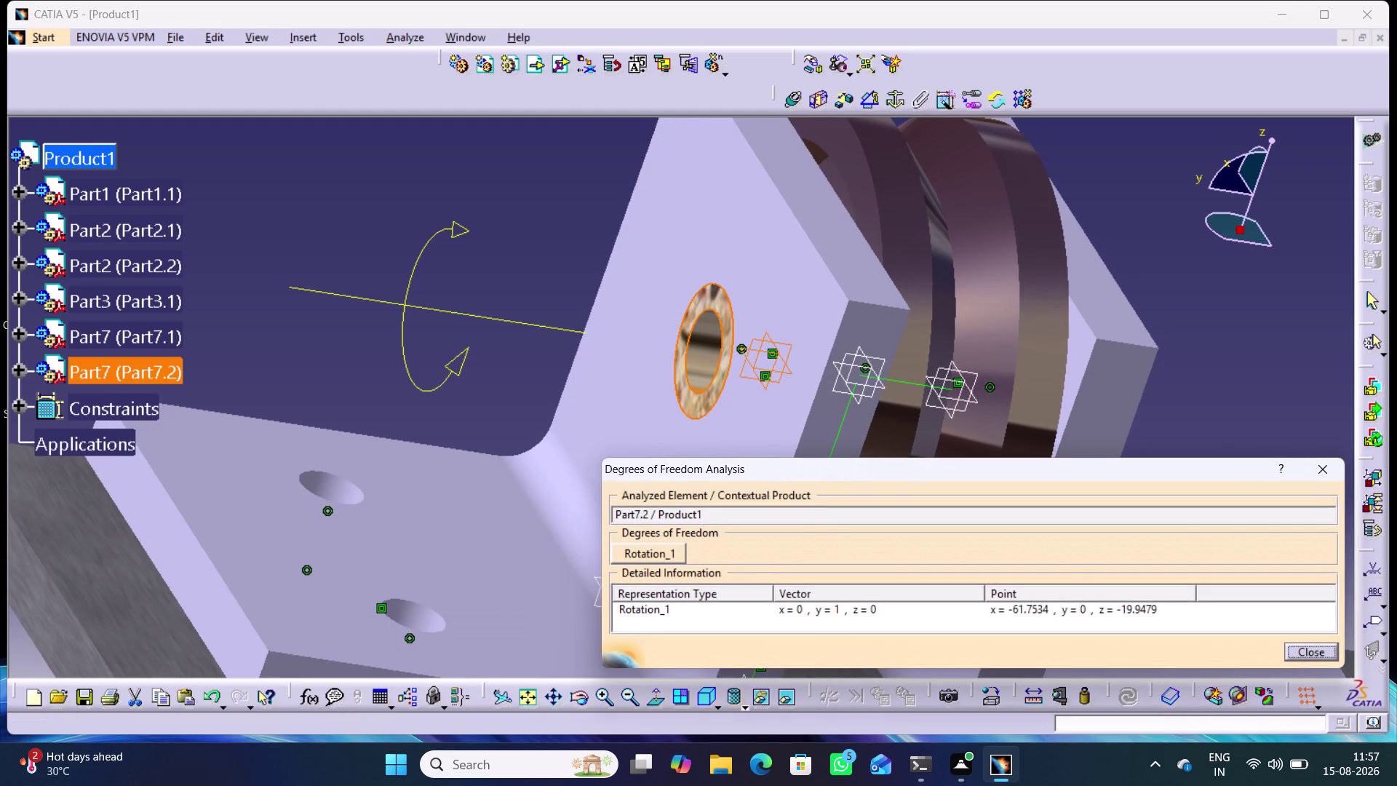
click(1316, 462)
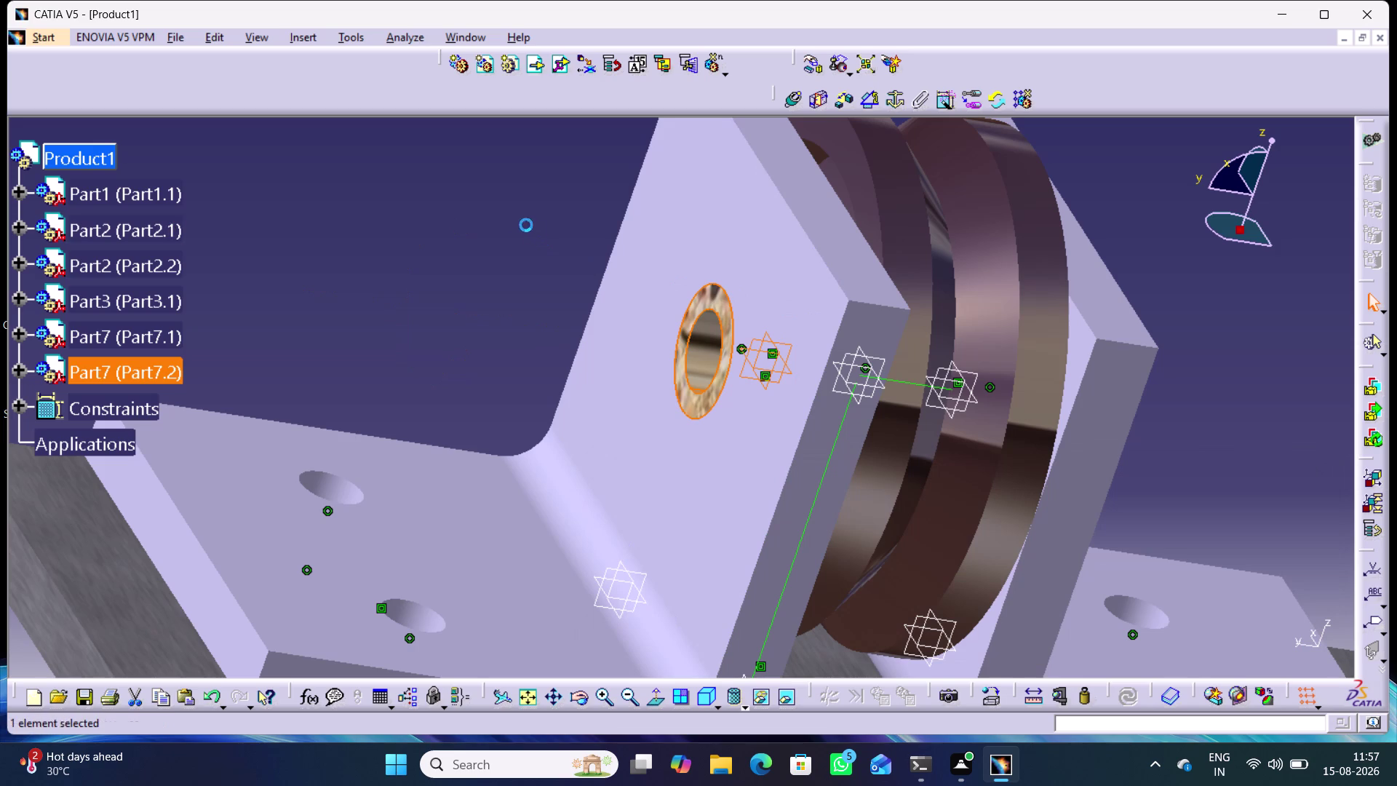
click(505, 222)
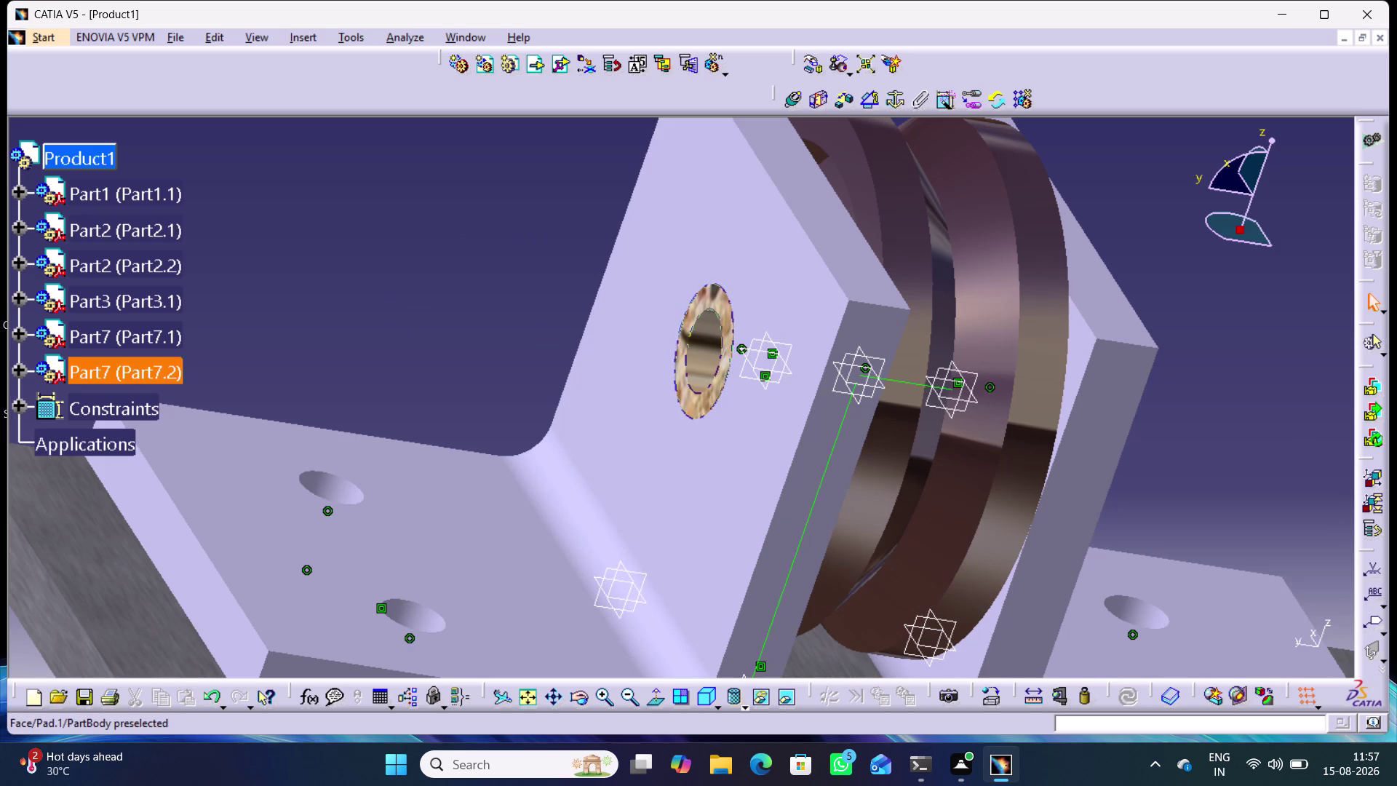
Start an angle constraint and expand Part7.2's structure to reach its planes.
drag(704, 297, 673, 377)
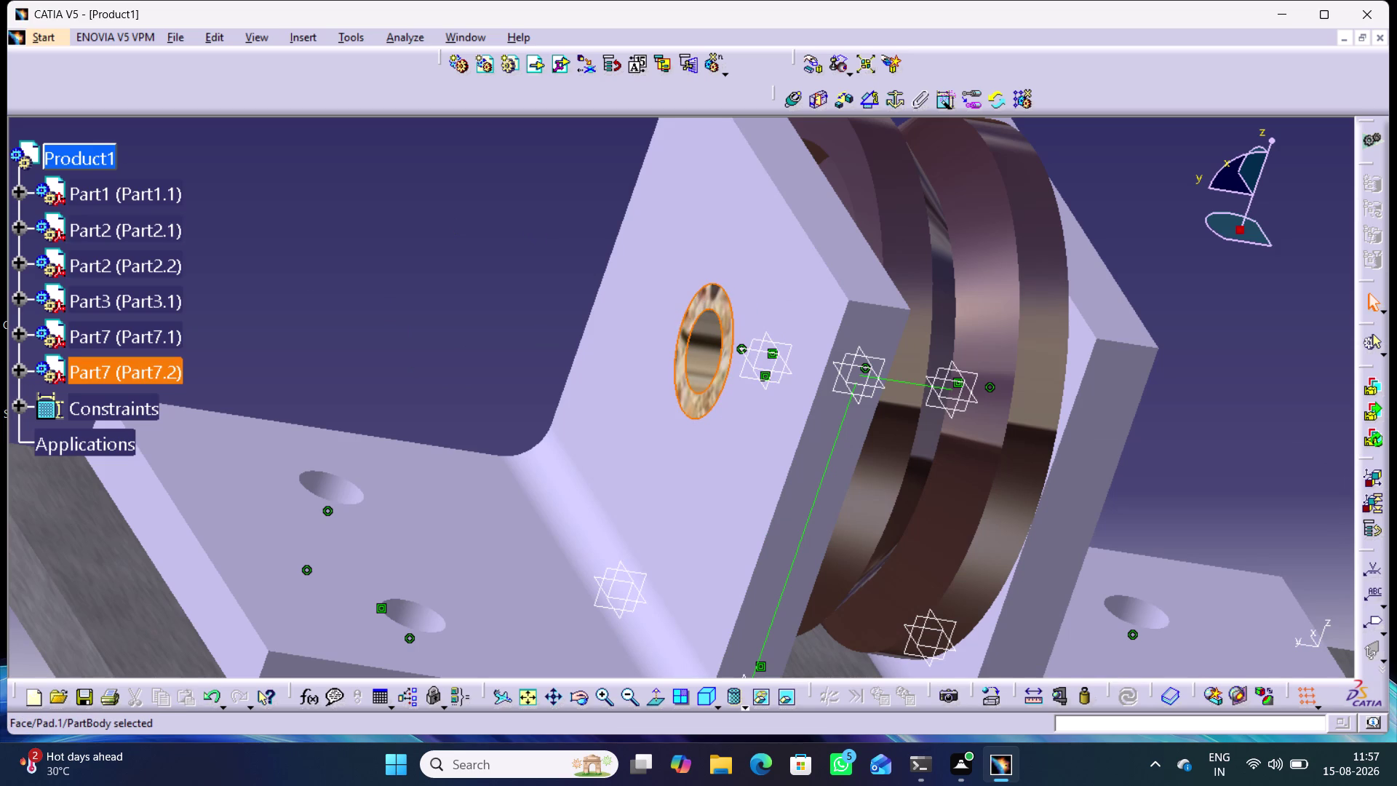
drag(673, 376, 698, 312)
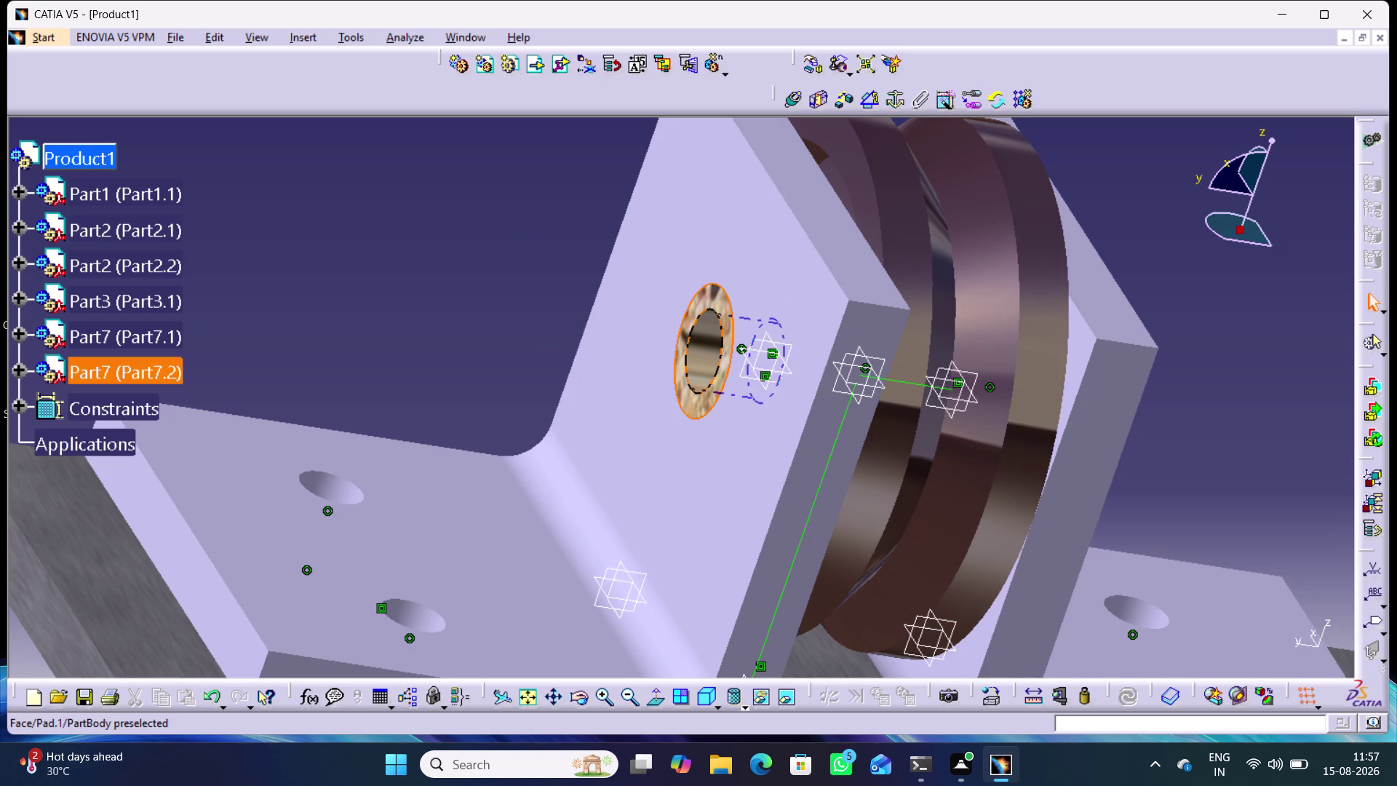
drag(707, 310, 690, 303)
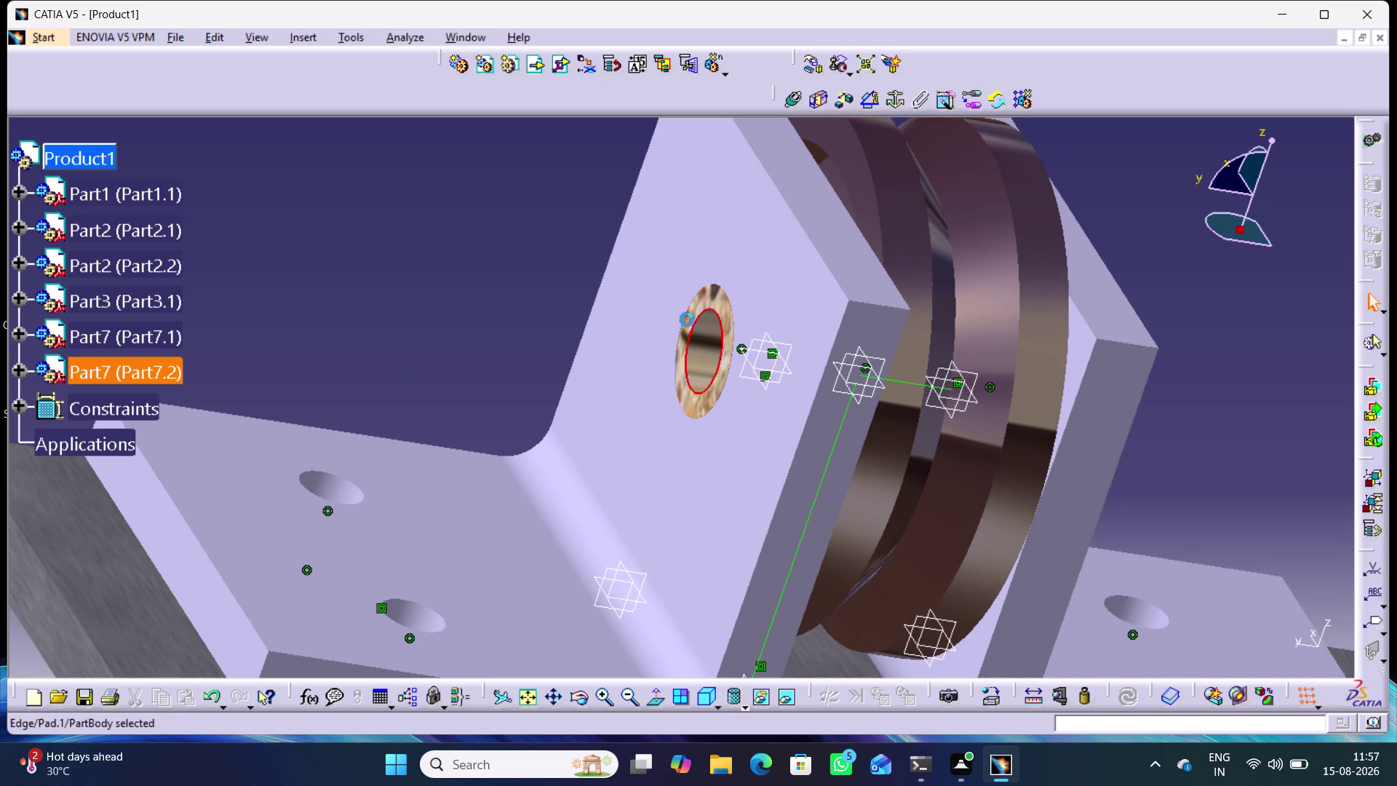
drag(691, 304, 686, 339)
click(494, 265)
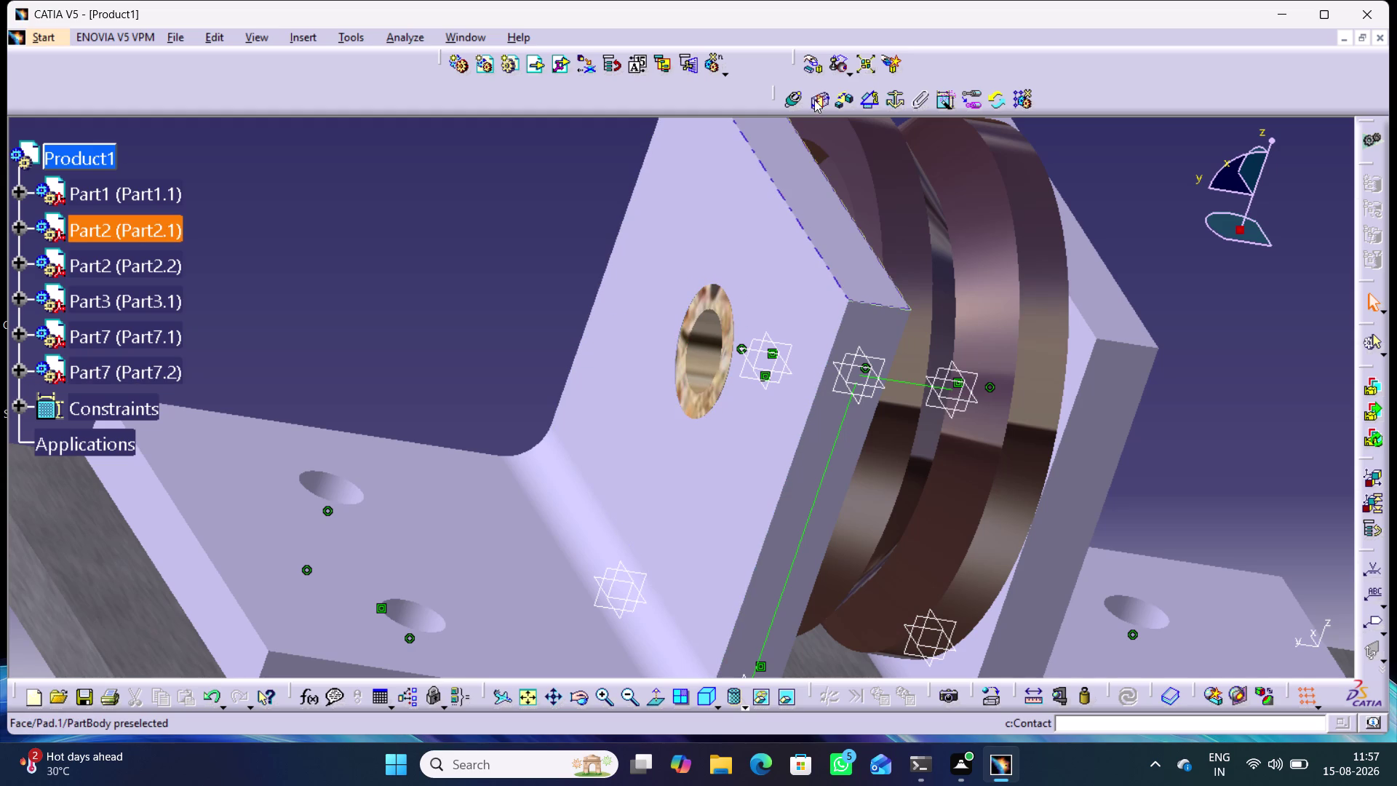
click(863, 99)
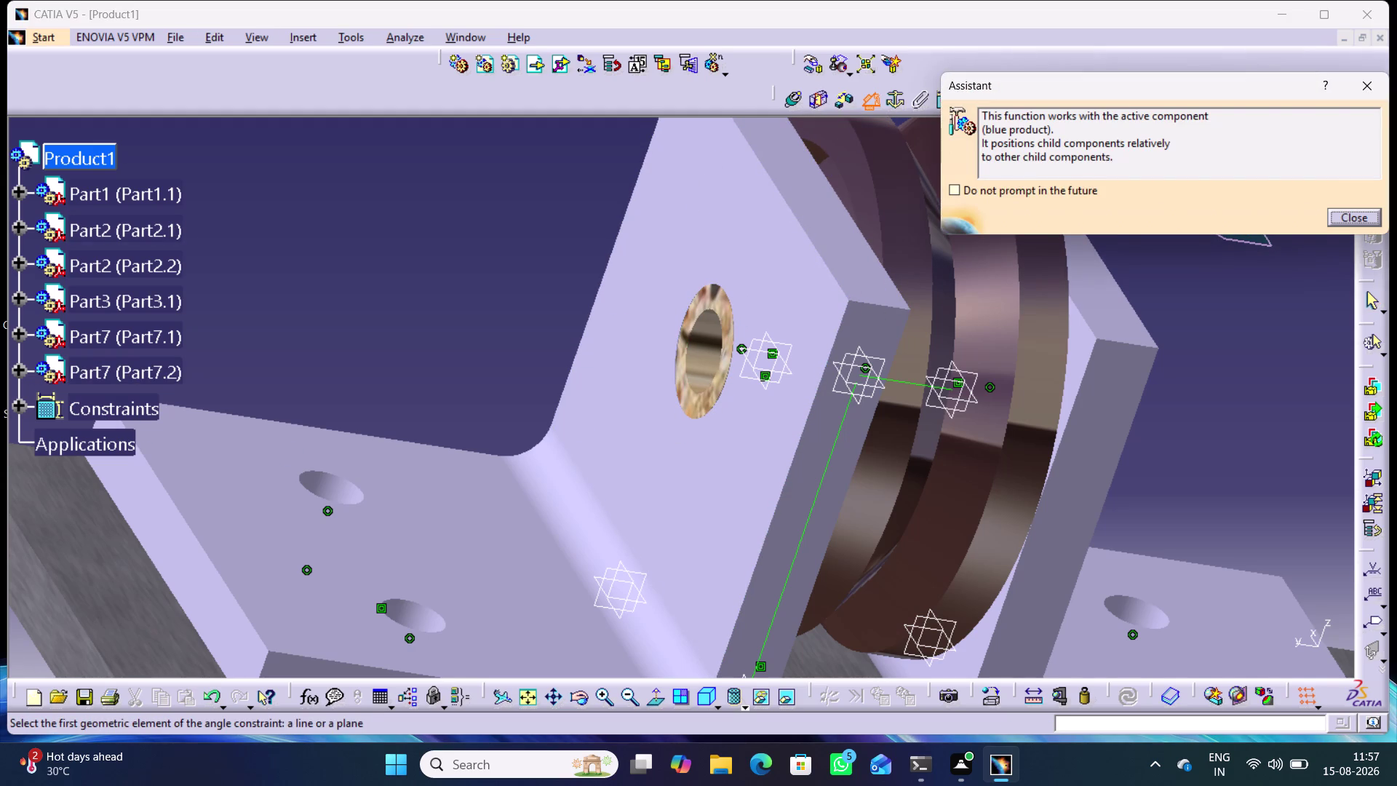
click(25, 367)
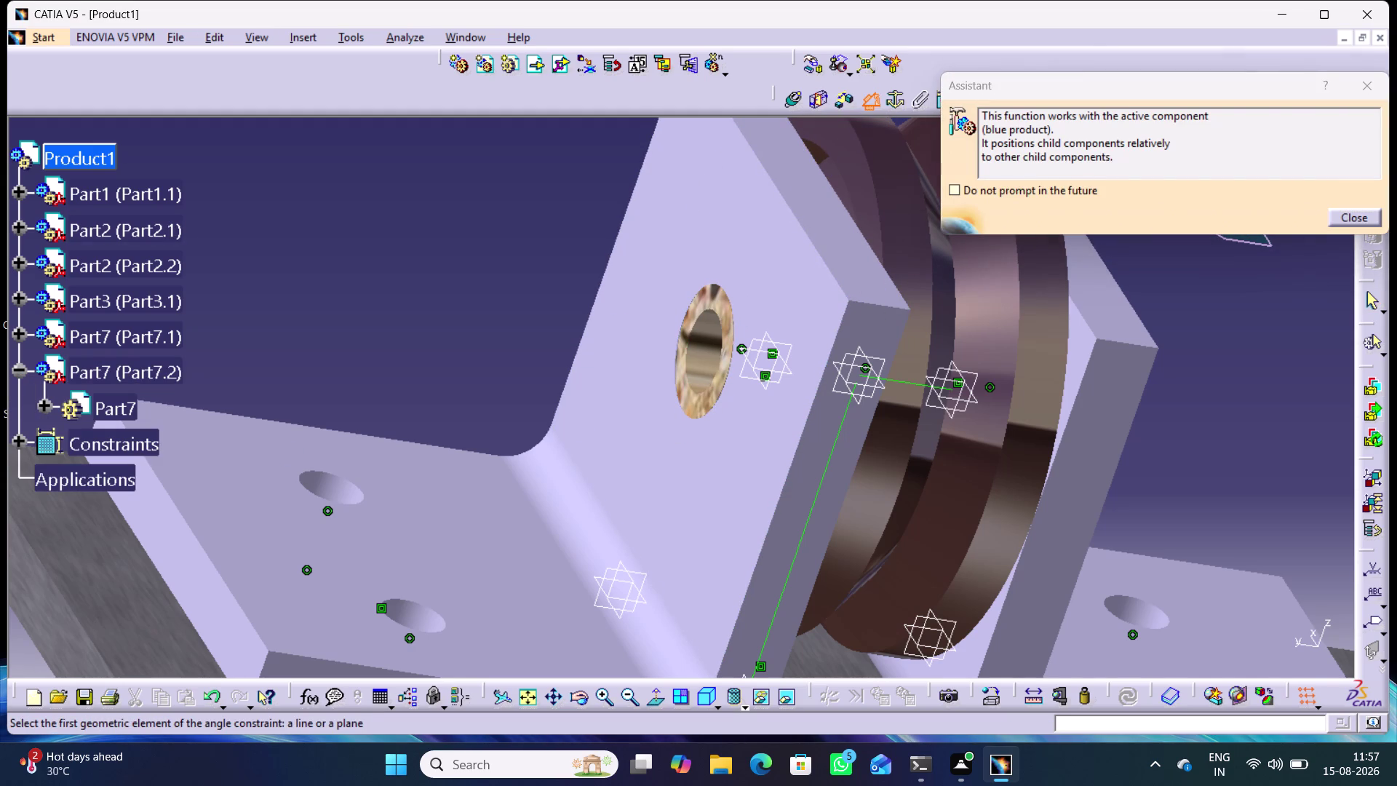
click(21, 375)
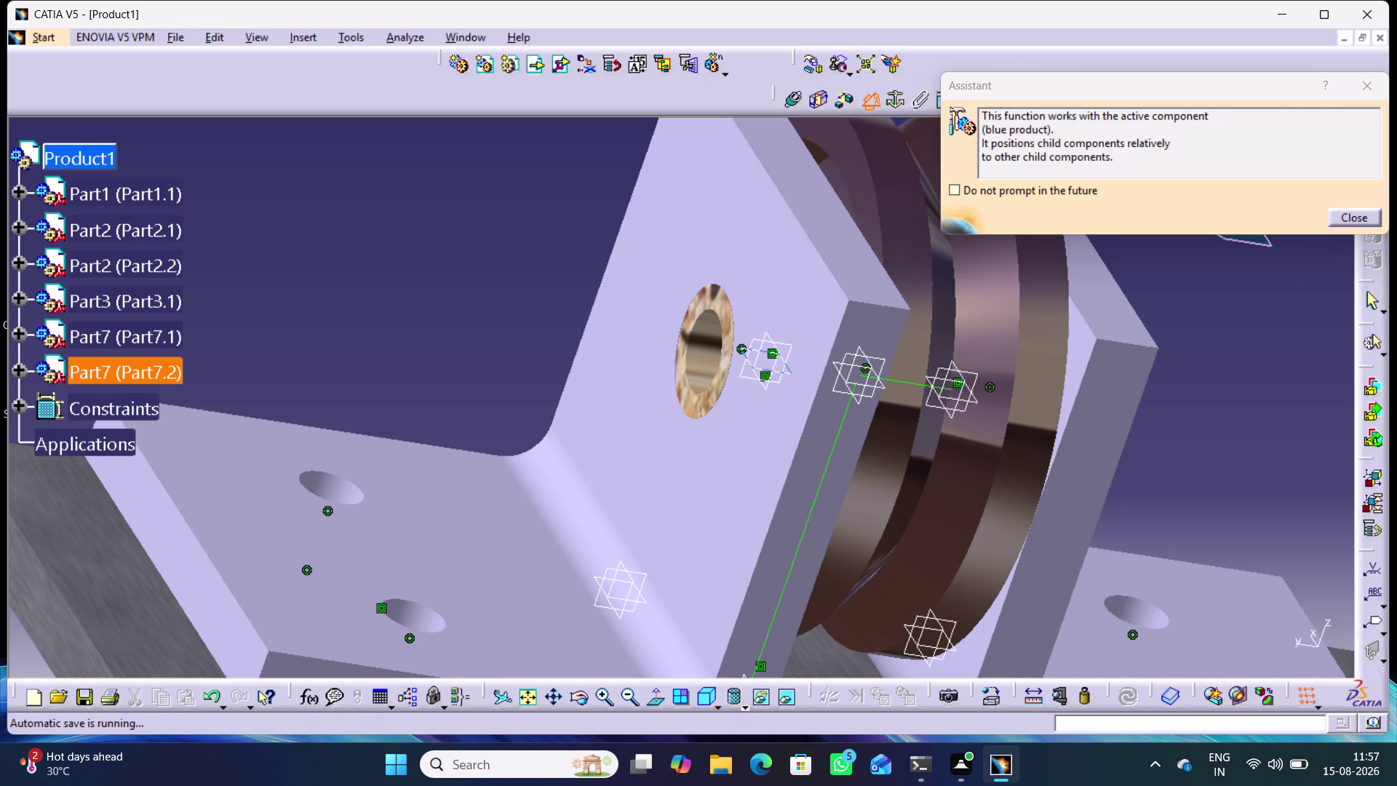
Constrain a Part7.2 plane to Part1.1's zx plane at 180 degrees, creating Angle.21.
click(784, 373)
middle_drag(863, 532, 895, 570)
right_click(863, 532)
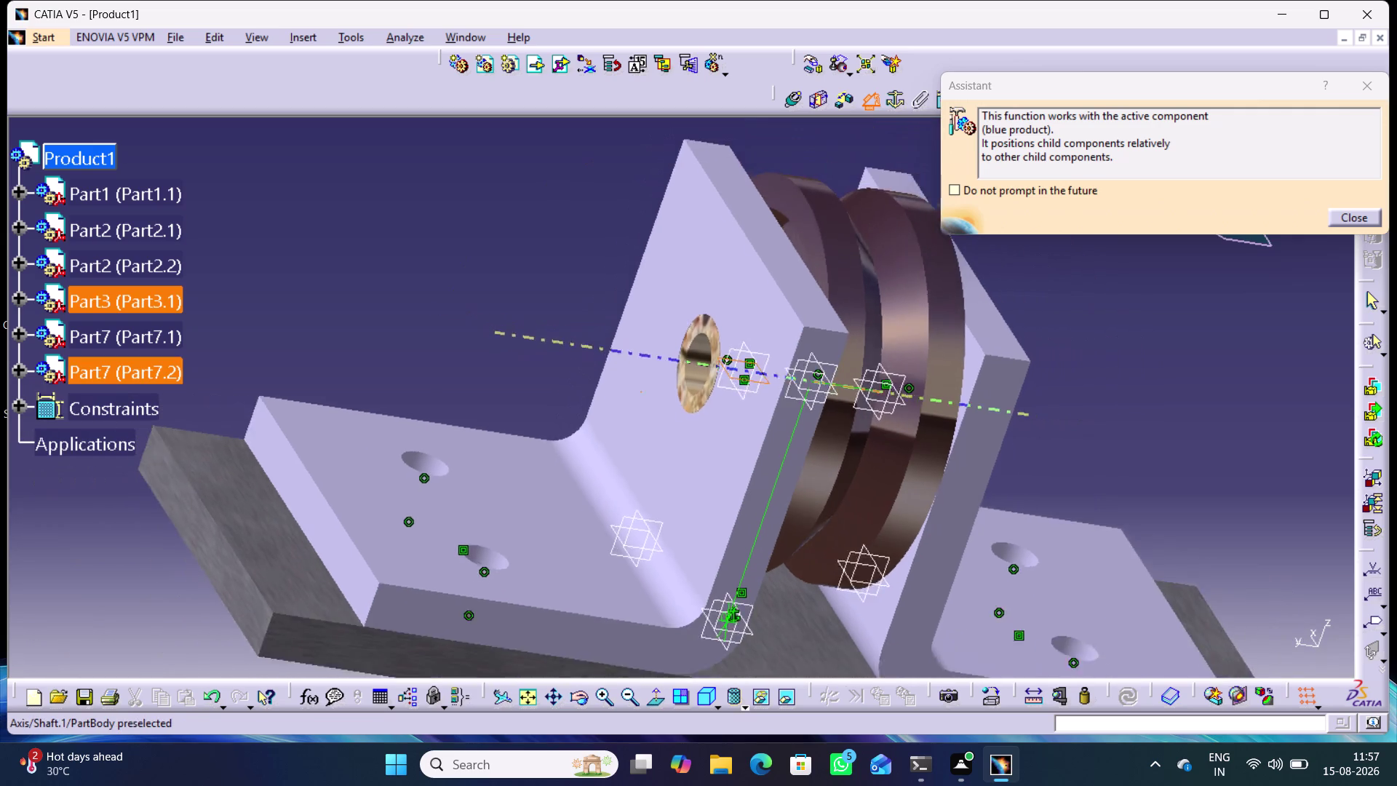
middle_drag(896, 571, 916, 603)
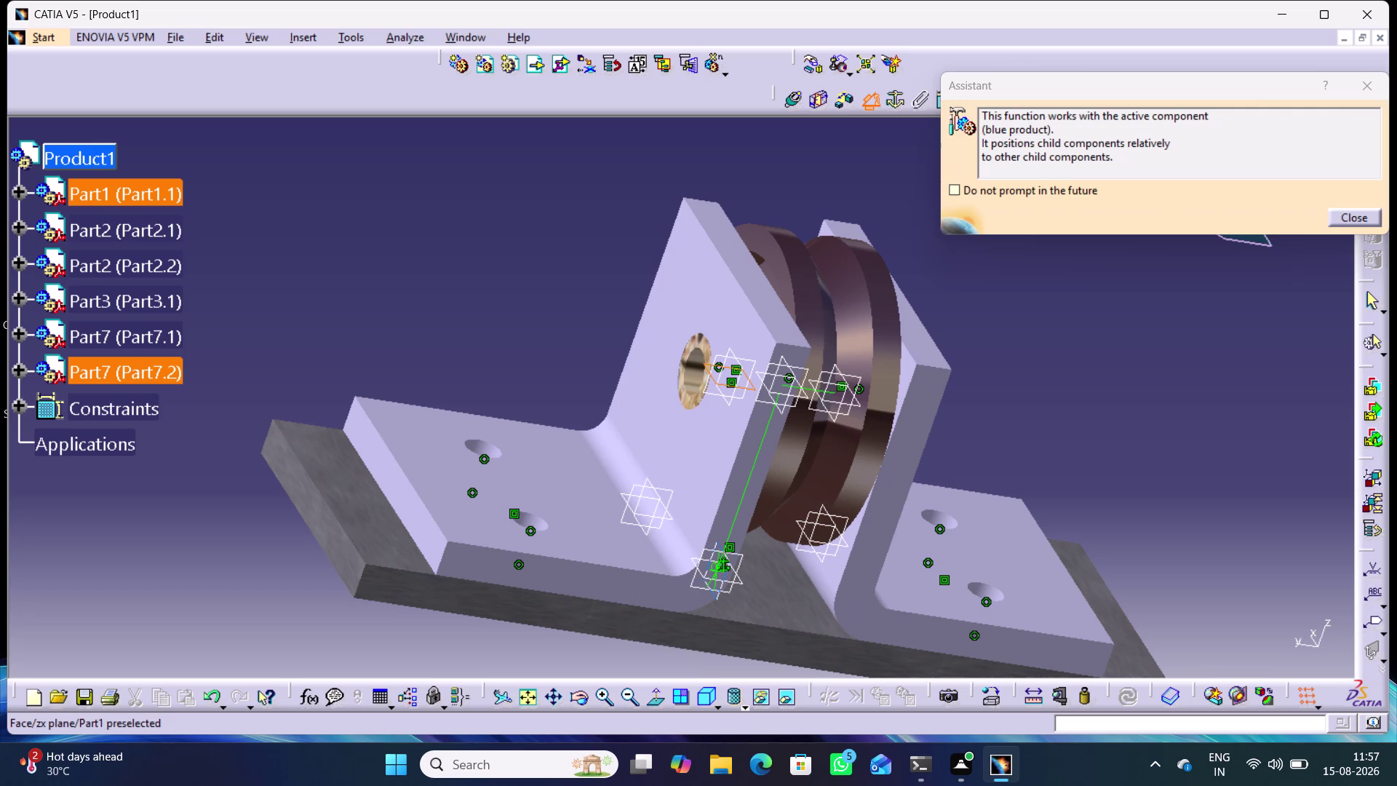
click(742, 581)
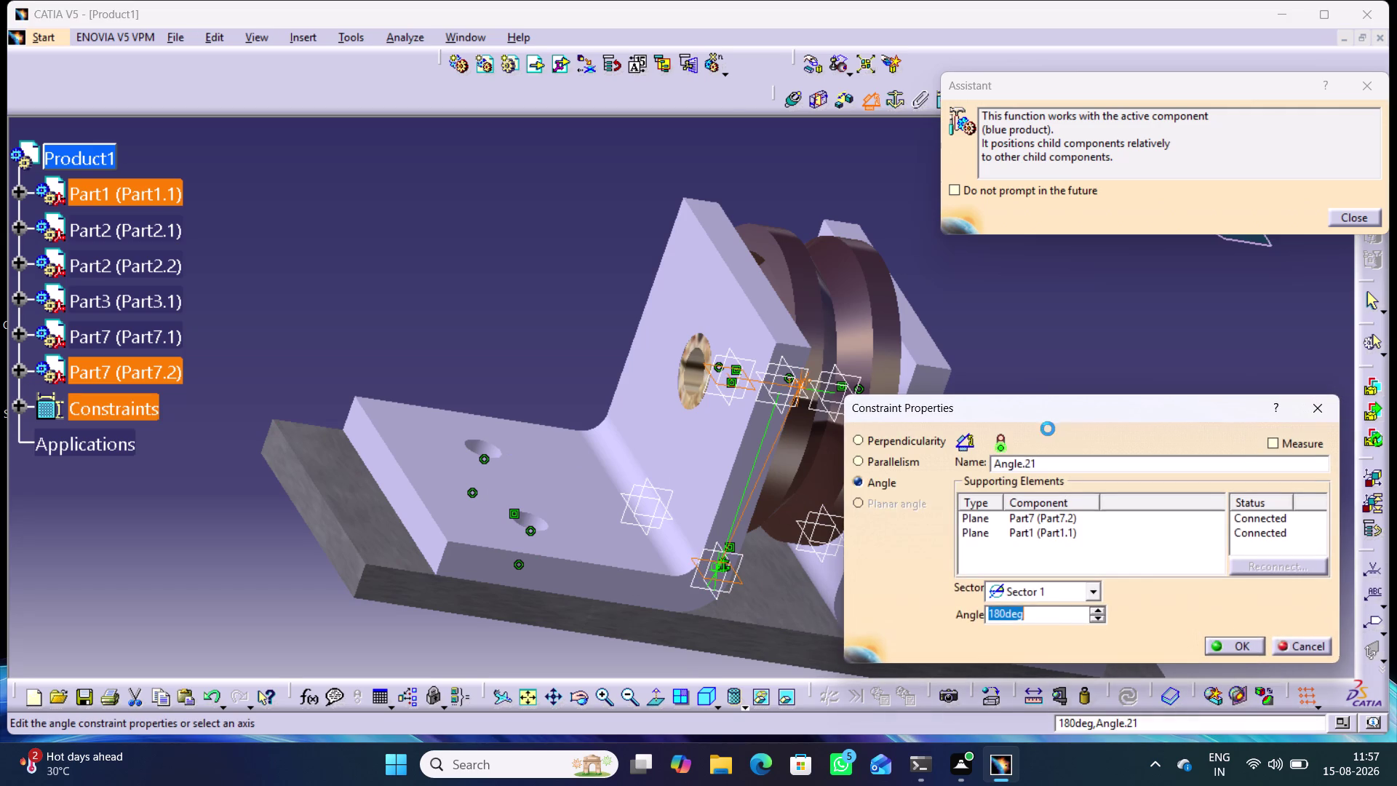
middle_drag(1035, 359, 1015, 332)
right_drag(1036, 359, 1015, 332)
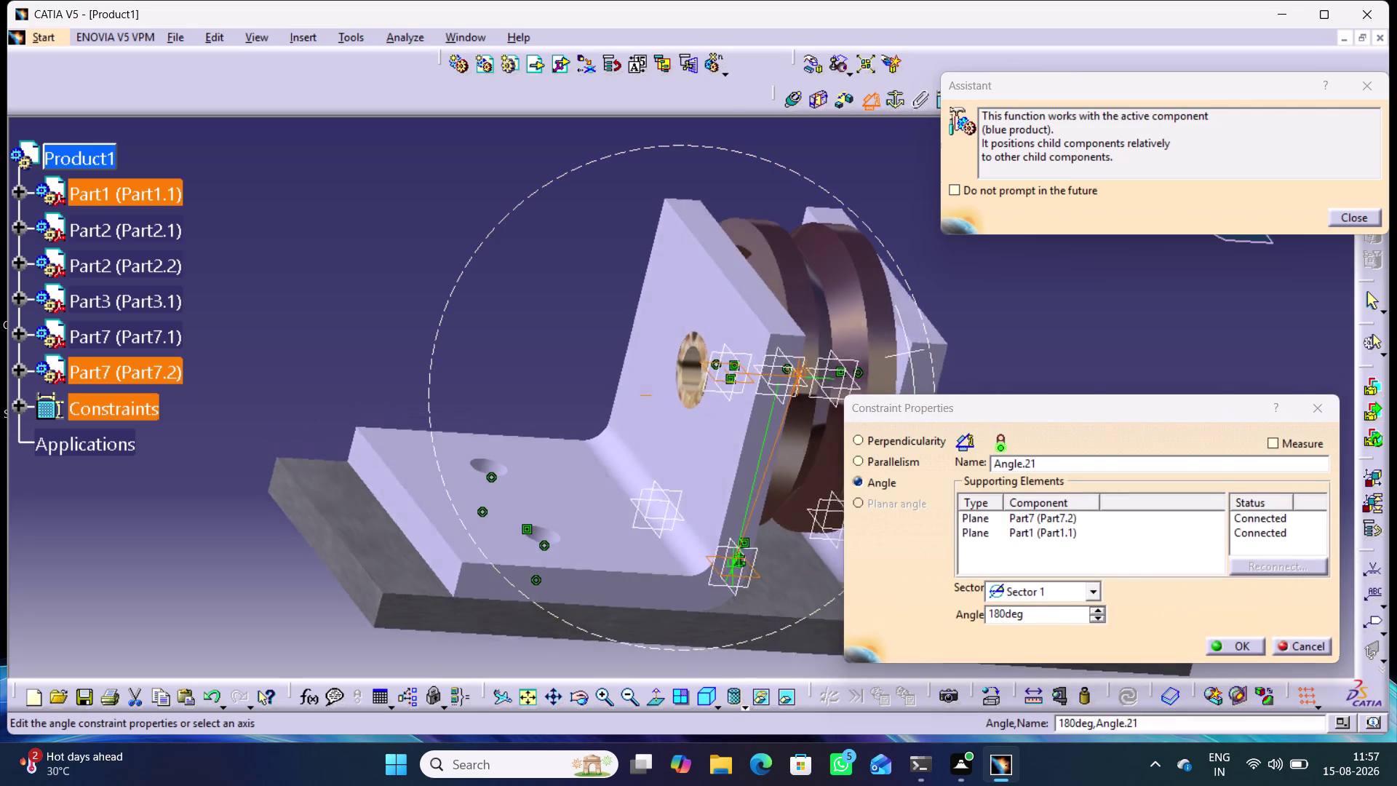
middle_drag(1015, 332, 896, 336)
right_drag(1015, 332, 896, 337)
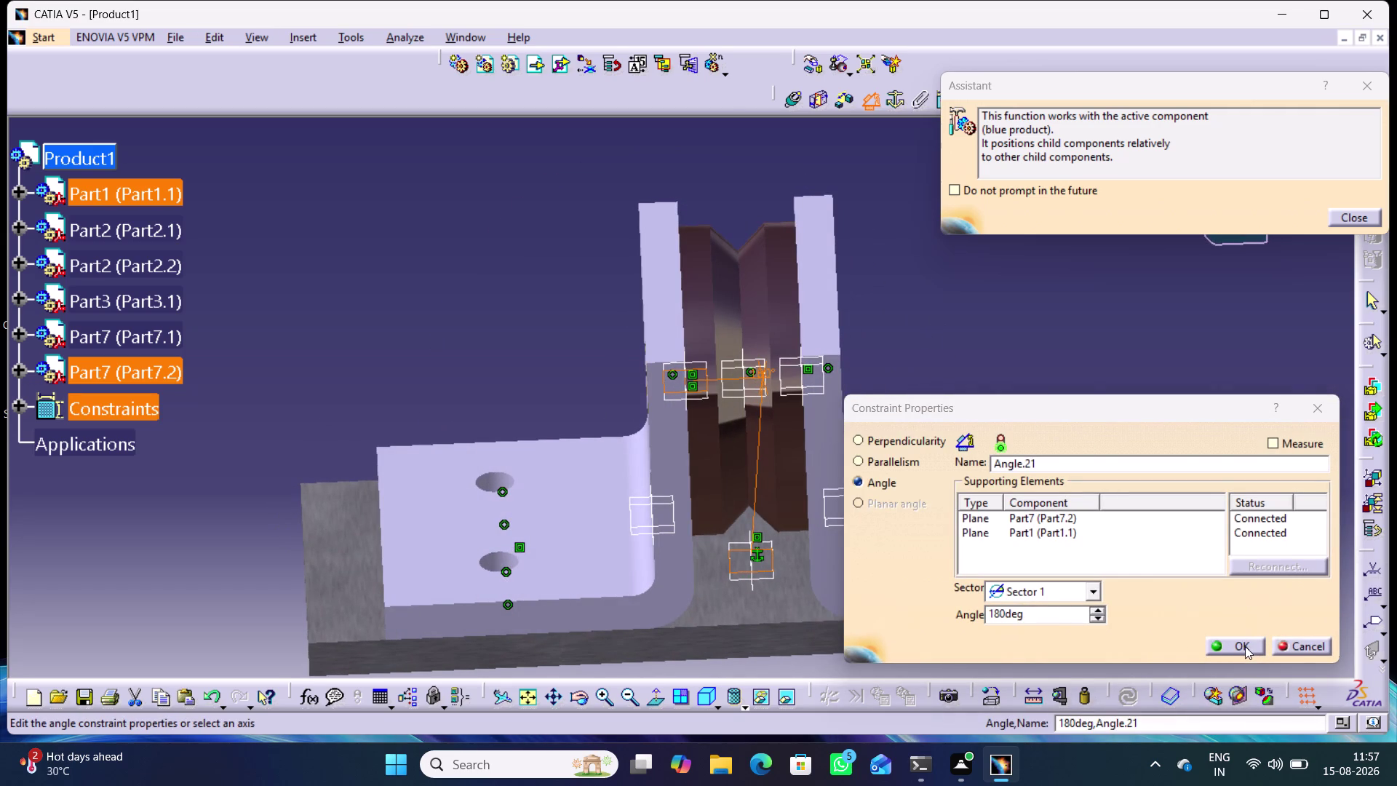
click(1245, 647)
click(1026, 321)
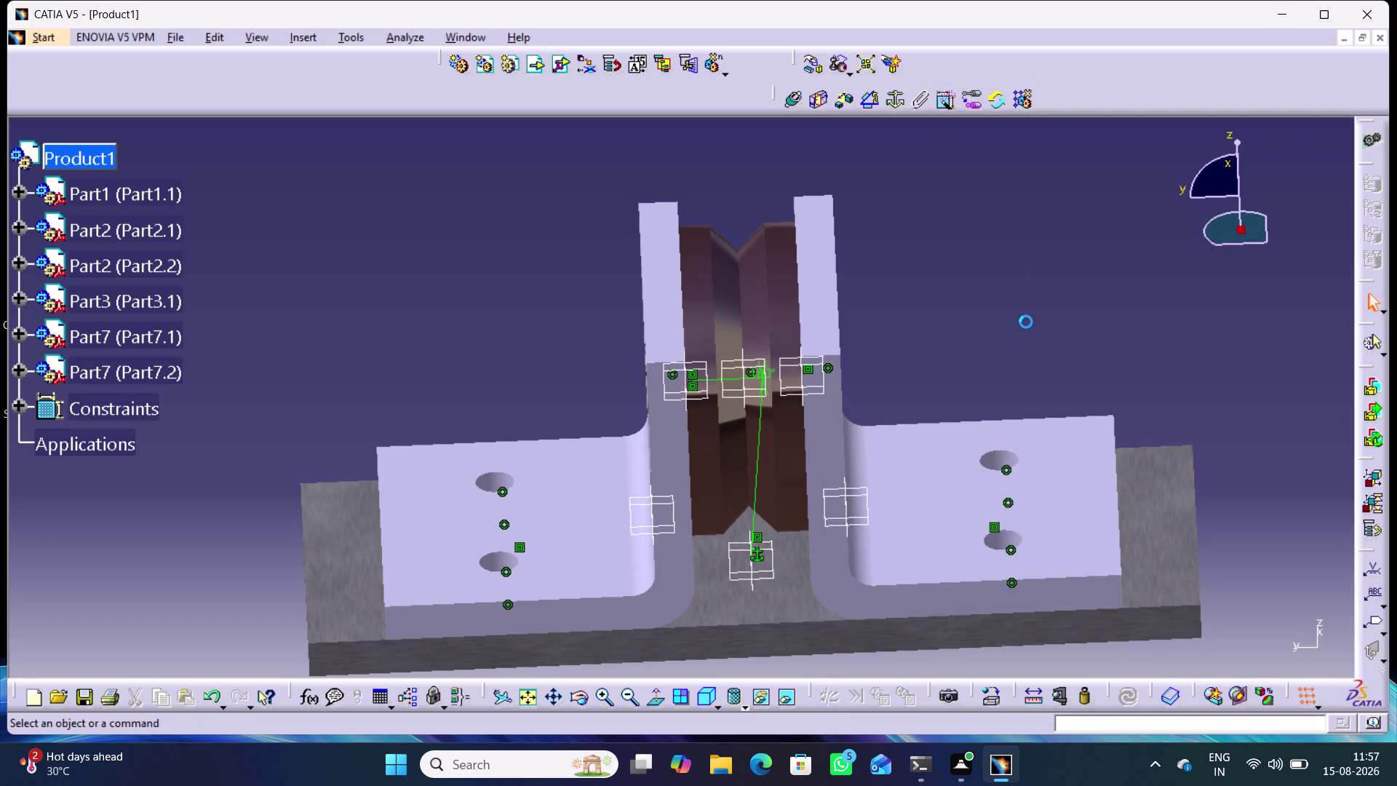
middle_drag(540, 387, 527, 281)
right_drag(539, 387, 527, 280)
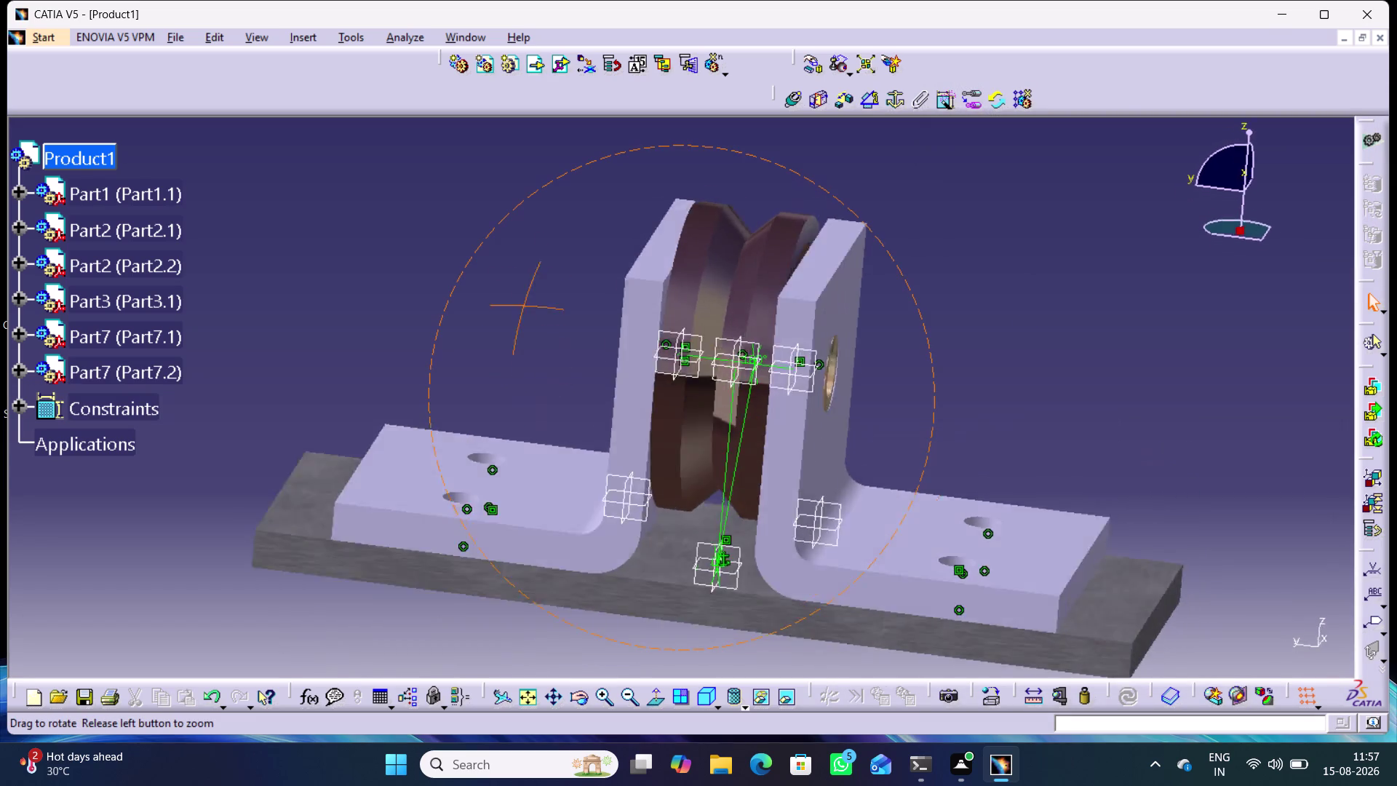
middle_drag(526, 281, 582, 297)
right_drag(527, 281, 581, 297)
click(513, 281)
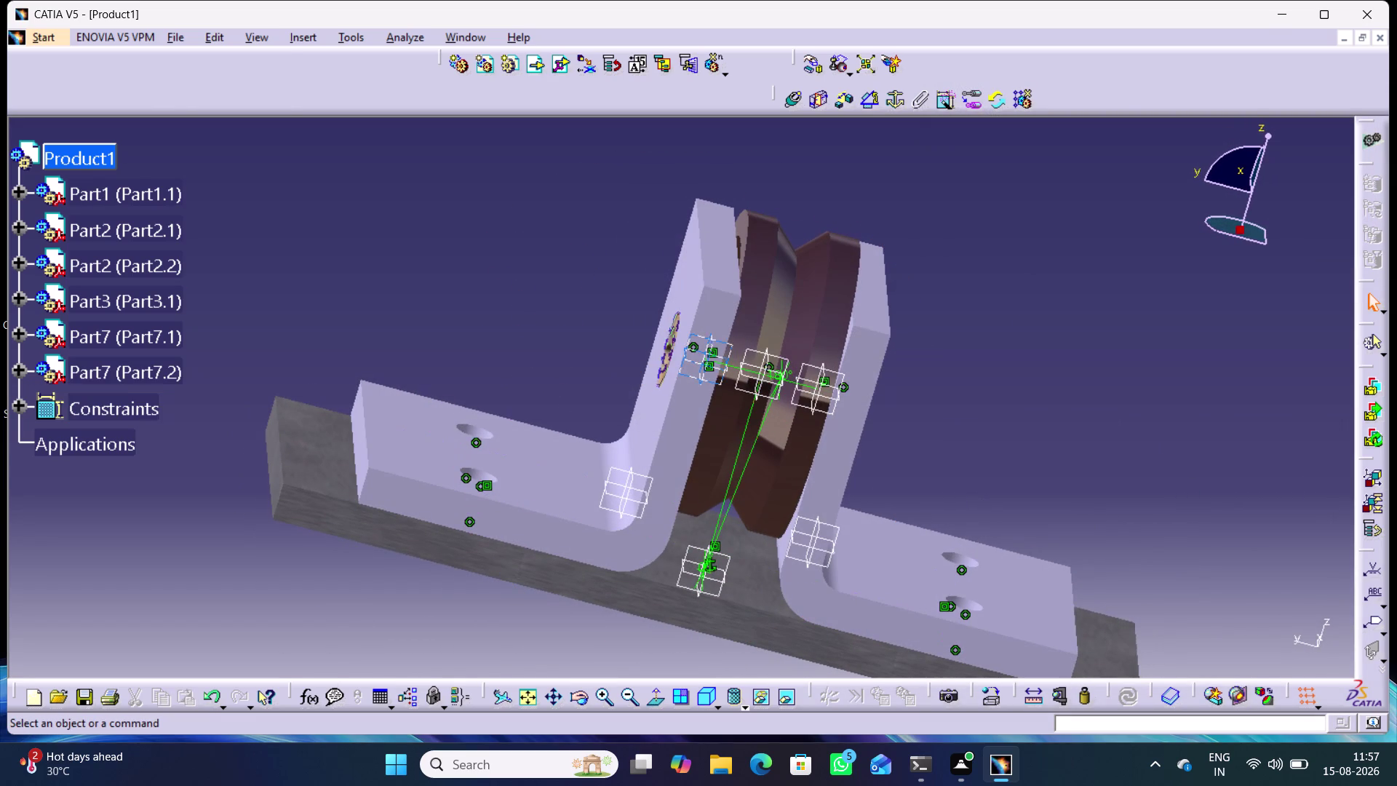
right_click(121, 381)
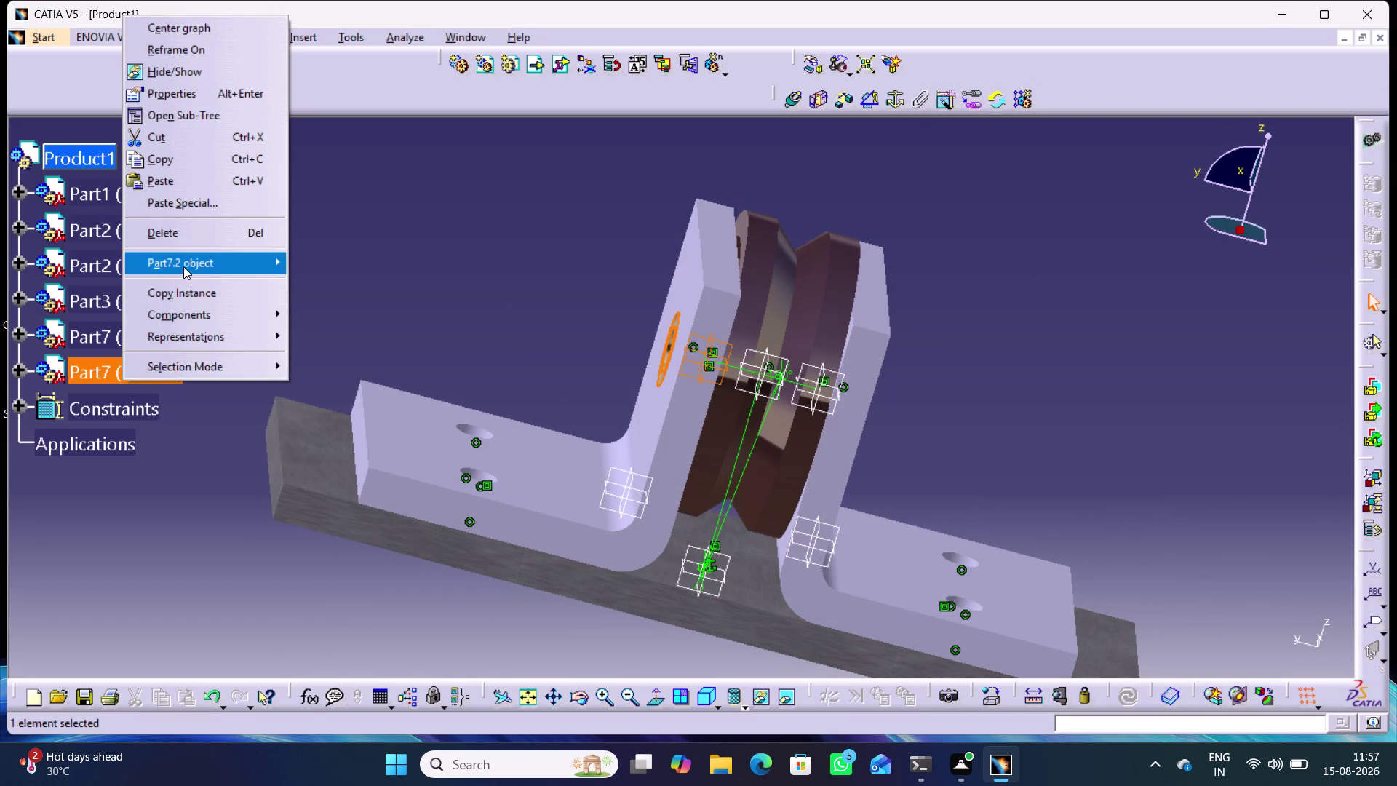
click(183, 267)
click(329, 360)
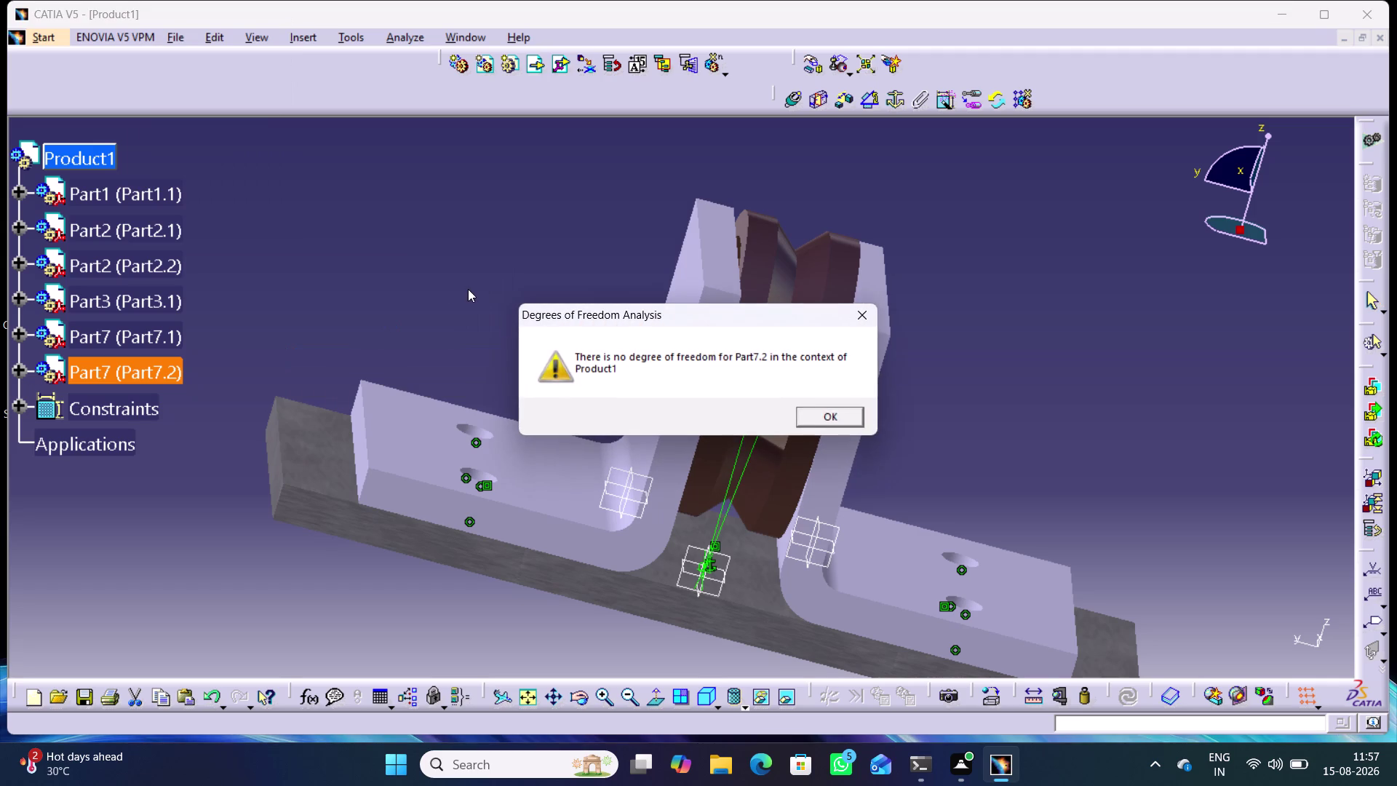
click(816, 413)
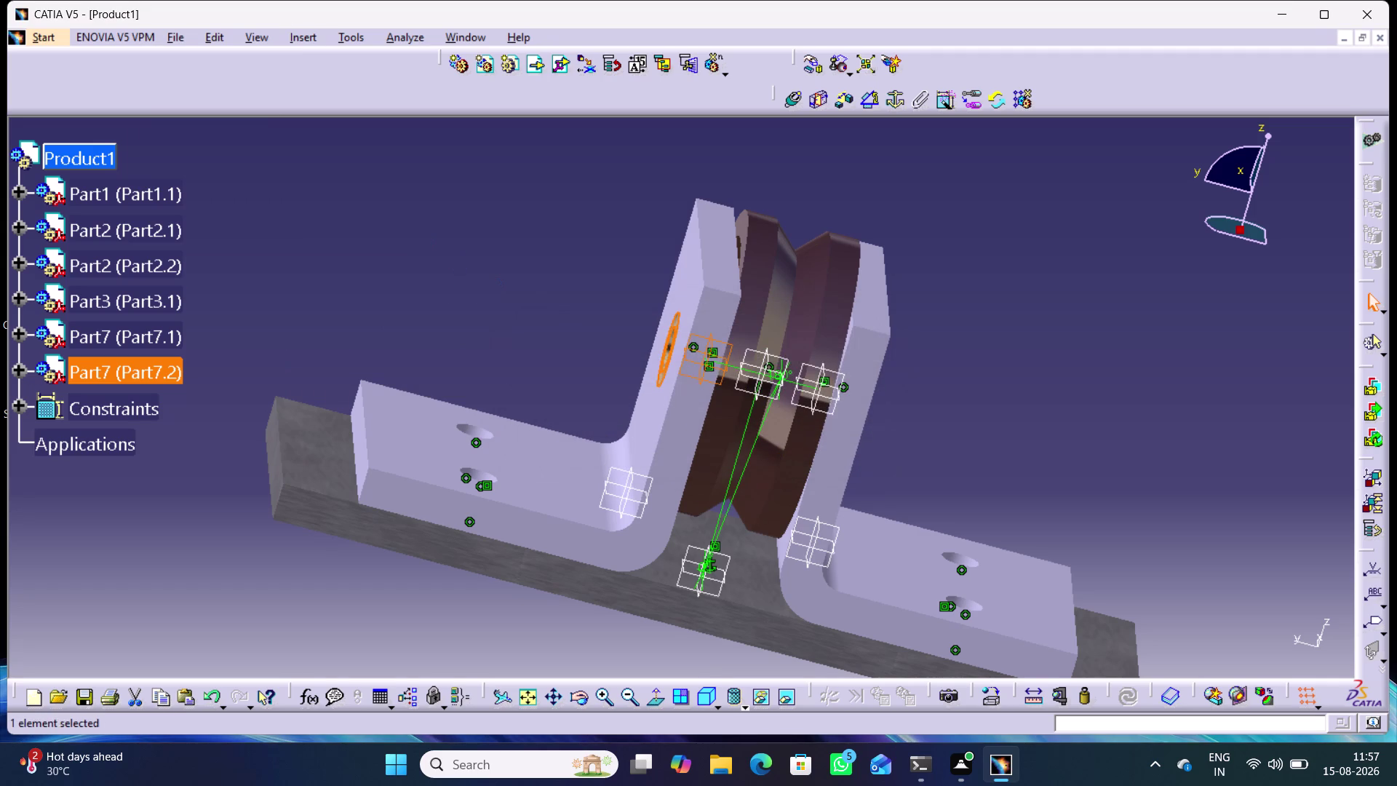
click(403, 227)
middle_drag(366, 273, 340, 262)
right_drag(367, 273, 345, 264)
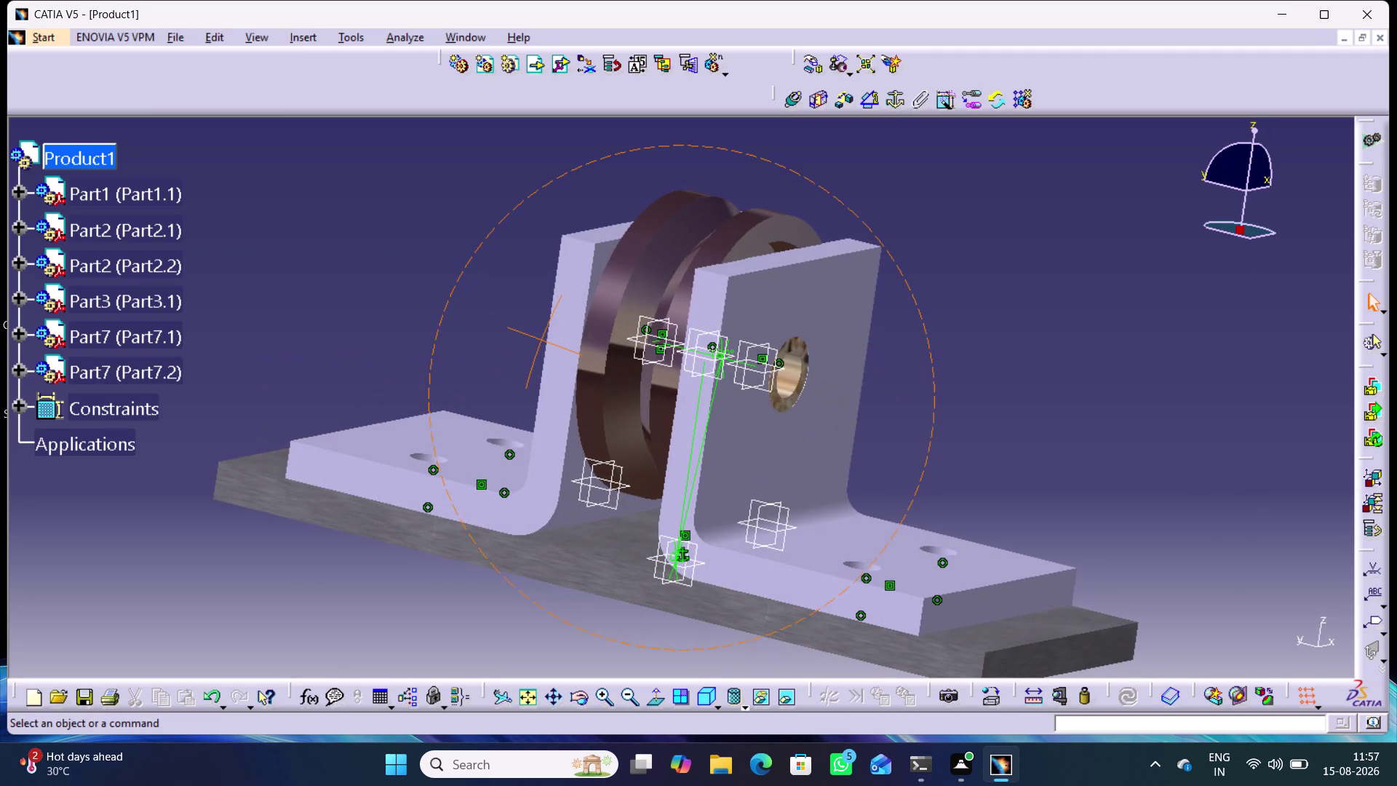
click(420, 299)
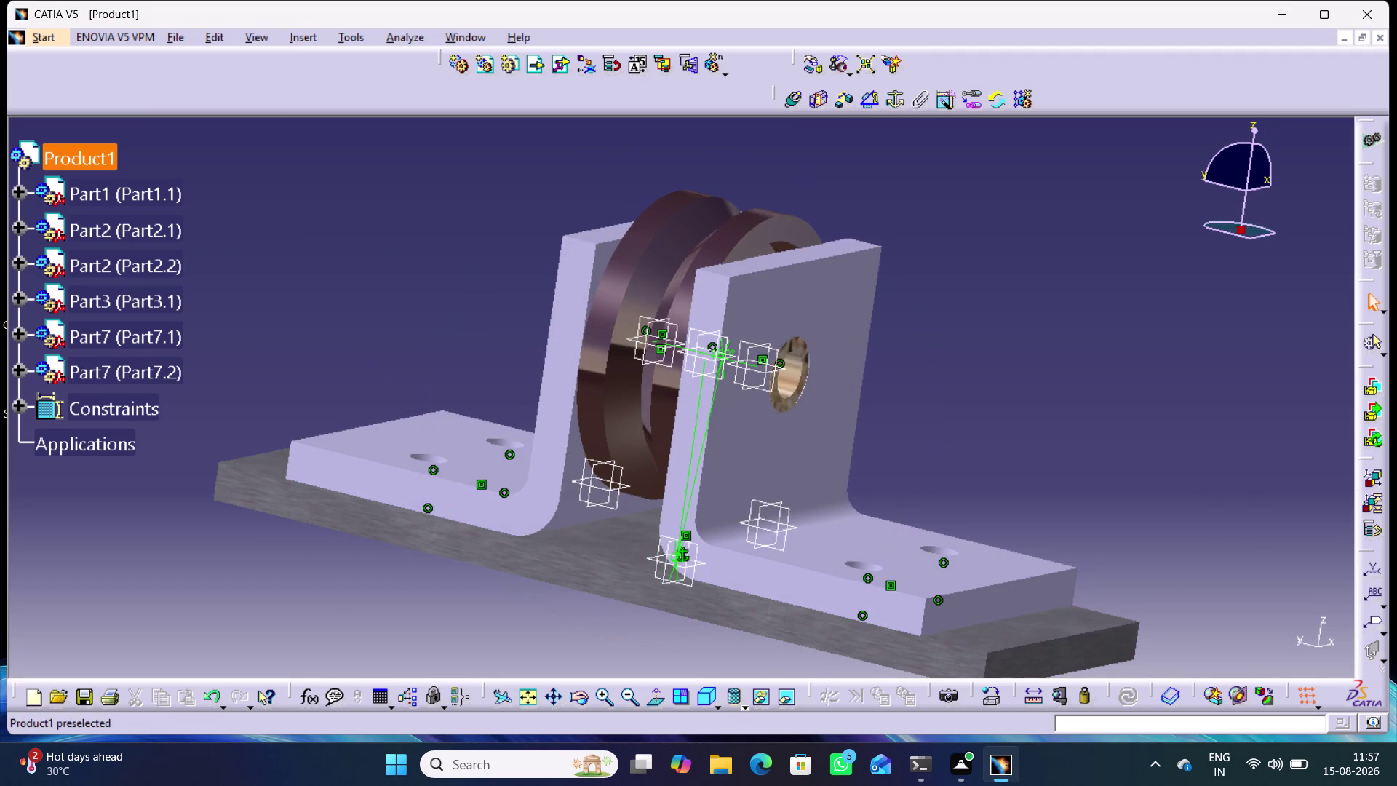
click(108, 160)
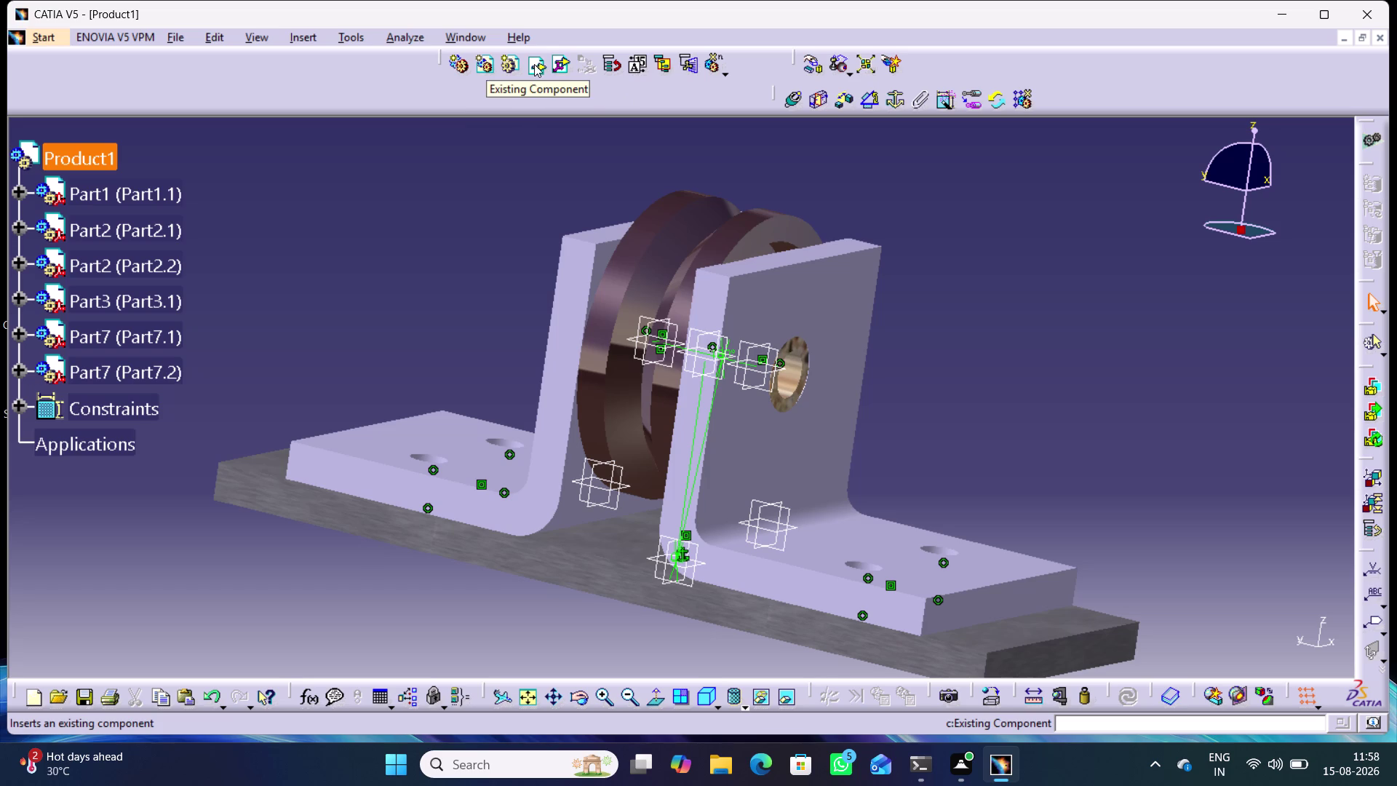
Insert the Washer part file into Product1 as Existing Component Part8.1.
click(534, 64)
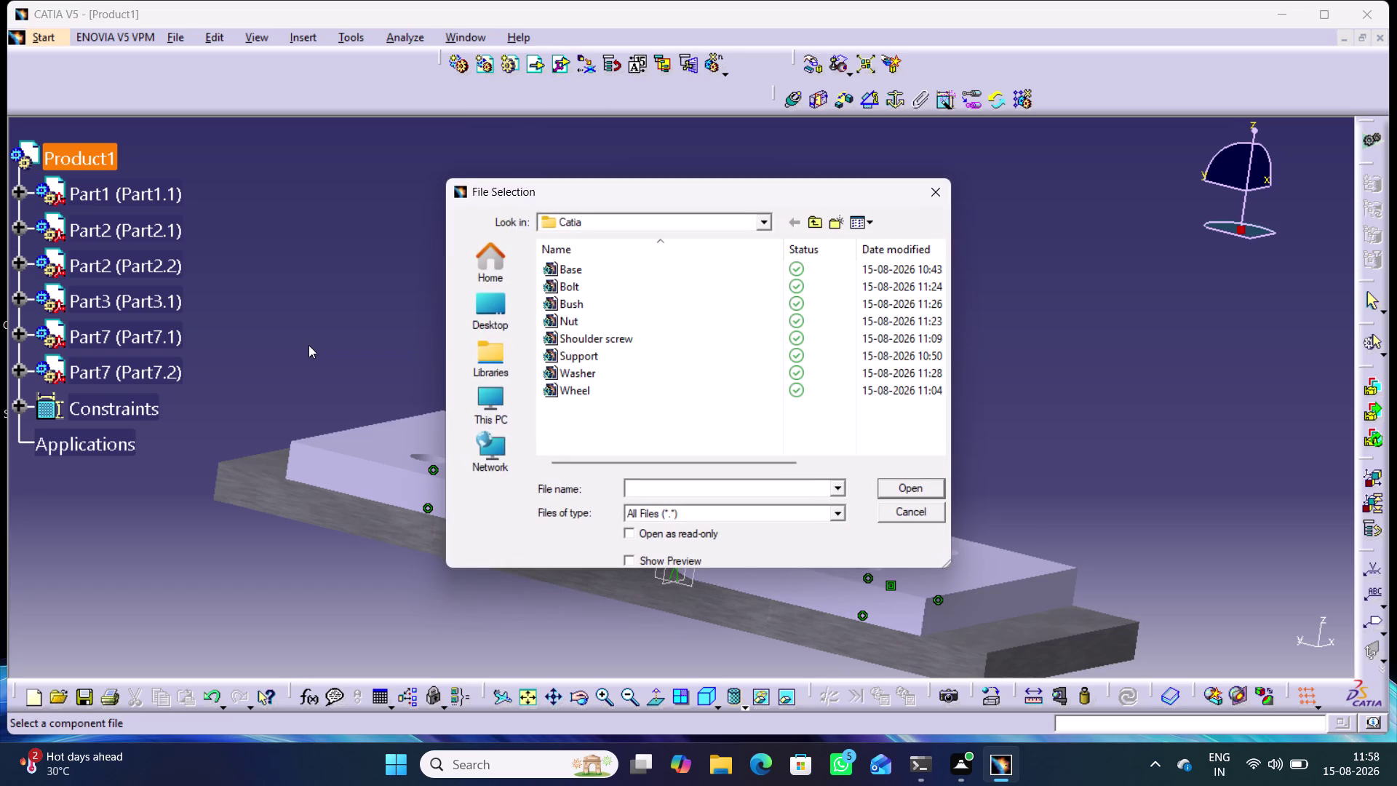
click(583, 370)
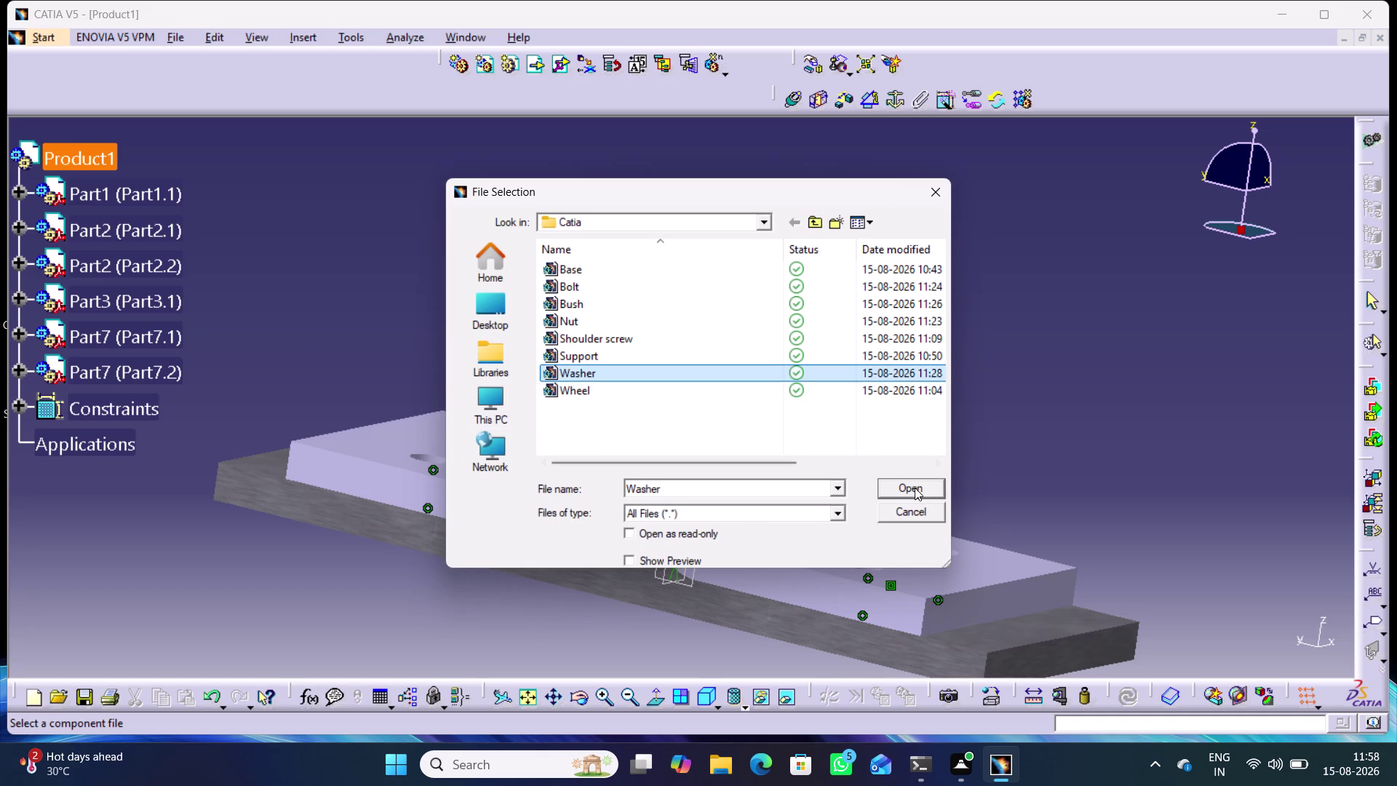
click(915, 487)
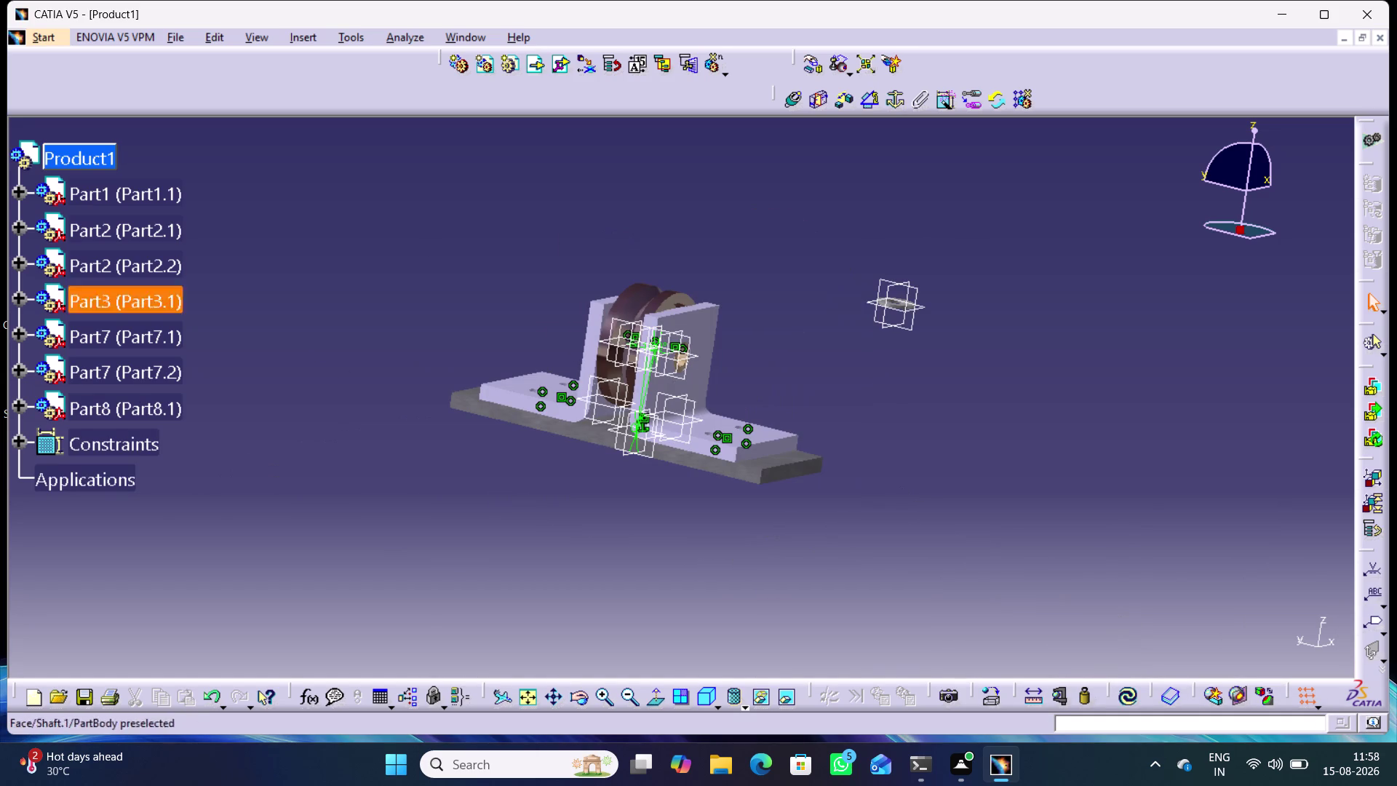
Drag the washer away to the left of the support.
middle_drag(842, 392, 871, 370)
right_drag(843, 392, 871, 370)
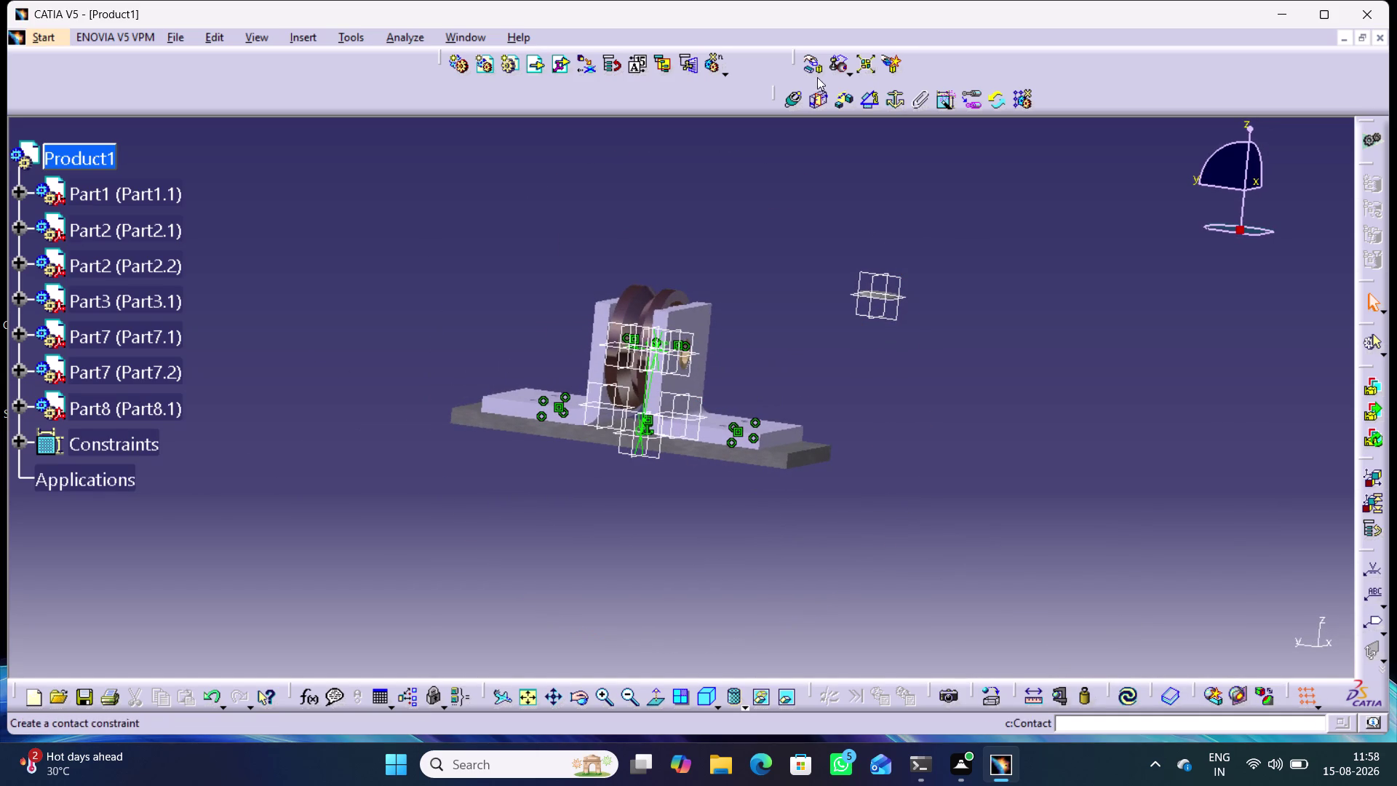
click(813, 65)
drag(899, 296, 908, 324)
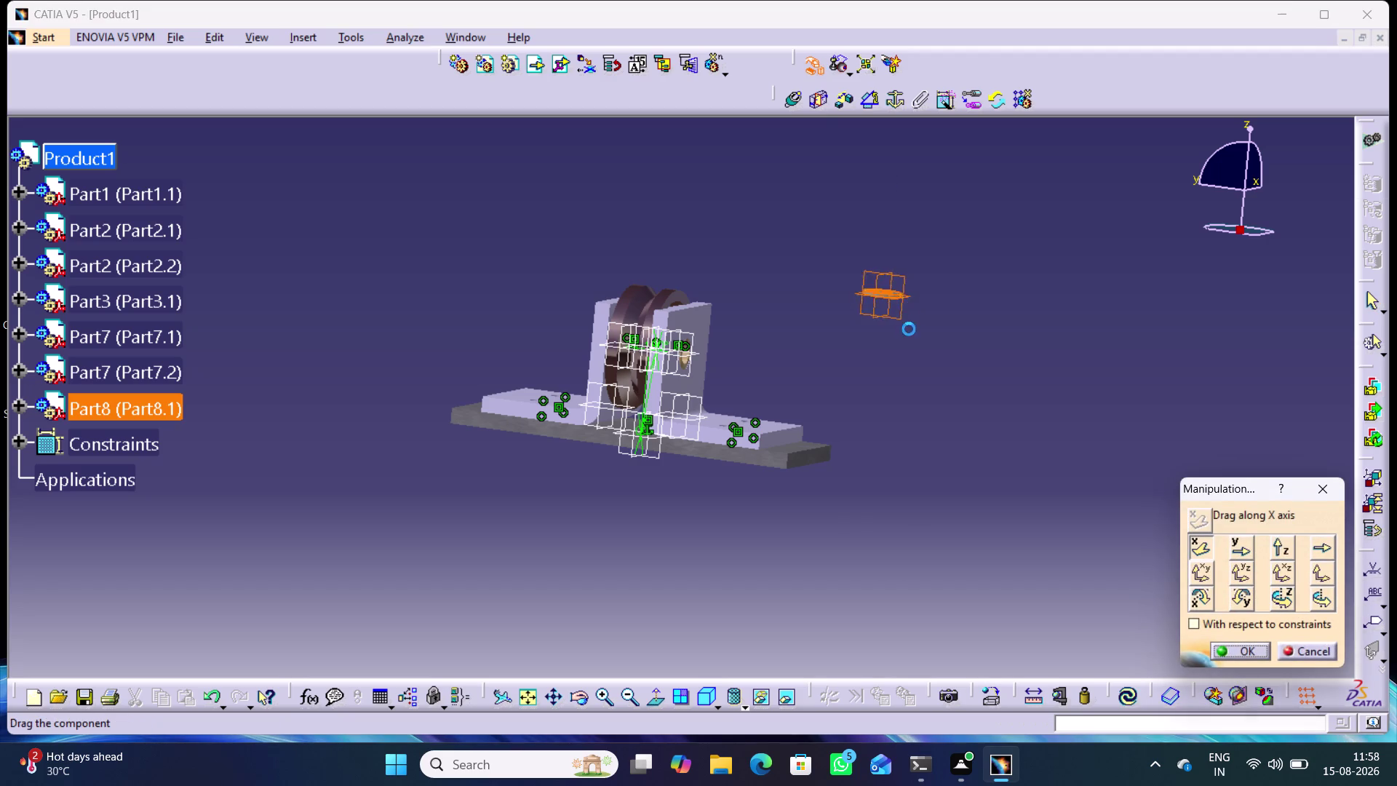
drag(908, 324, 368, 308)
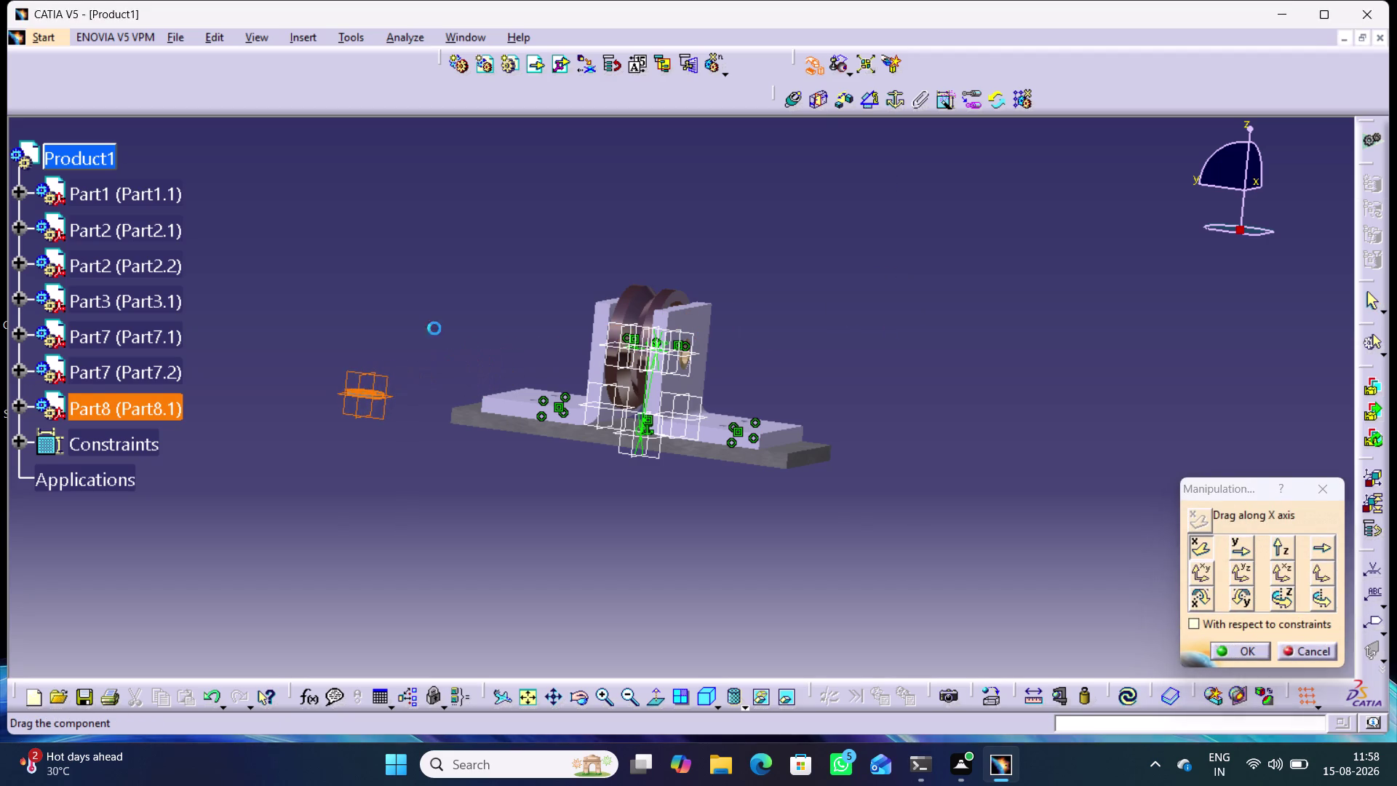
Rotate the washer about its Y, Z and X axes to face the support, then raise it alongside.
click(1236, 598)
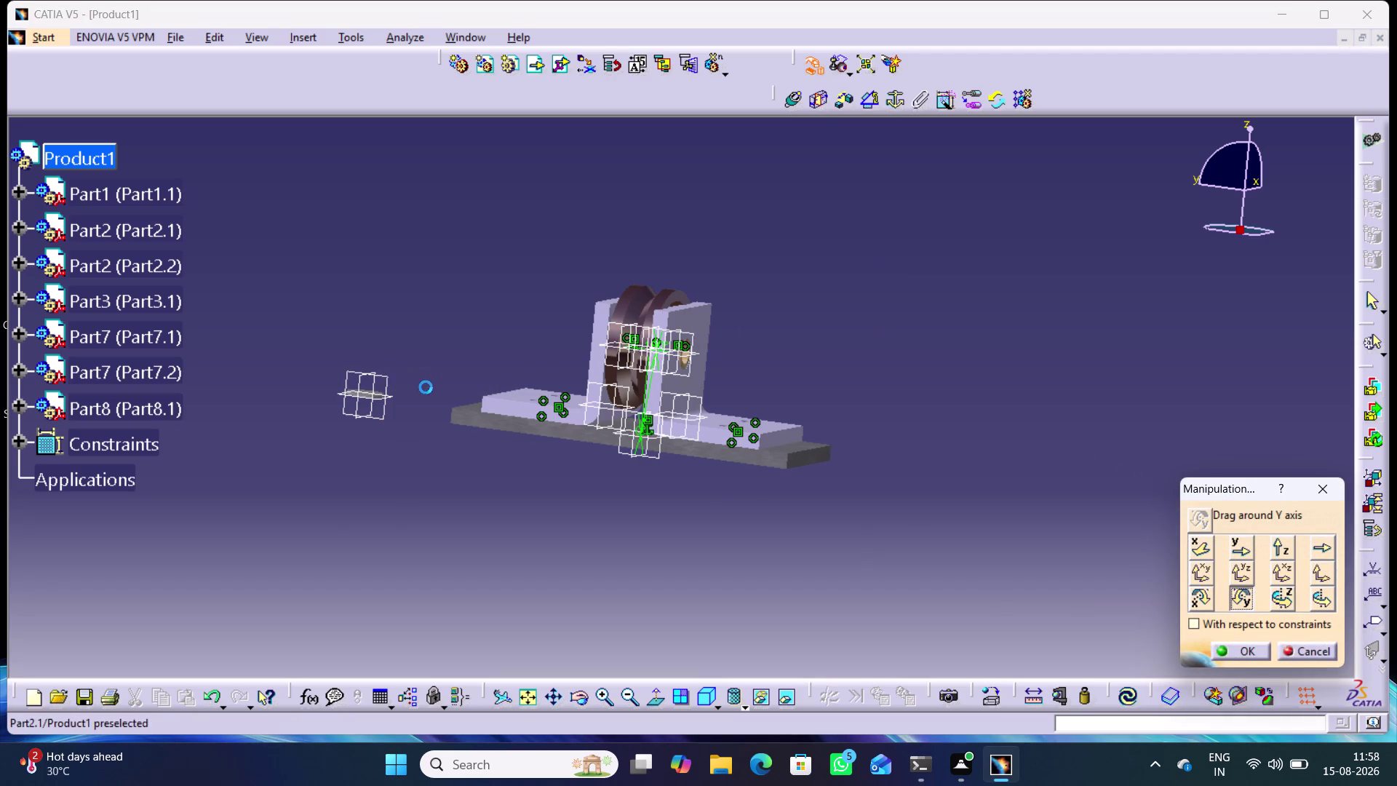
drag(388, 397, 417, 341)
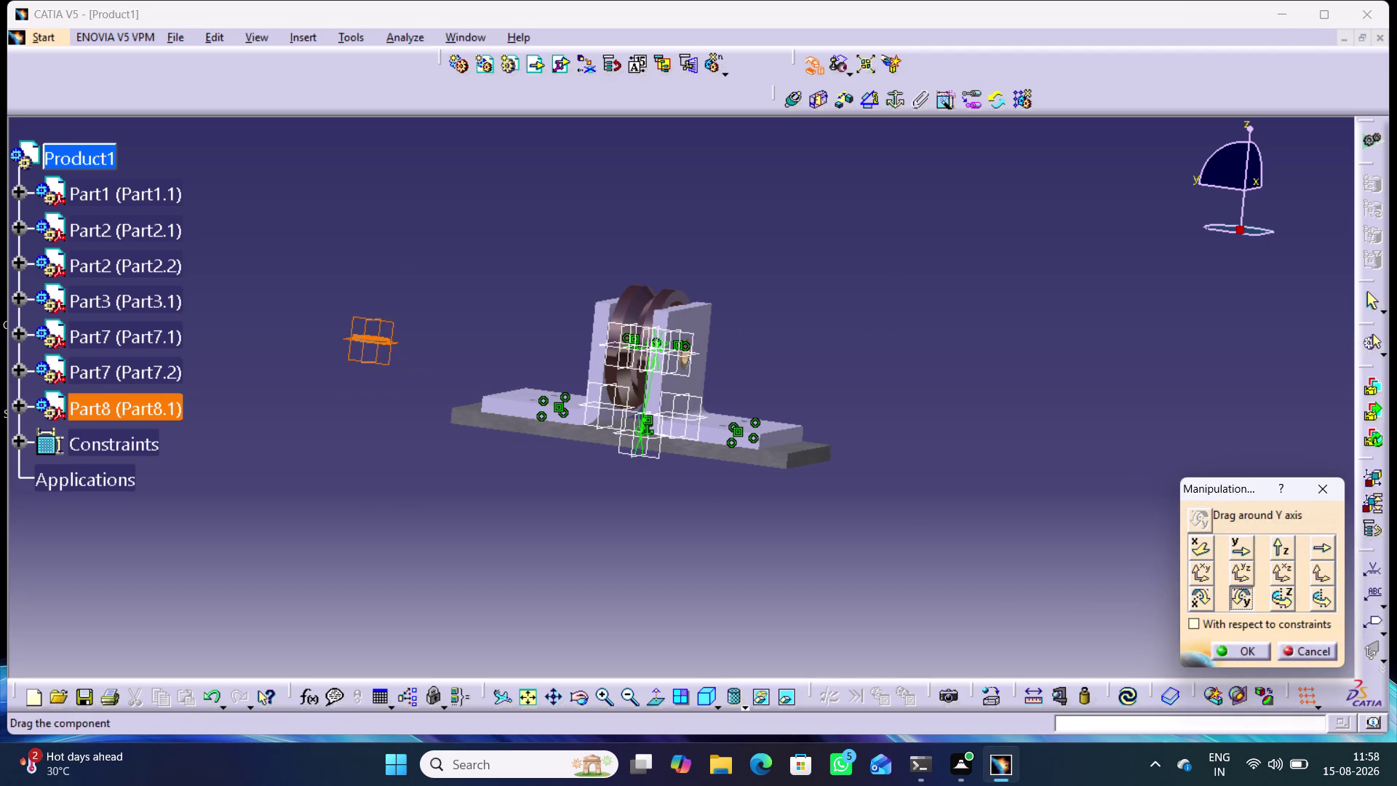
drag(417, 340, 417, 341)
click(1280, 596)
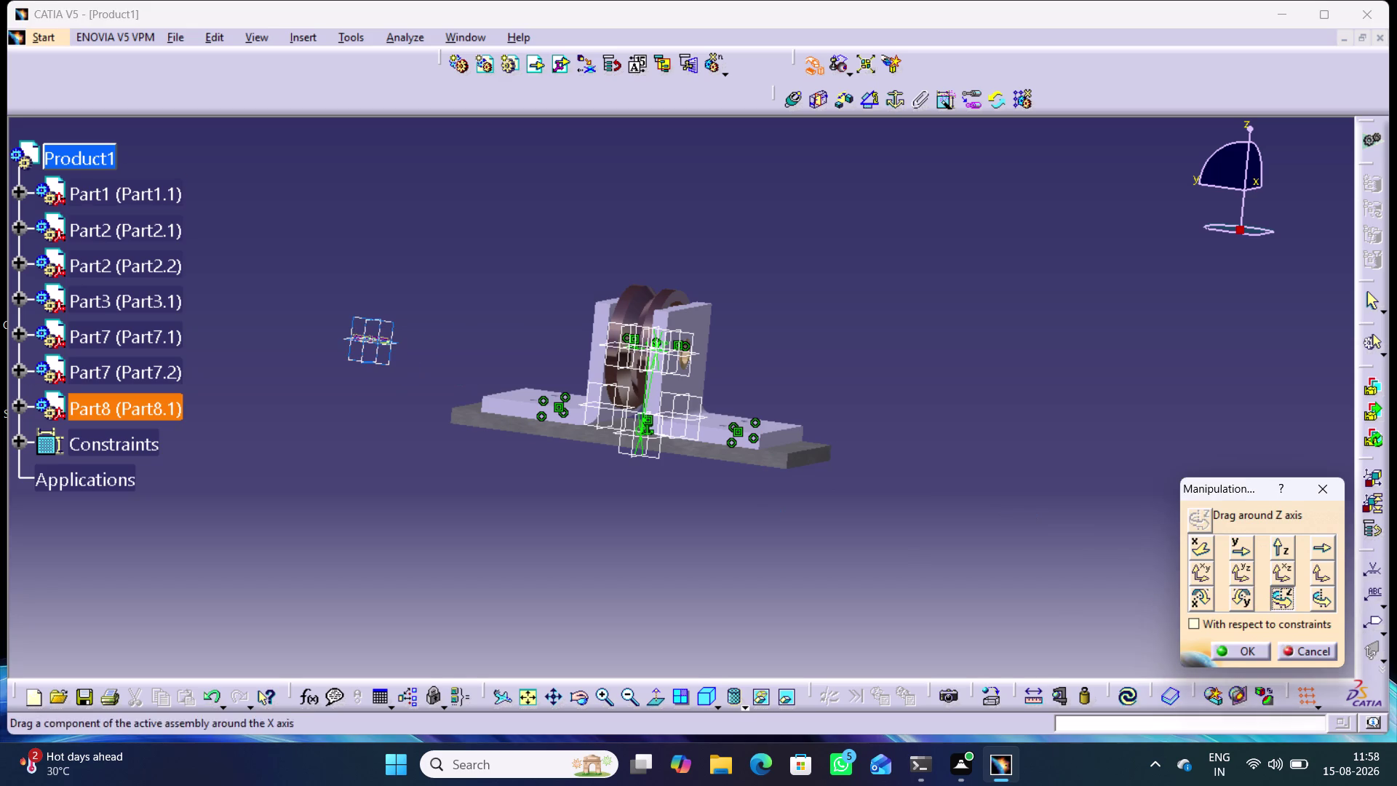
drag(388, 339, 391, 368)
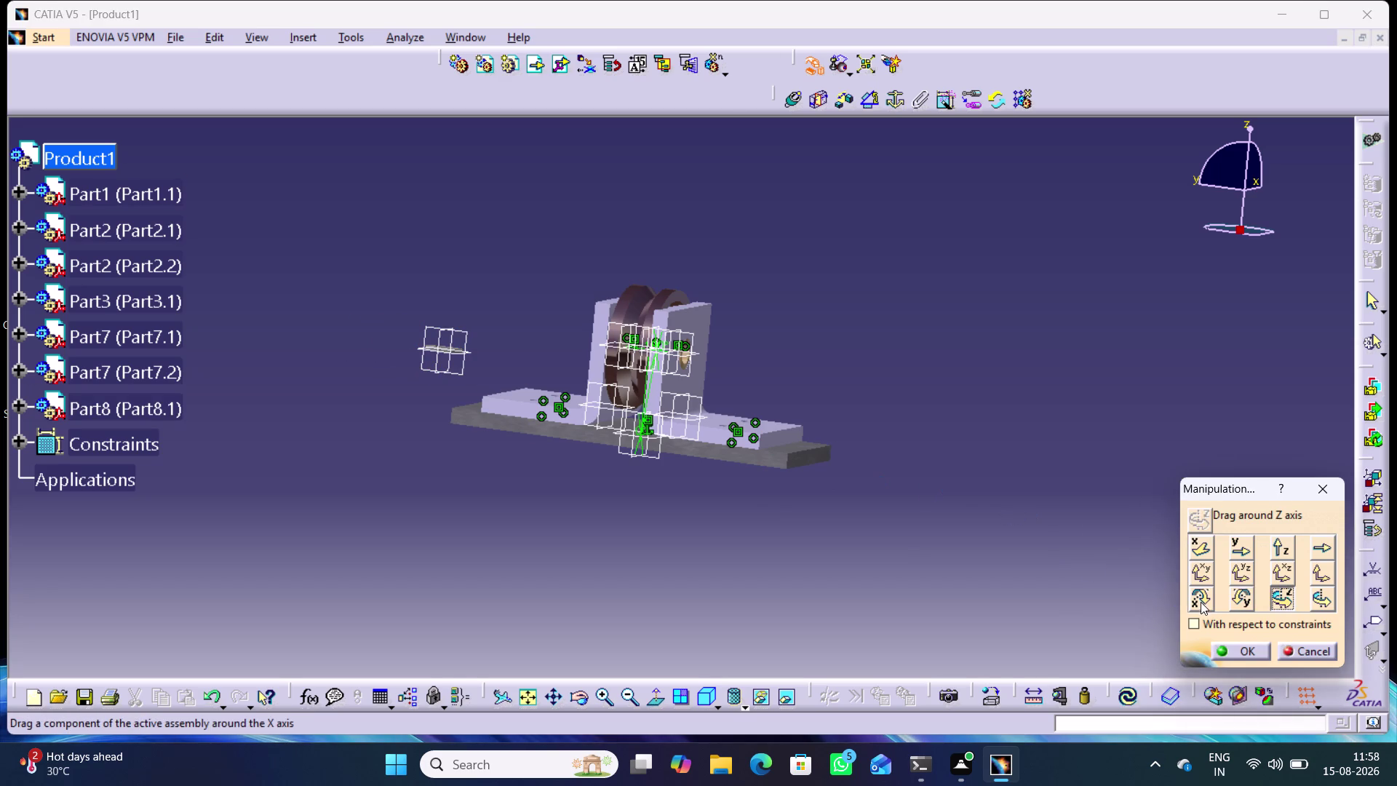
click(1202, 602)
drag(438, 345, 395, 439)
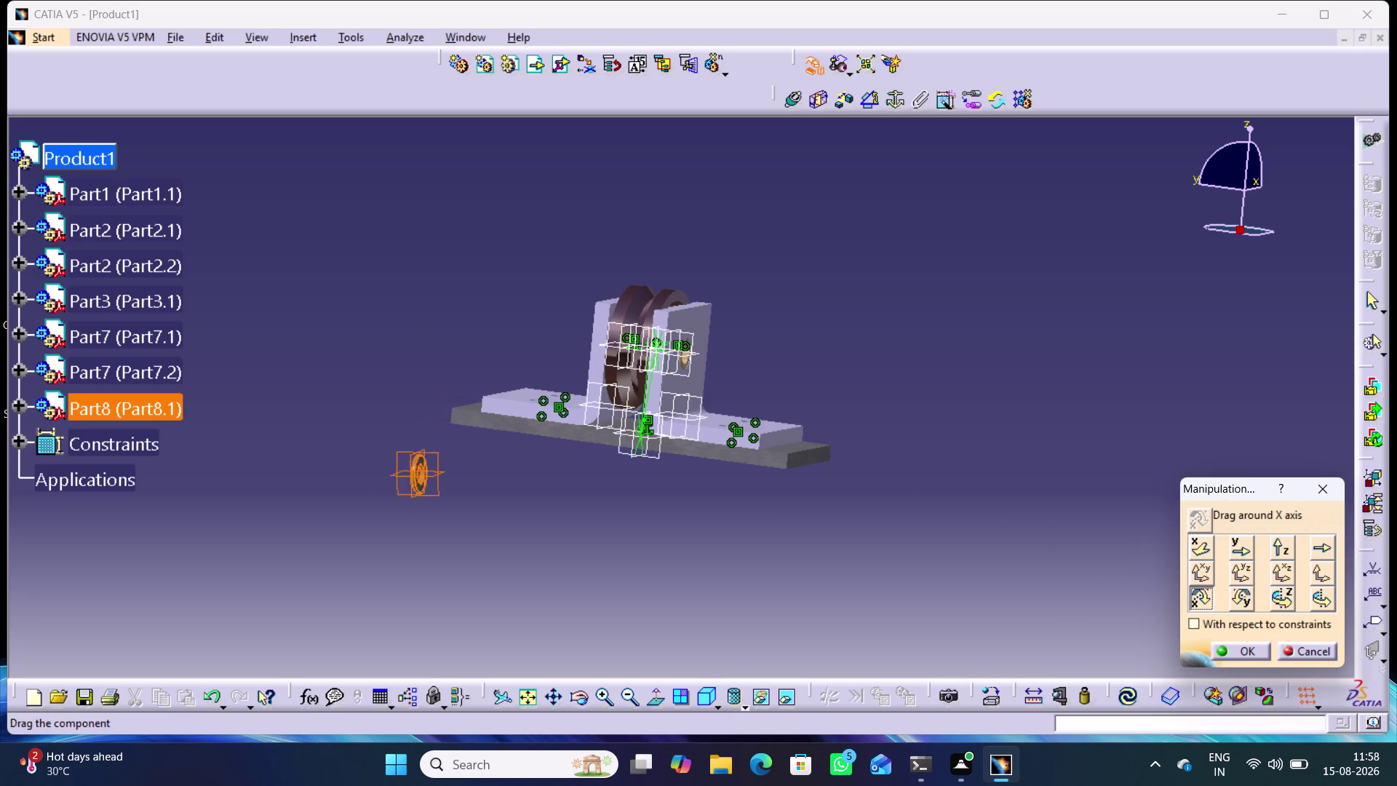
drag(395, 438, 378, 426)
click(402, 392)
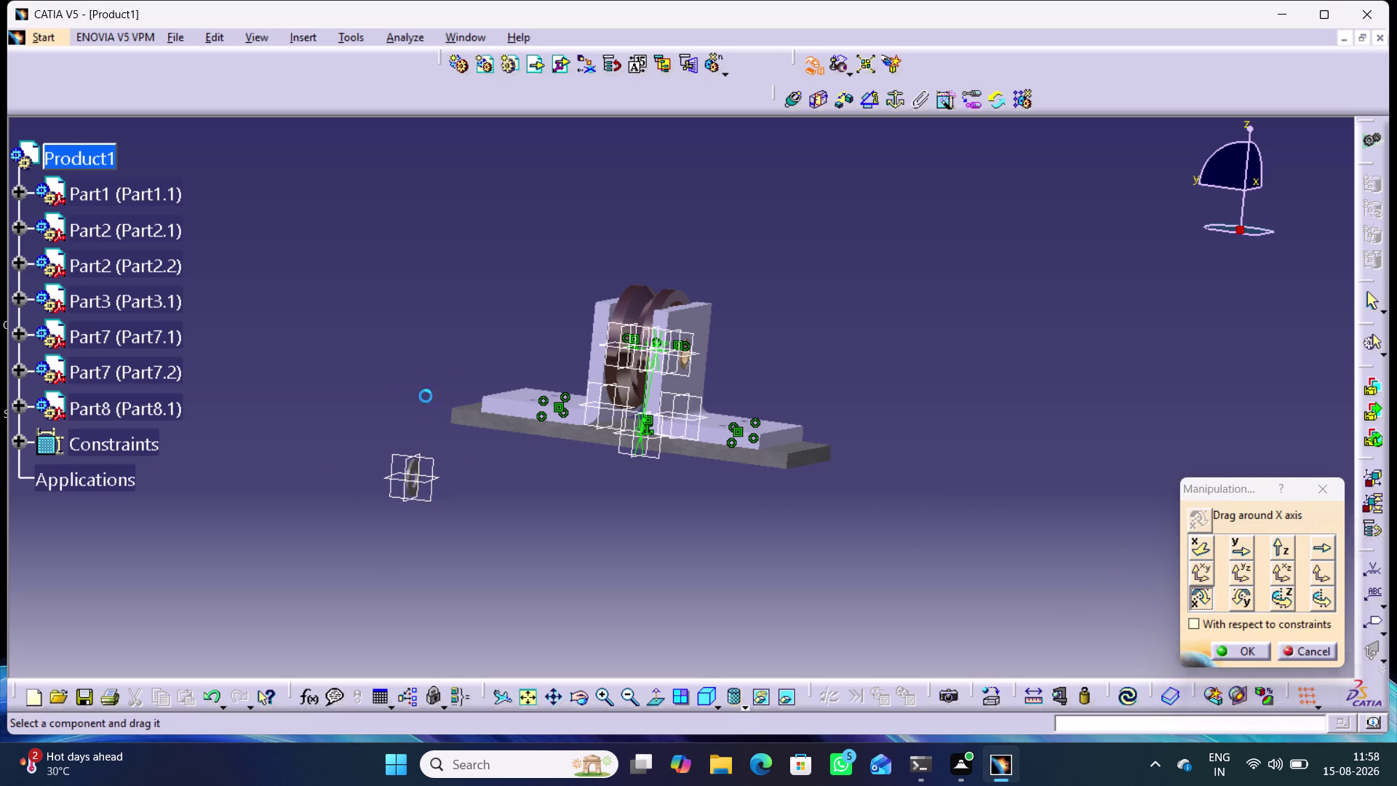
click(1200, 546)
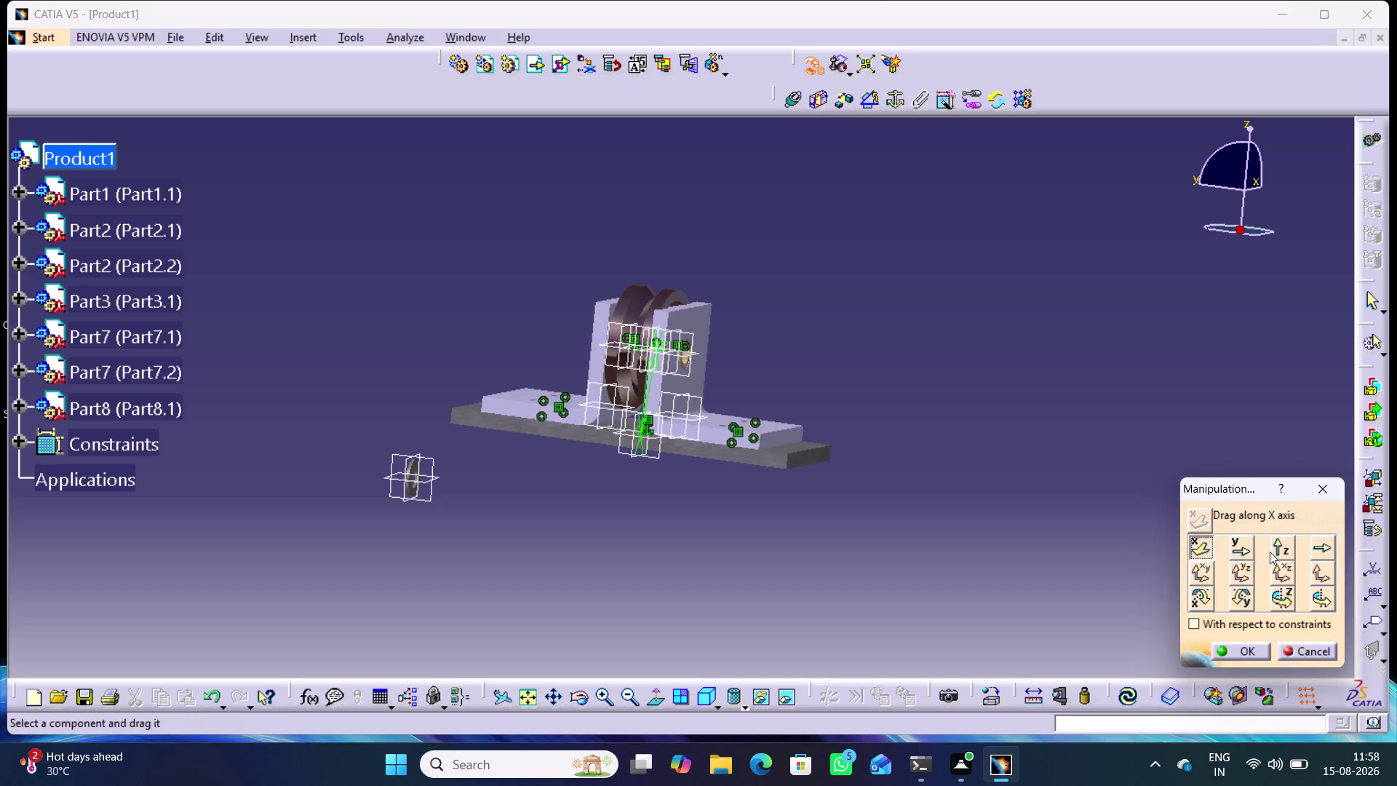
click(1272, 551)
drag(411, 476, 396, 282)
click(1218, 649)
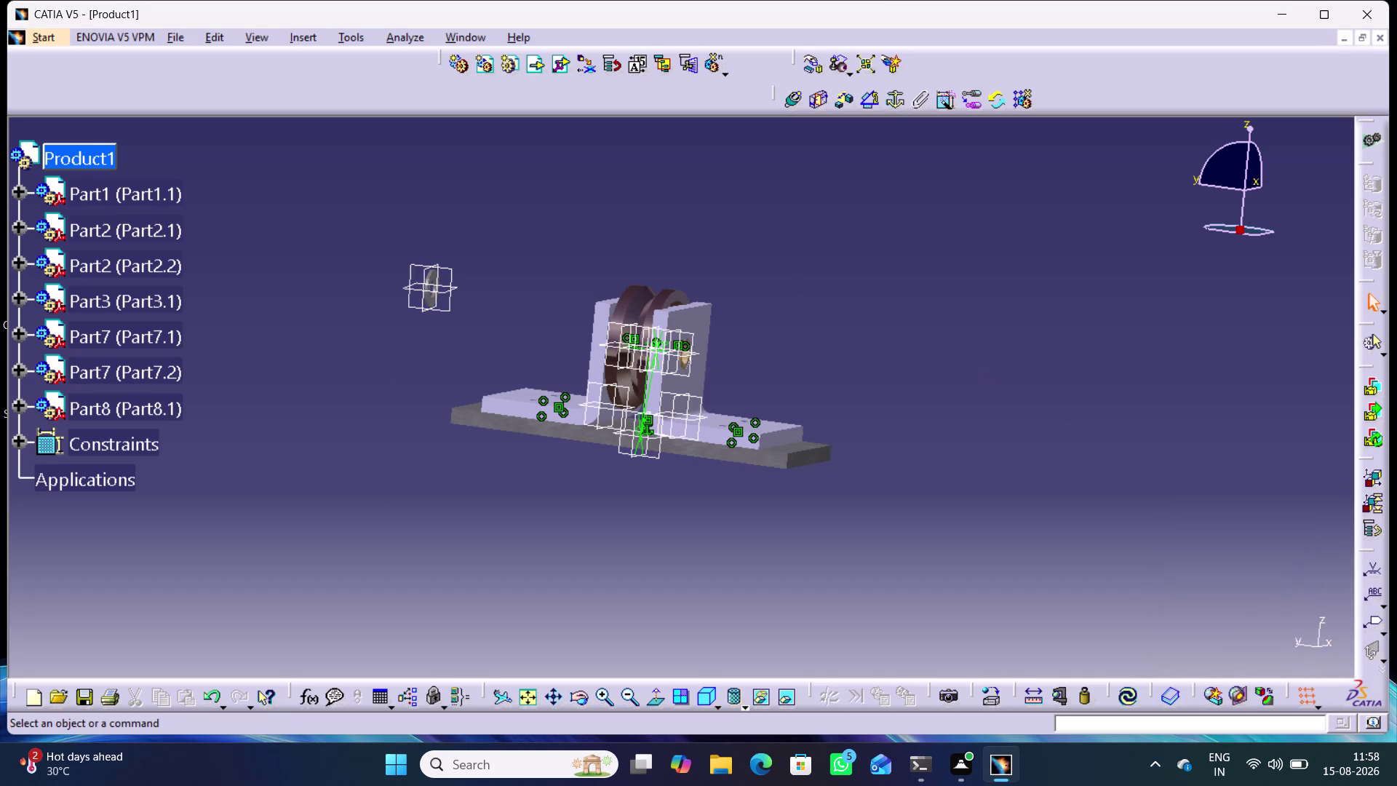
Slide the washer along the Y axis clear to the left of the support and update the assembly.
middle_drag(441, 391, 392, 401)
right_drag(441, 391, 518, 425)
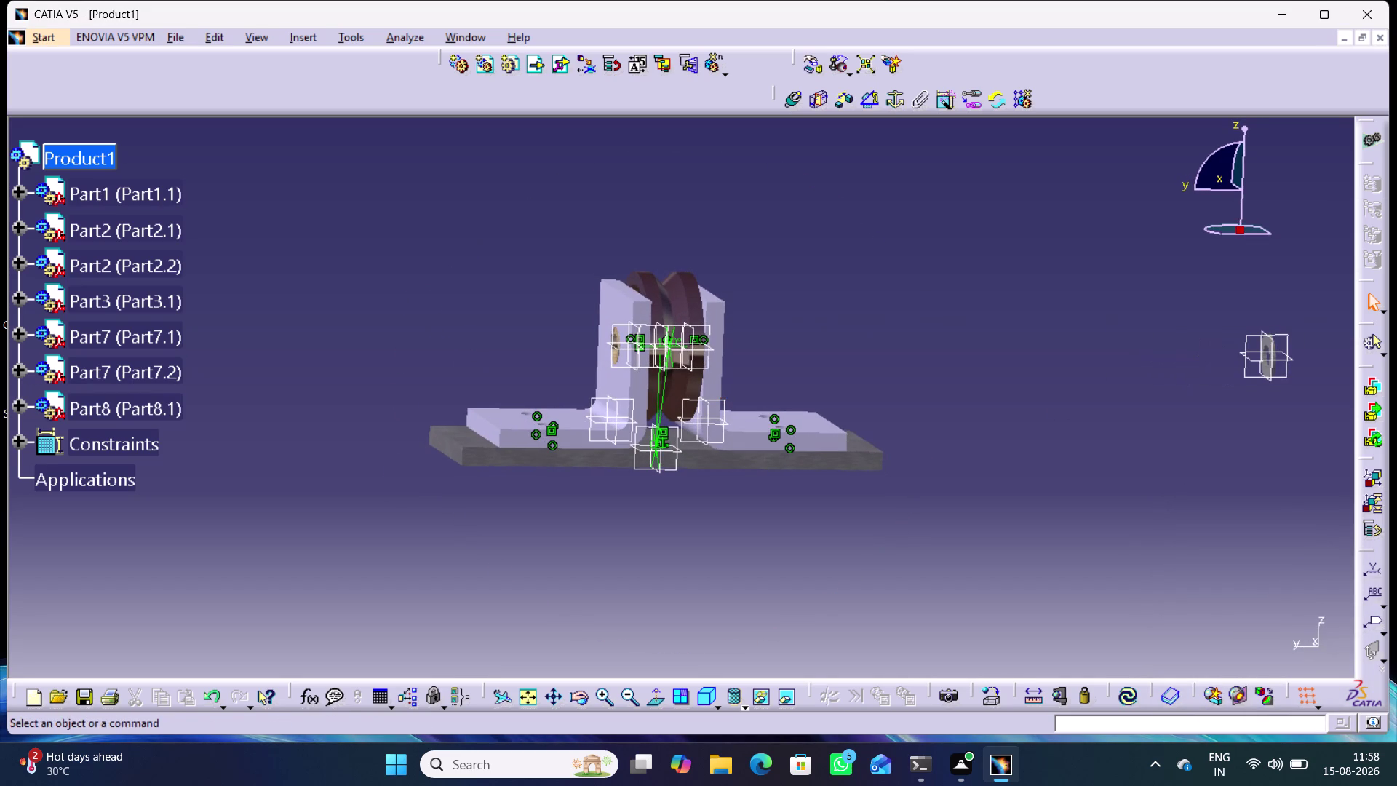
middle_drag(1036, 512, 873, 477)
right_drag(1036, 512, 872, 478)
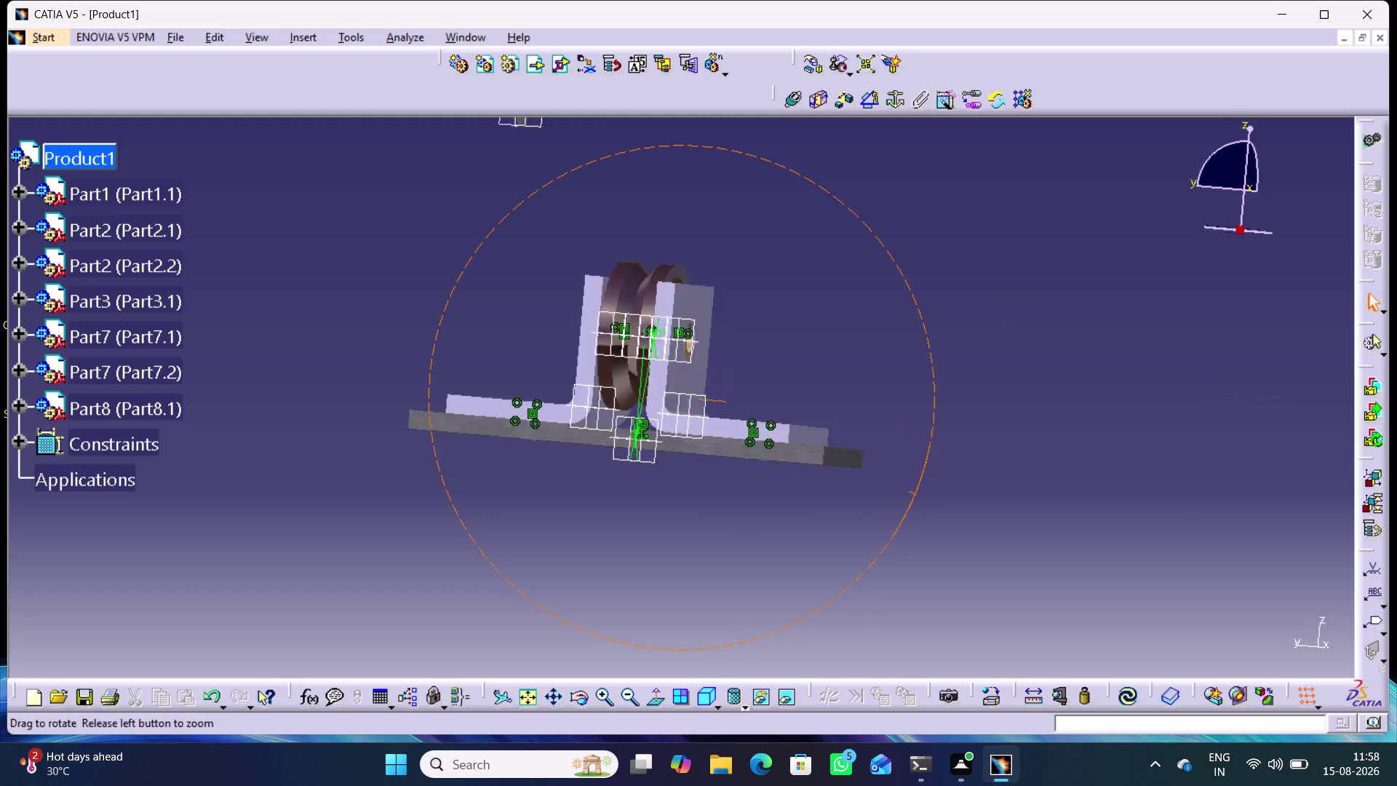
right_drag(872, 477, 890, 495)
middle_drag(873, 477, 891, 495)
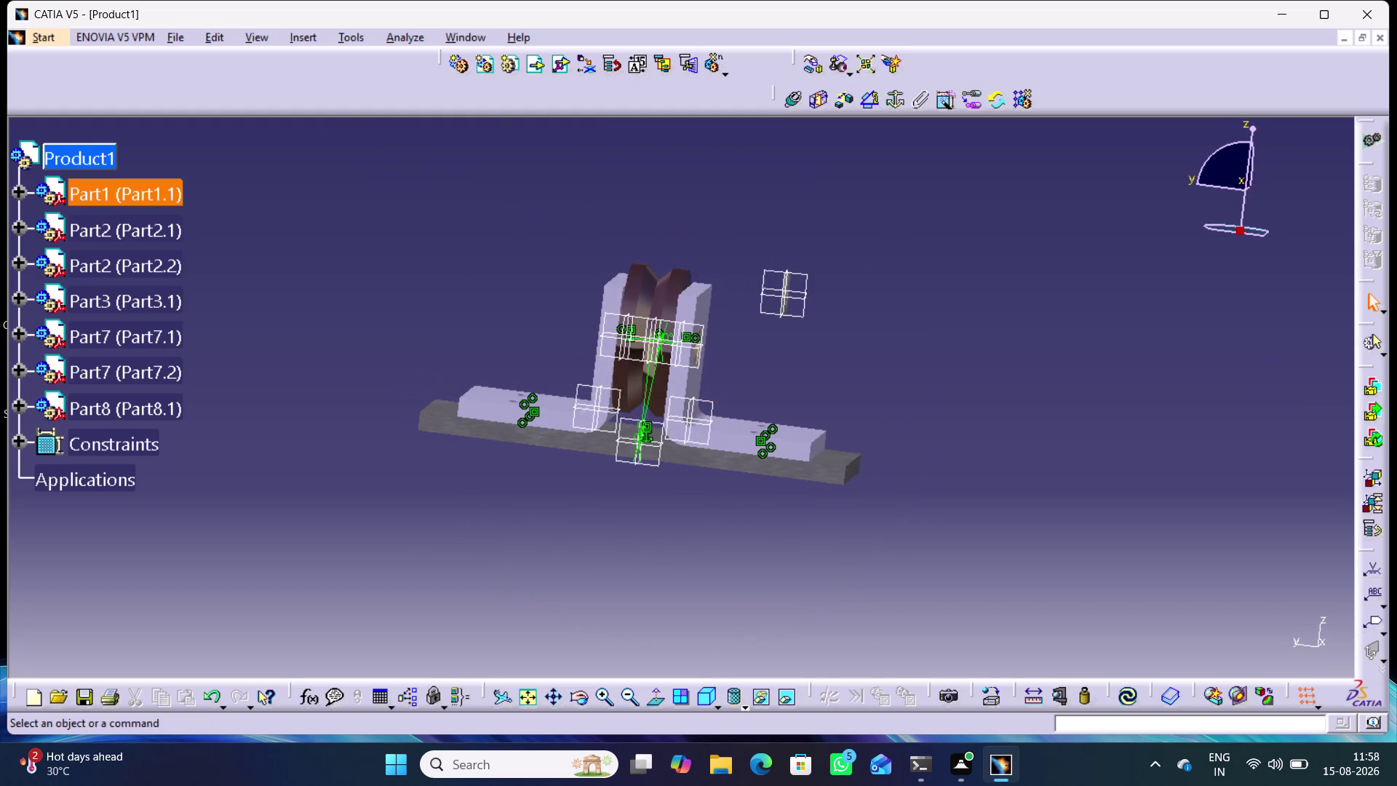
drag(793, 299, 760, 295)
click(856, 244)
middle_drag(842, 254, 868, 305)
right_drag(845, 255, 868, 304)
click(812, 64)
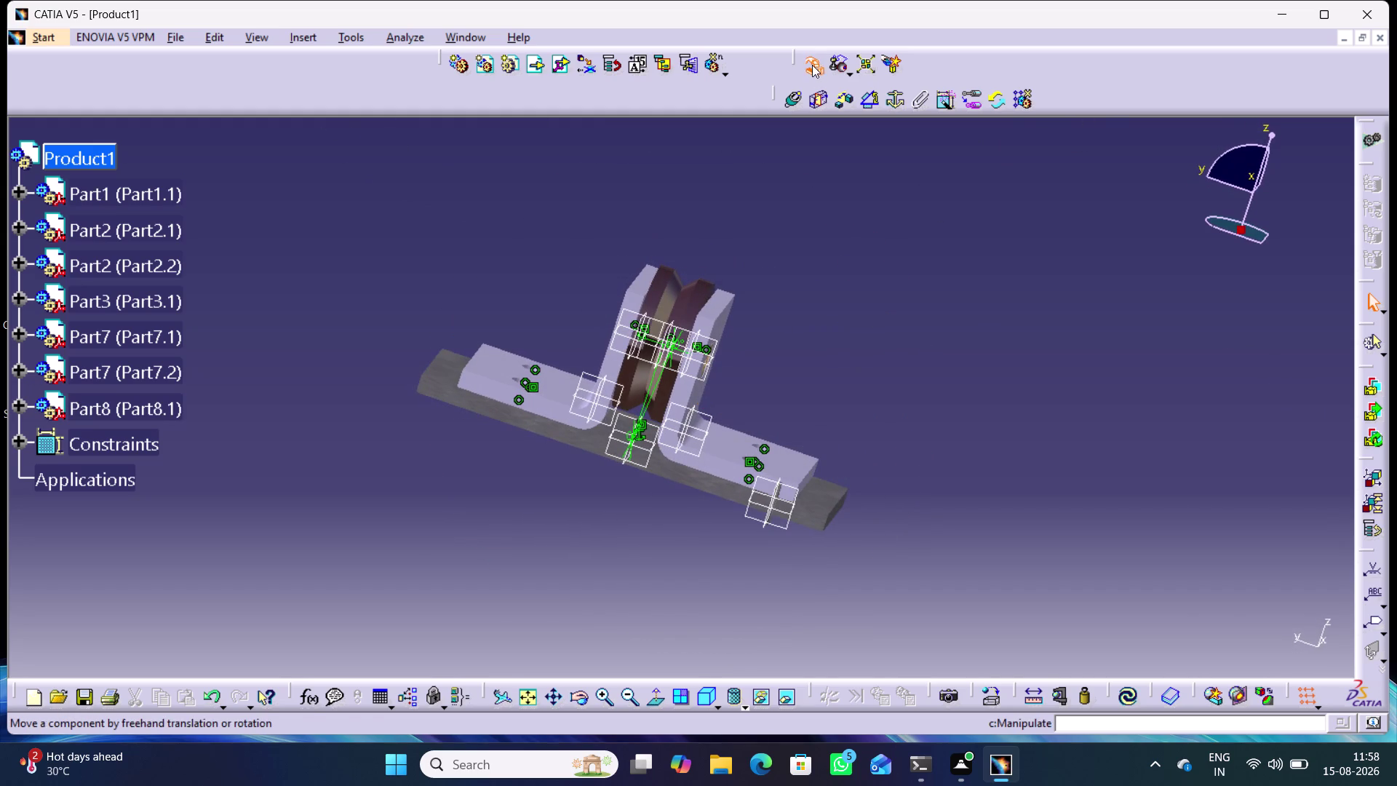
drag(768, 504, 649, 436)
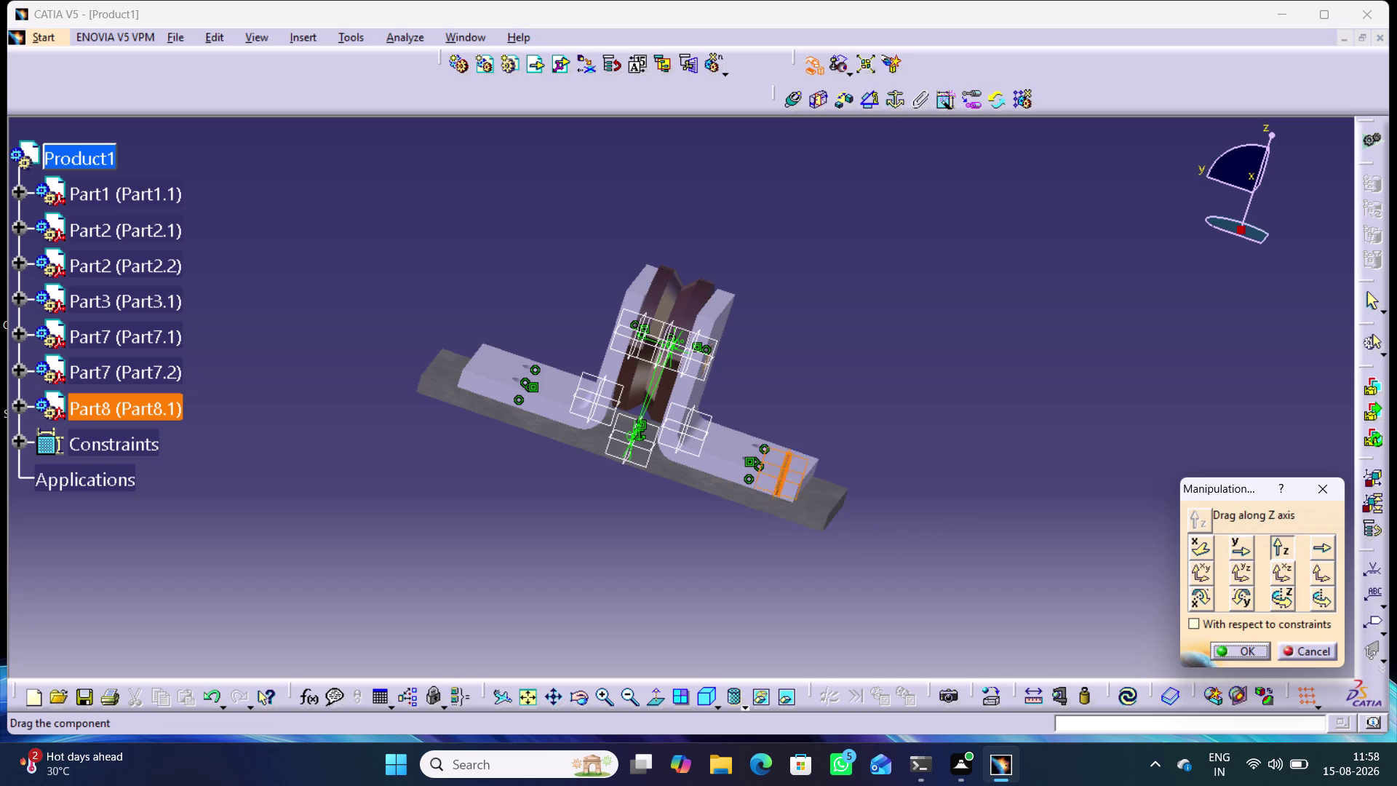
drag(650, 436, 609, 398)
click(1237, 552)
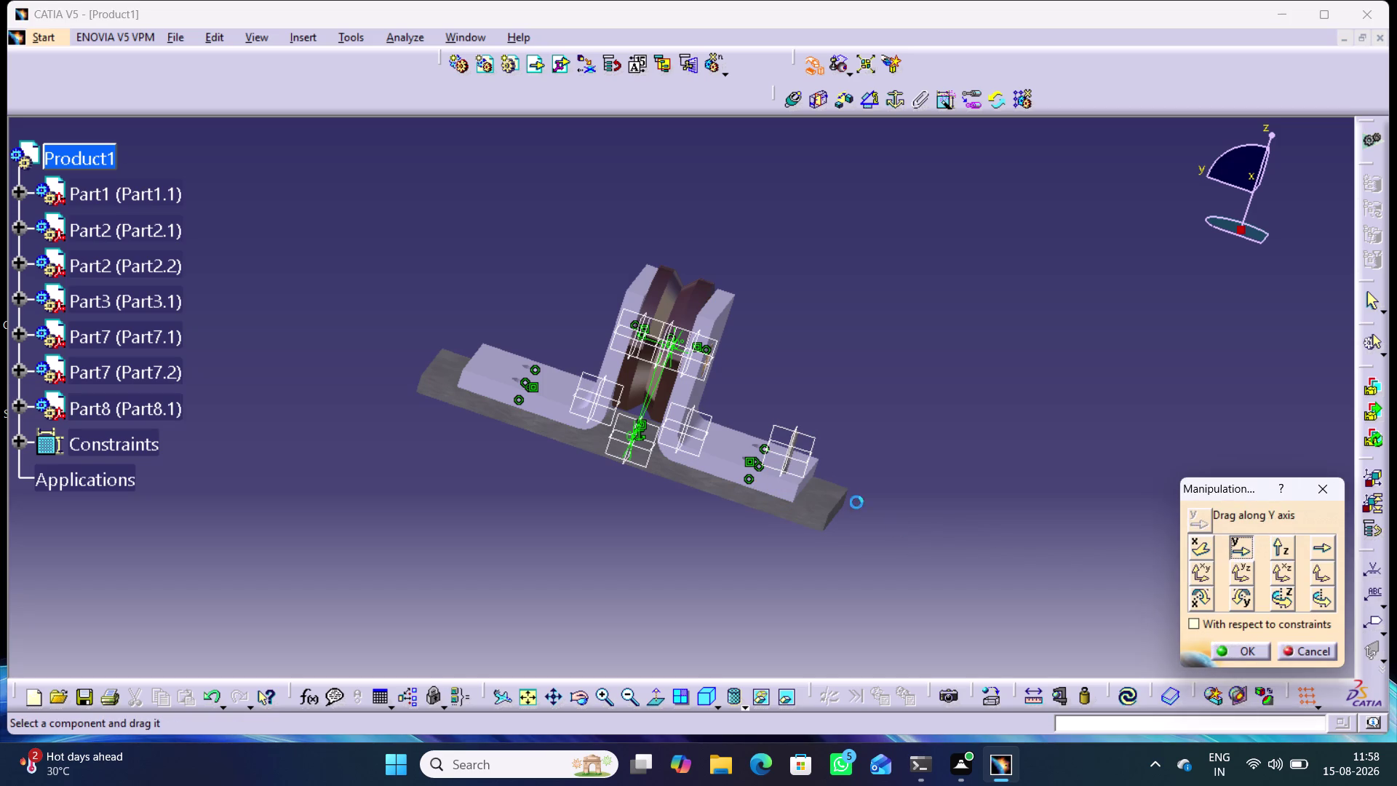
click(794, 462)
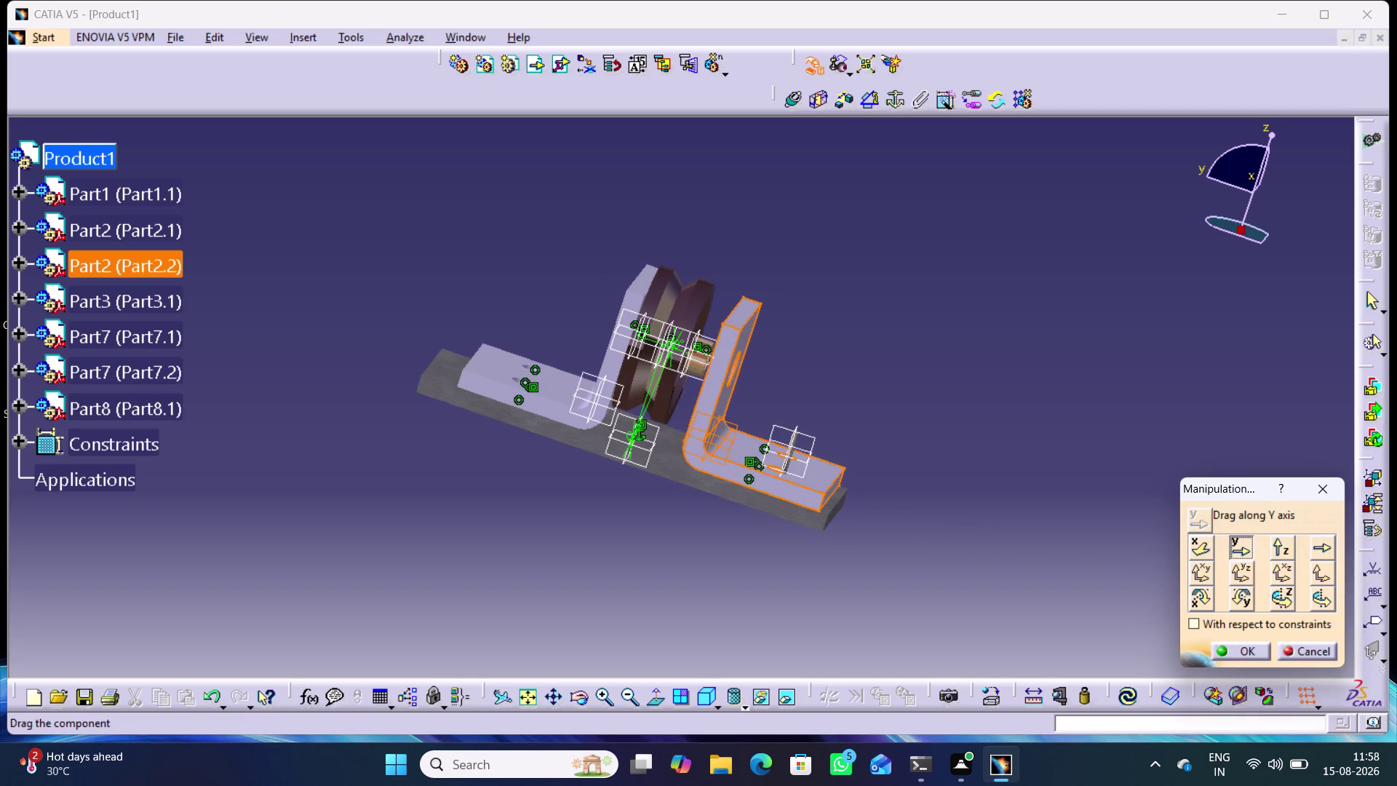
drag(791, 441, 681, 407)
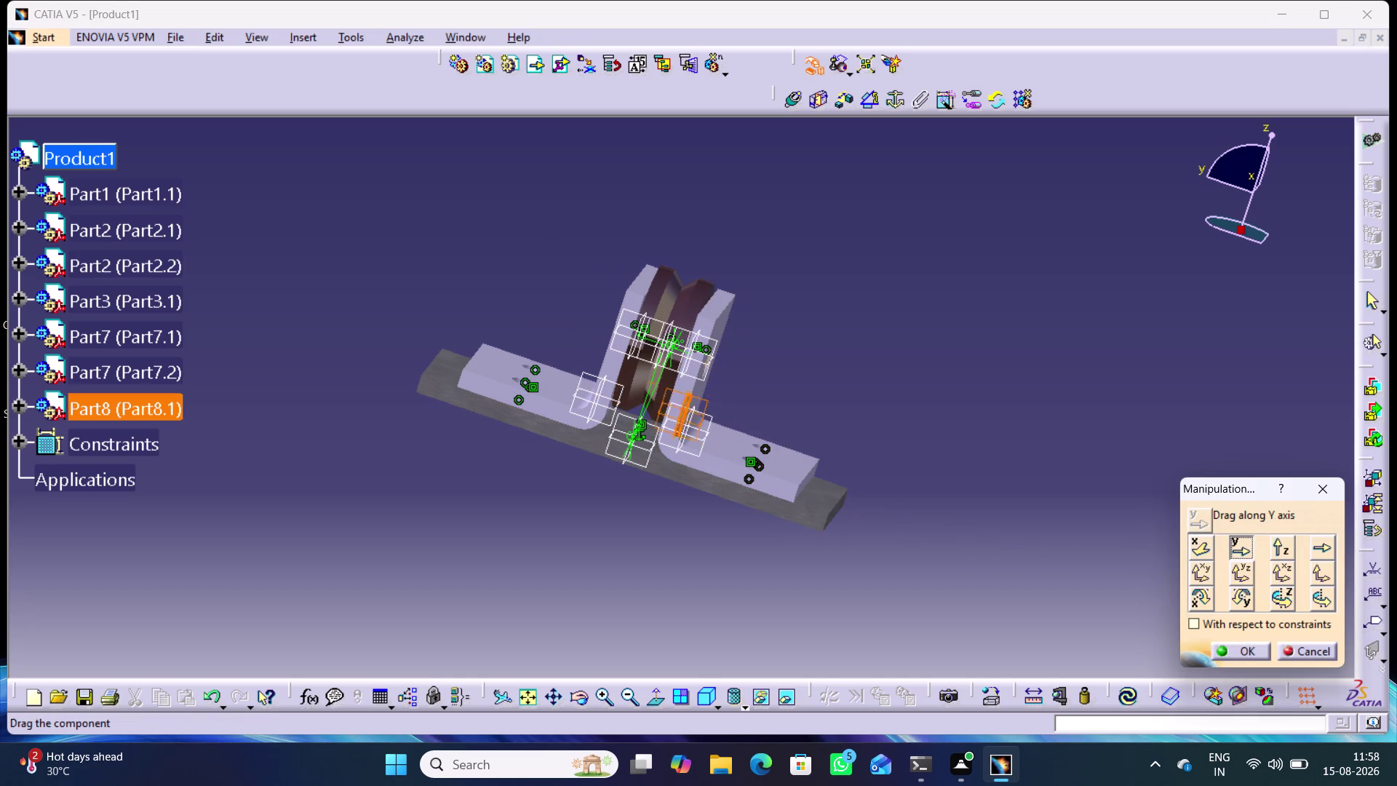
drag(680, 407, 431, 280)
click(1250, 653)
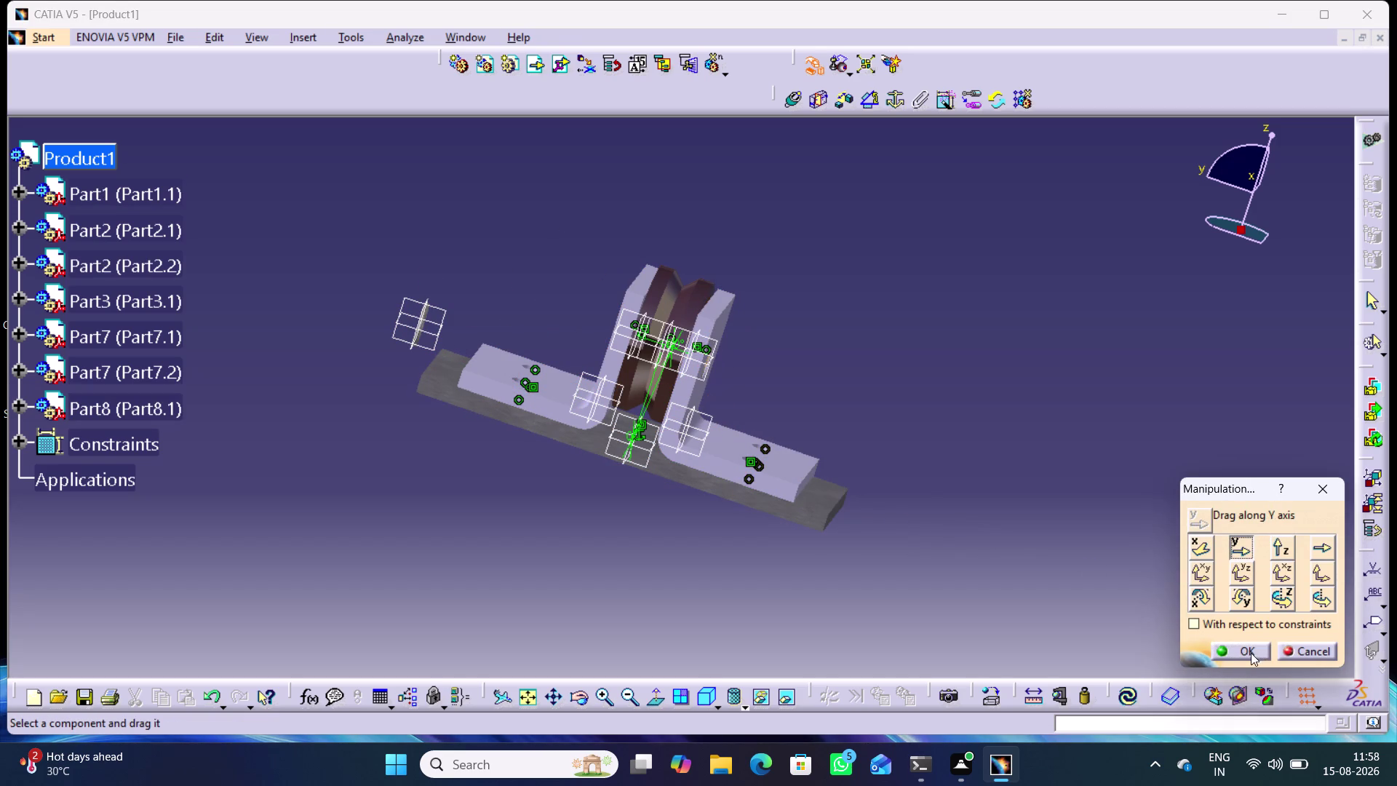
click(1109, 573)
click(1127, 689)
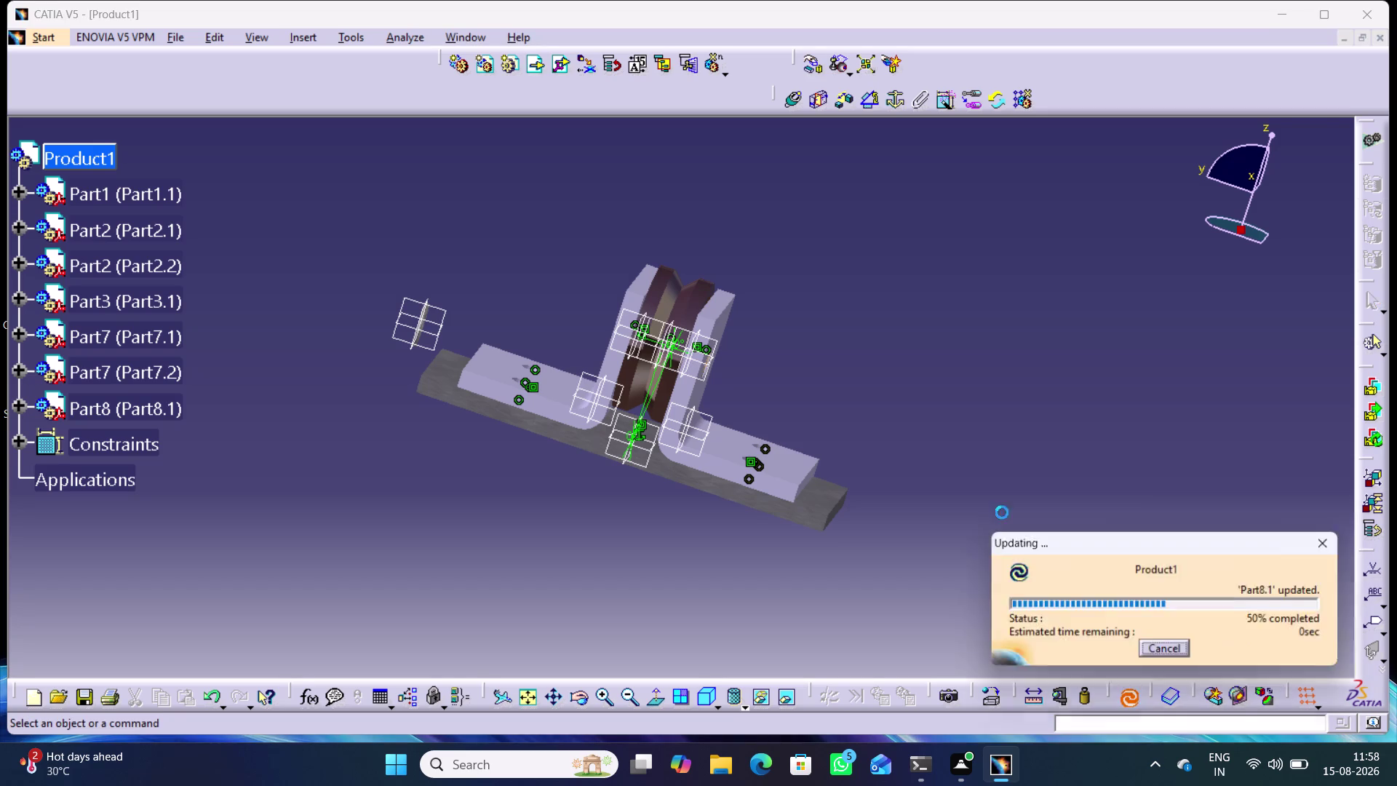
Orbit the assembly into an isometric view of the support.
middle_drag(564, 517, 619, 516)
right_drag(567, 517, 619, 516)
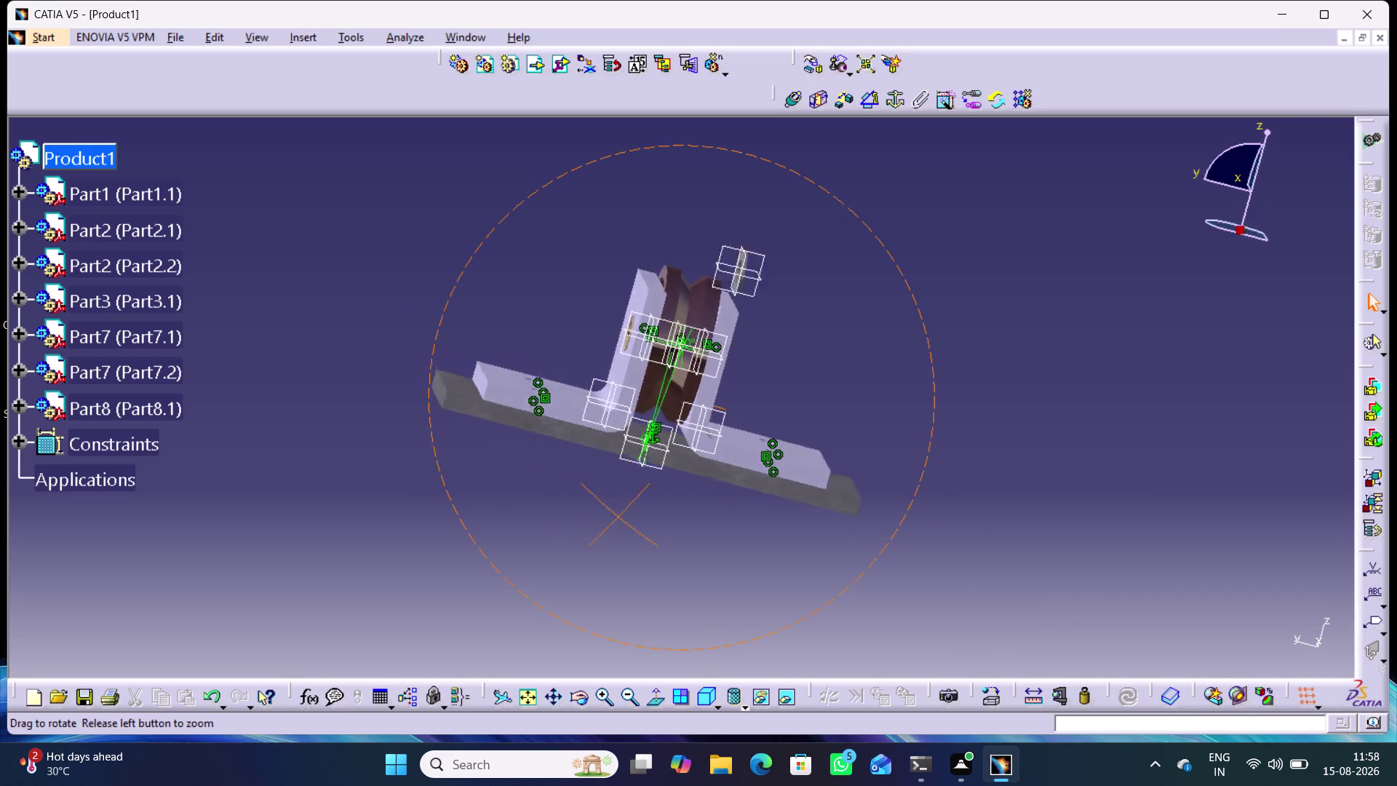
middle_drag(619, 516, 579, 546)
right_drag(619, 516, 579, 546)
middle_drag(785, 578, 806, 541)
right_drag(786, 575, 807, 540)
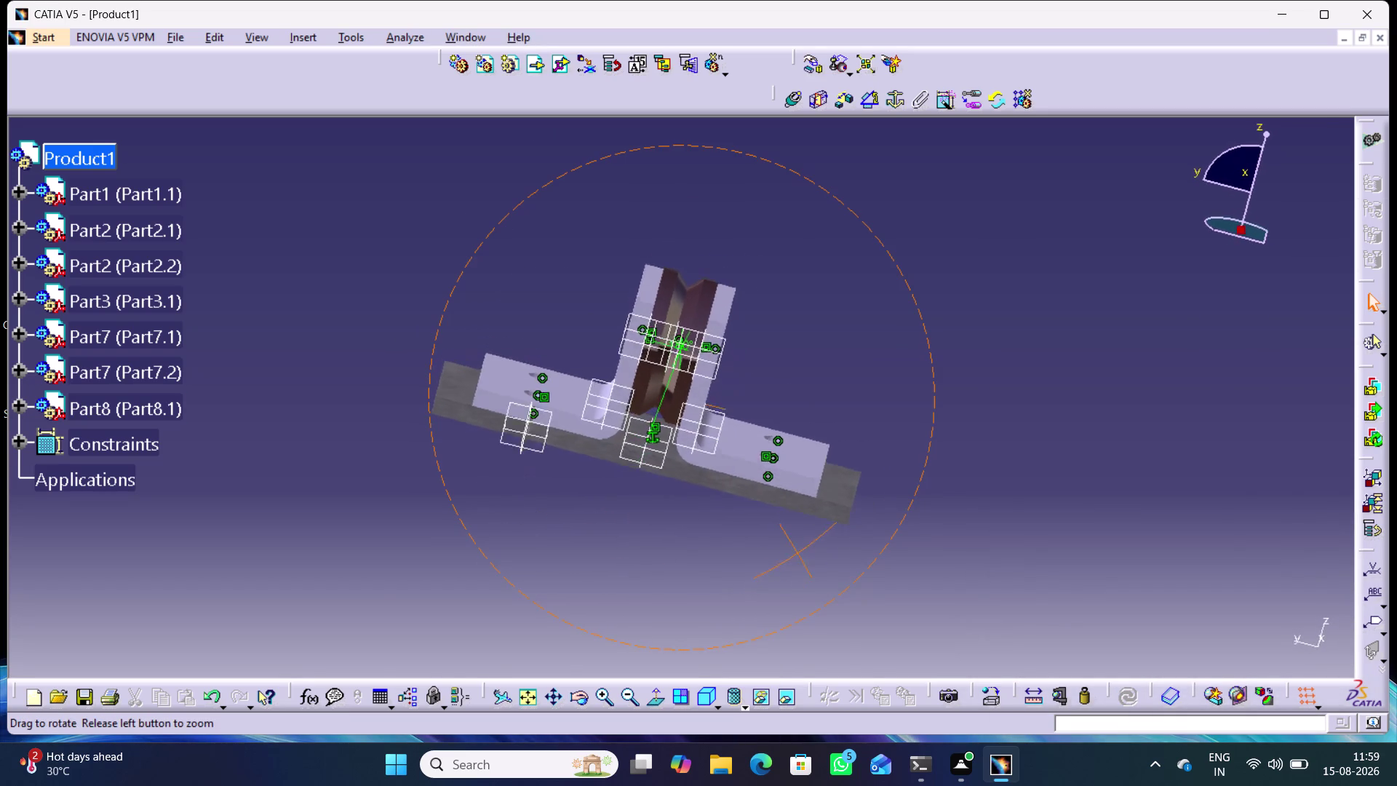
middle_drag(806, 540, 874, 536)
right_drag(806, 540, 874, 537)
middle_drag(877, 546, 897, 536)
right_drag(878, 545, 897, 536)
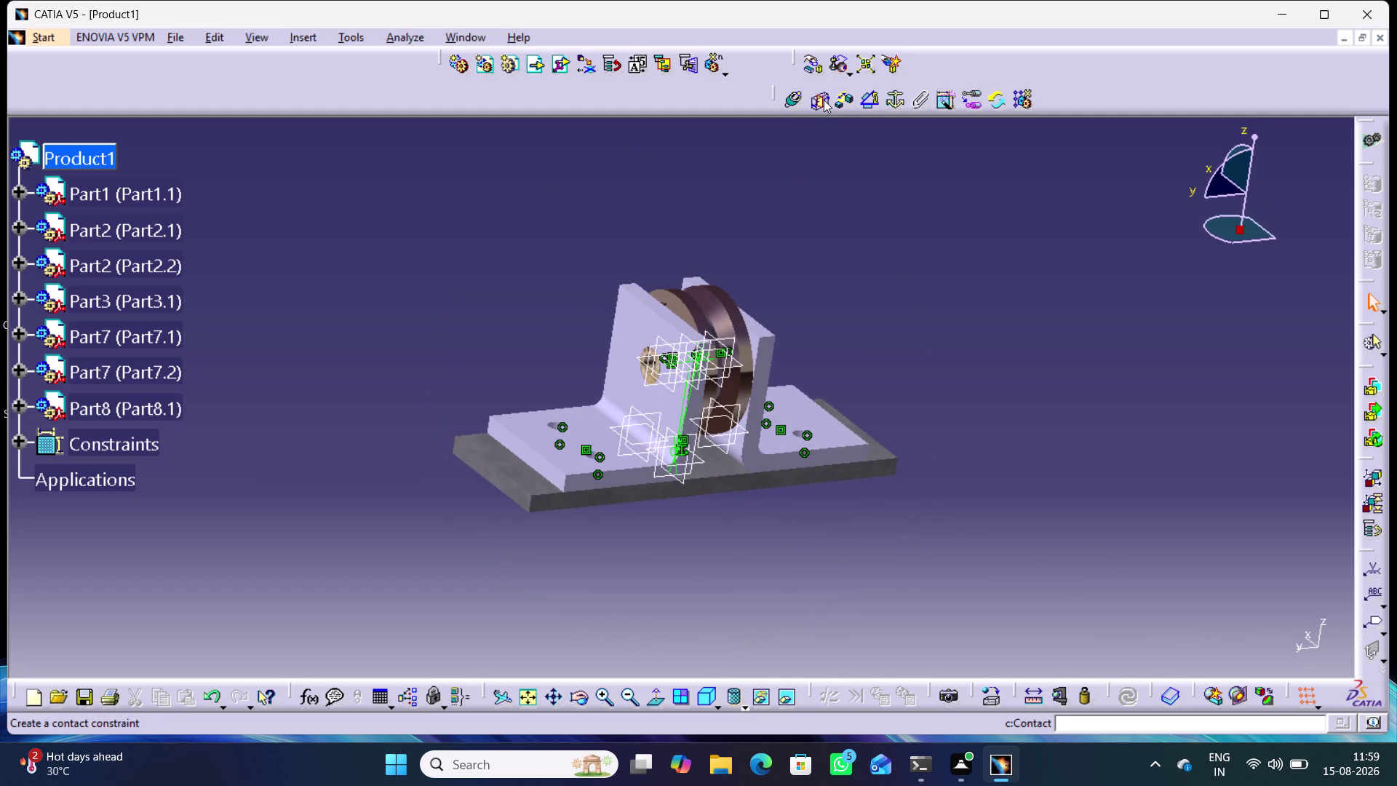
Zoom in on the washer and select its axis as the first coincidence element.
click(793, 99)
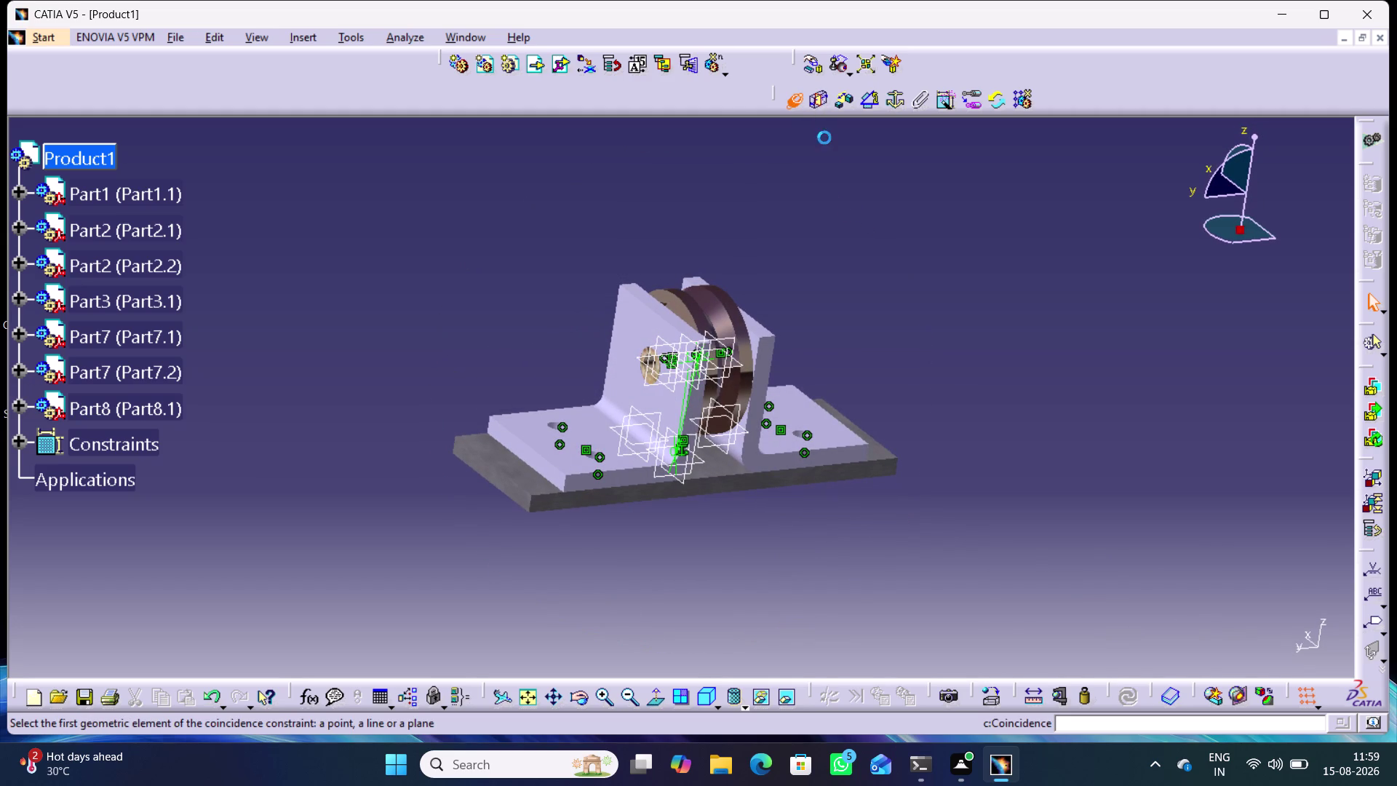
middle_drag(1003, 521, 818, 428)
right_drag(1002, 520, 818, 428)
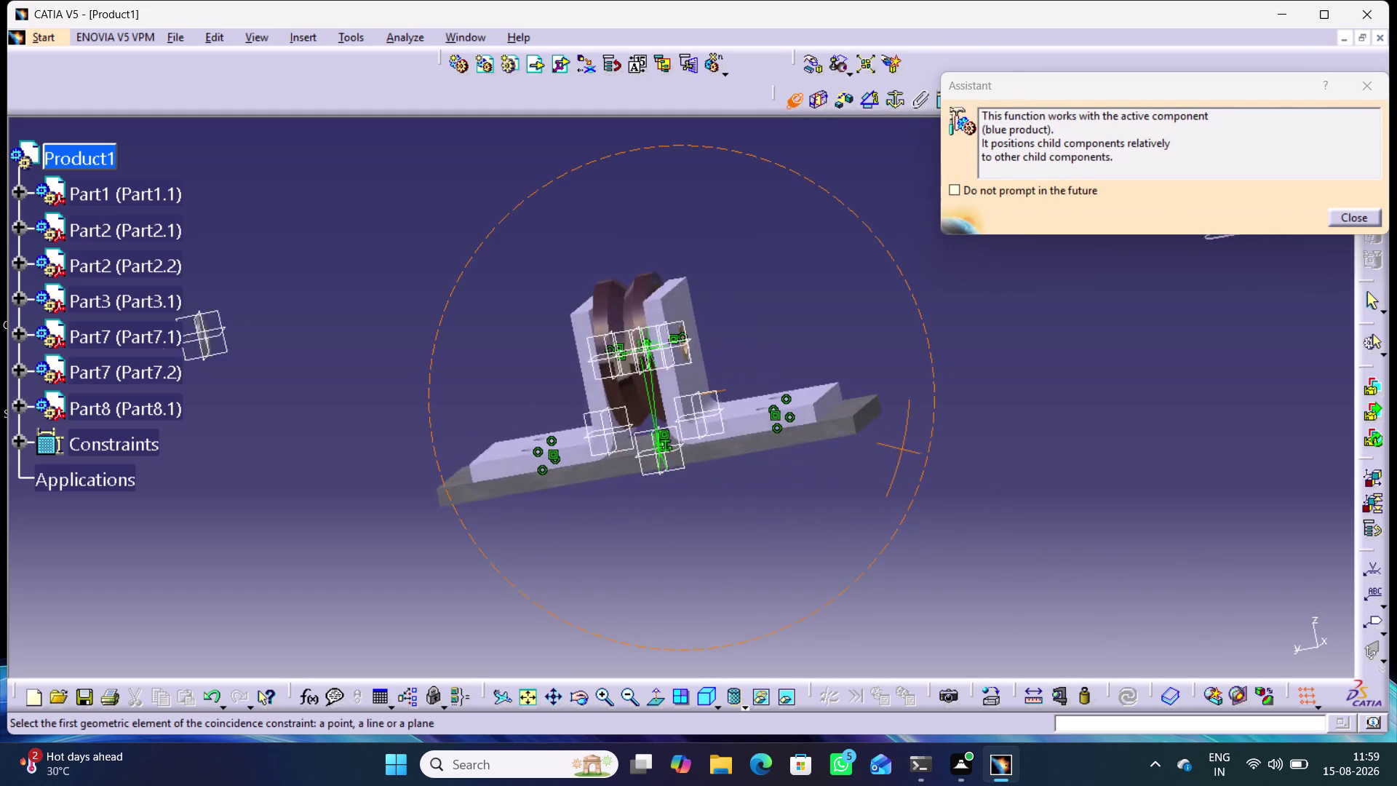
middle_drag(818, 428, 857, 479)
right_drag(818, 428, 858, 478)
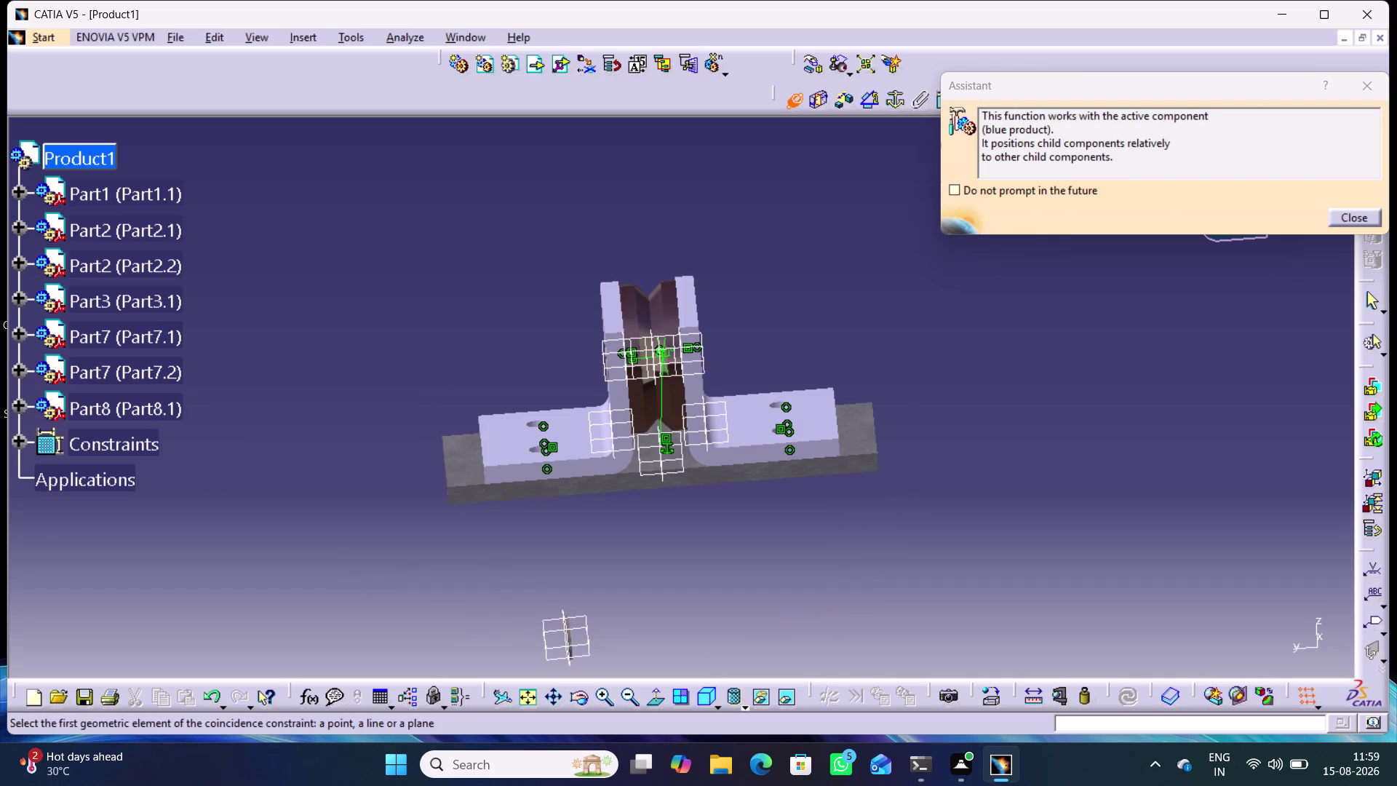
middle_drag(577, 636, 589, 598)
right_click(577, 636)
middle_drag(607, 632, 620, 481)
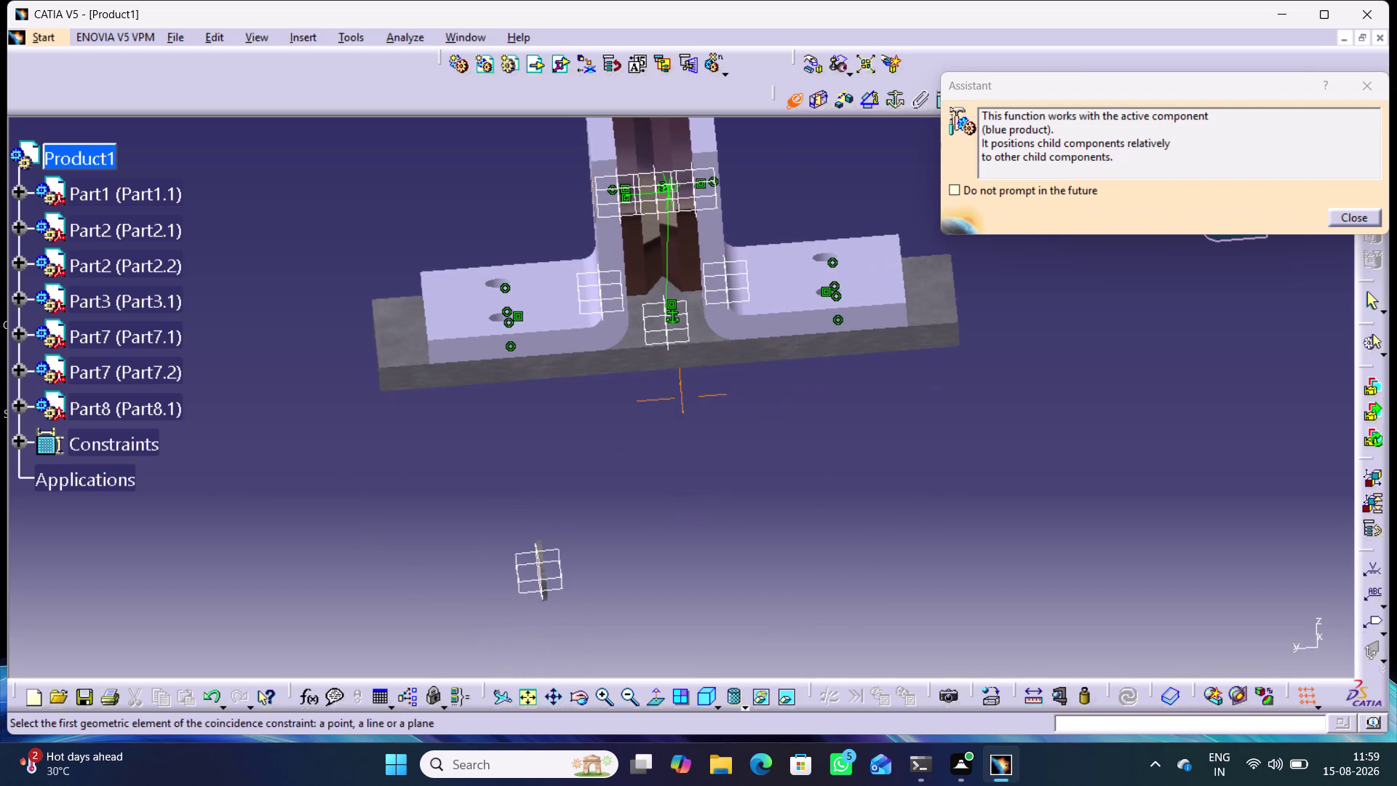
middle_drag(620, 481, 624, 481)
middle_drag(603, 606, 613, 524)
right_drag(602, 606, 594, 589)
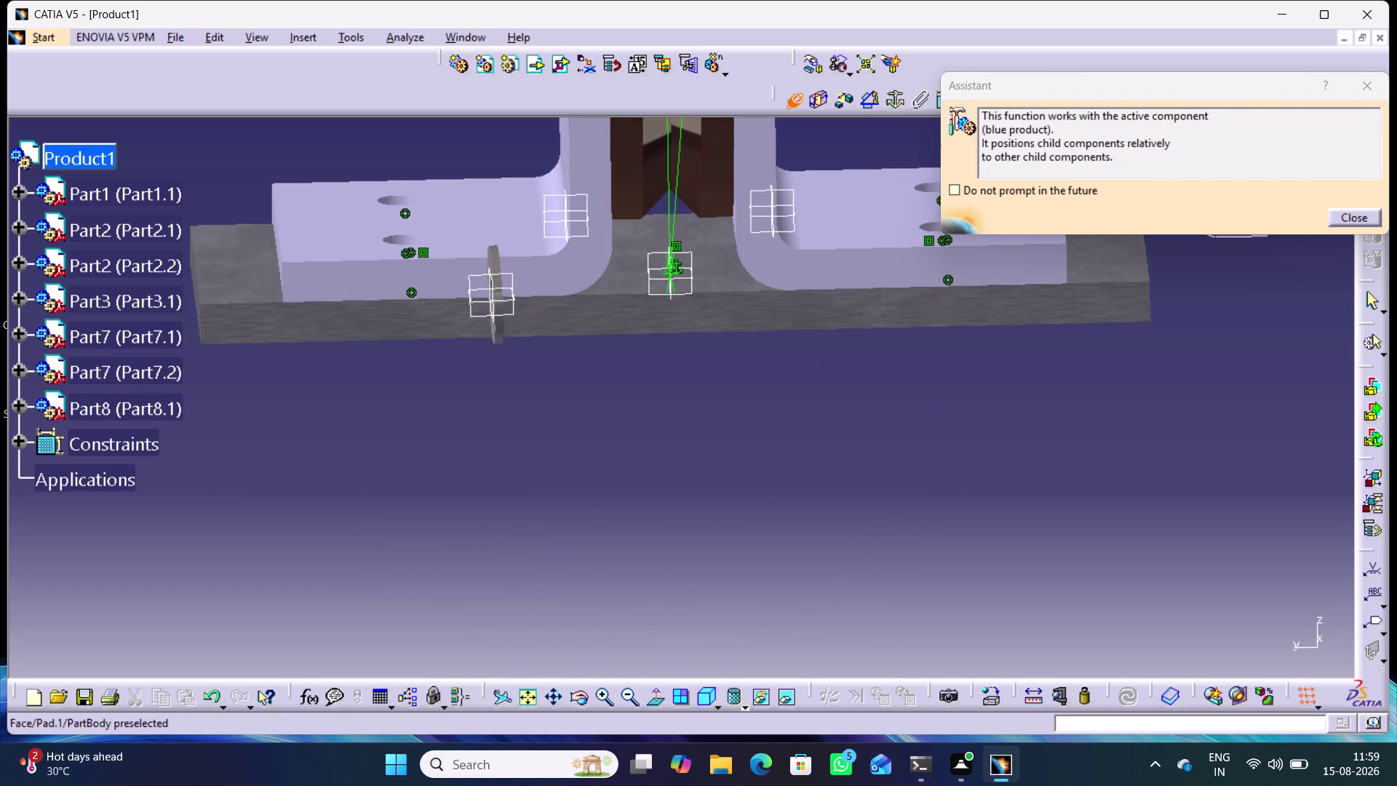
scroll(down, 3)
middle_drag(523, 369, 514, 278)
right_click(523, 369)
middle_drag(393, 334, 521, 485)
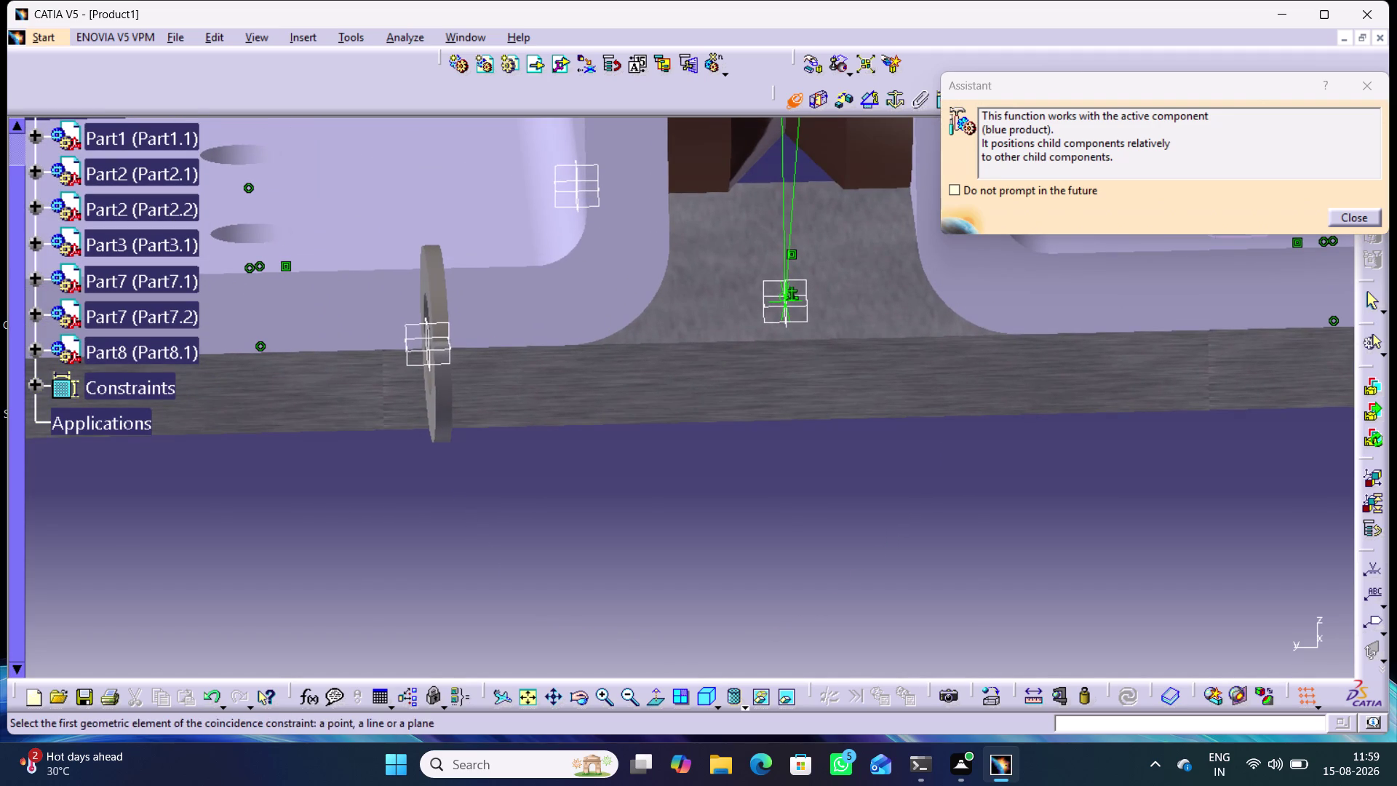
click(441, 384)
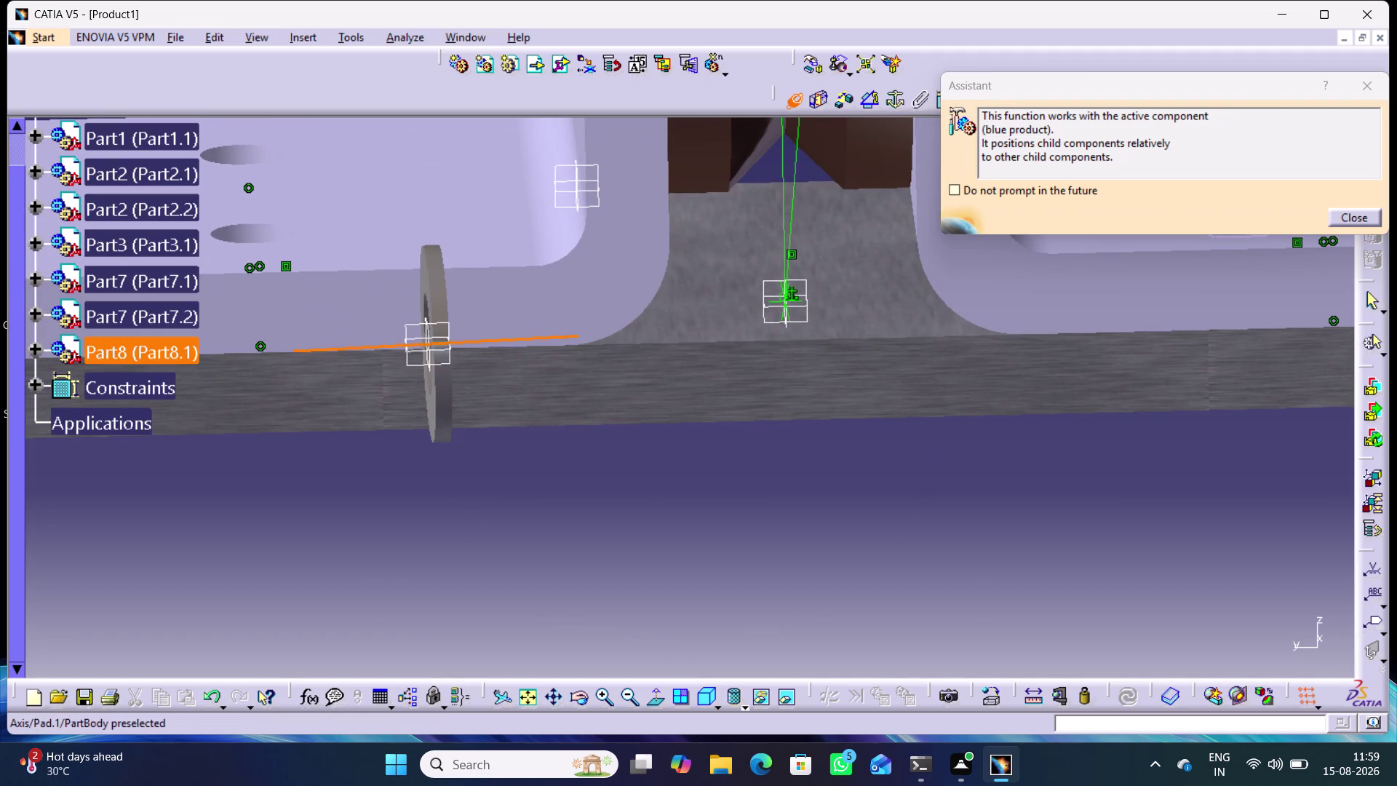
Pick the bush hole's axis to align the washer coaxially, creating Coincidence.22.
middle_drag(515, 237, 585, 641)
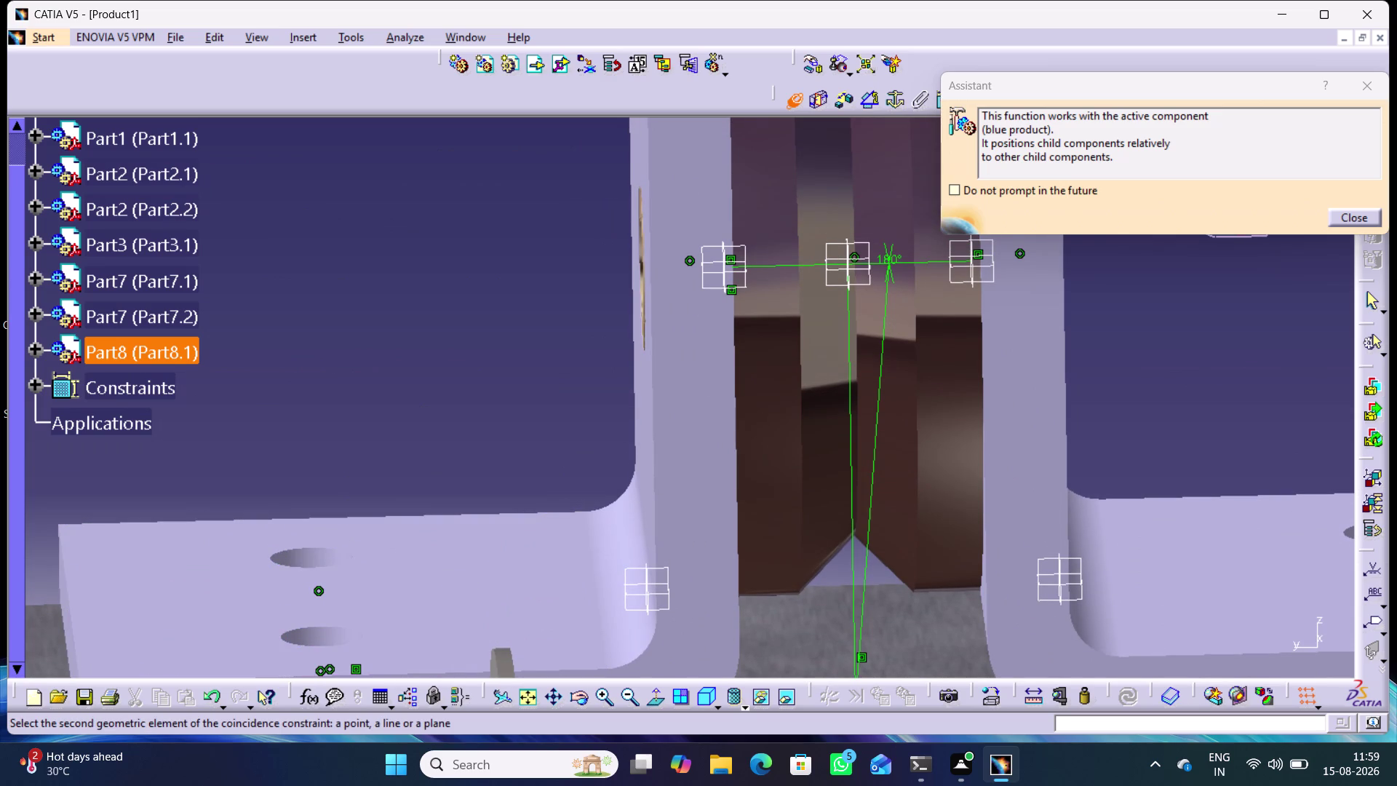
middle_drag(533, 299, 588, 318)
right_drag(535, 302, 587, 318)
click(684, 287)
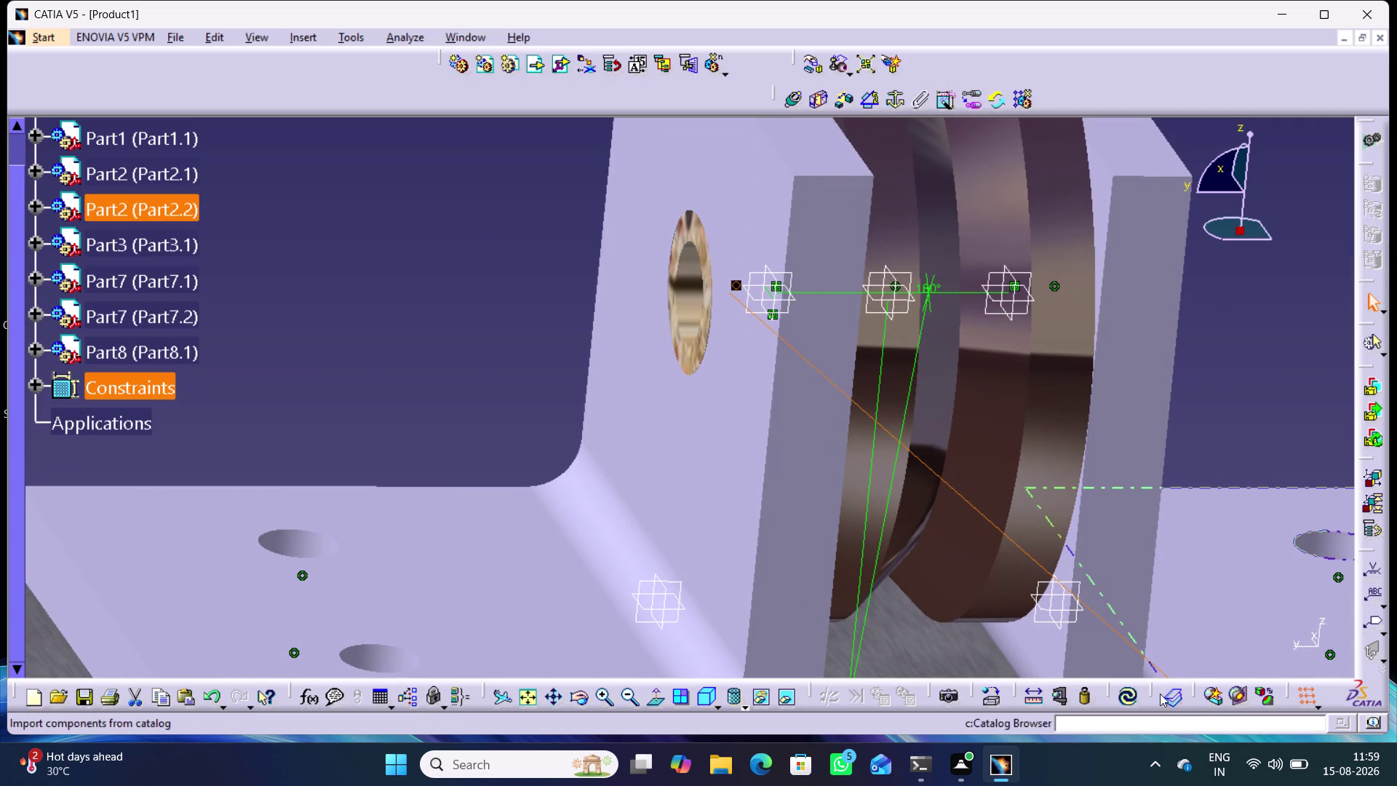
click(1134, 700)
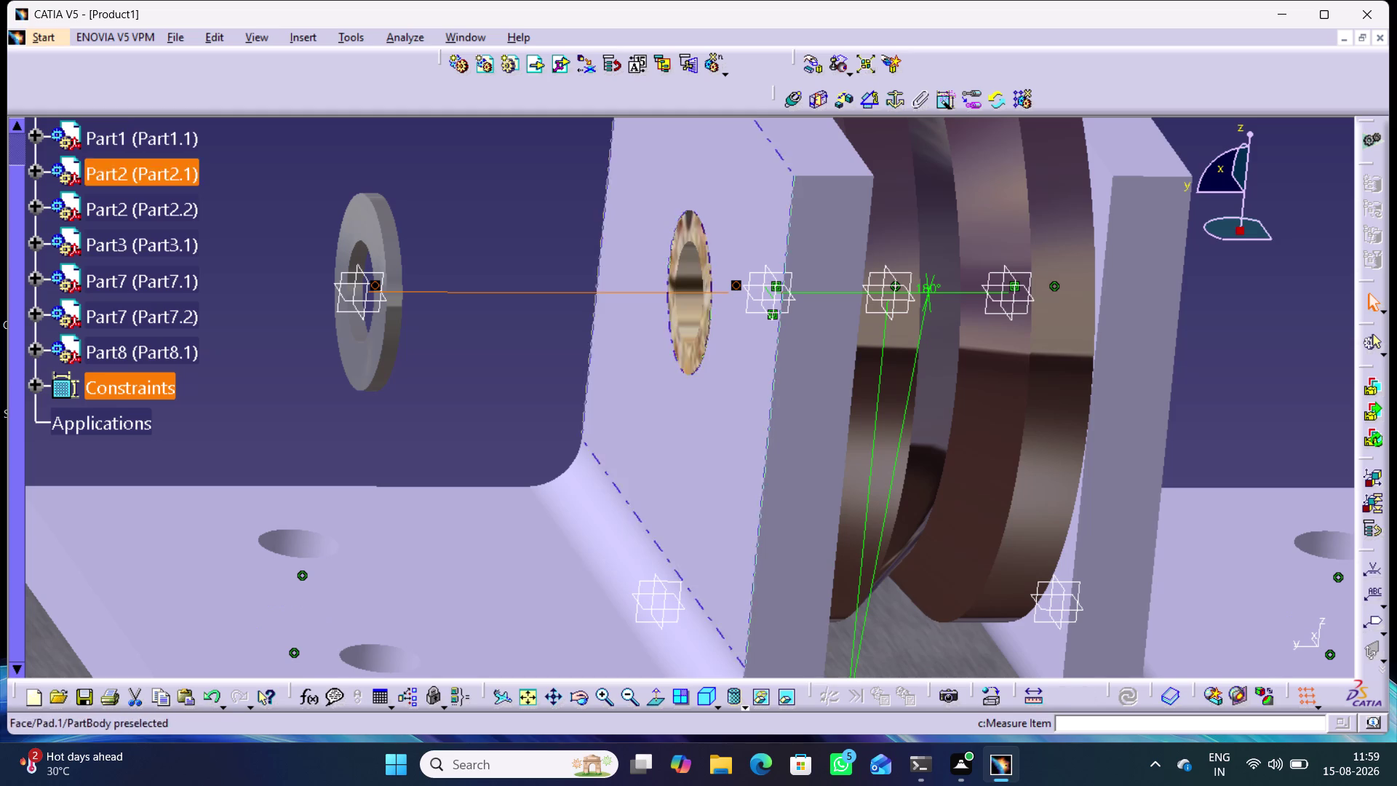
middle_drag(920, 611, 932, 673)
right_click(920, 611)
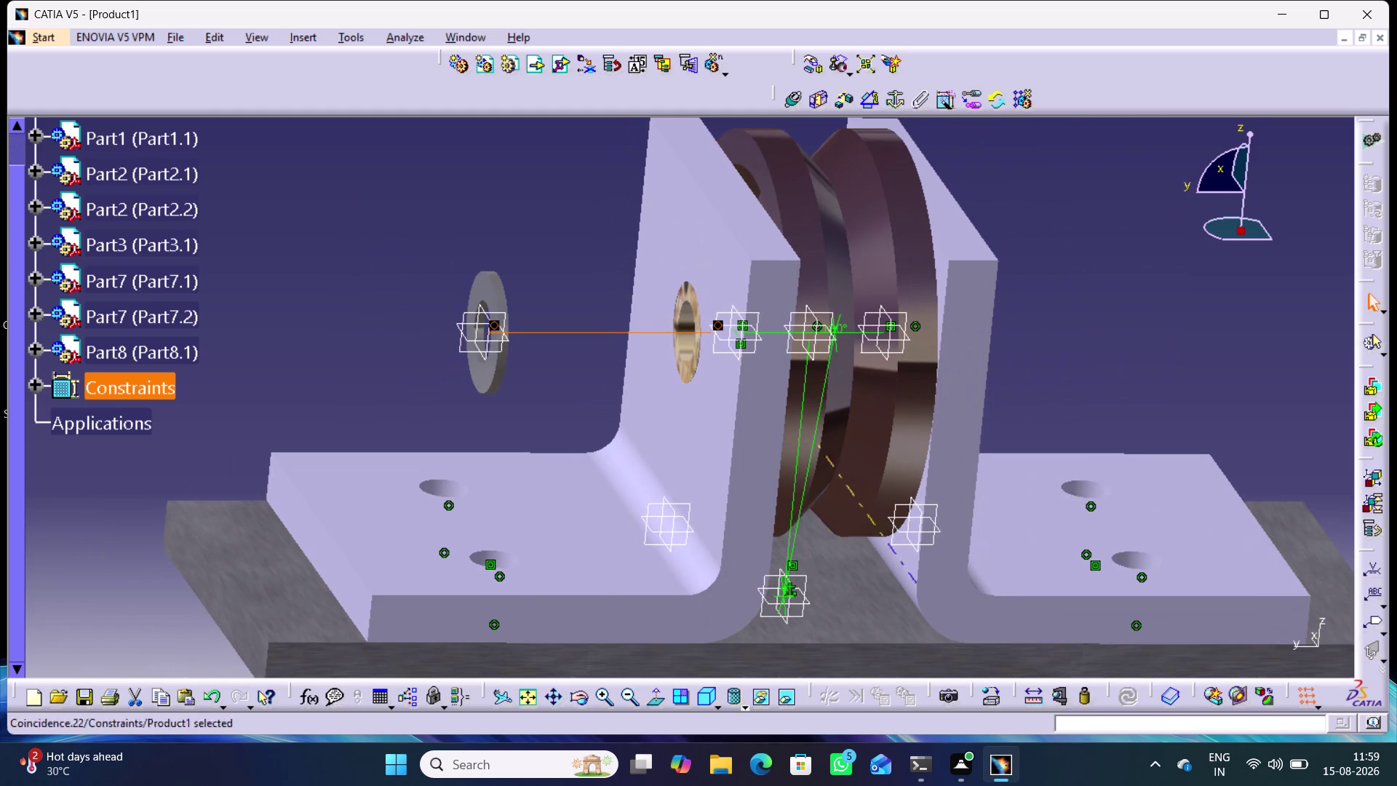
click(822, 96)
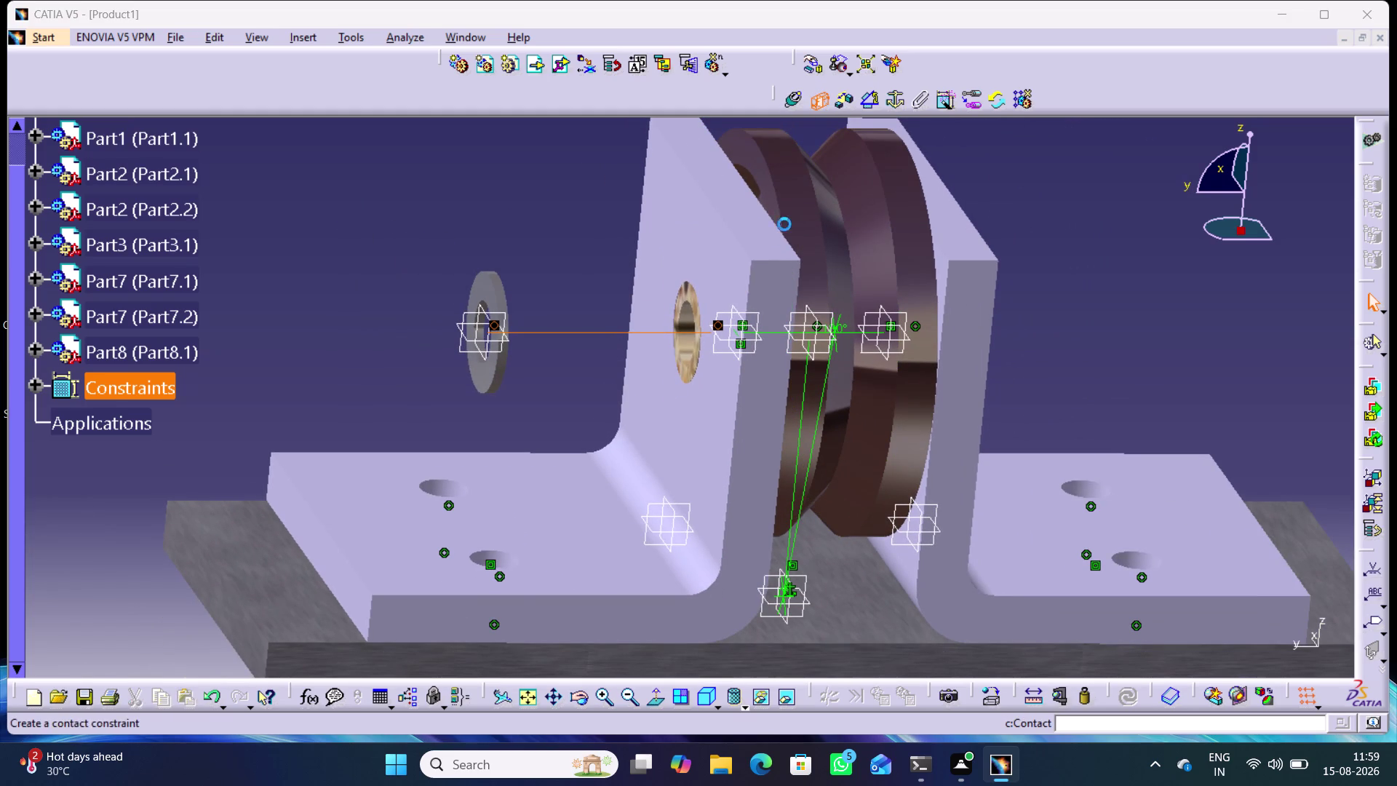
Select the support's outer face around the bush hole as the first contact element.
click(690, 371)
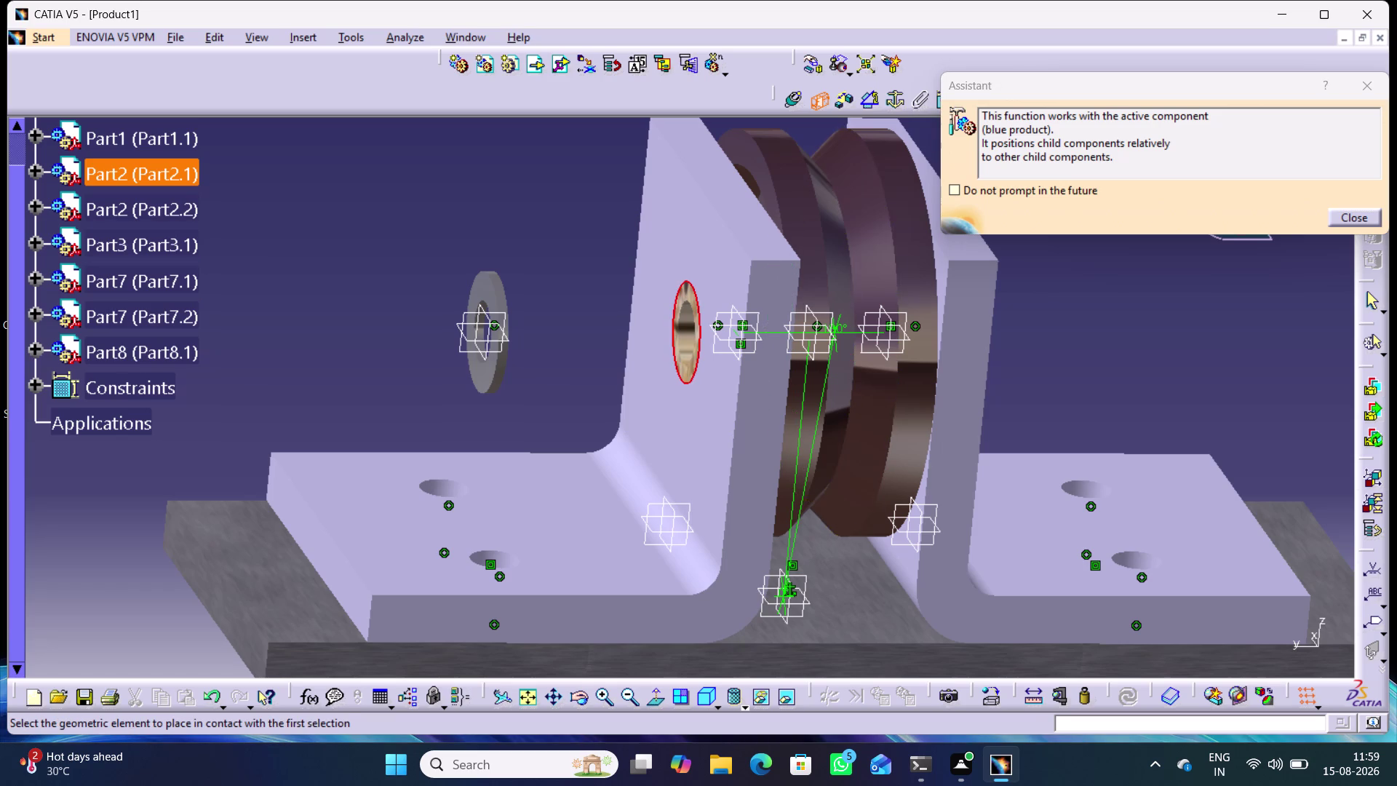
click(817, 99)
click(583, 216)
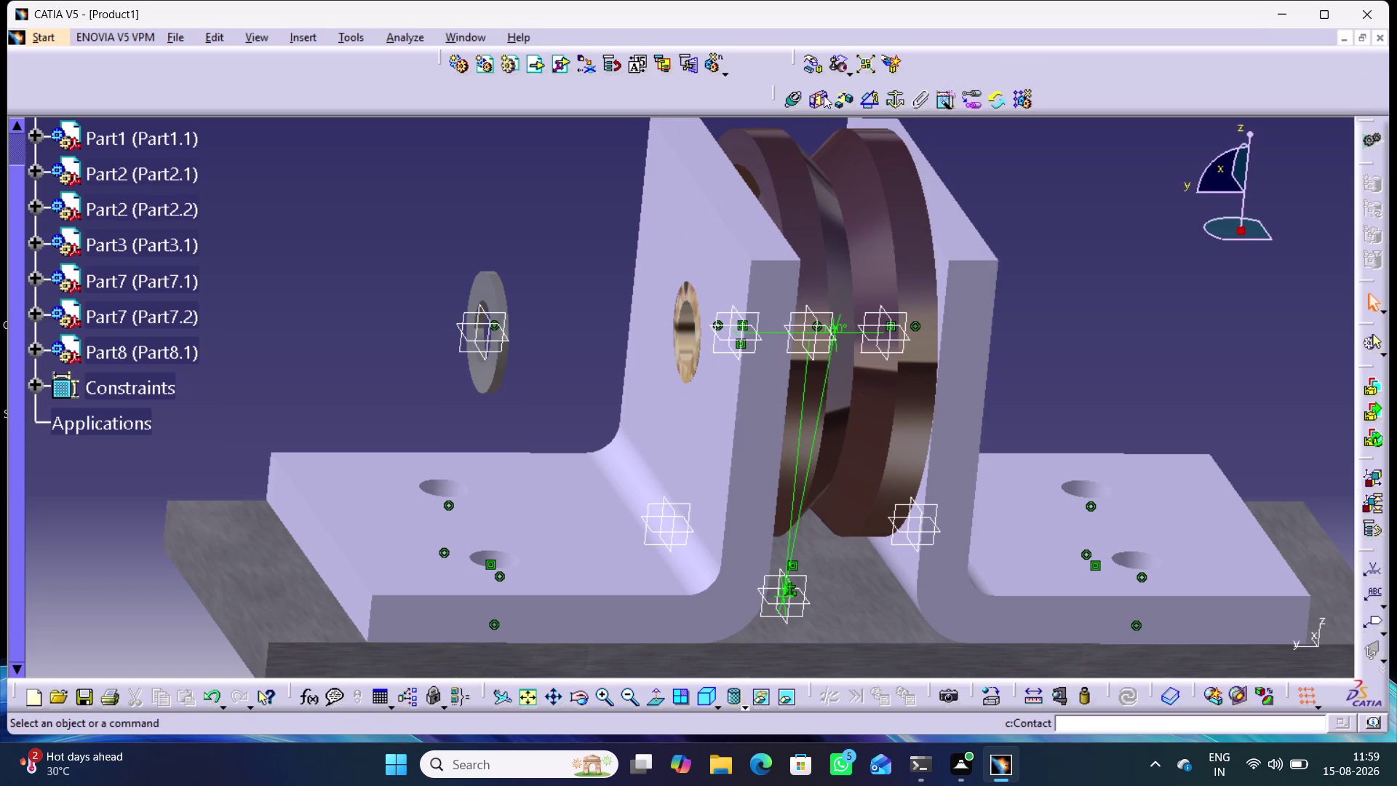
click(824, 95)
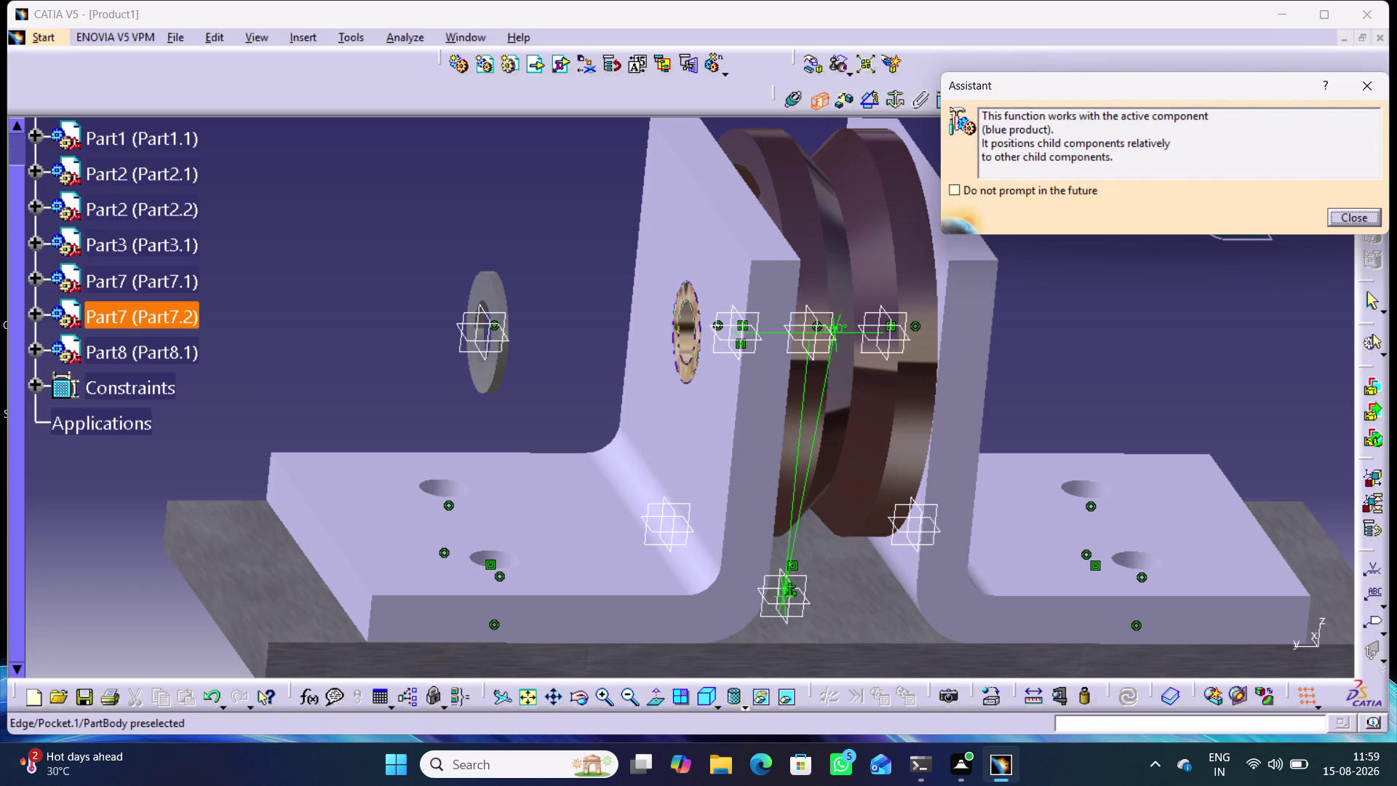
click(688, 371)
Pick the washer's back face for contact and update all to seat it.
middle_drag(589, 386, 431, 431)
right_drag(589, 386, 432, 431)
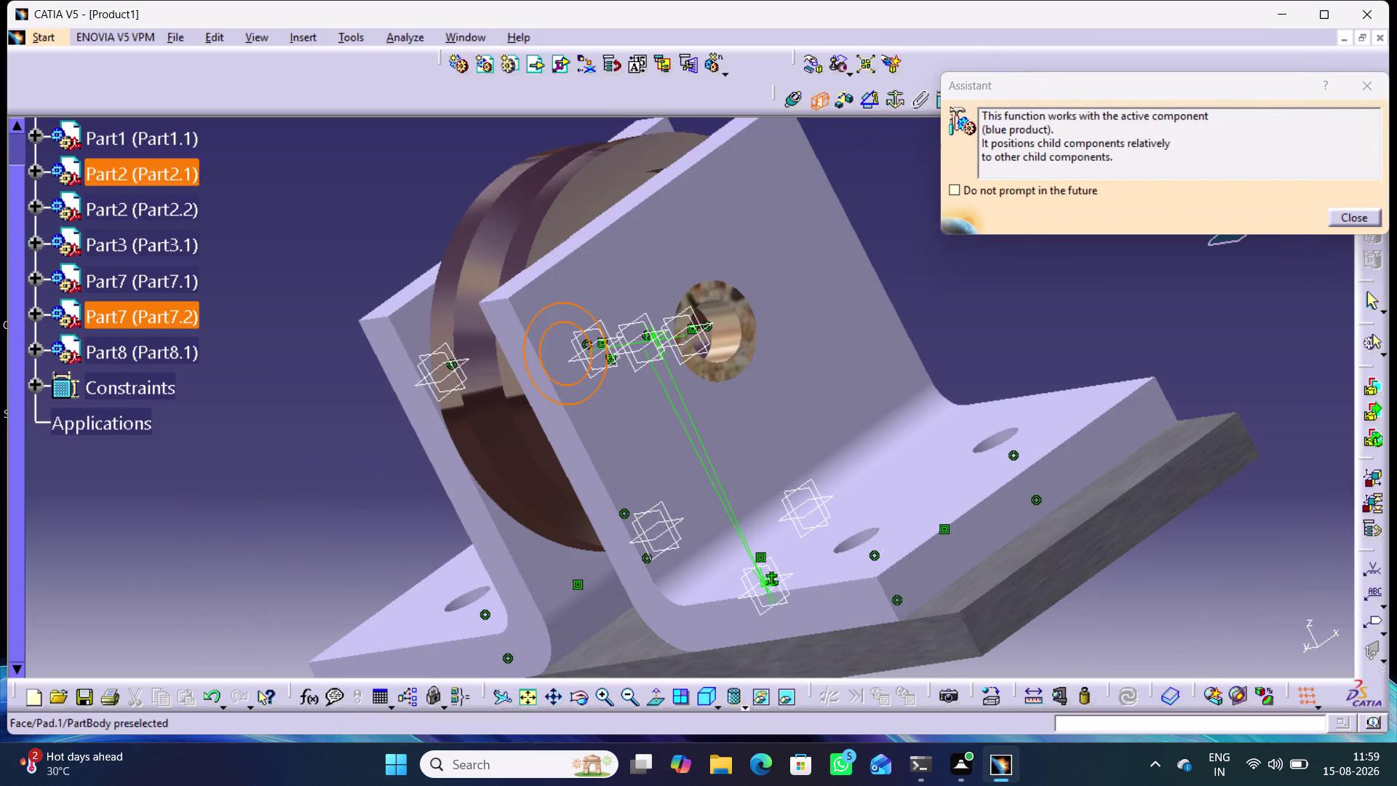
middle_drag(378, 425, 466, 402)
right_drag(377, 425, 466, 403)
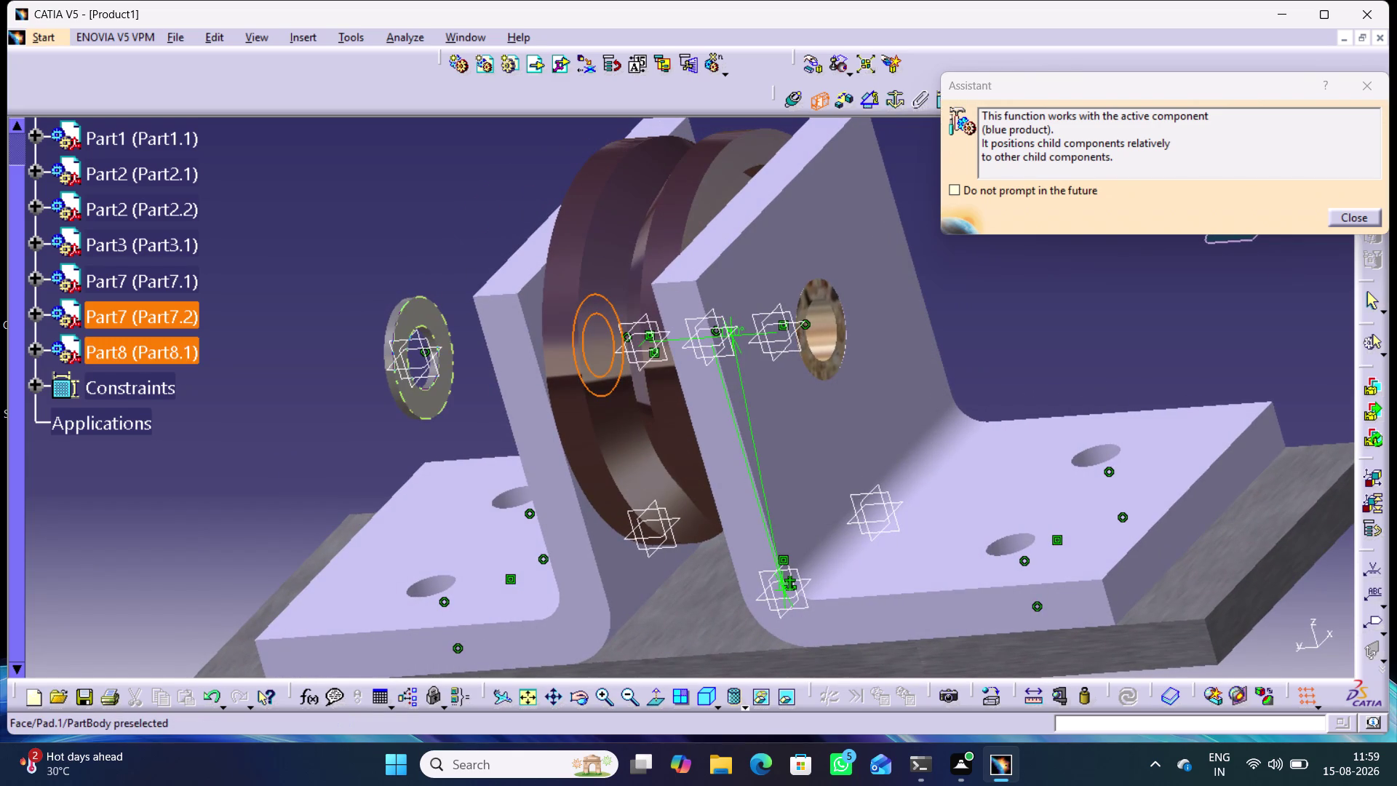
click(422, 314)
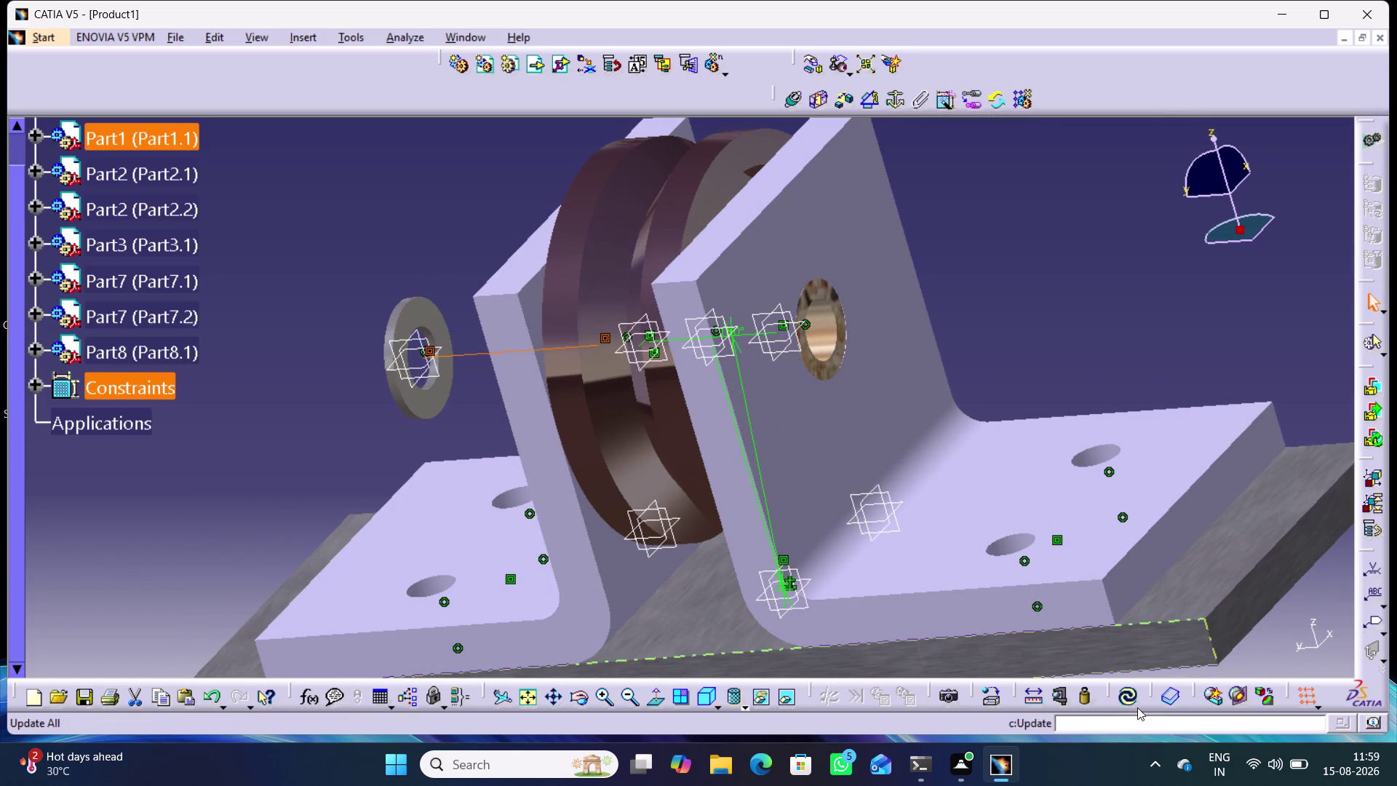
click(1126, 700)
click(463, 421)
middle_drag(478, 424, 644, 378)
right_drag(478, 424, 644, 378)
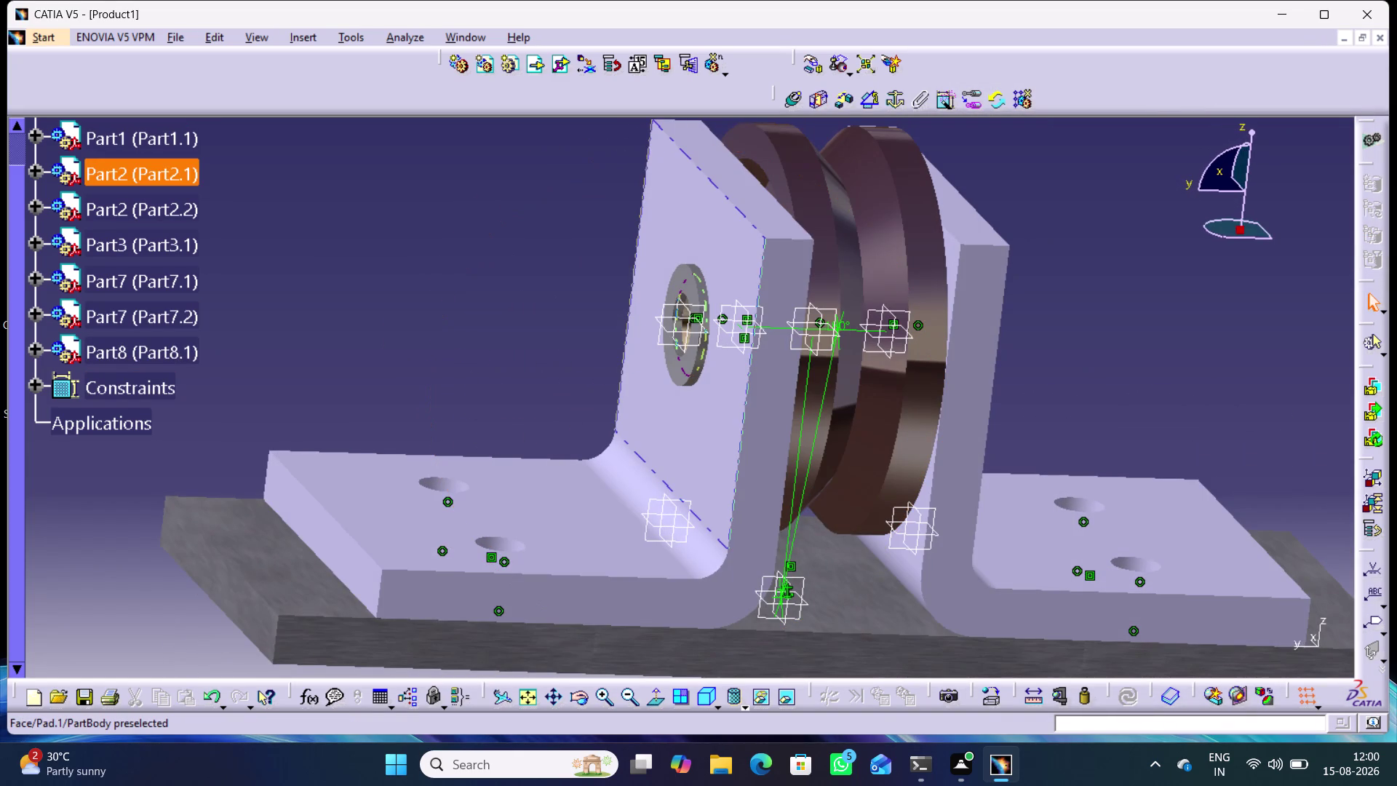